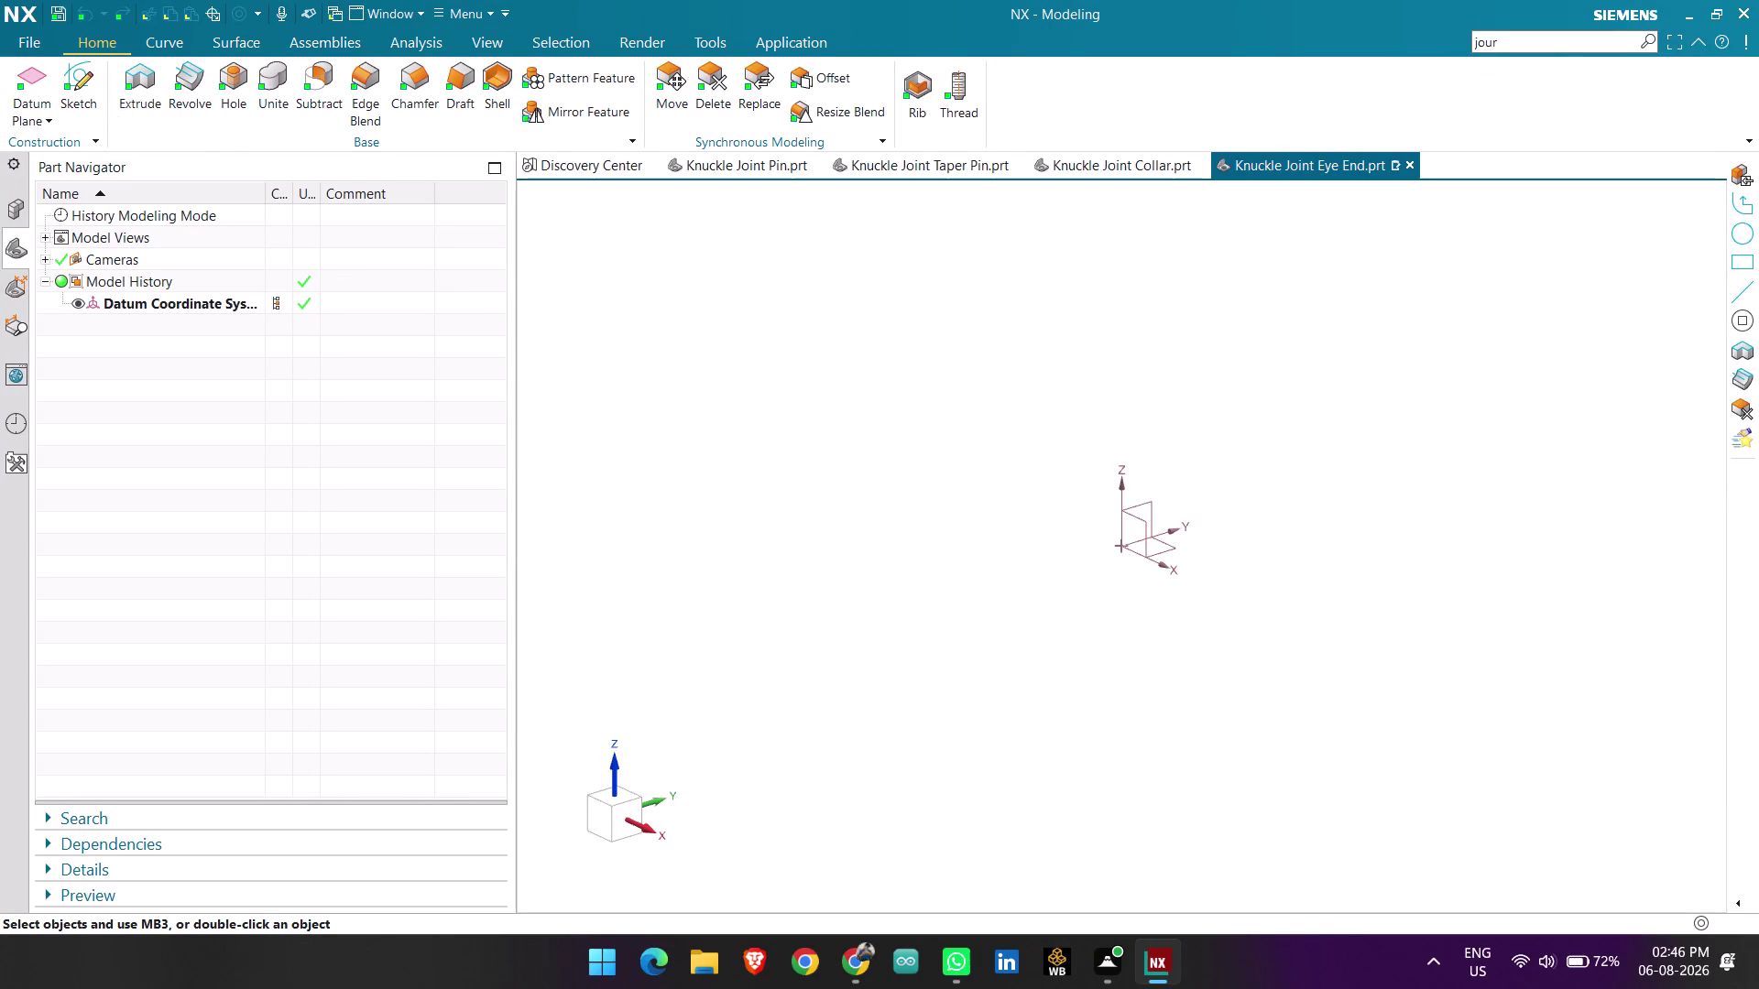
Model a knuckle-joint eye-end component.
Place a new sketch on the Top datum plane and zoom in toward the origin.
click(156, 84)
click(303, 70)
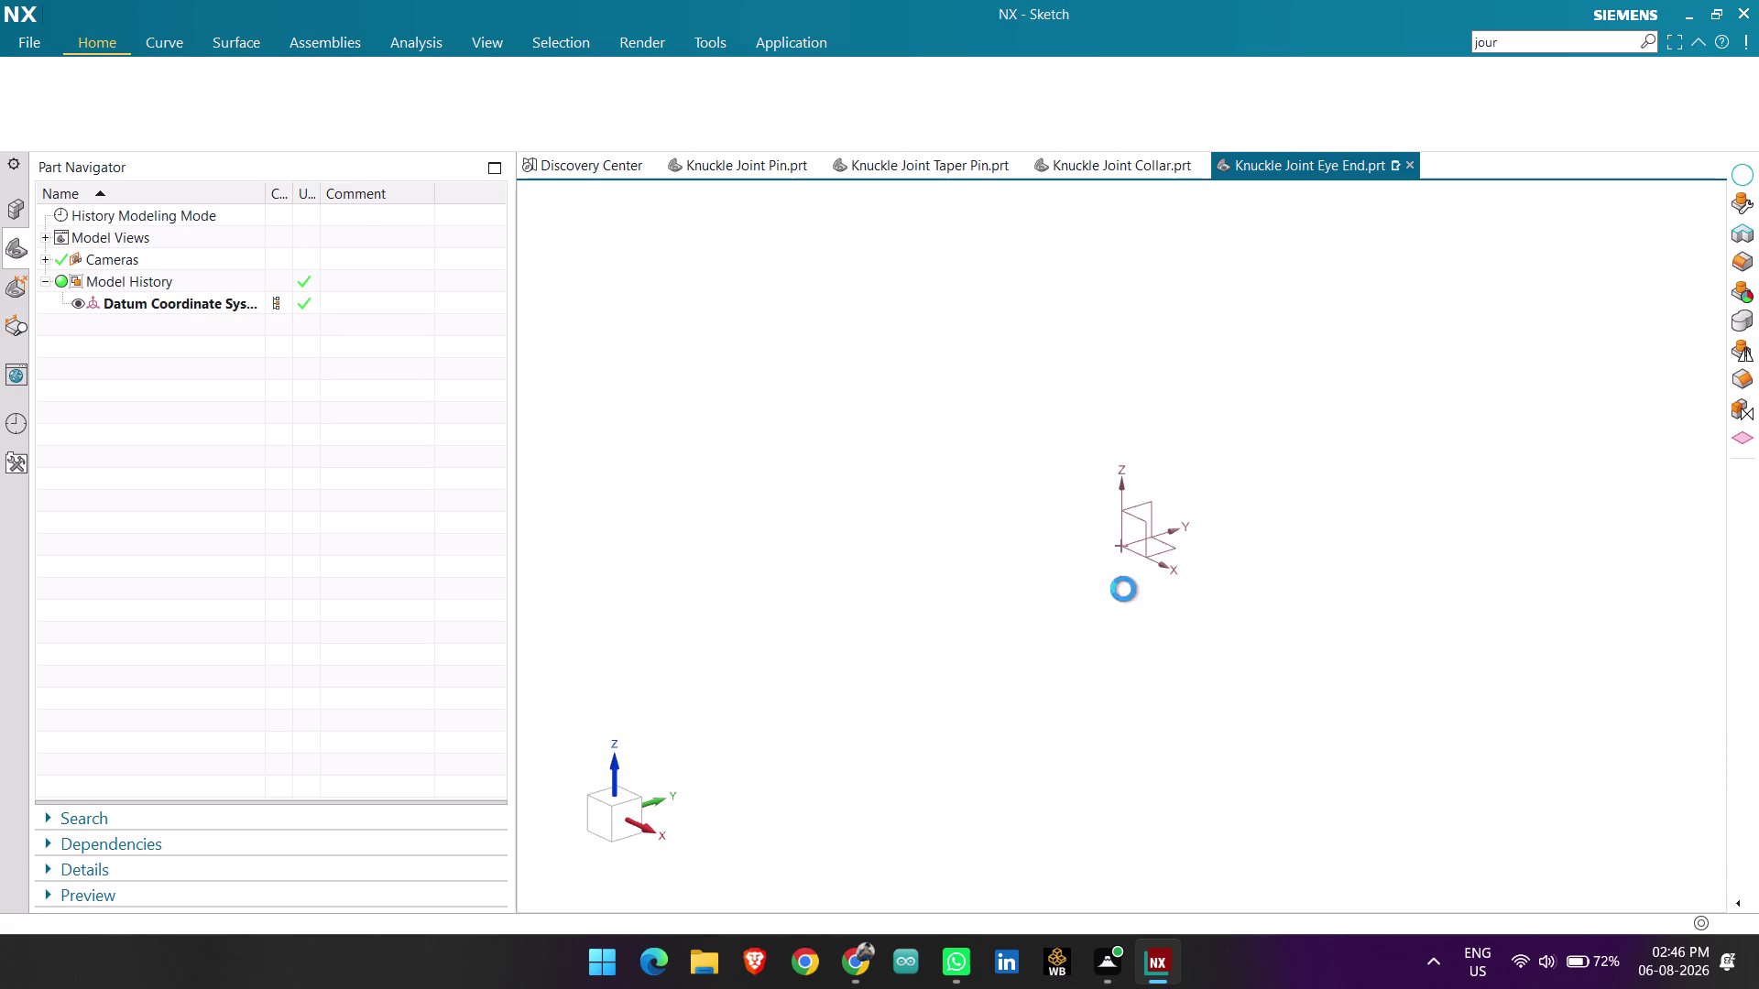
click(932, 522)
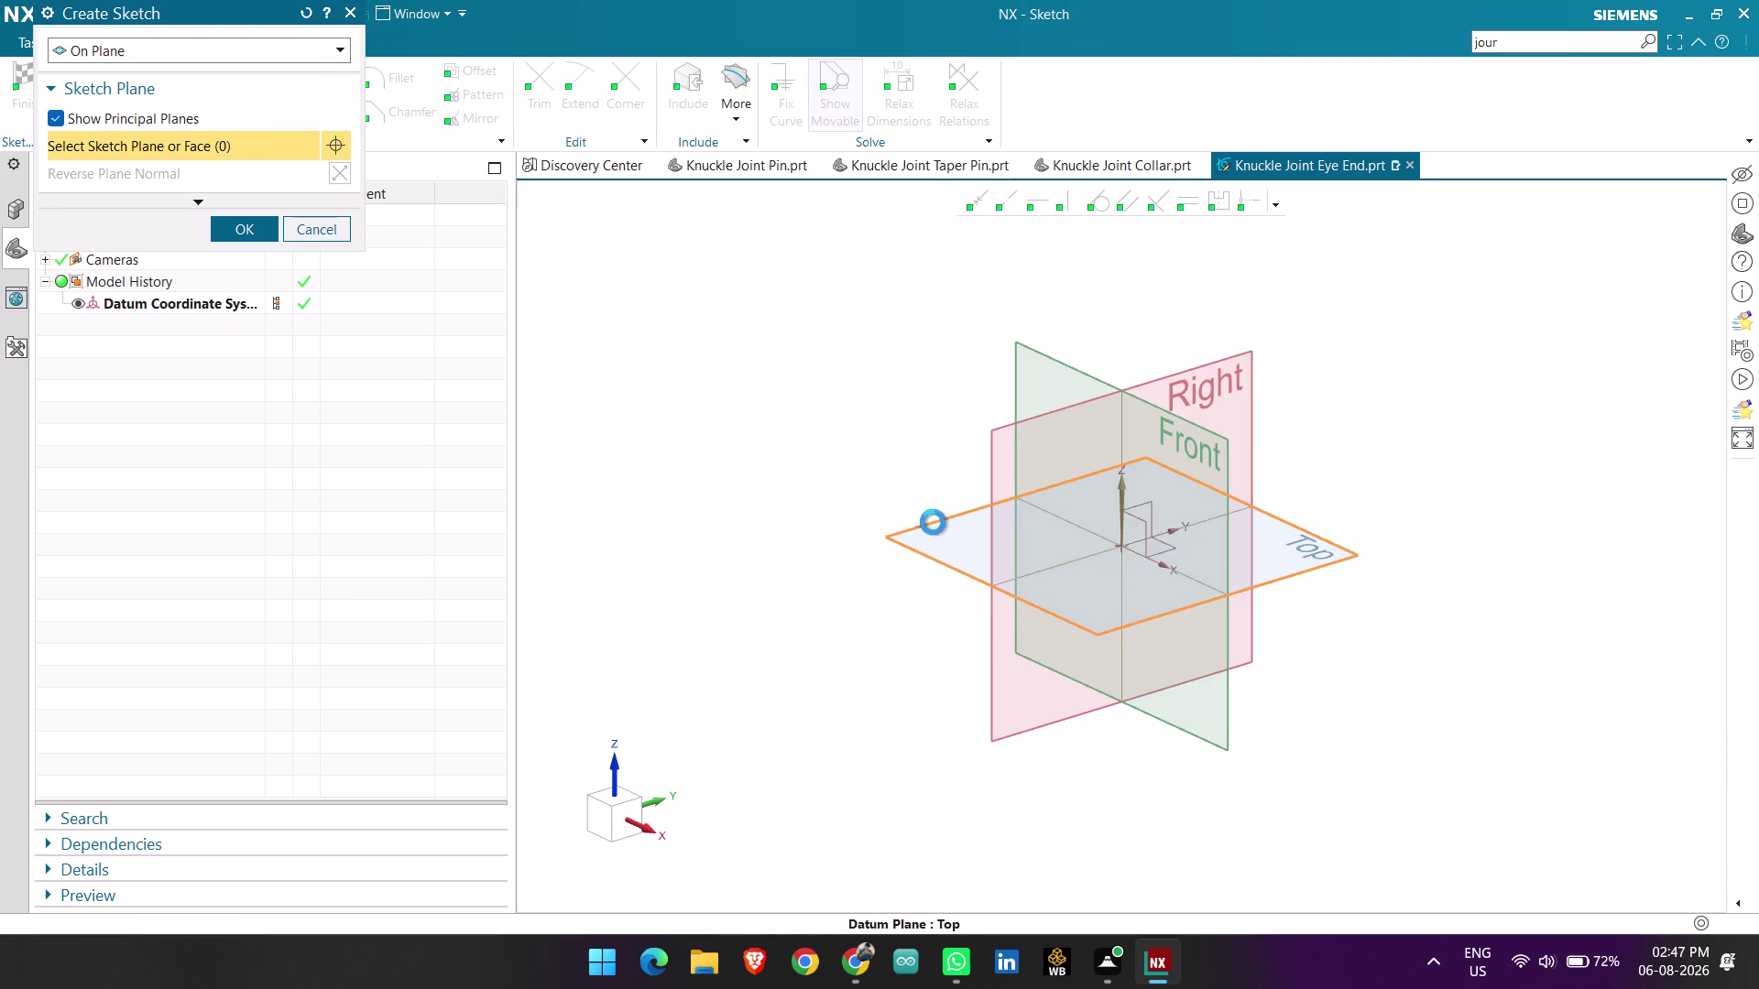
middle_click(1007, 518)
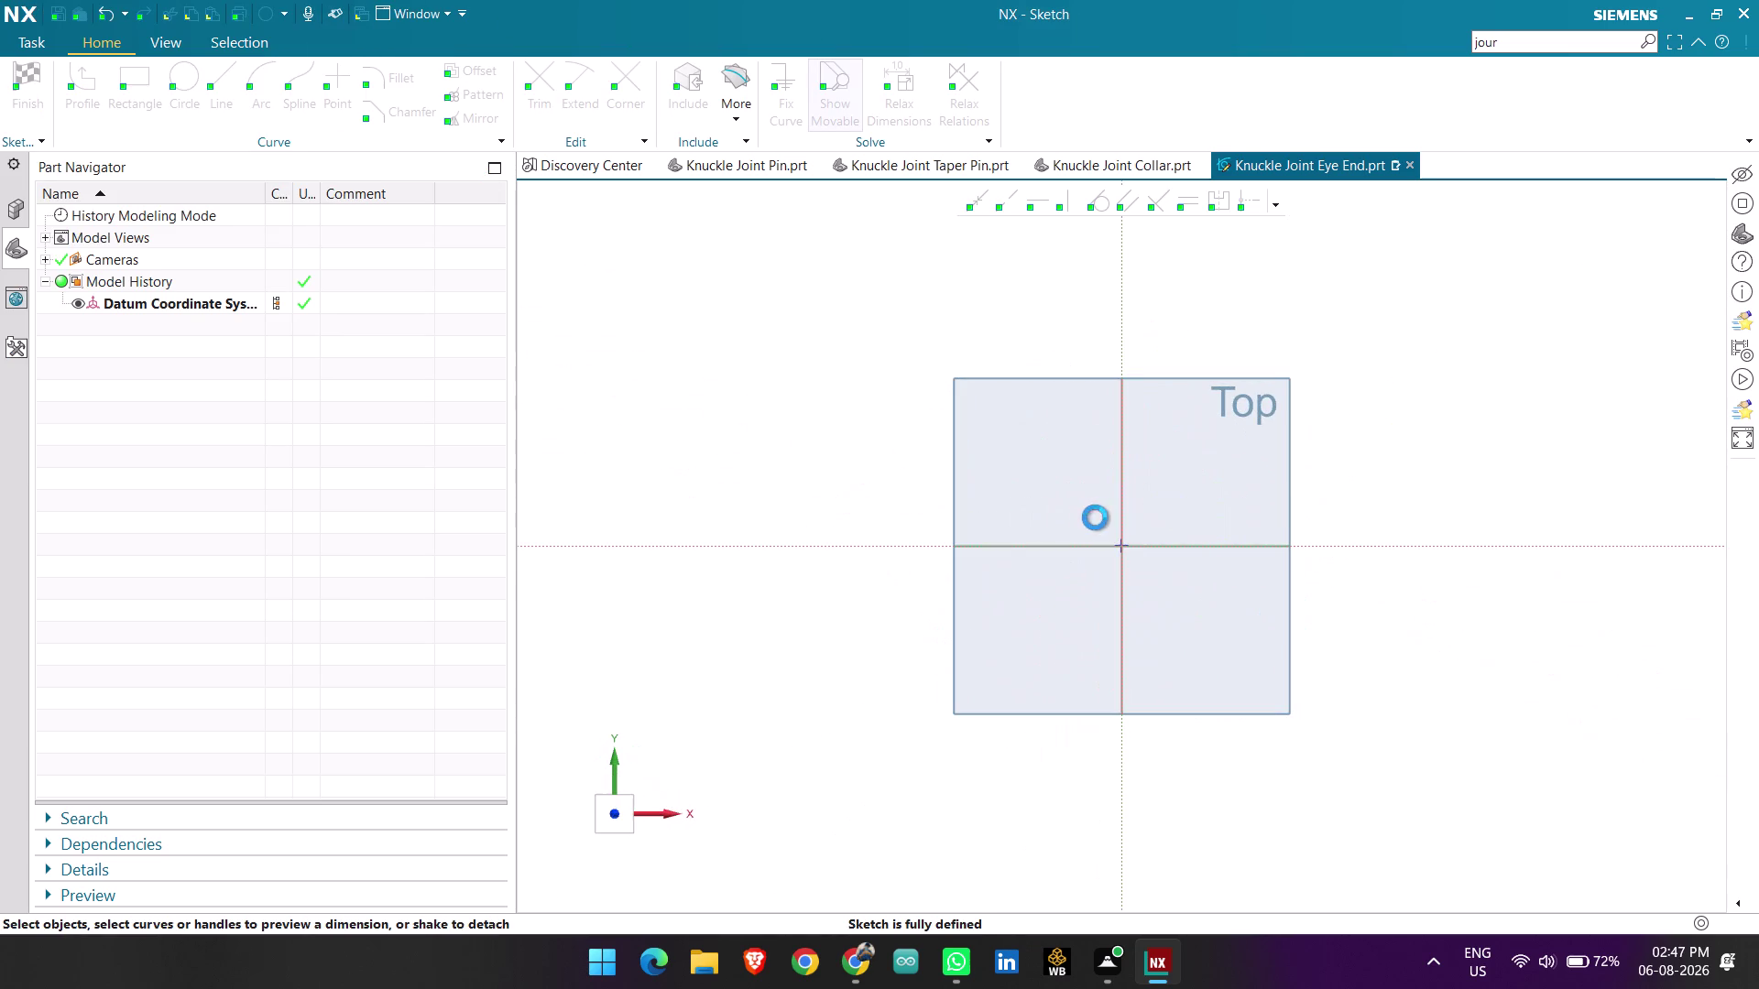
scroll(up, 3)
scroll(up, 3)
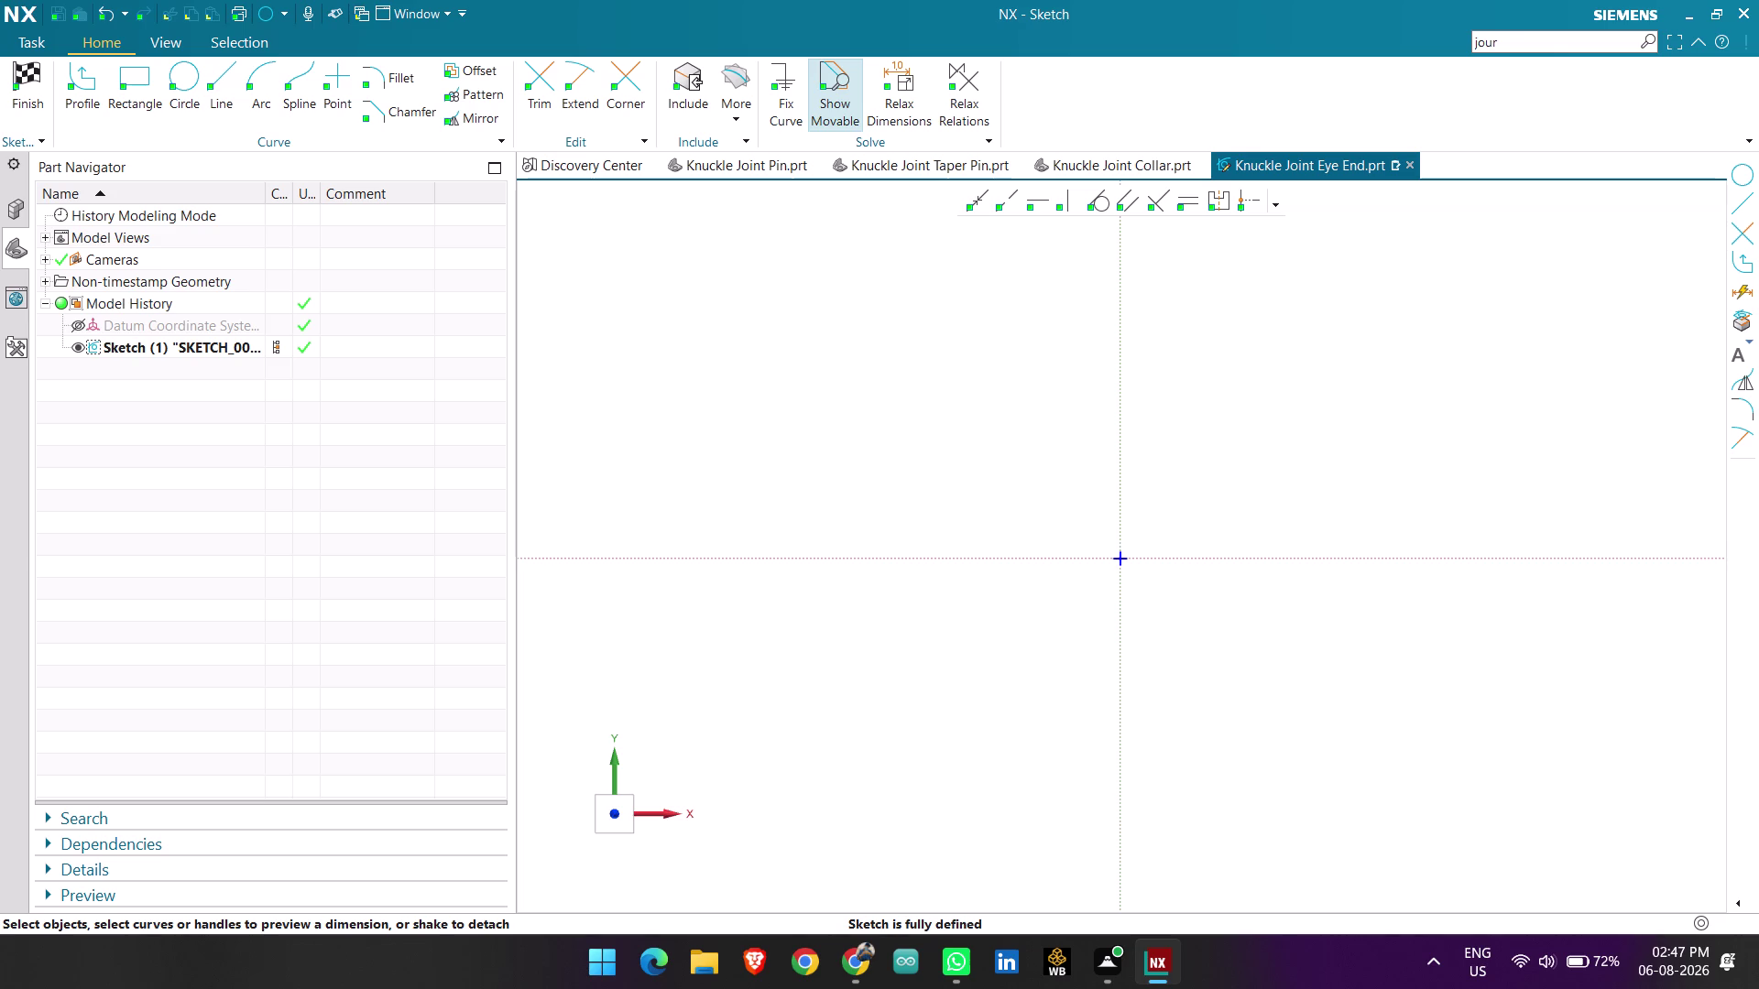
click(175, 89)
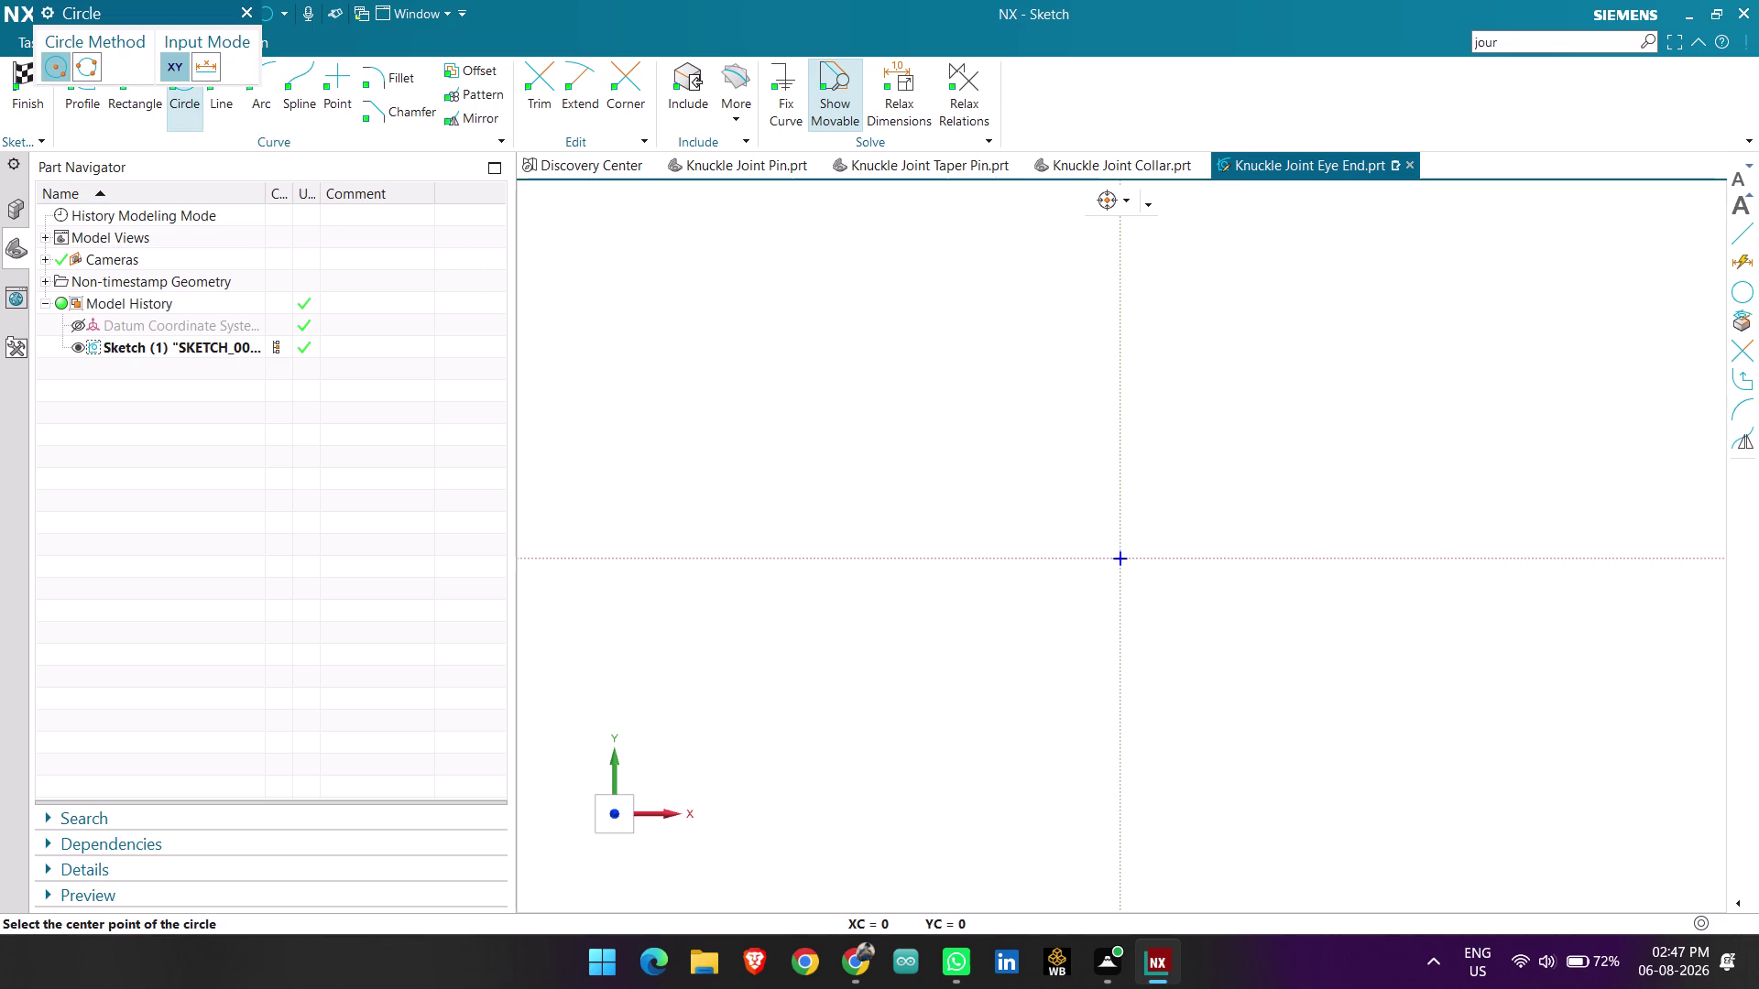
Draw two concentric circles centred on the origin, diameters 52 and 25.
click(1122, 557)
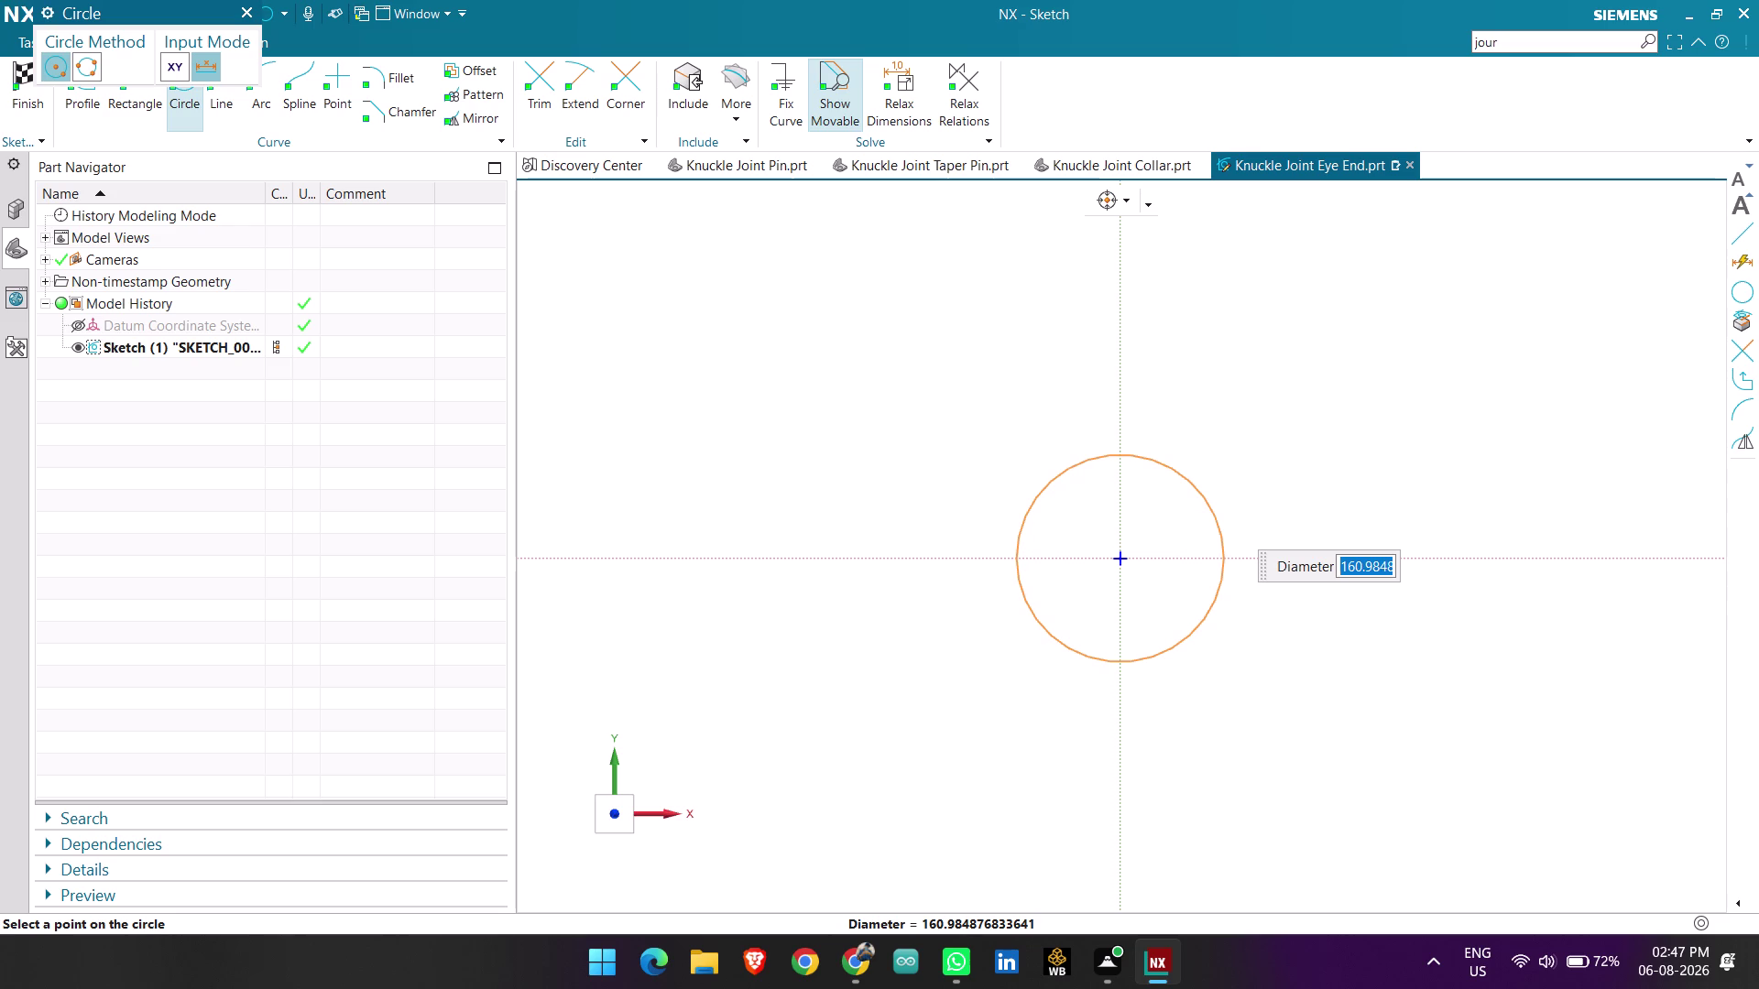
text(52)
key(Return)
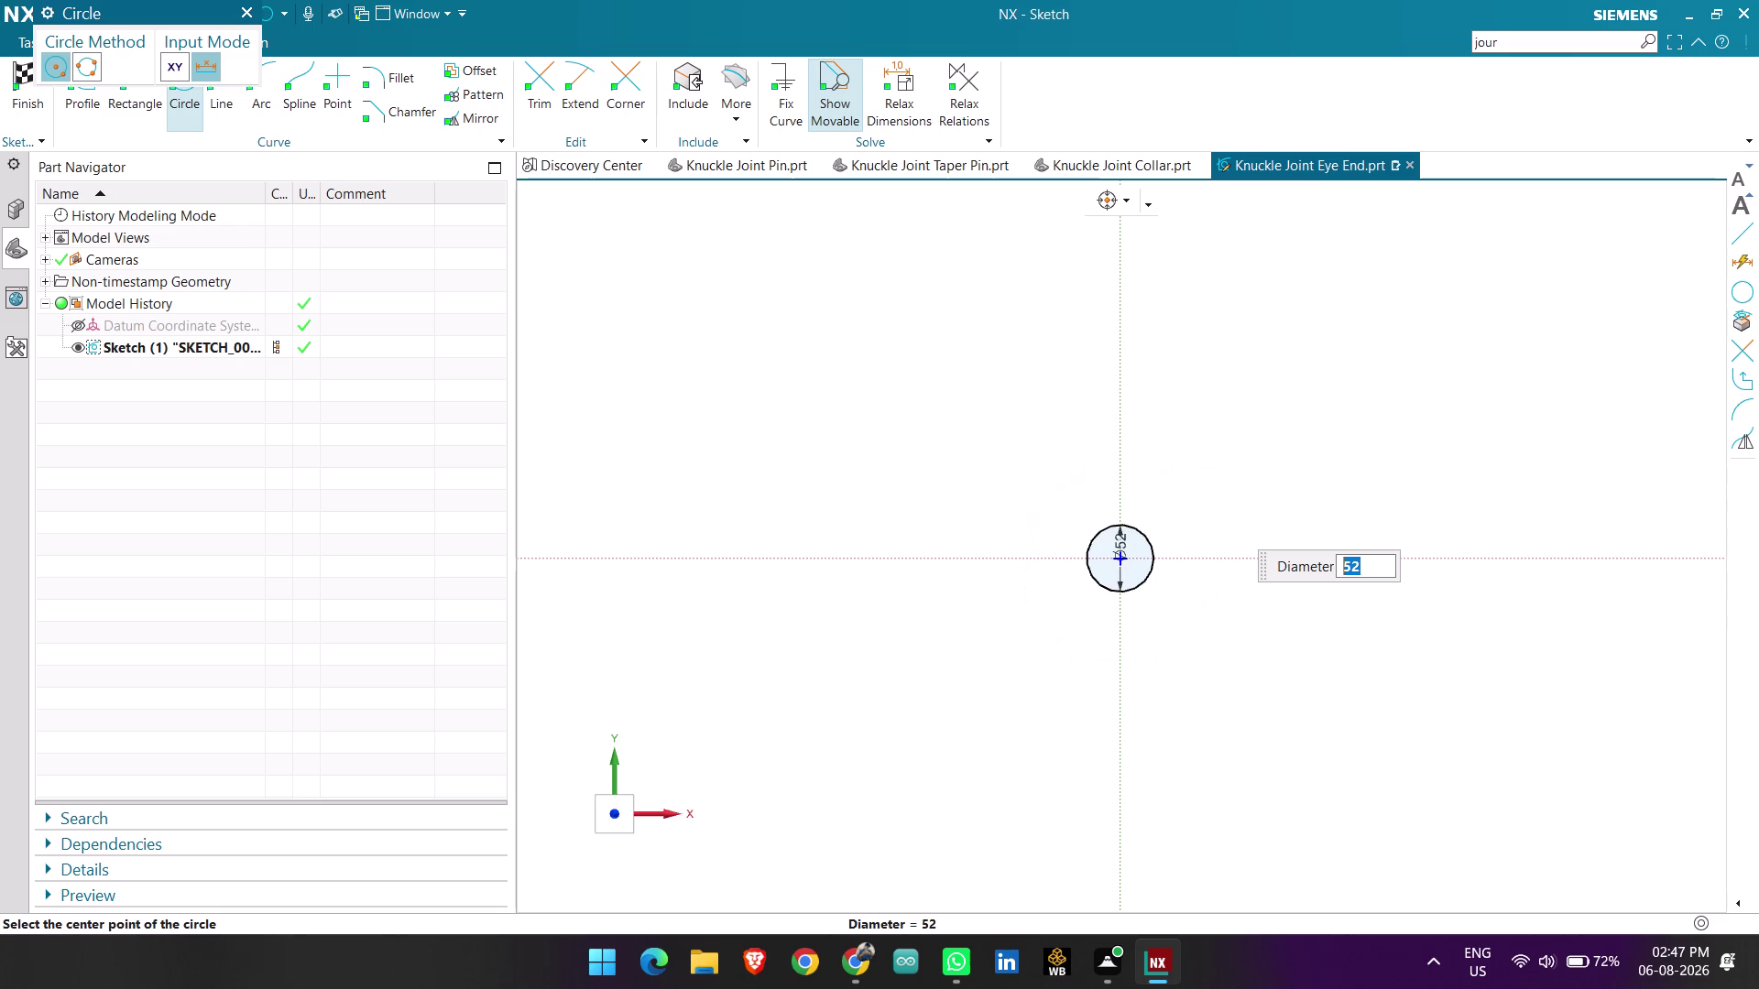
scroll(up, 3)
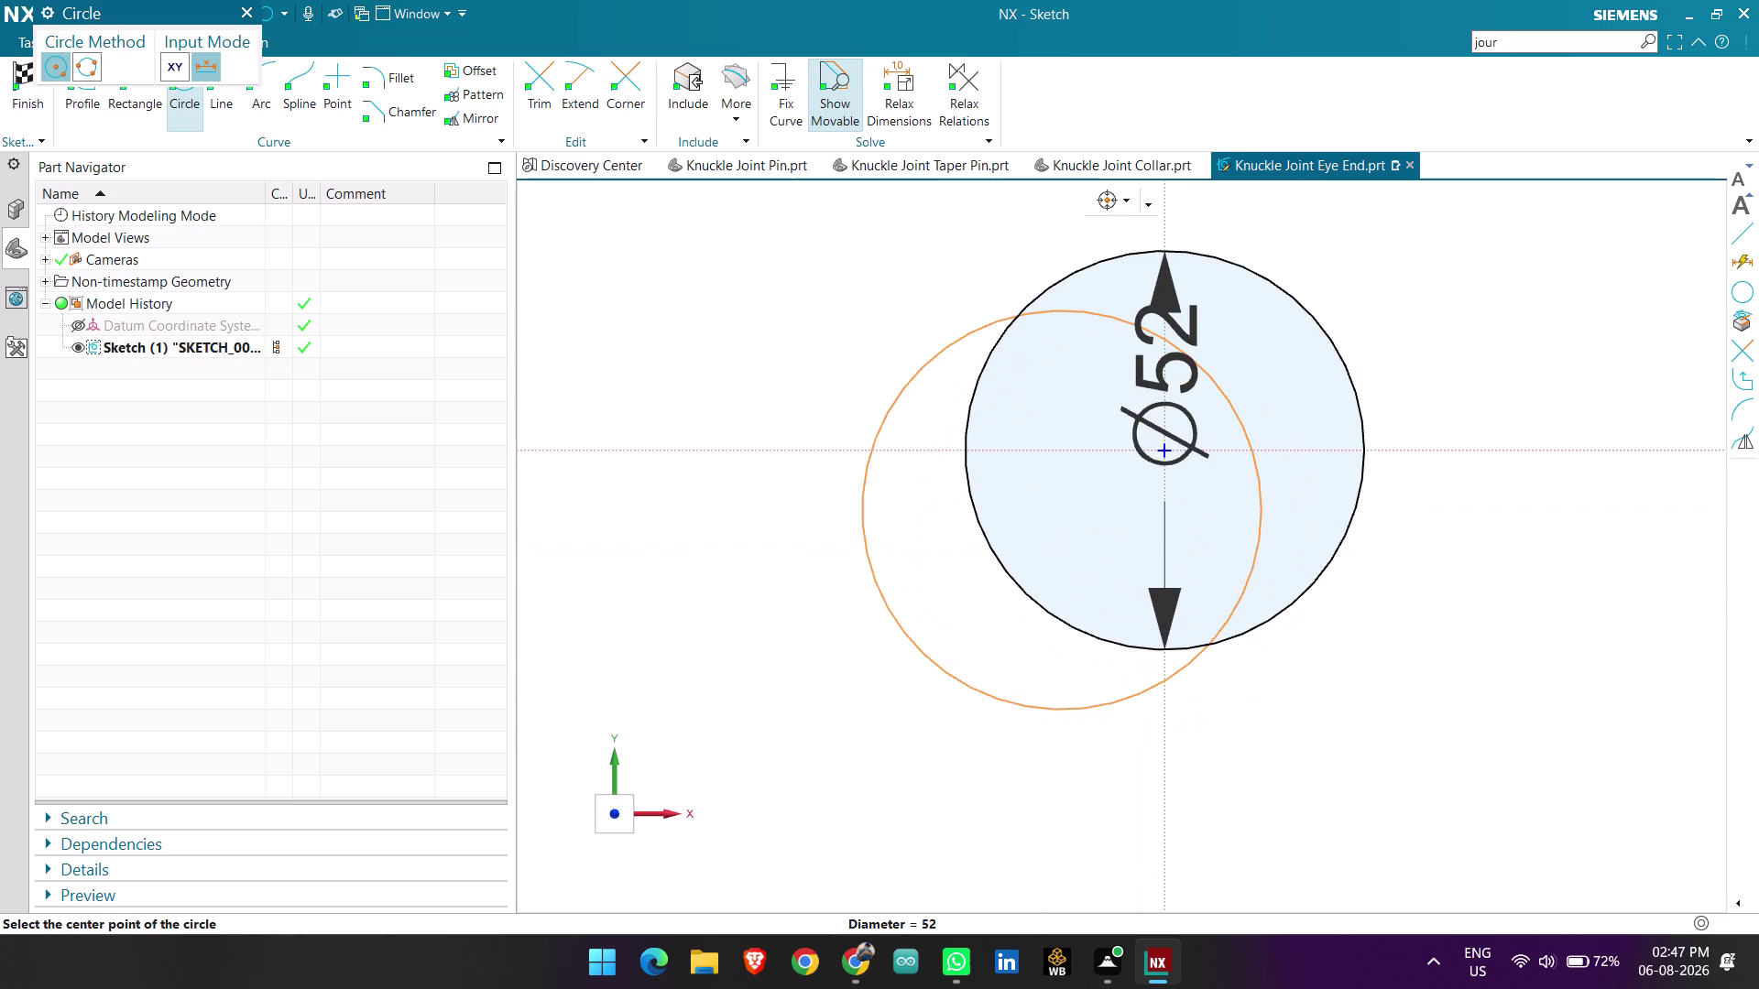
key(Escape)
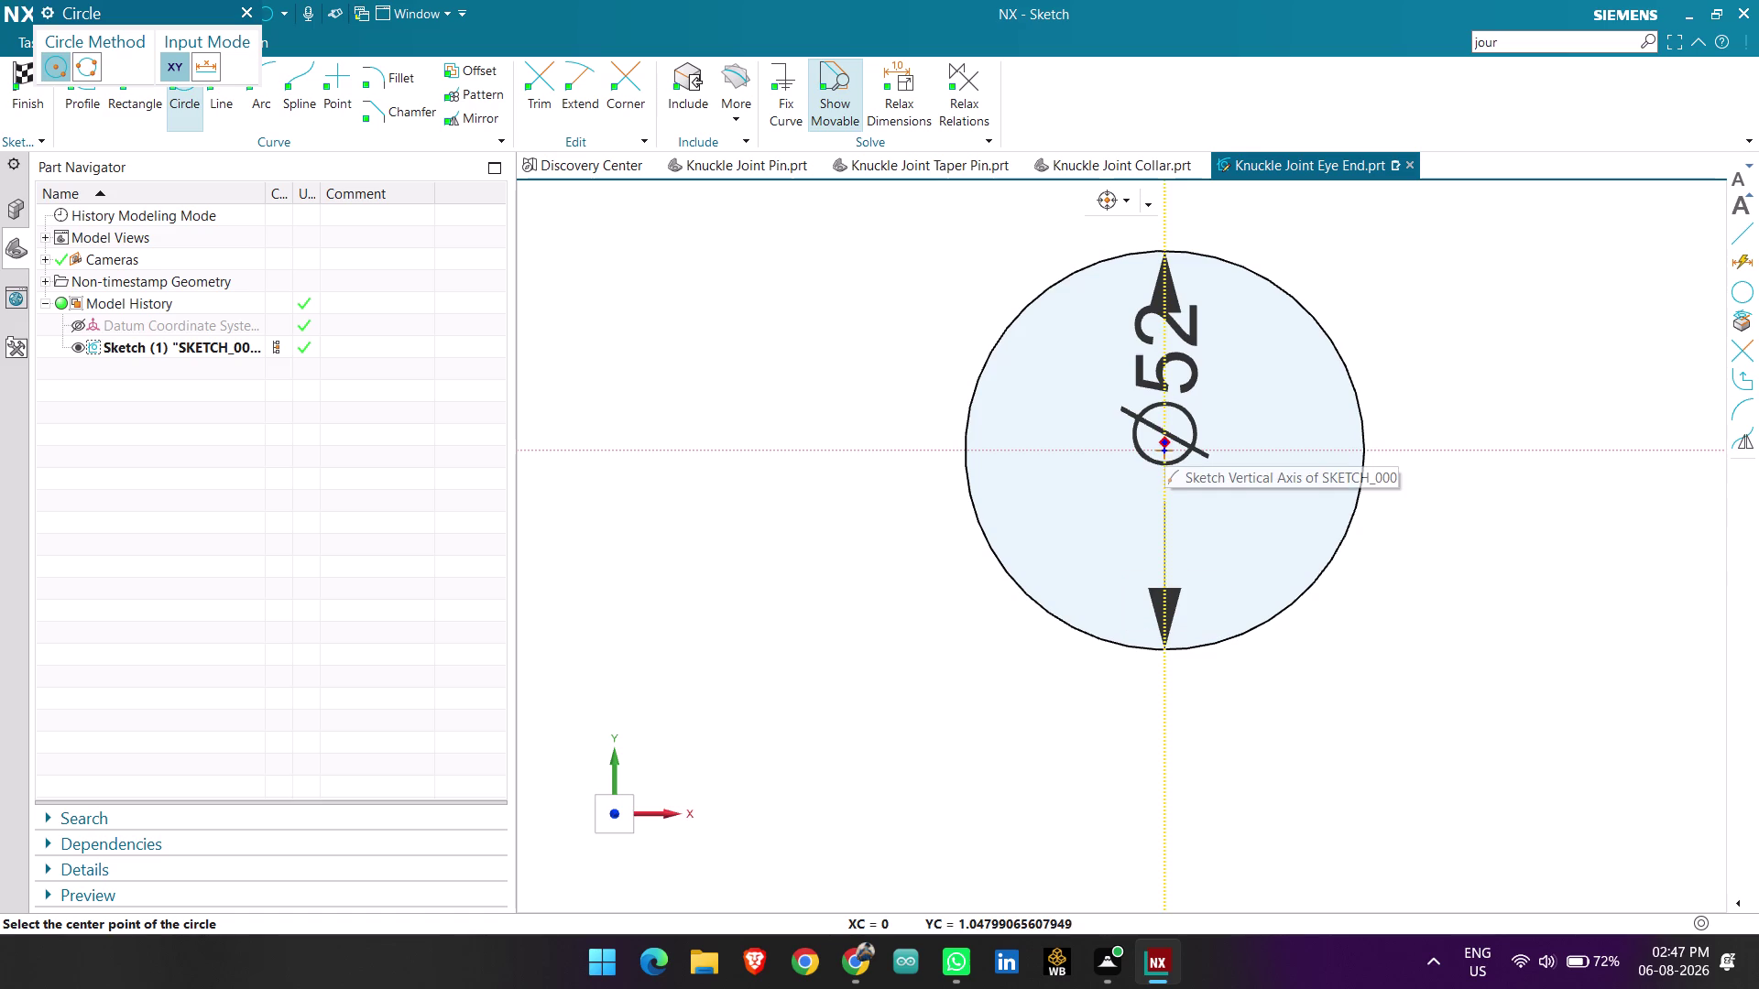
click(1160, 446)
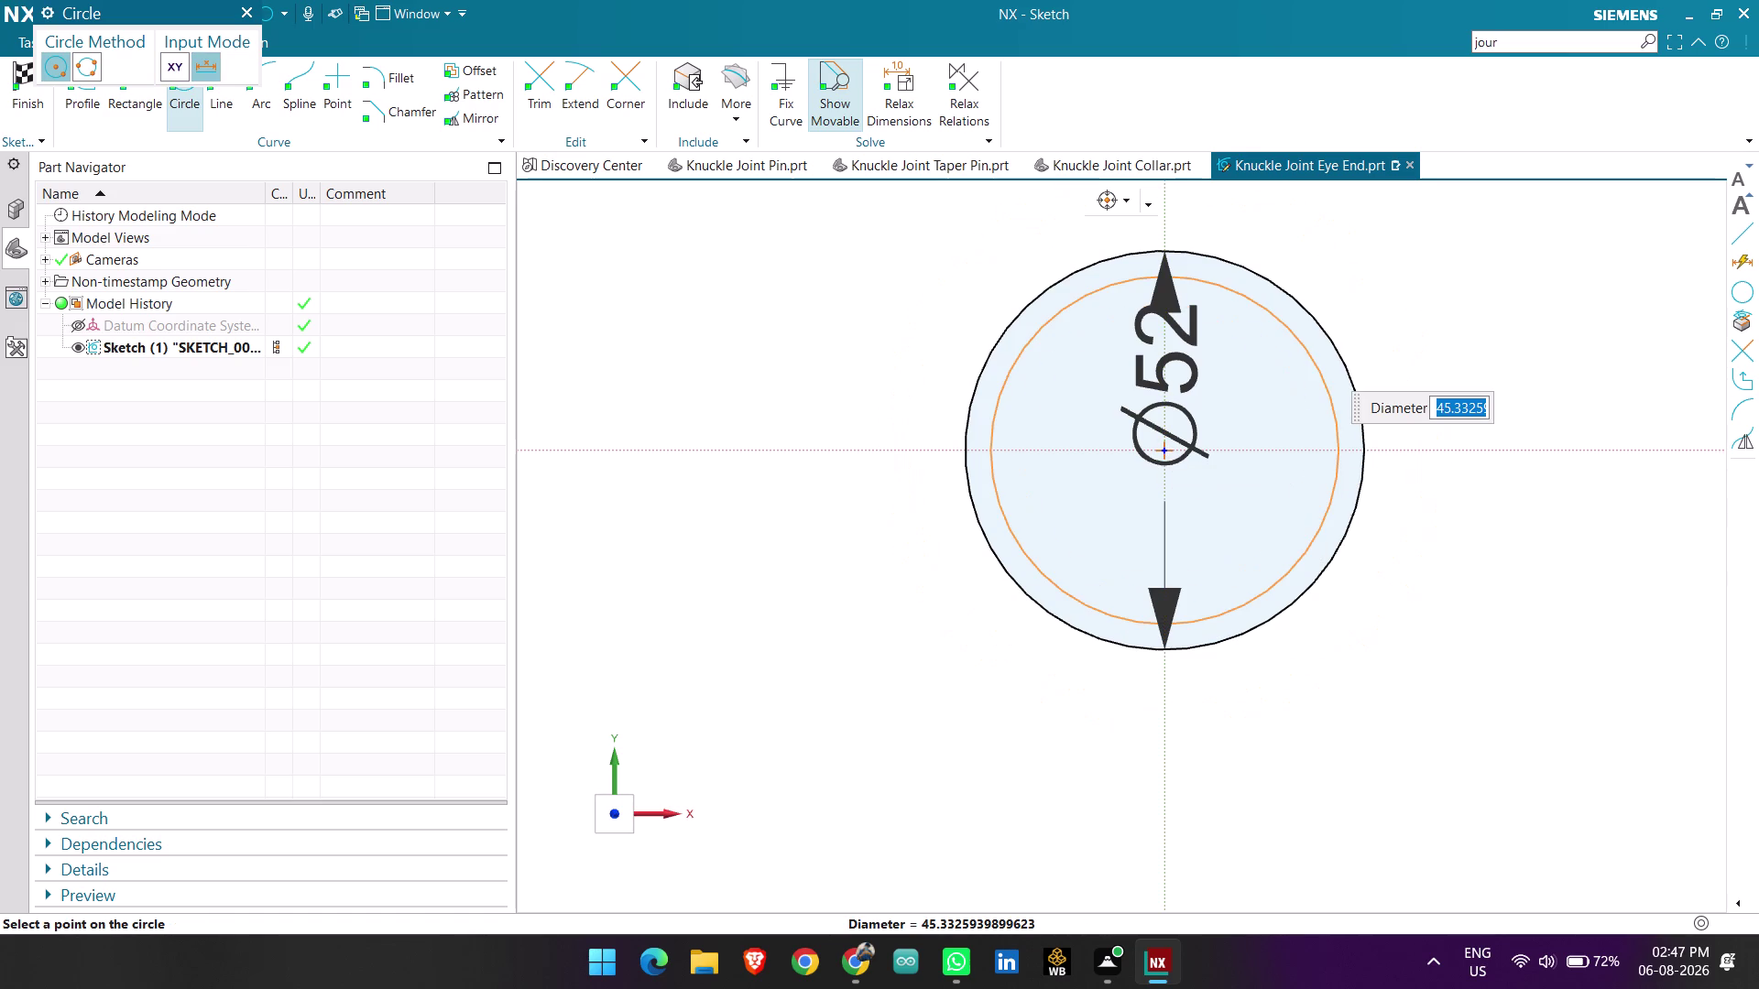
text(25)
key(Return)
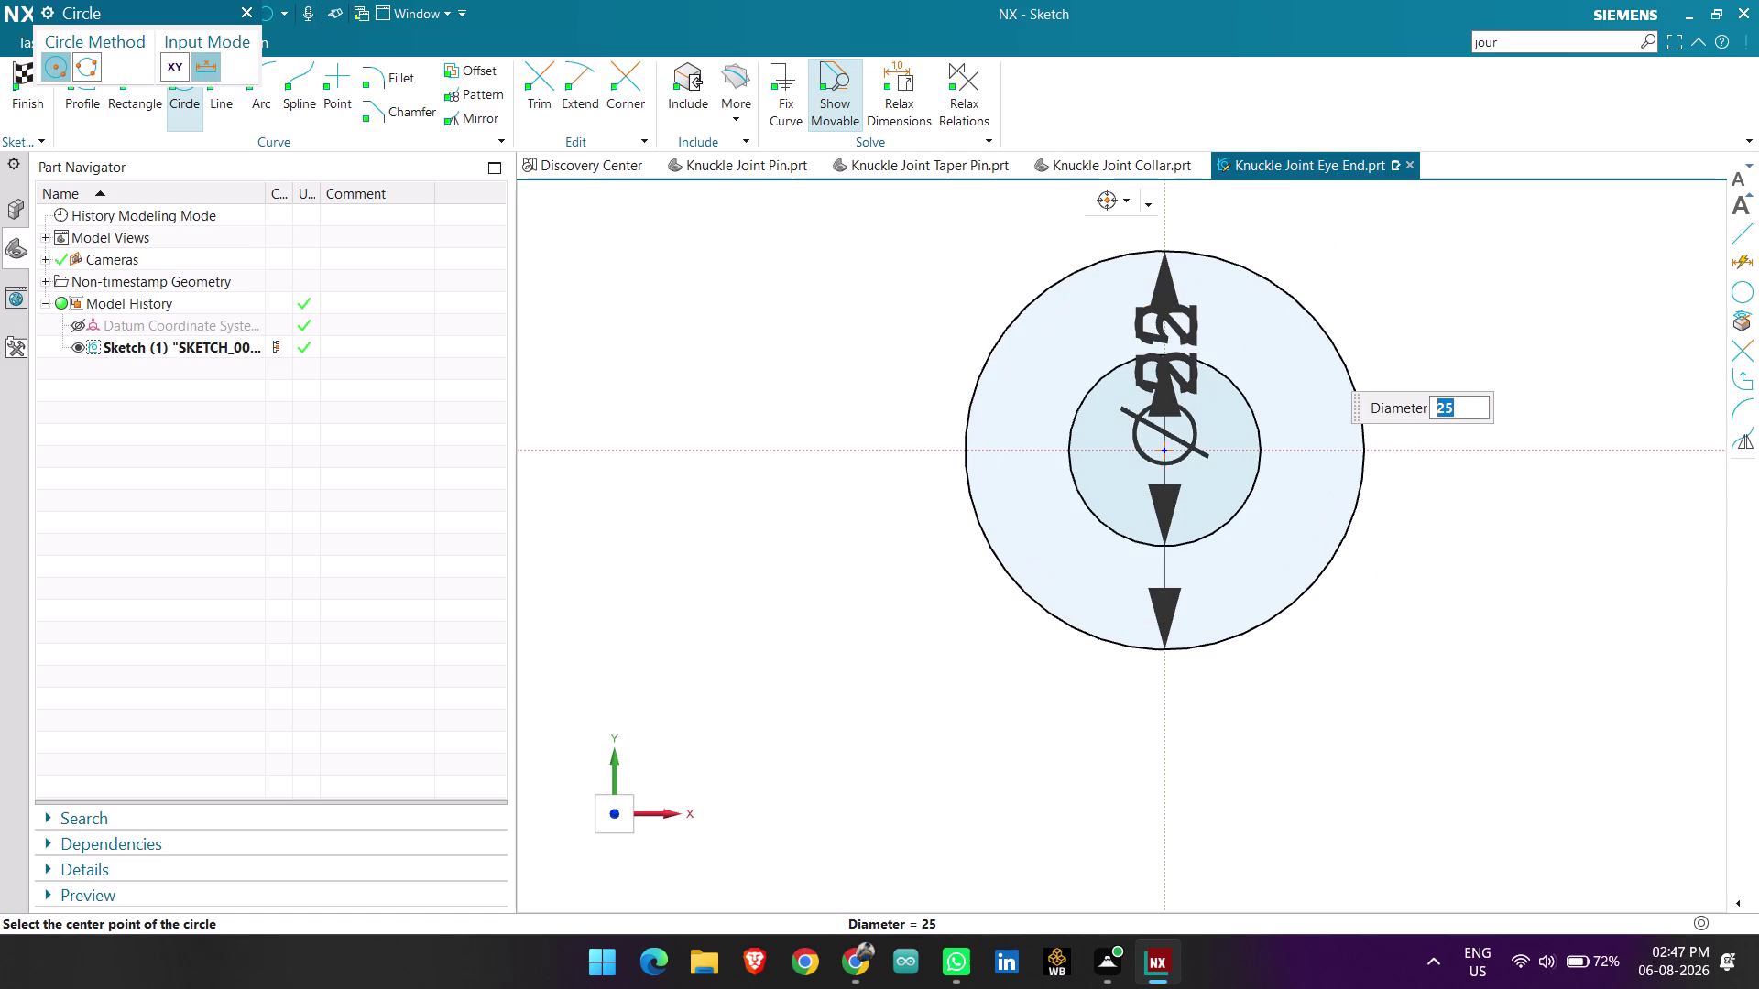
key(Escape)
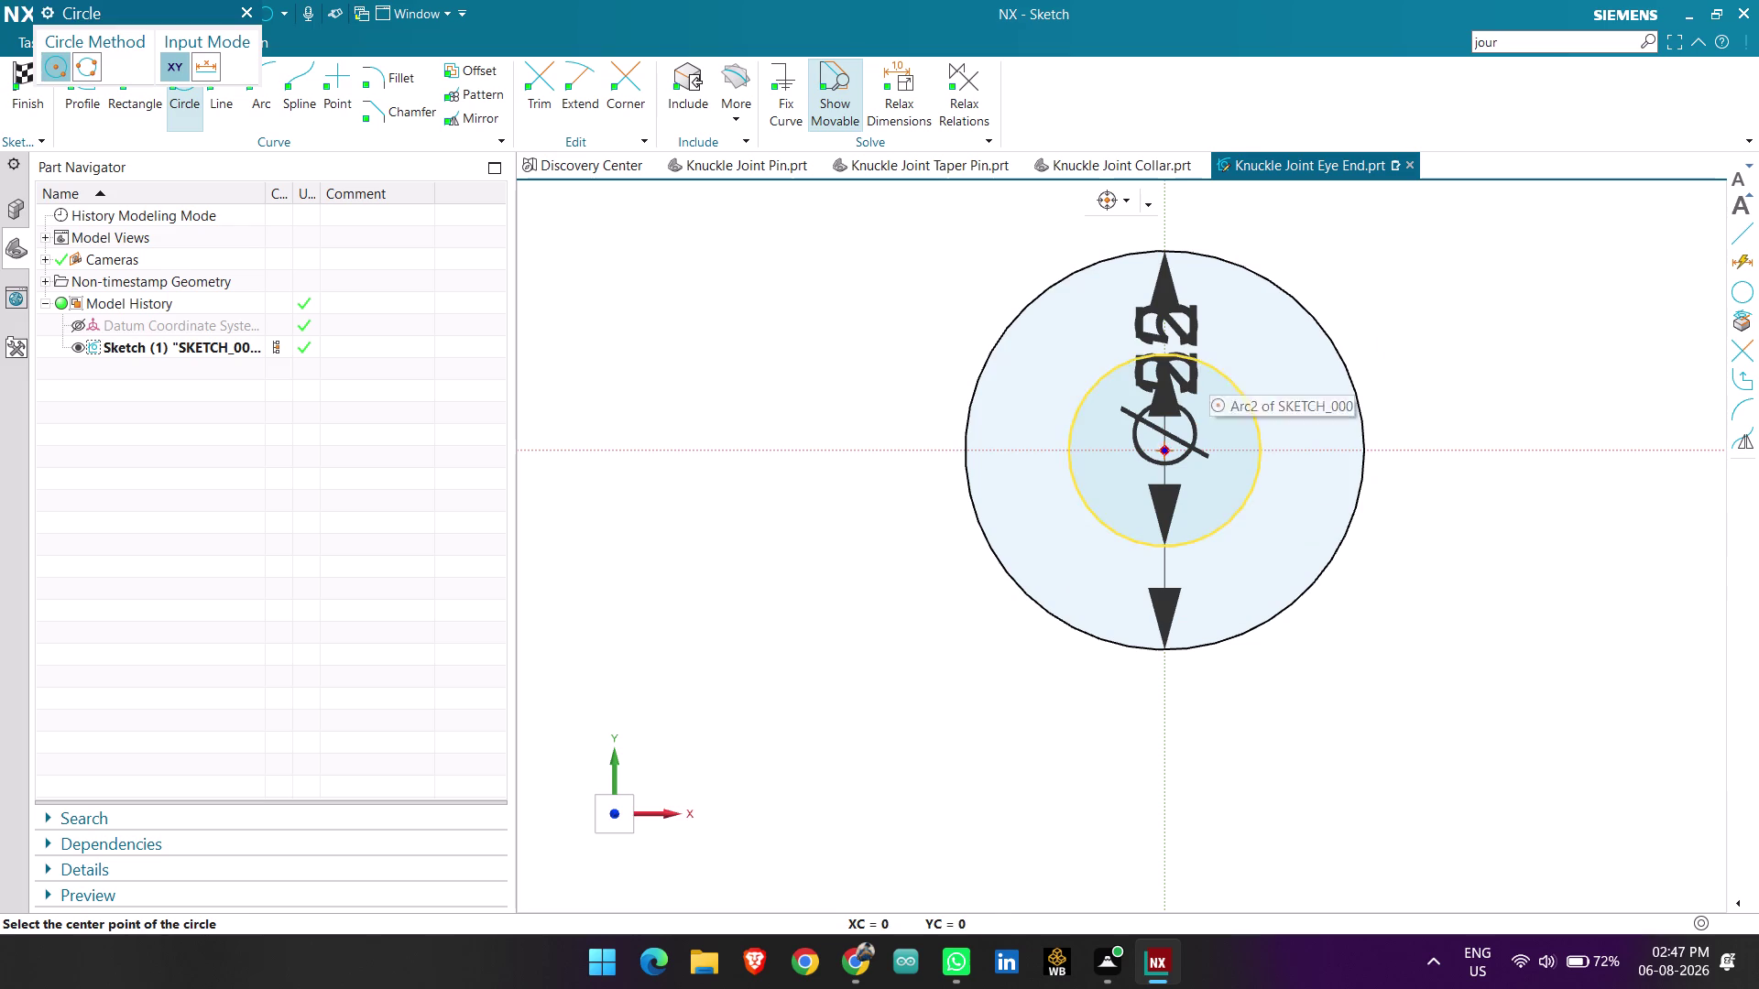
key(Escape)
Move the Ø25 and Ø52 dimensions clear of the circles and finish the sketch.
drag(1189, 322, 1476, 240)
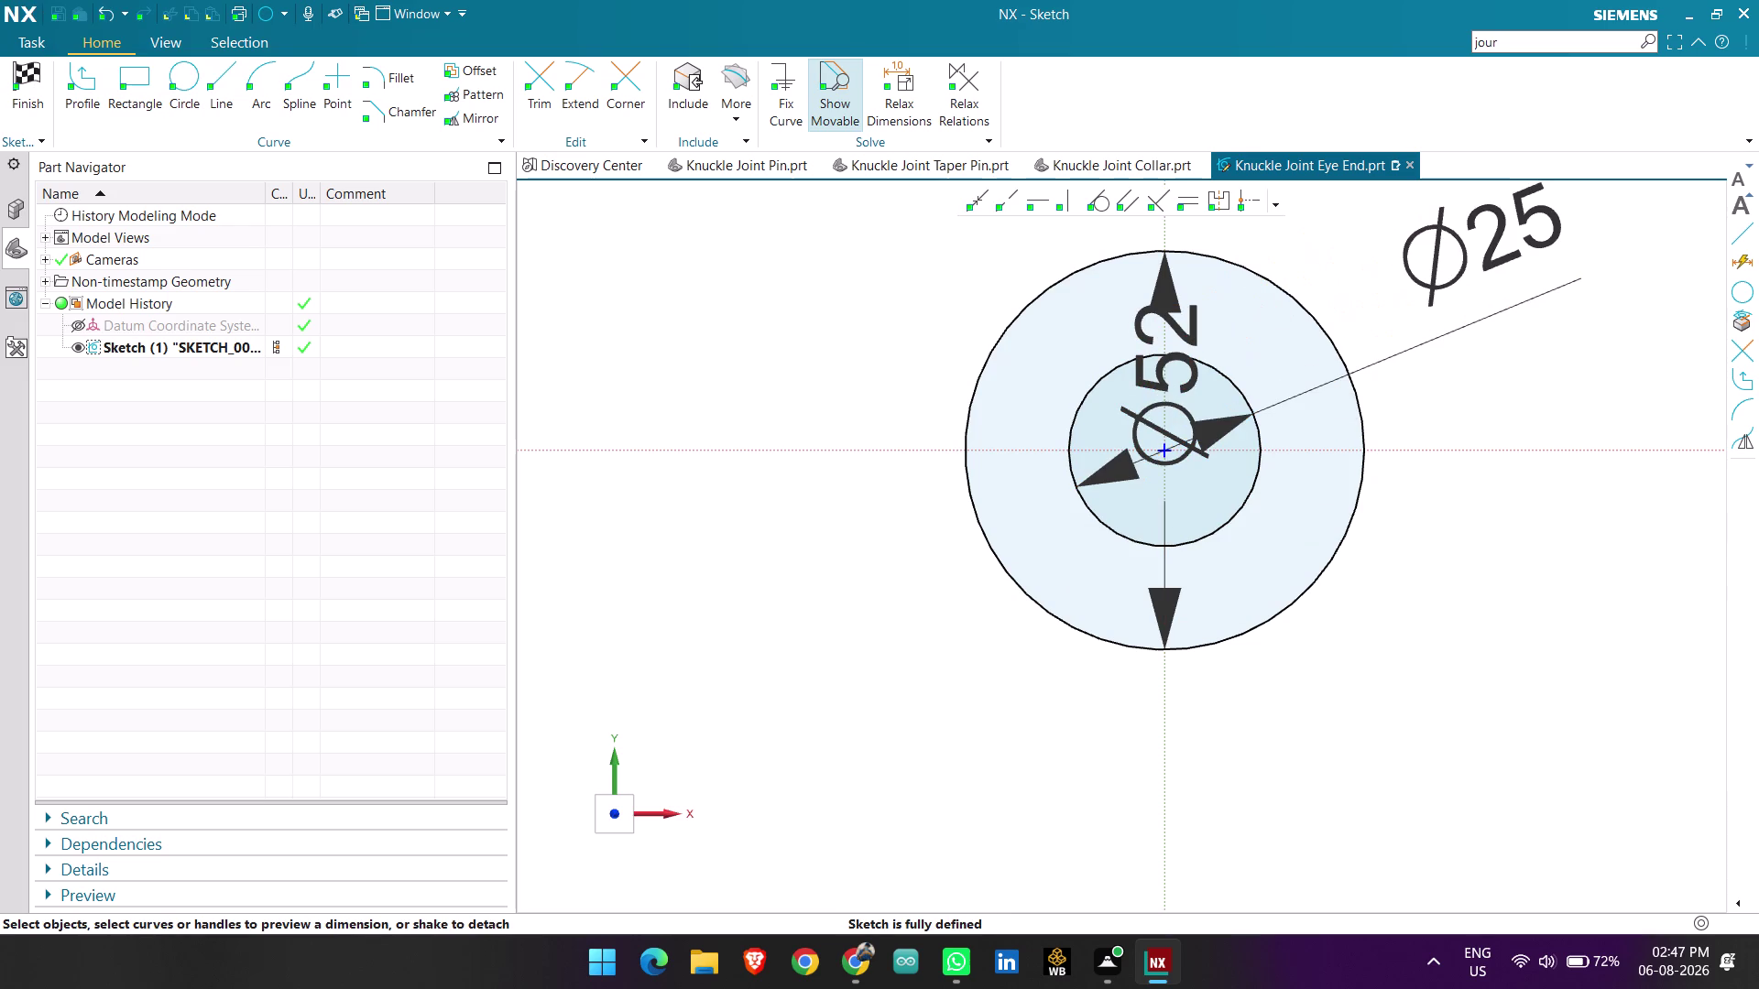
drag(1179, 331, 1406, 163)
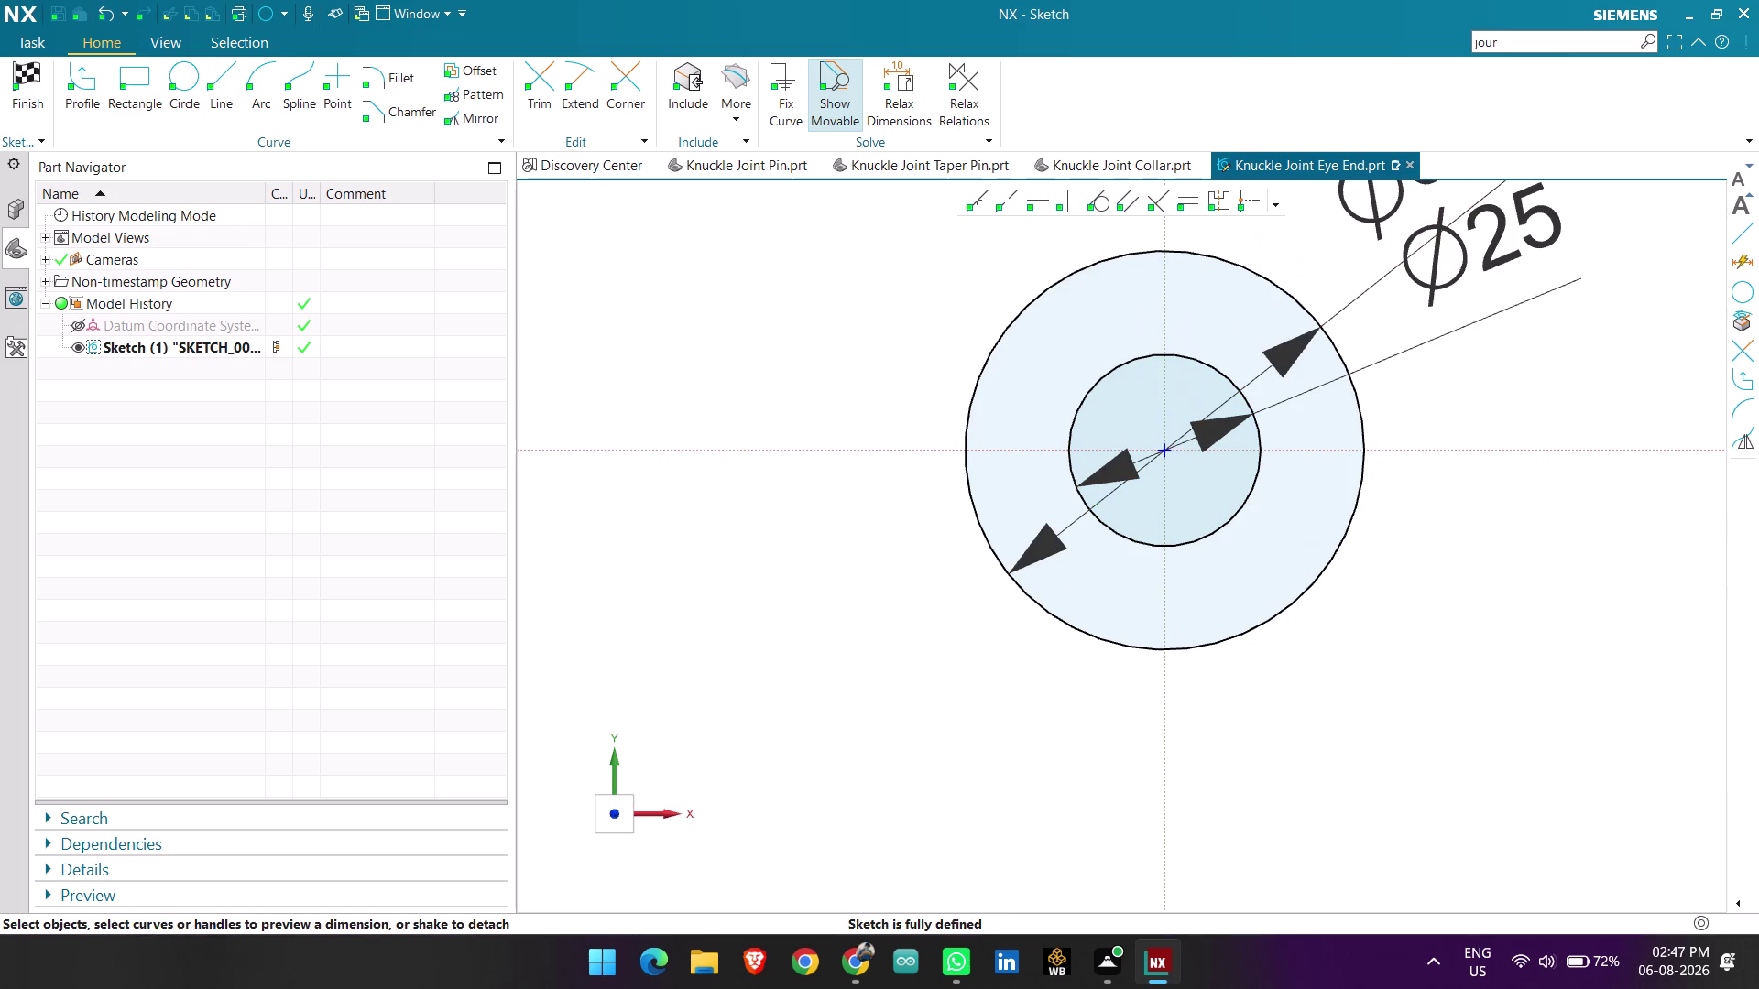
click(1505, 241)
key(ctrl+Down)
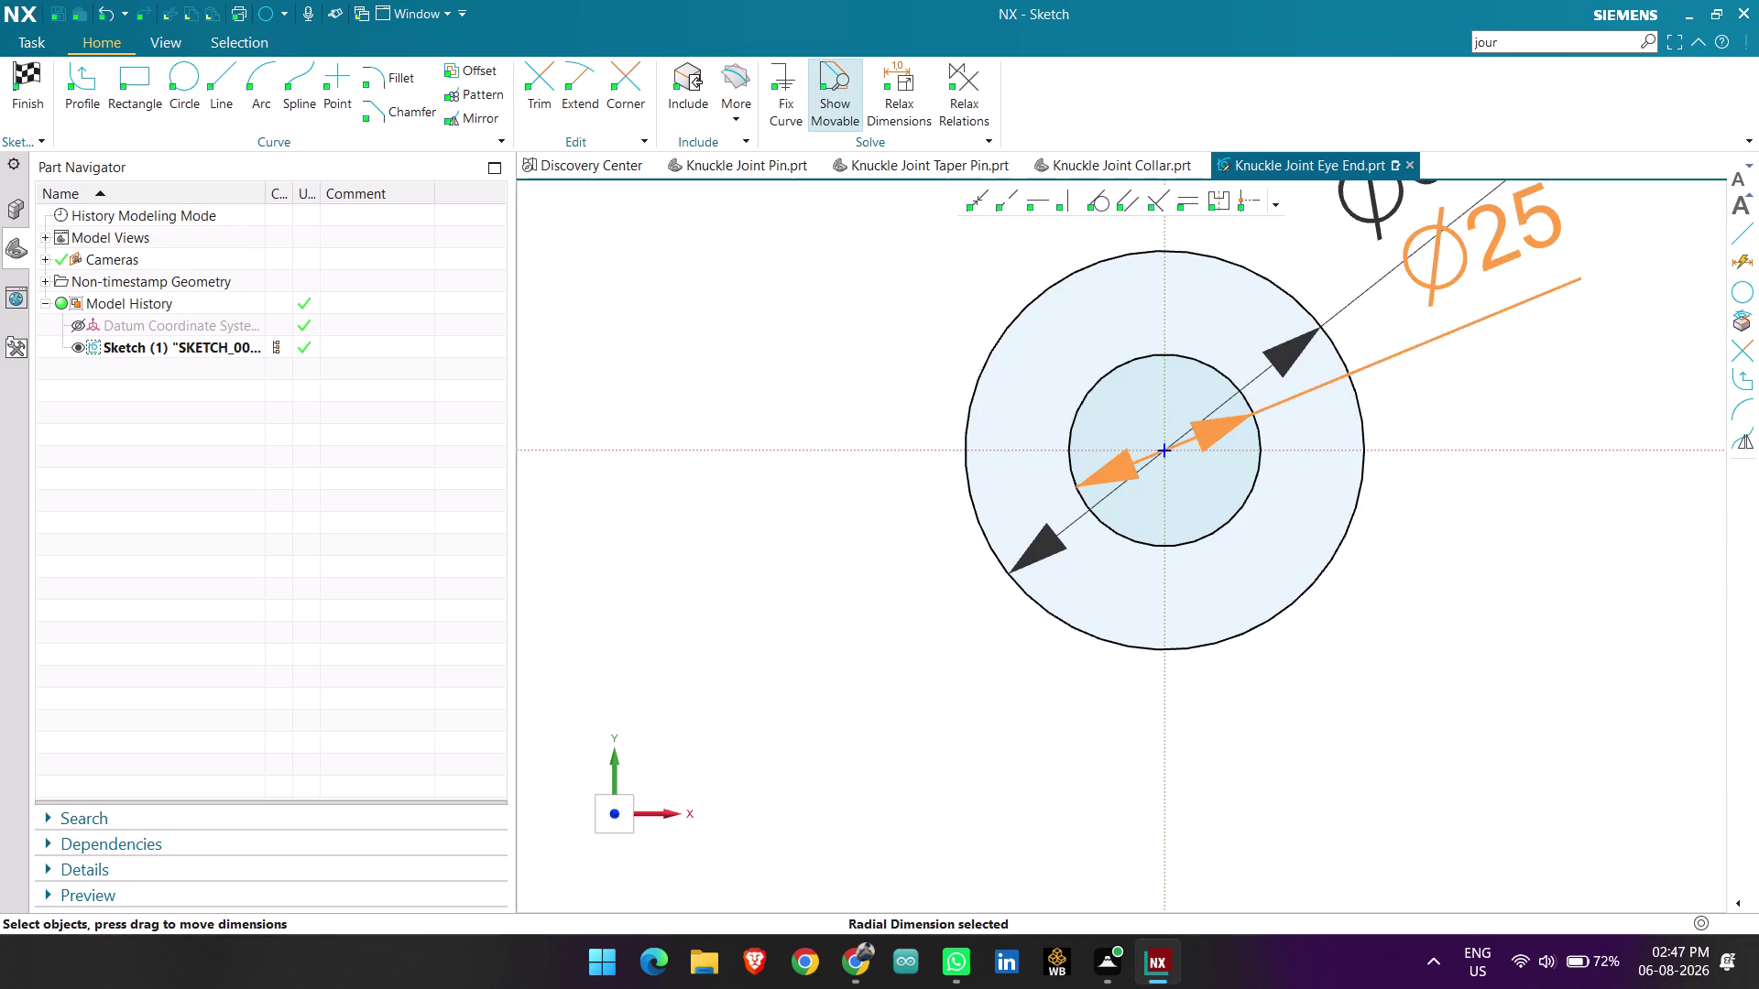
key(ctrl+Down)
key(ctrl+Down)
key(ctrl+Down)
scroll(down, 3)
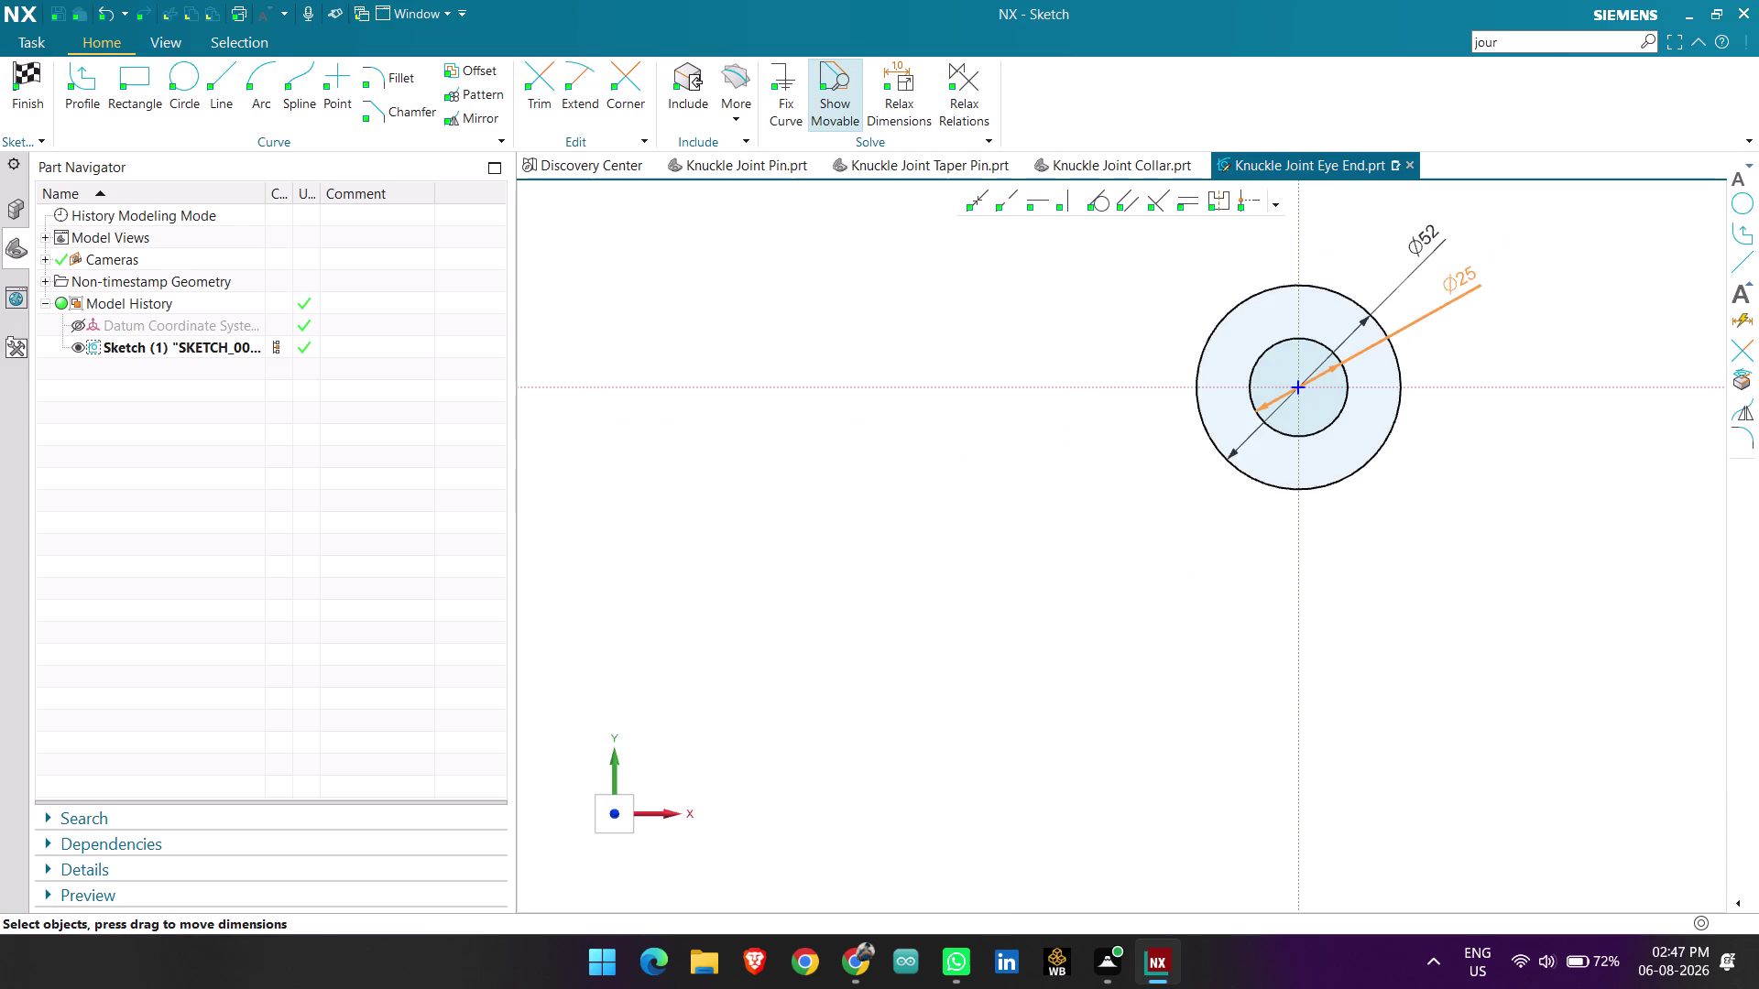
scroll(up, 3)
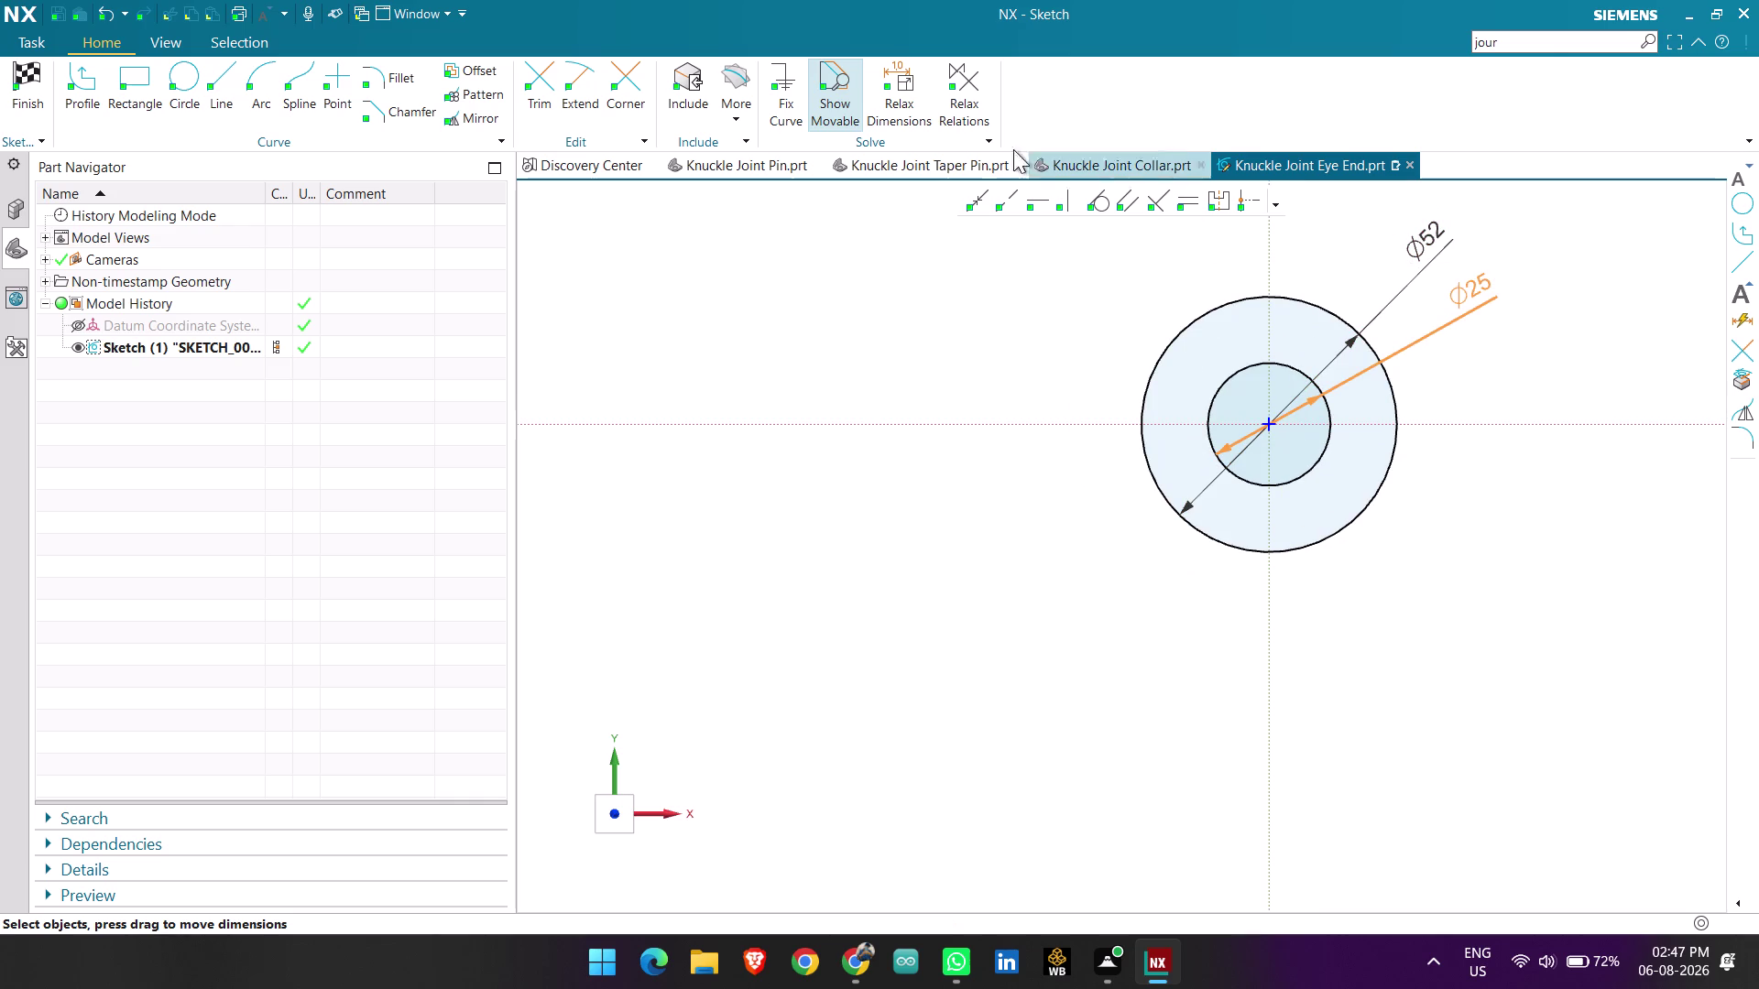
click(17, 73)
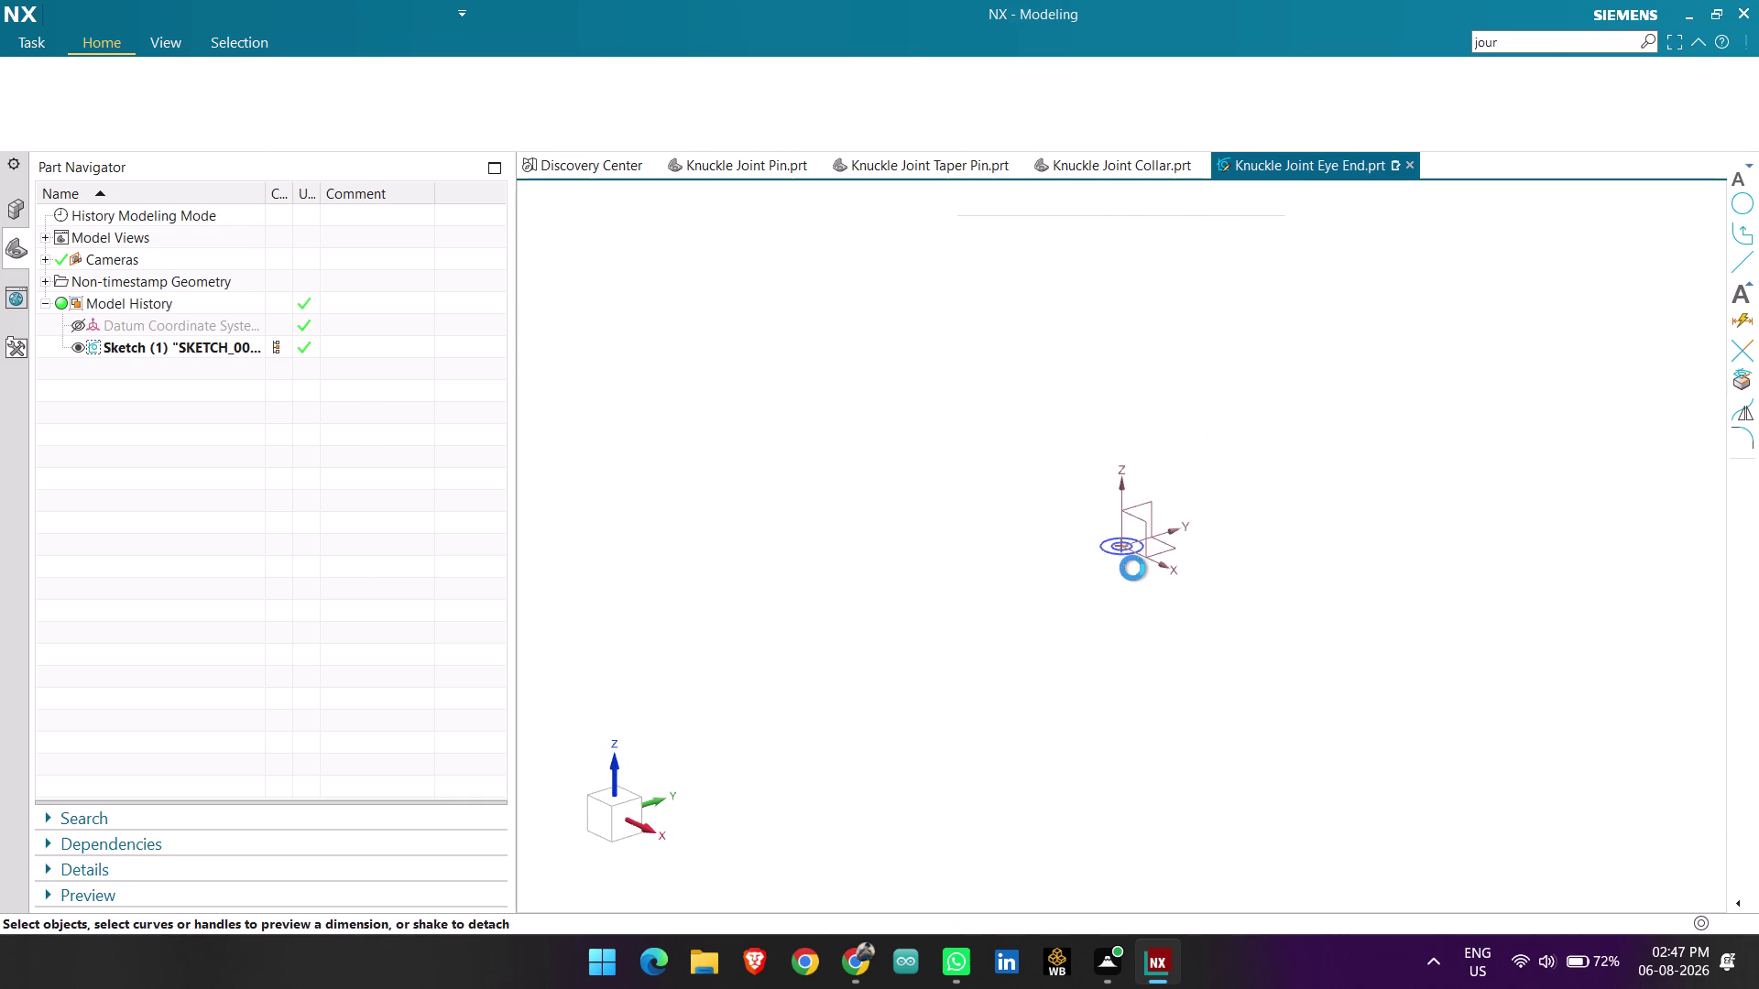
Extrude the ring sketch symmetrically by 30 mm into a hollow cylinder, Extrude (1).
scroll(up, 3)
scroll(up, 3)
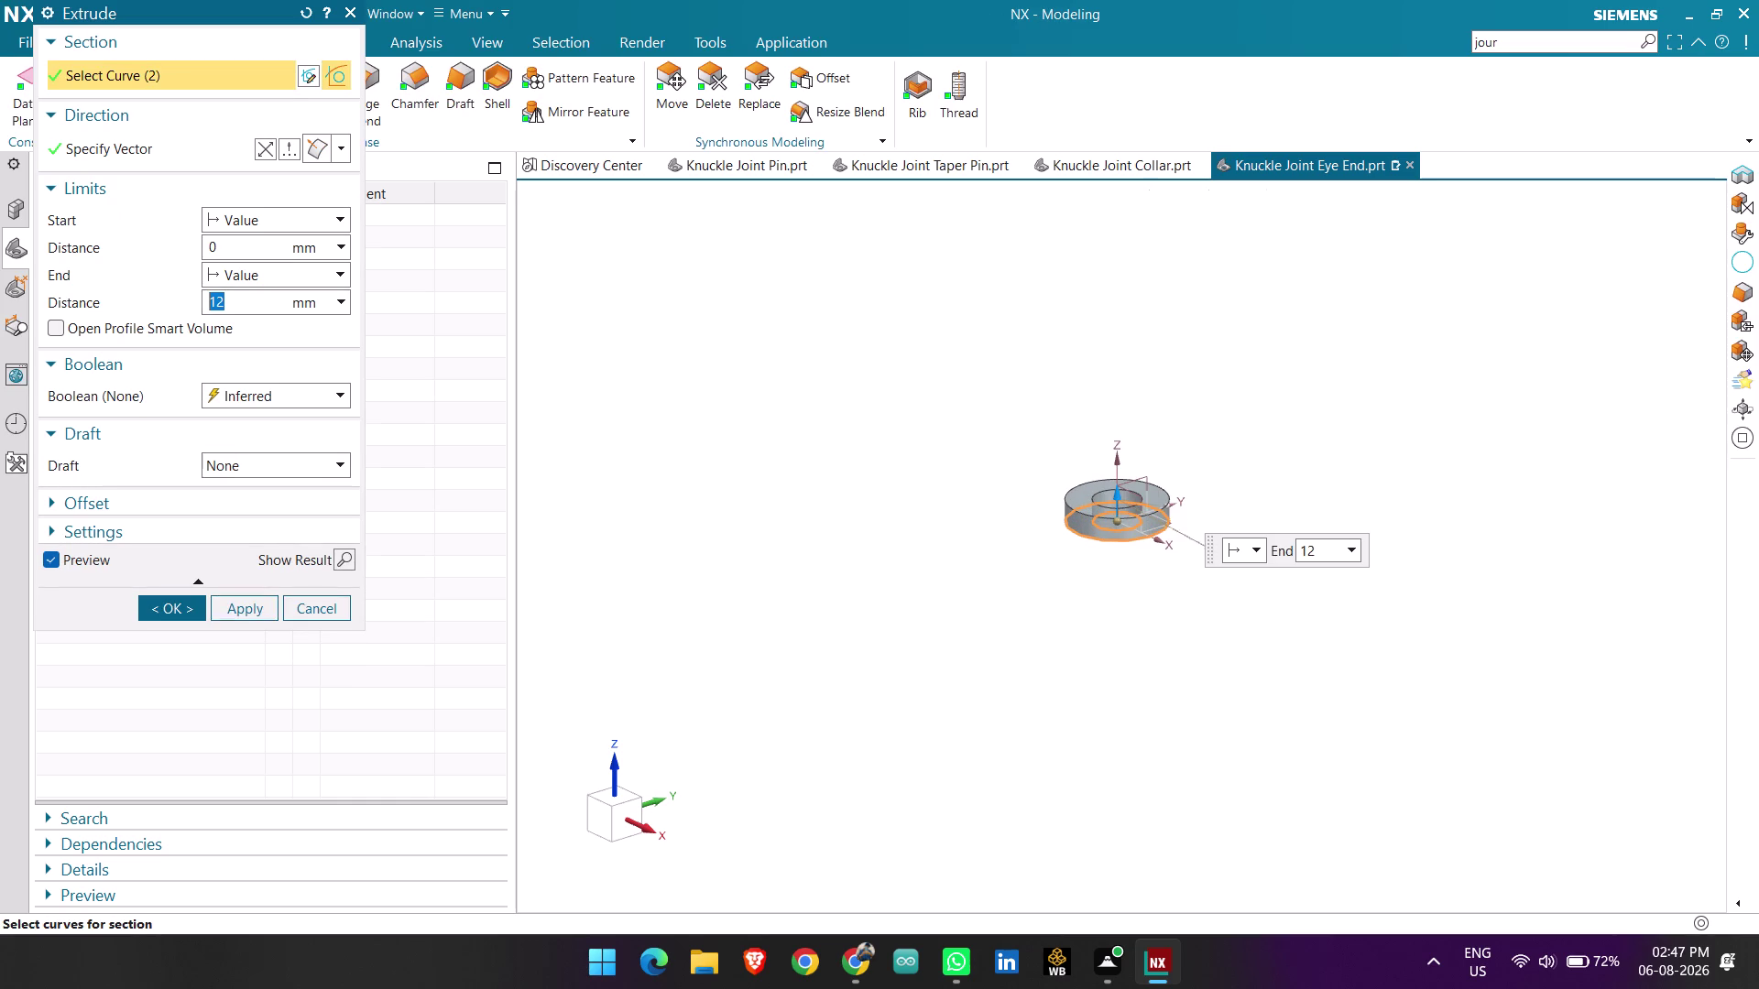
click(288, 225)
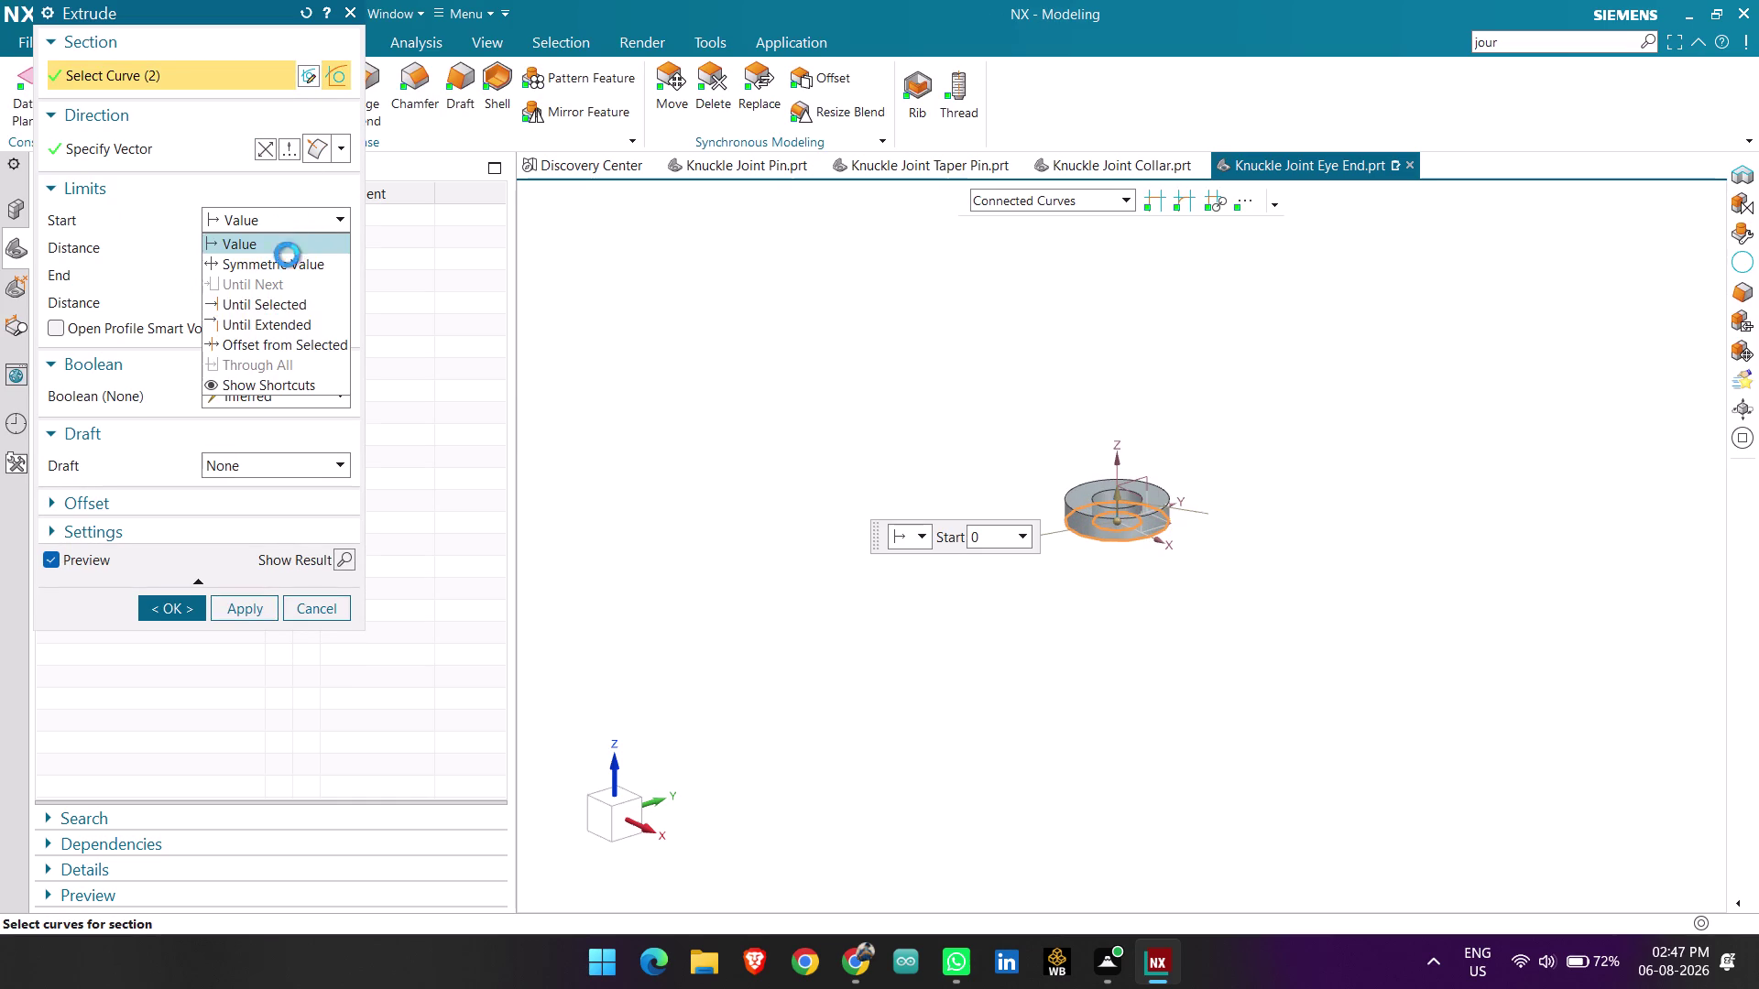
click(287, 260)
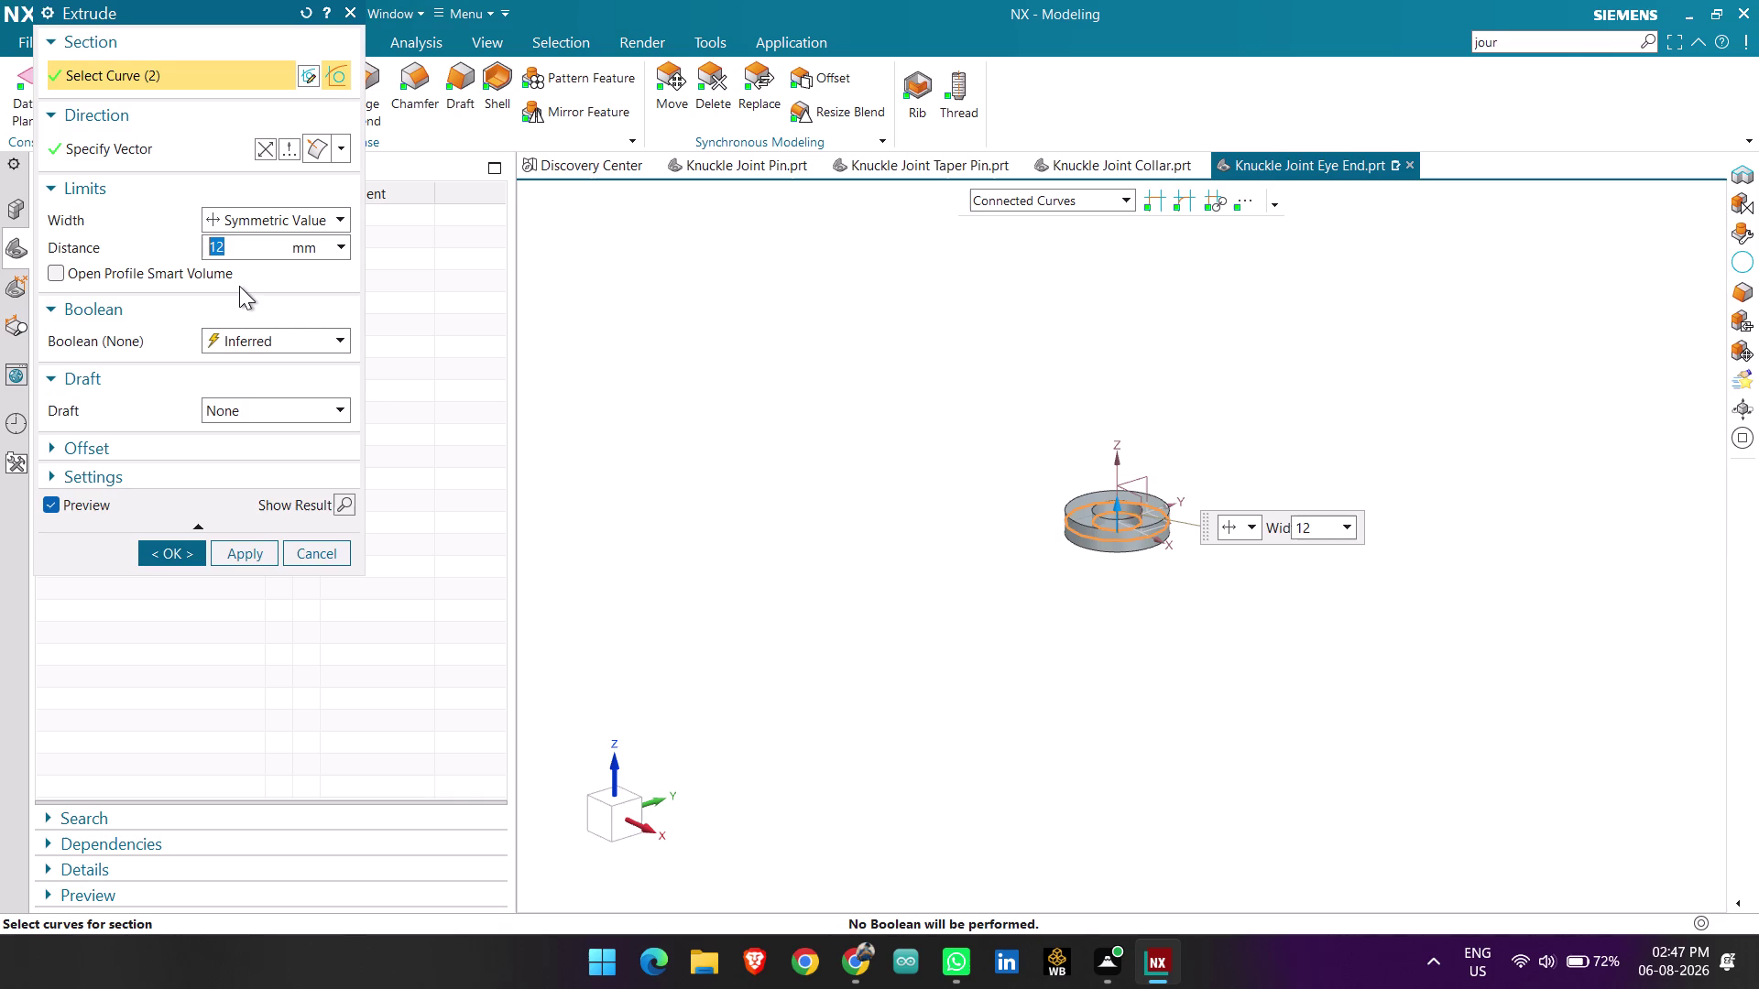
key(BackSpace)
text(30)
key(Return)
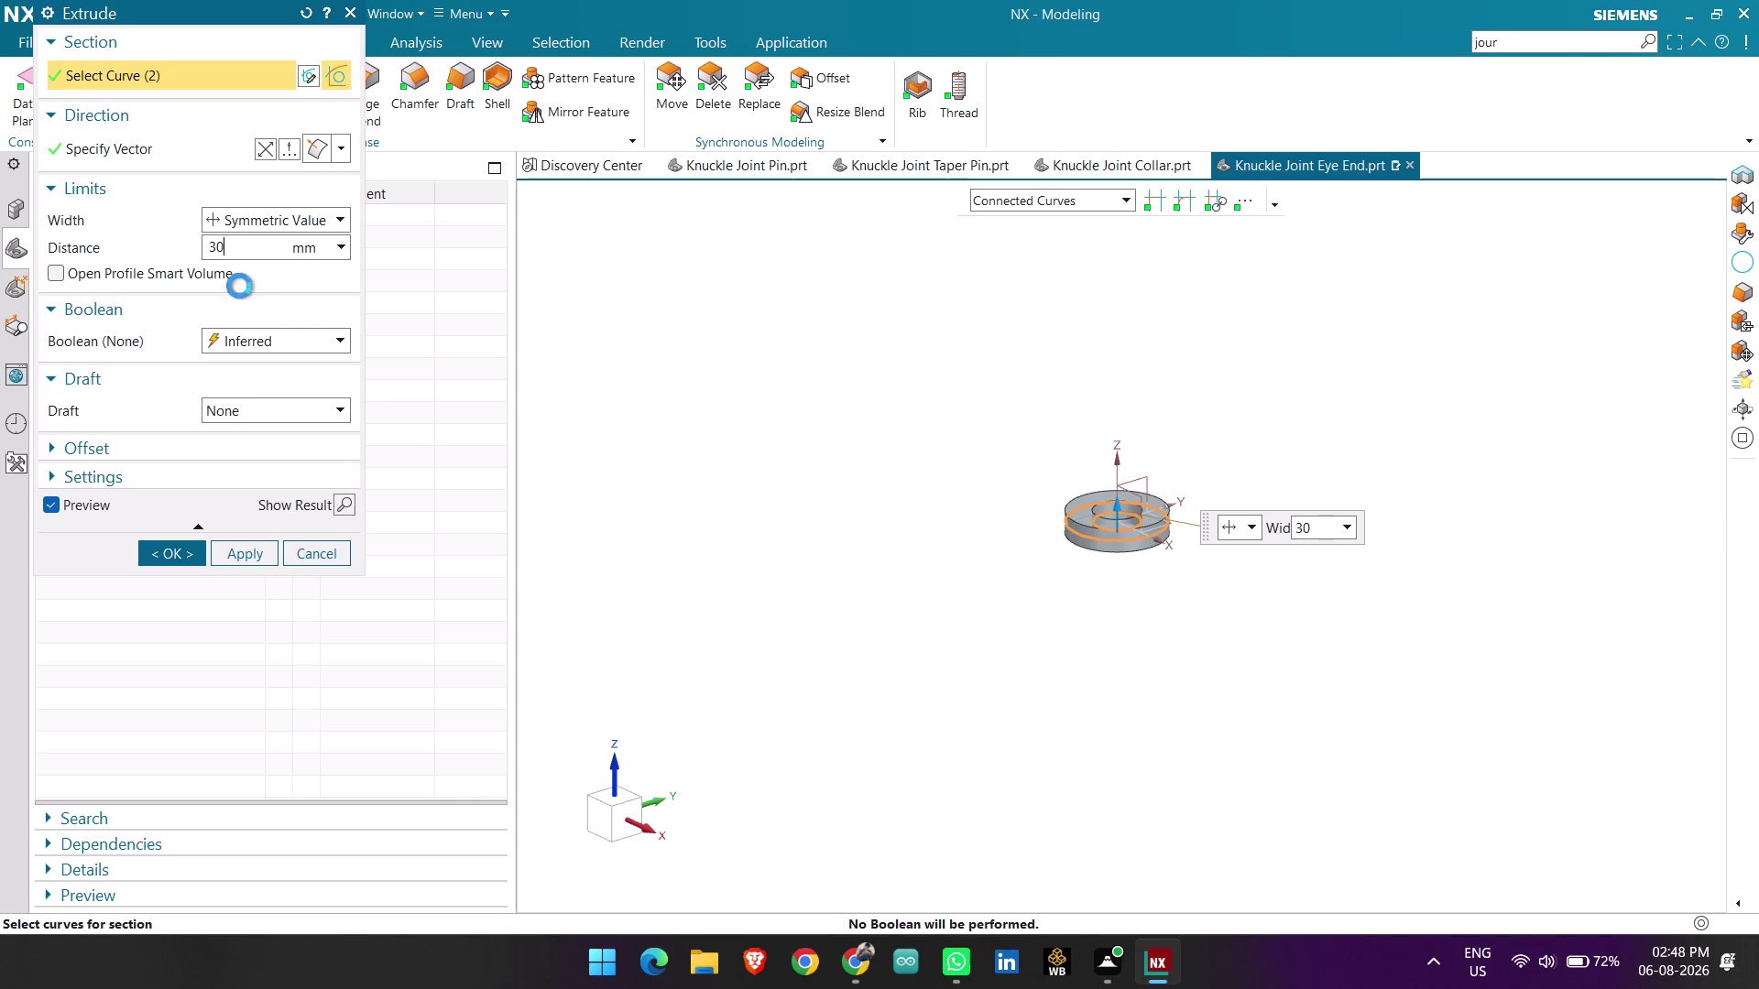
click(236, 551)
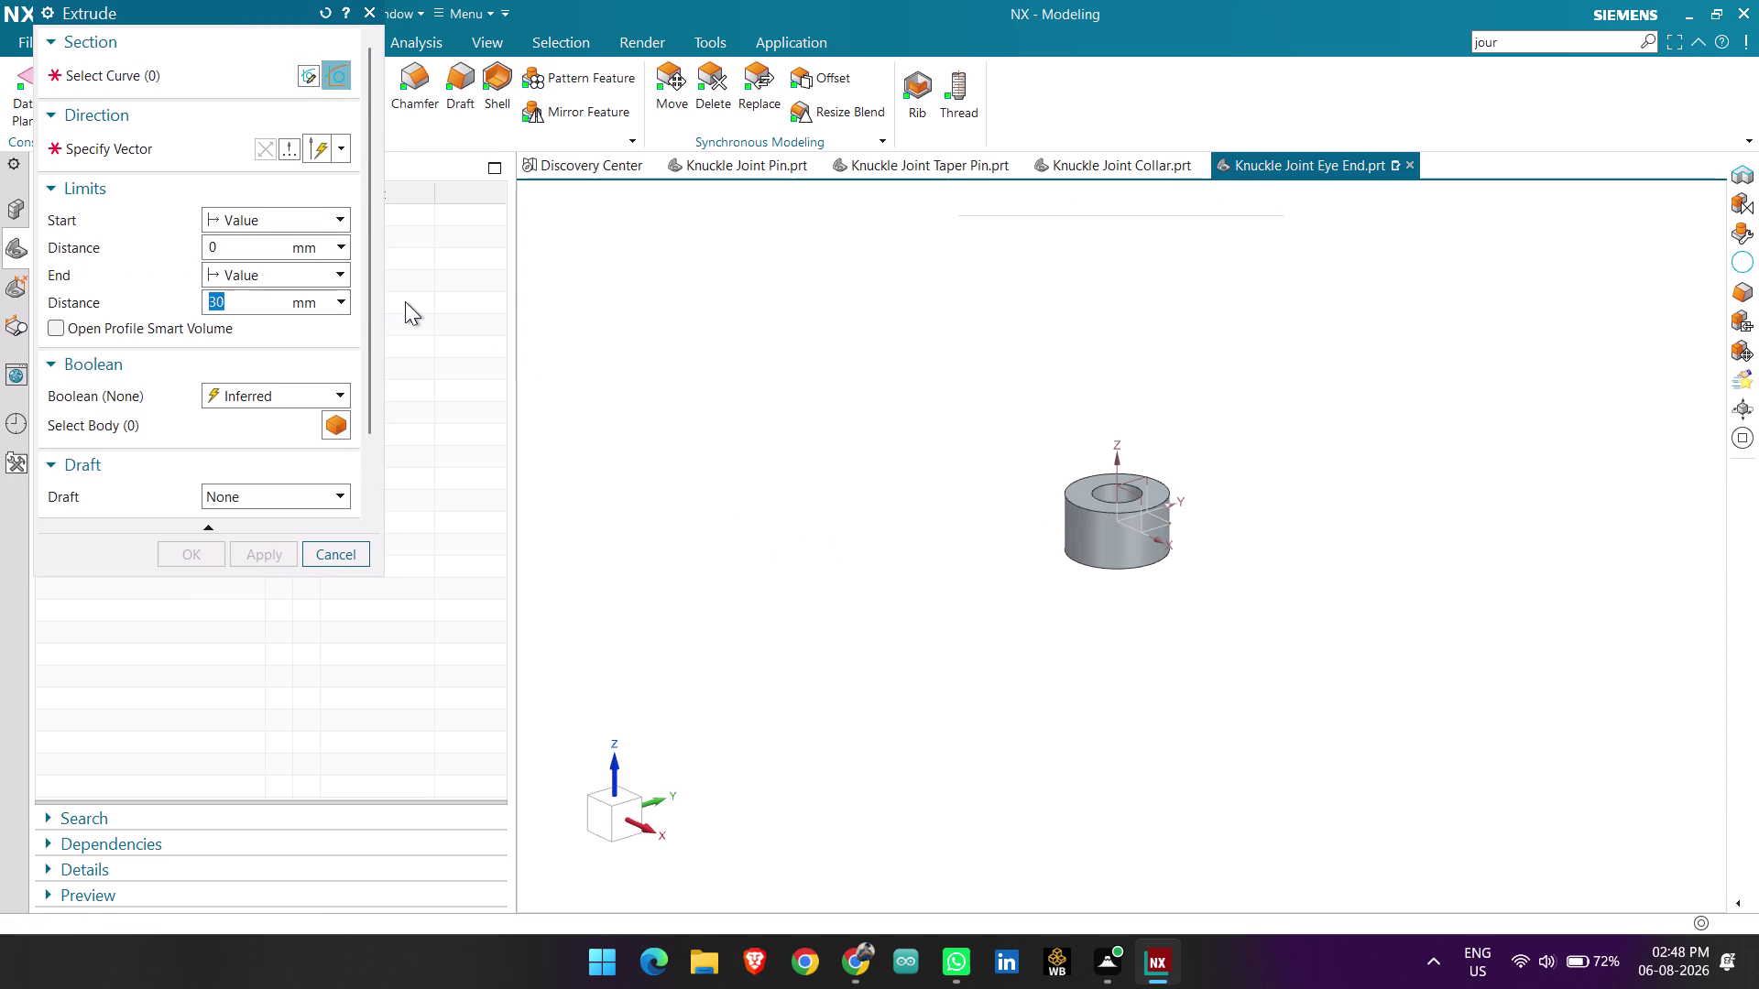
click(307, 67)
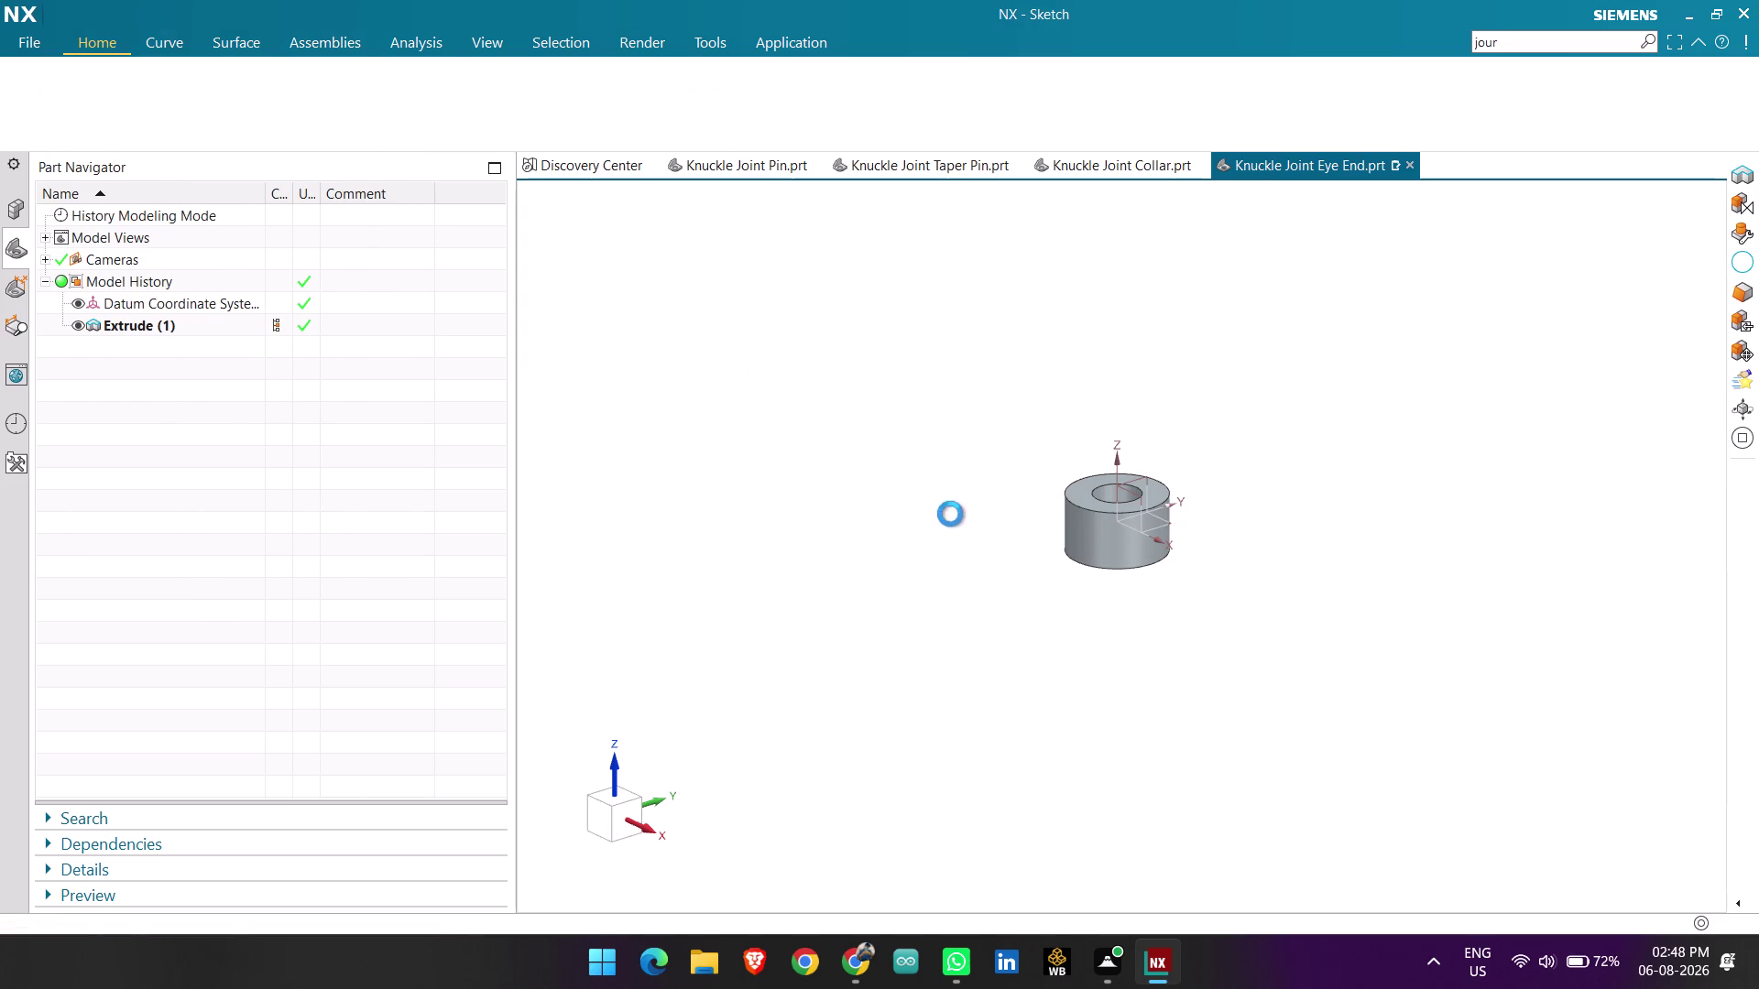
Start a second sketch on the Top datum plane.
click(1270, 560)
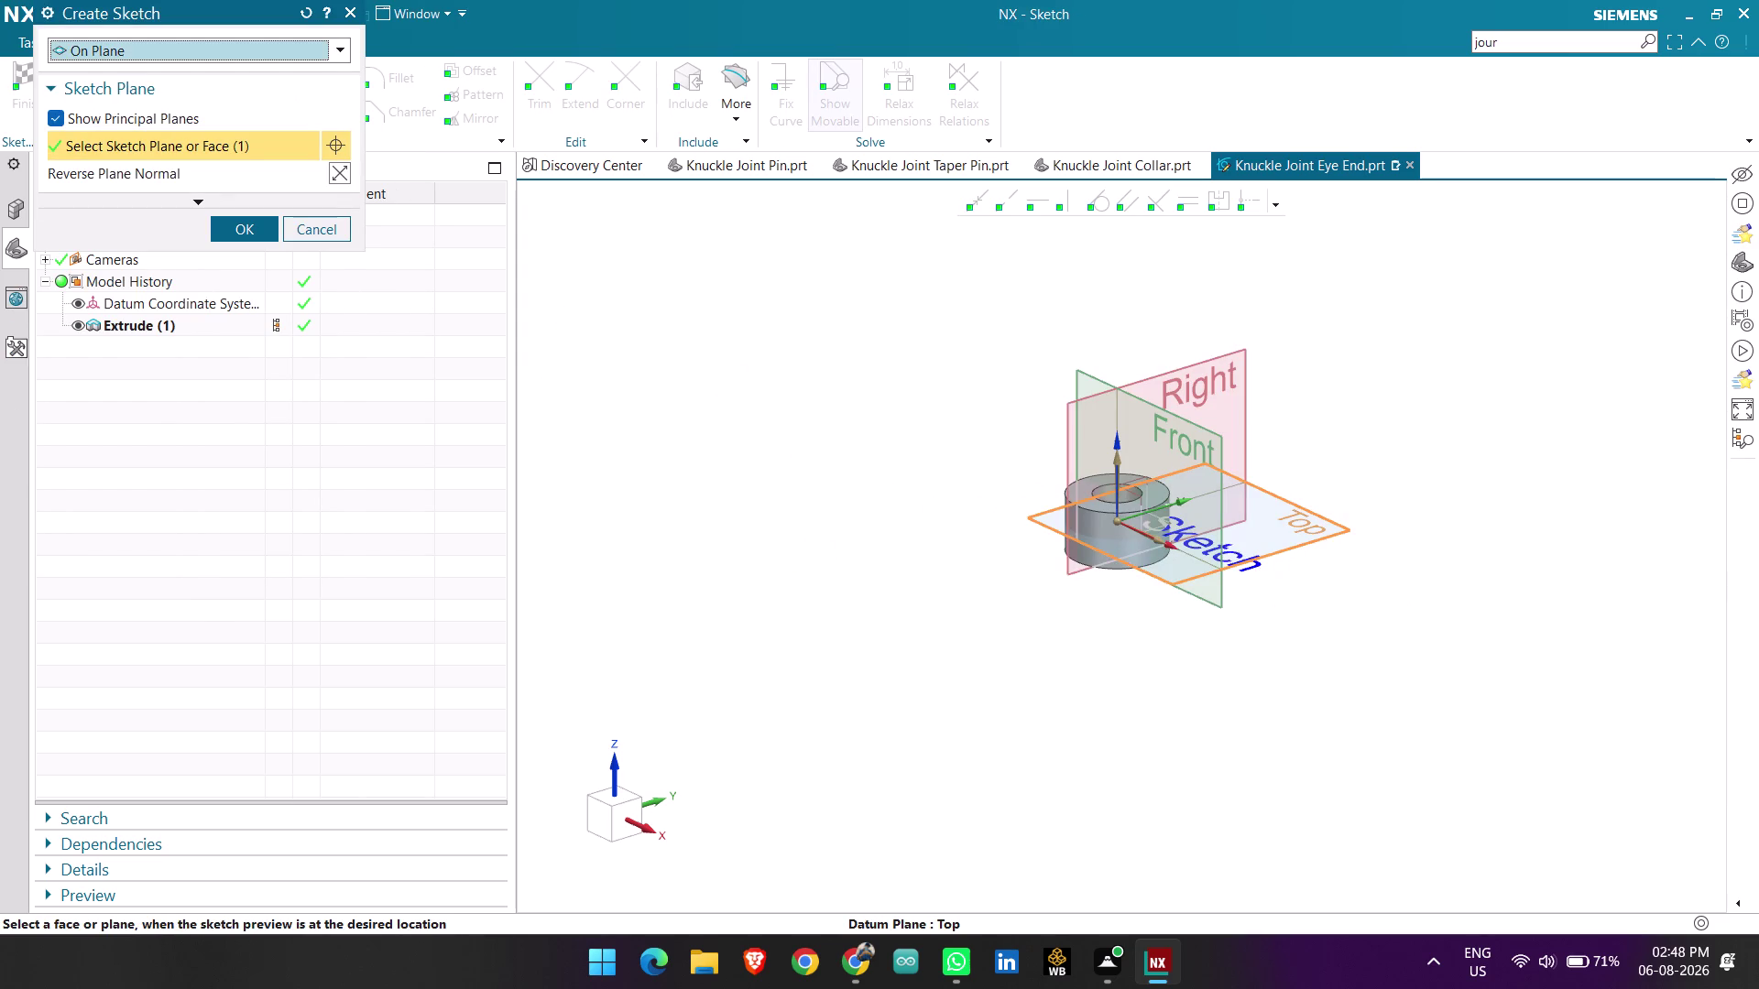
middle_click(1271, 560)
scroll(up, 3)
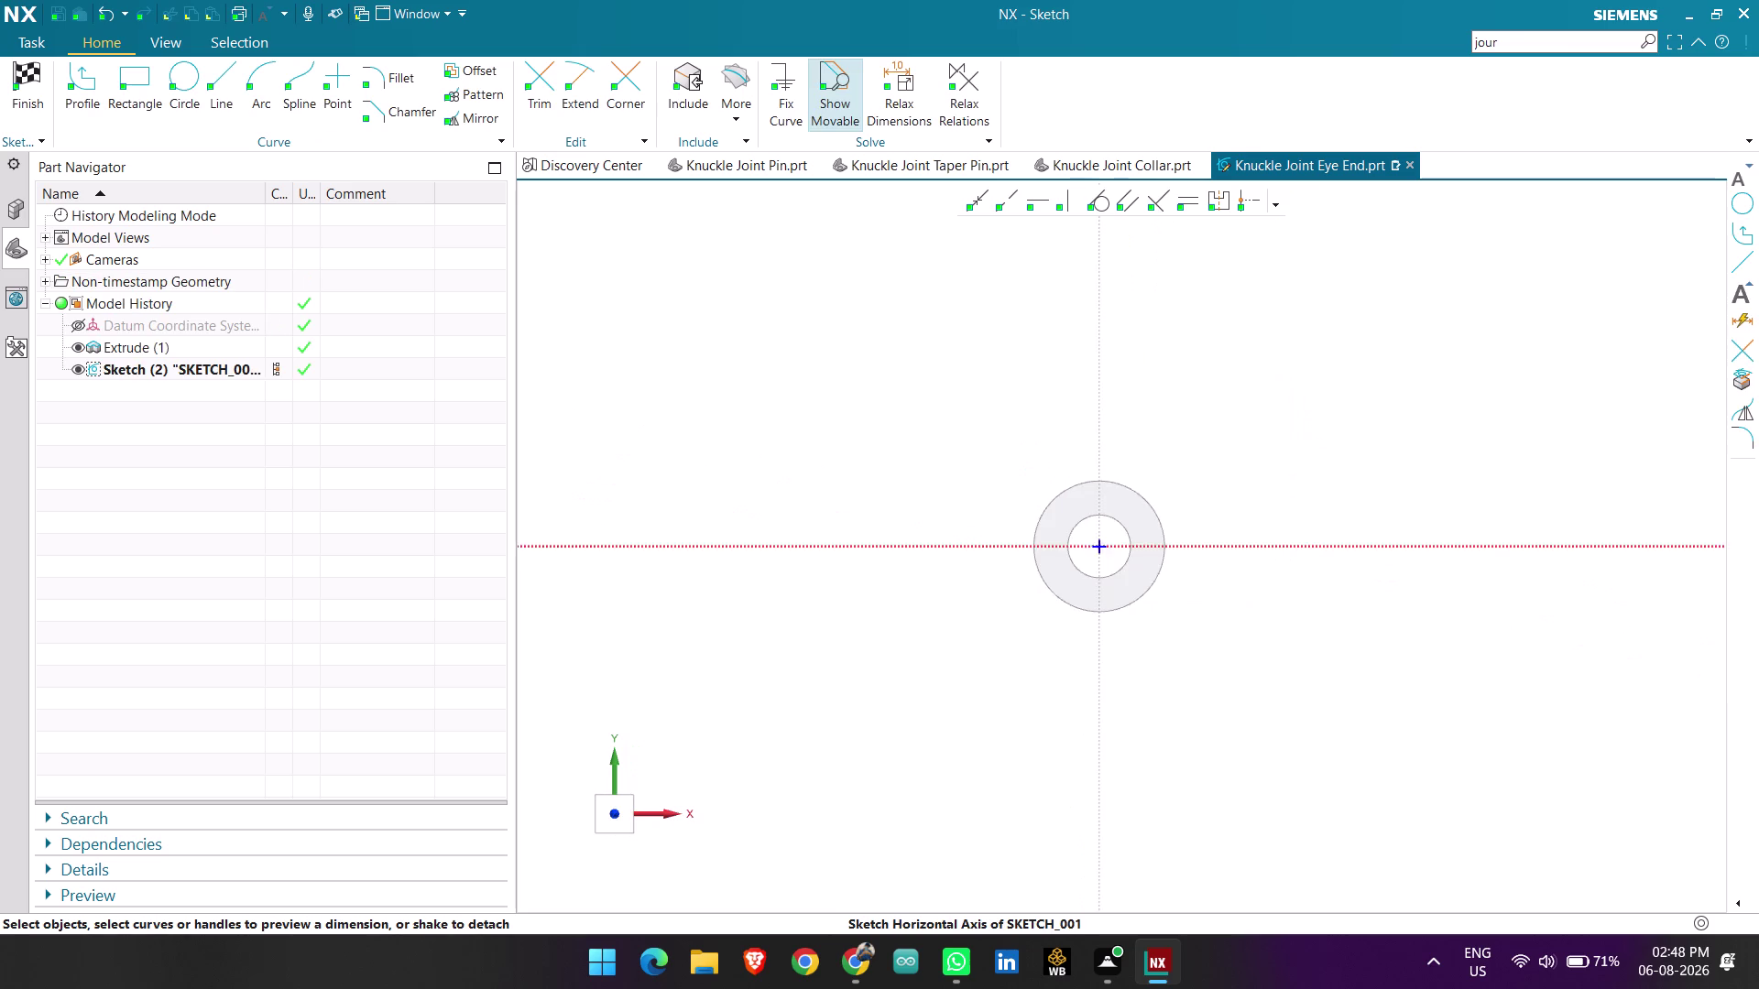
scroll(up, 3)
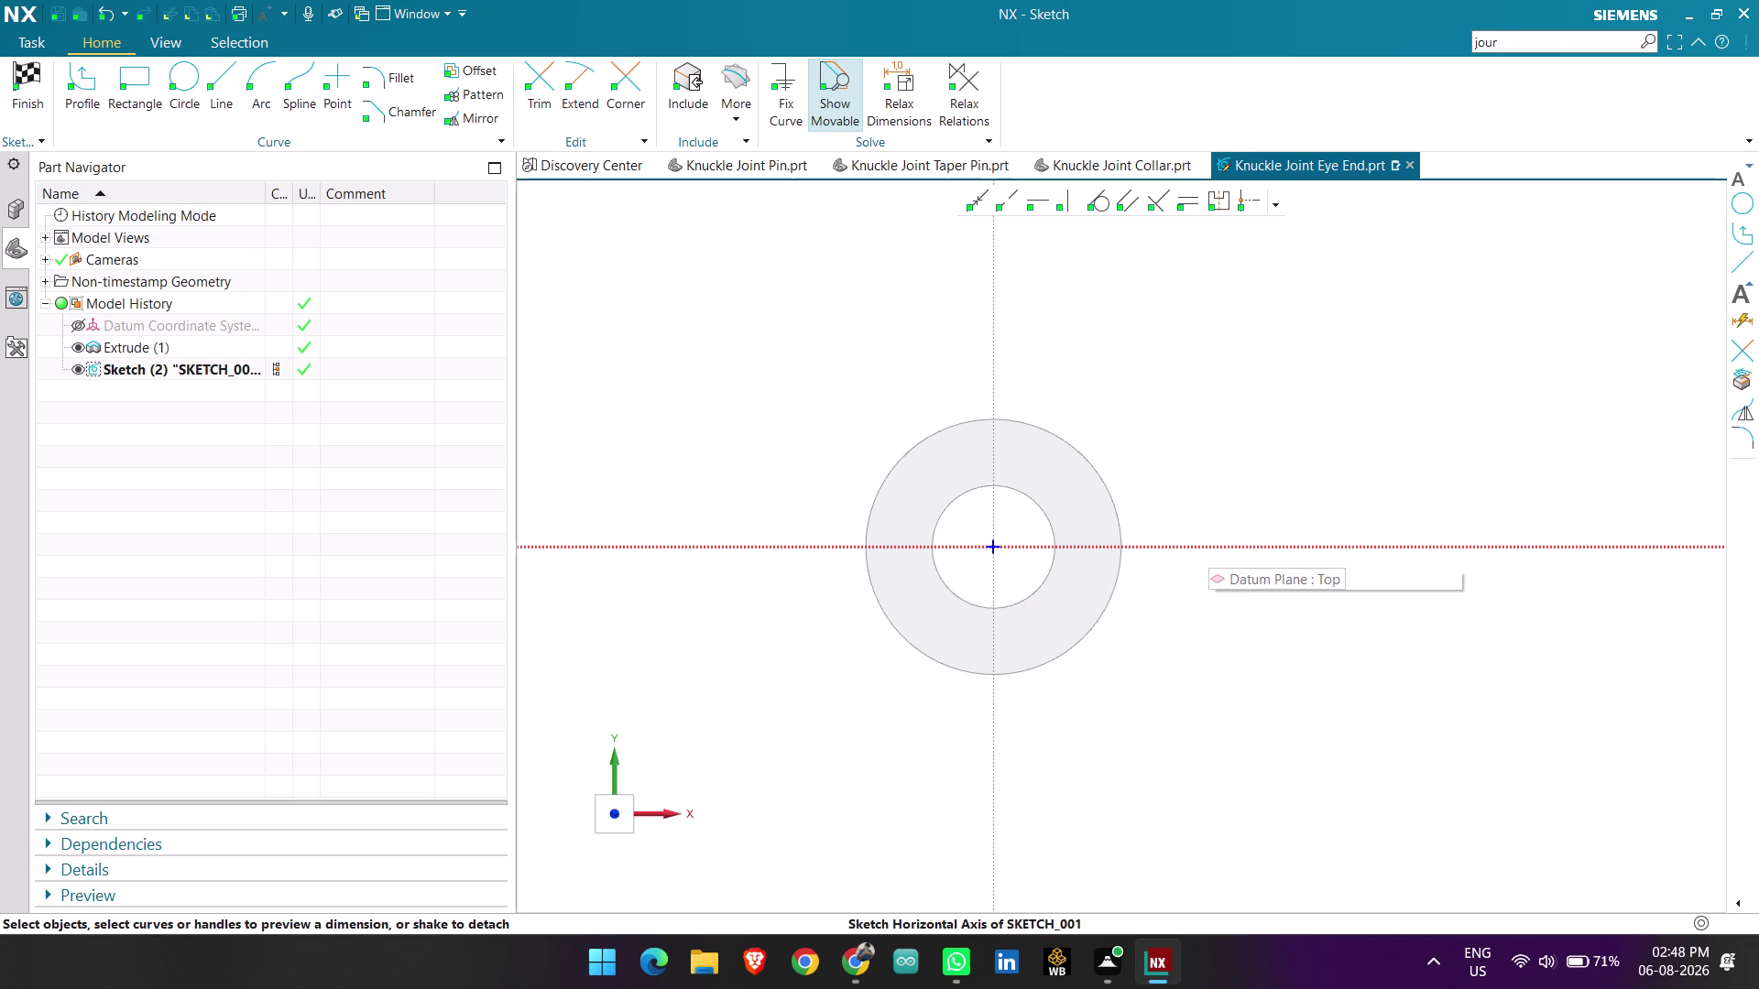
Draw a horizontal line 105 long from the ring's centre to the right.
click(222, 73)
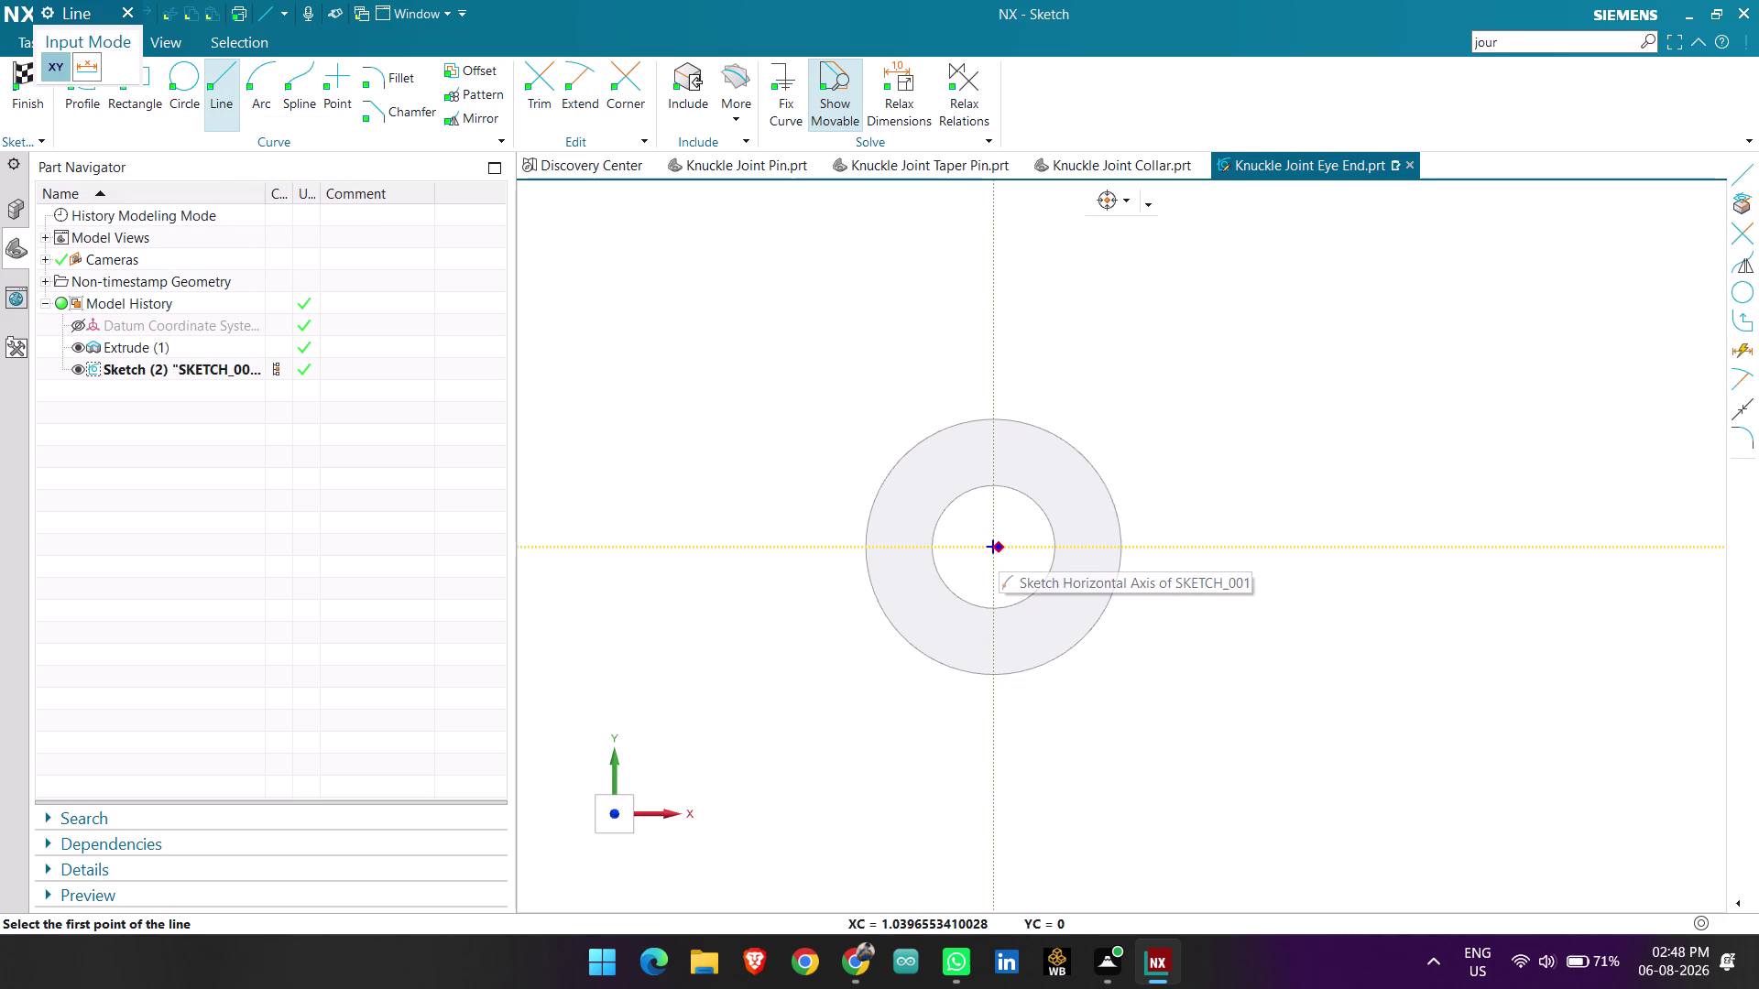
click(994, 547)
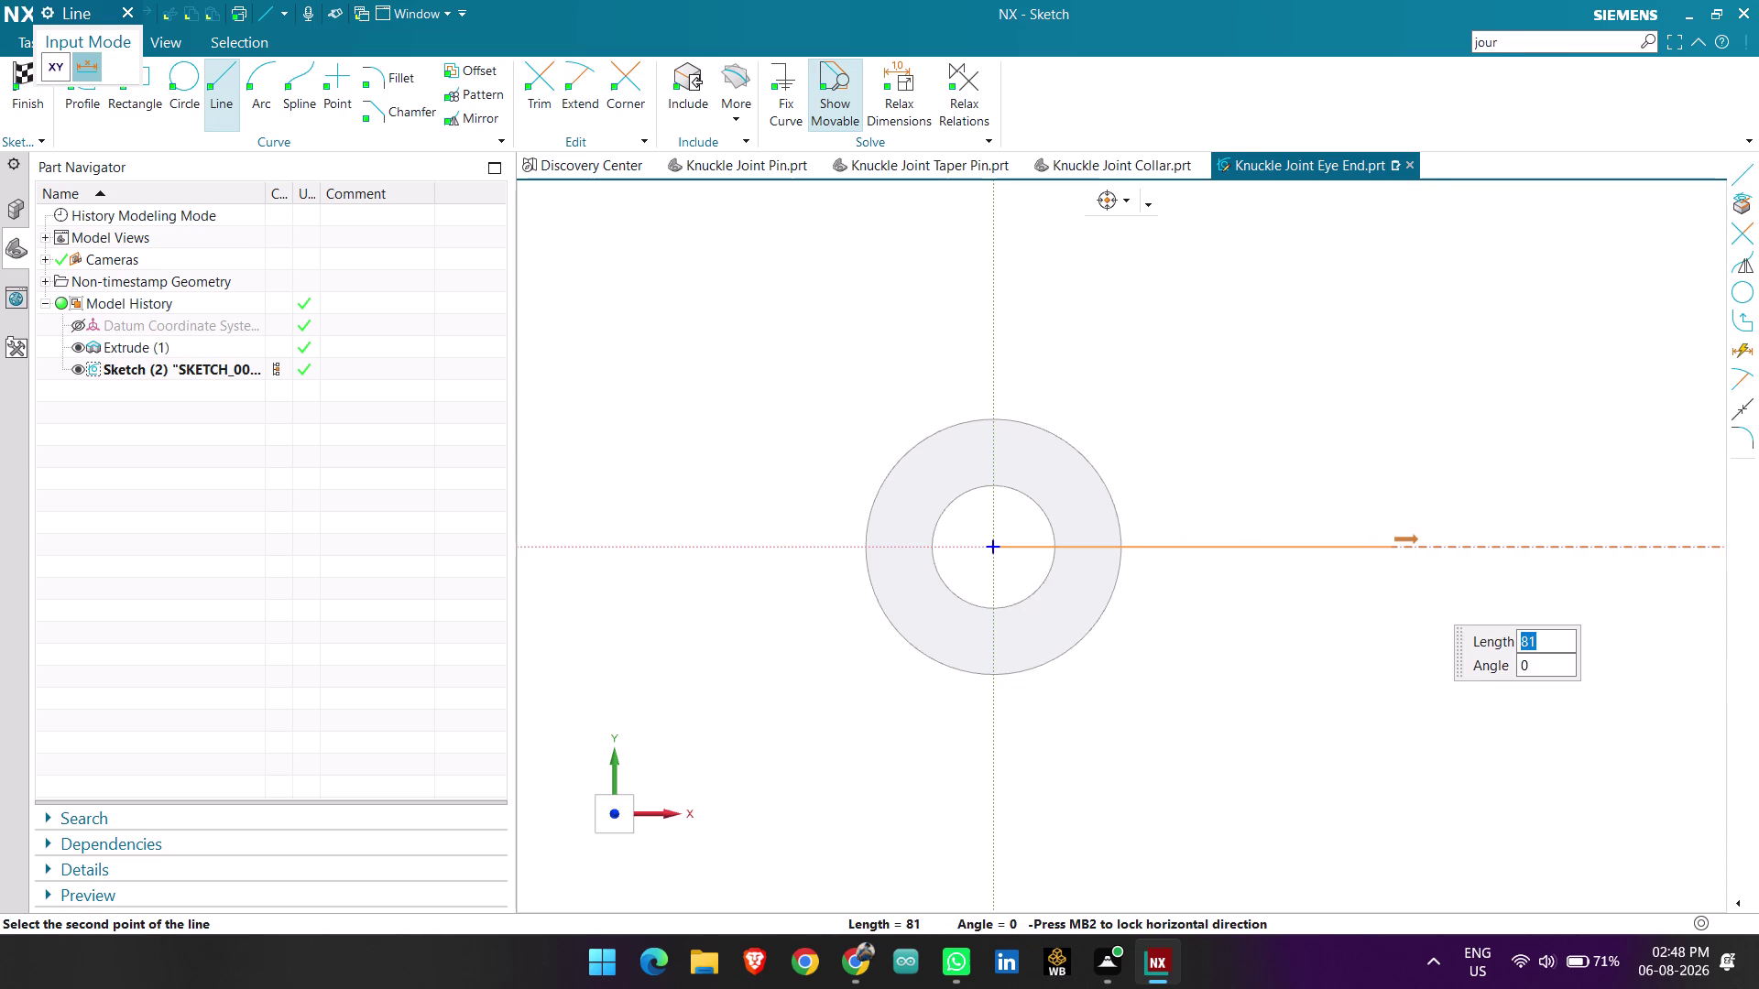
key(1)
key(0)
key(5)
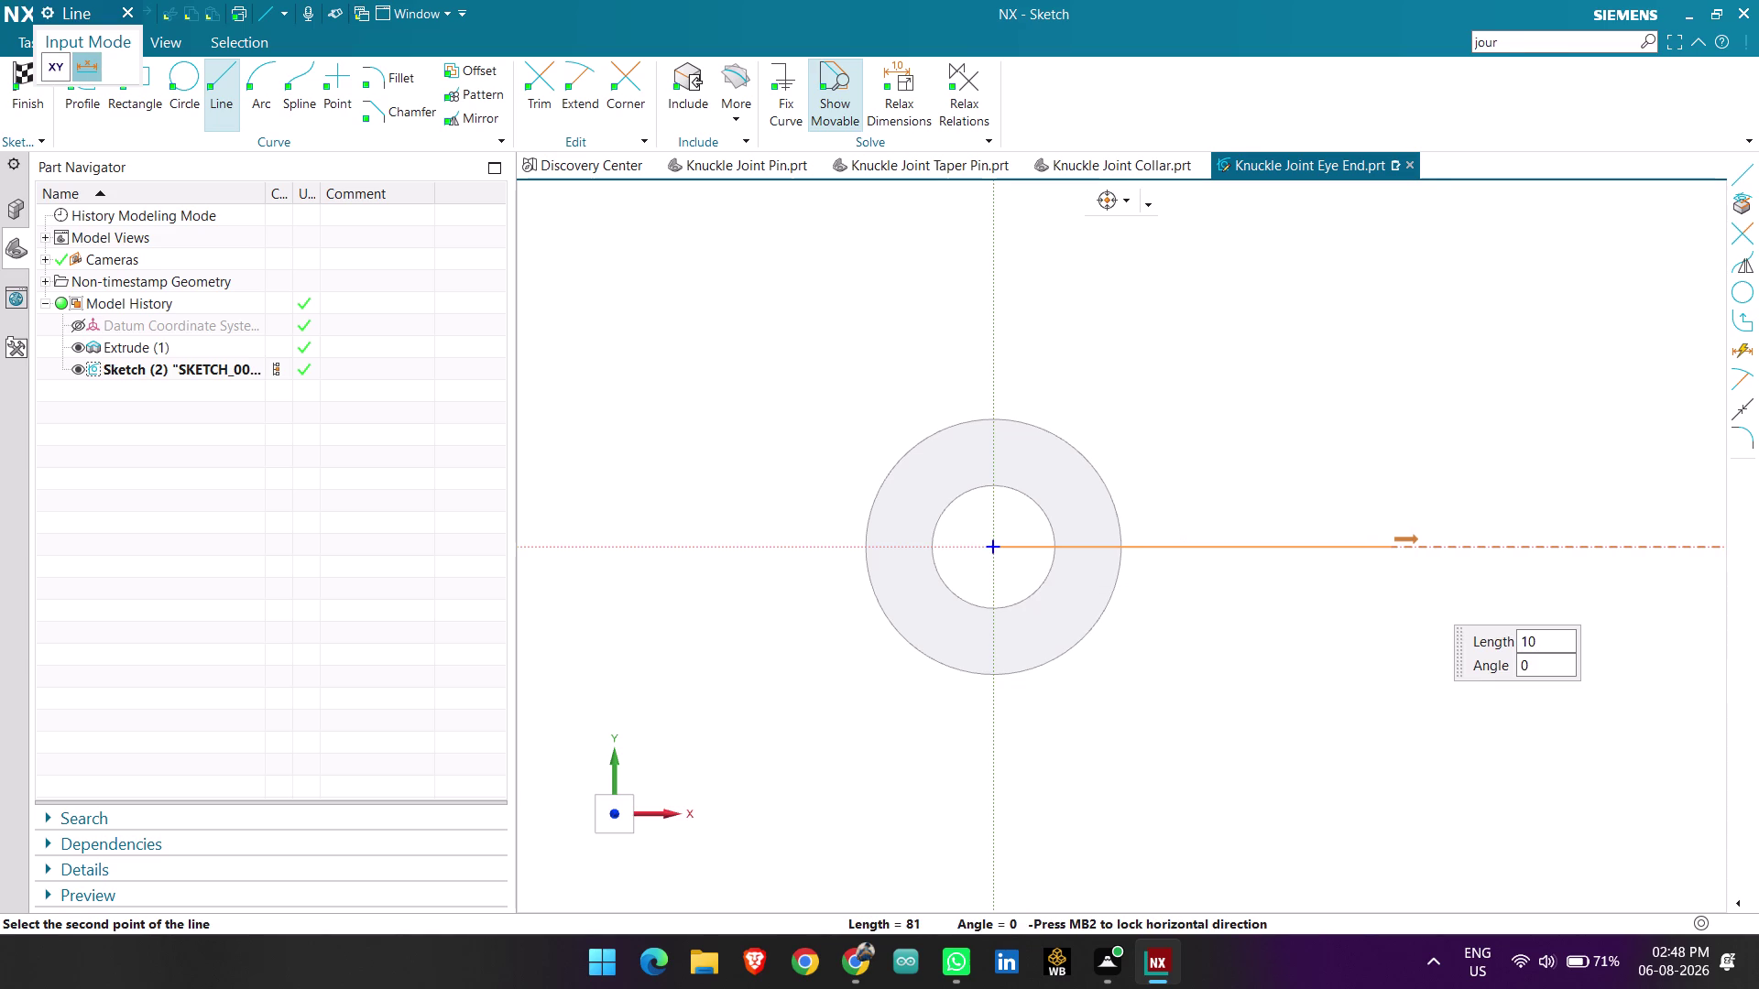
key(Return)
scroll(up, 3)
middle_click(1394, 557)
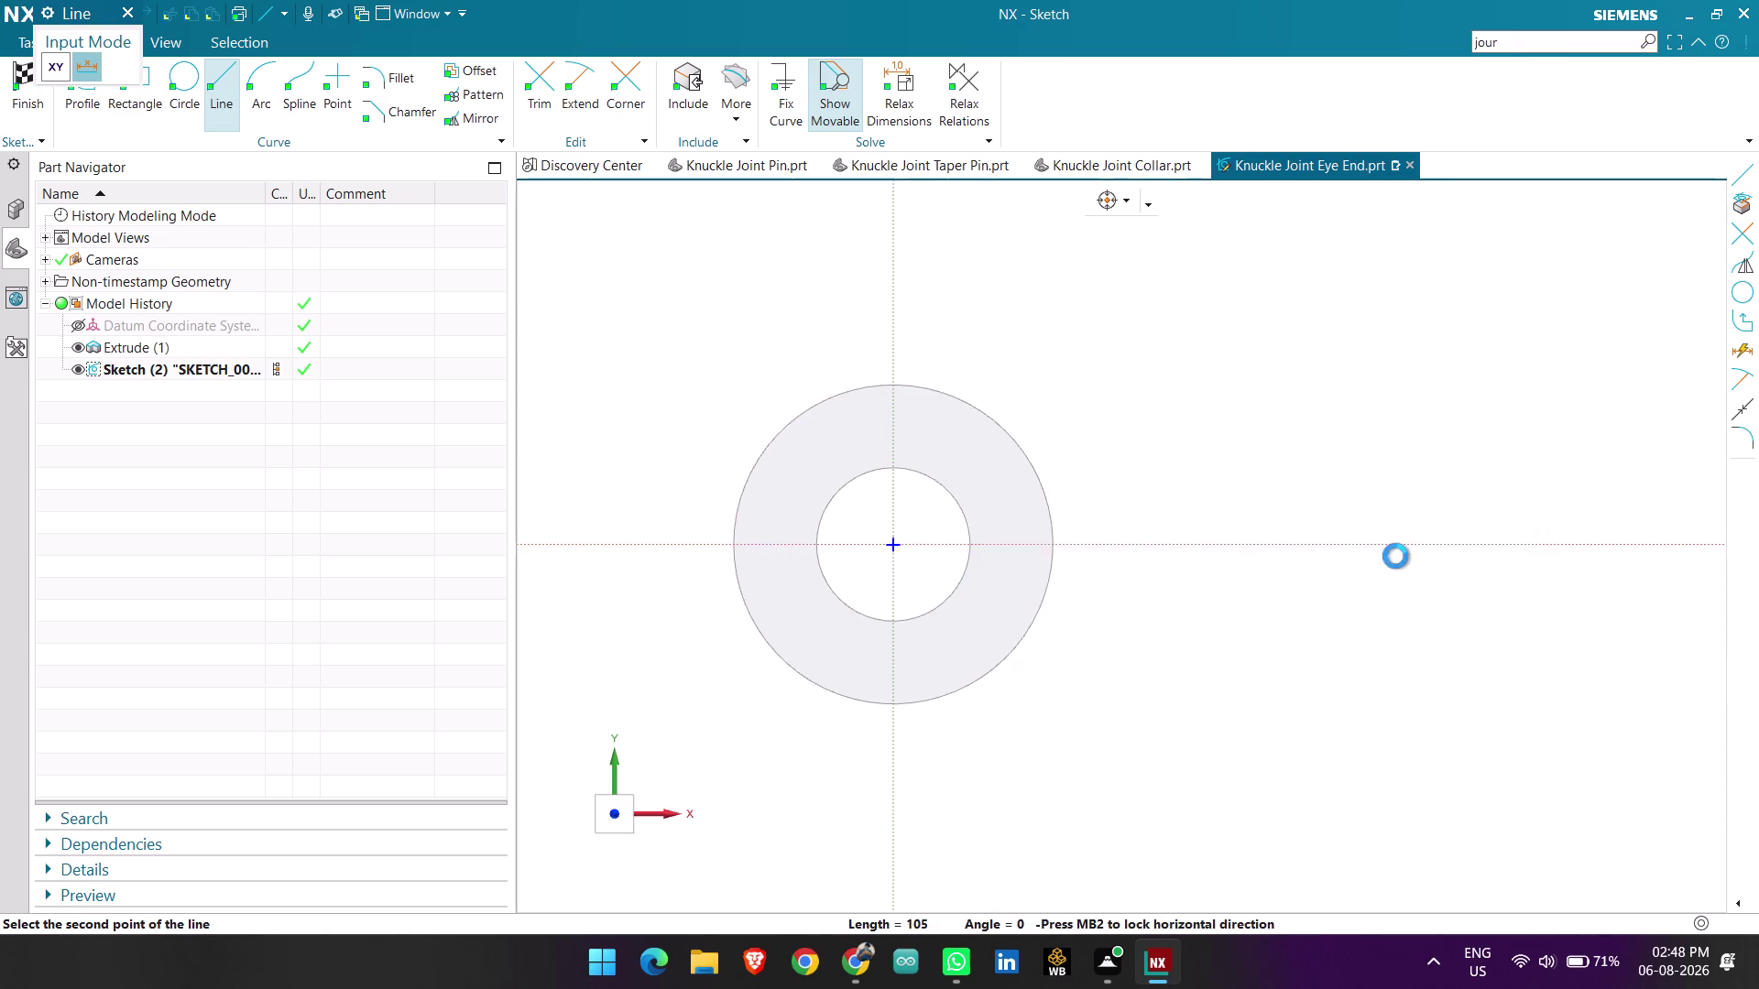
scroll(down, 3)
scroll(up, 3)
scroll(down, 3)
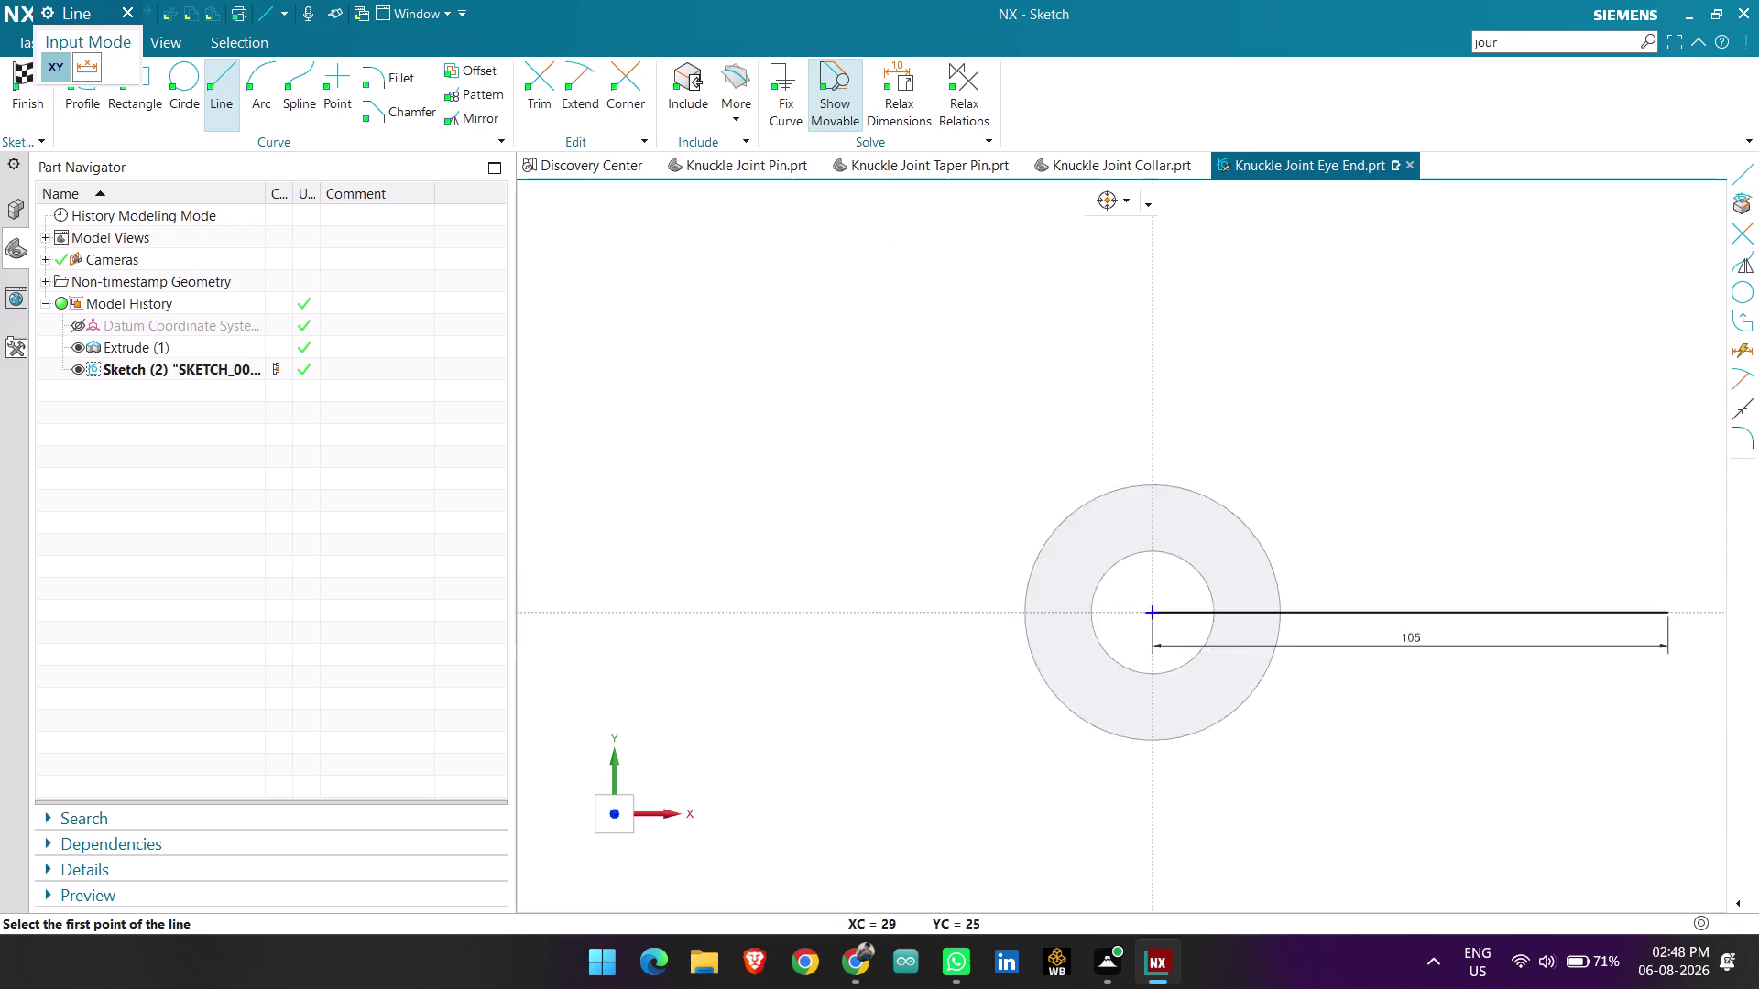
scroll(down, 3)
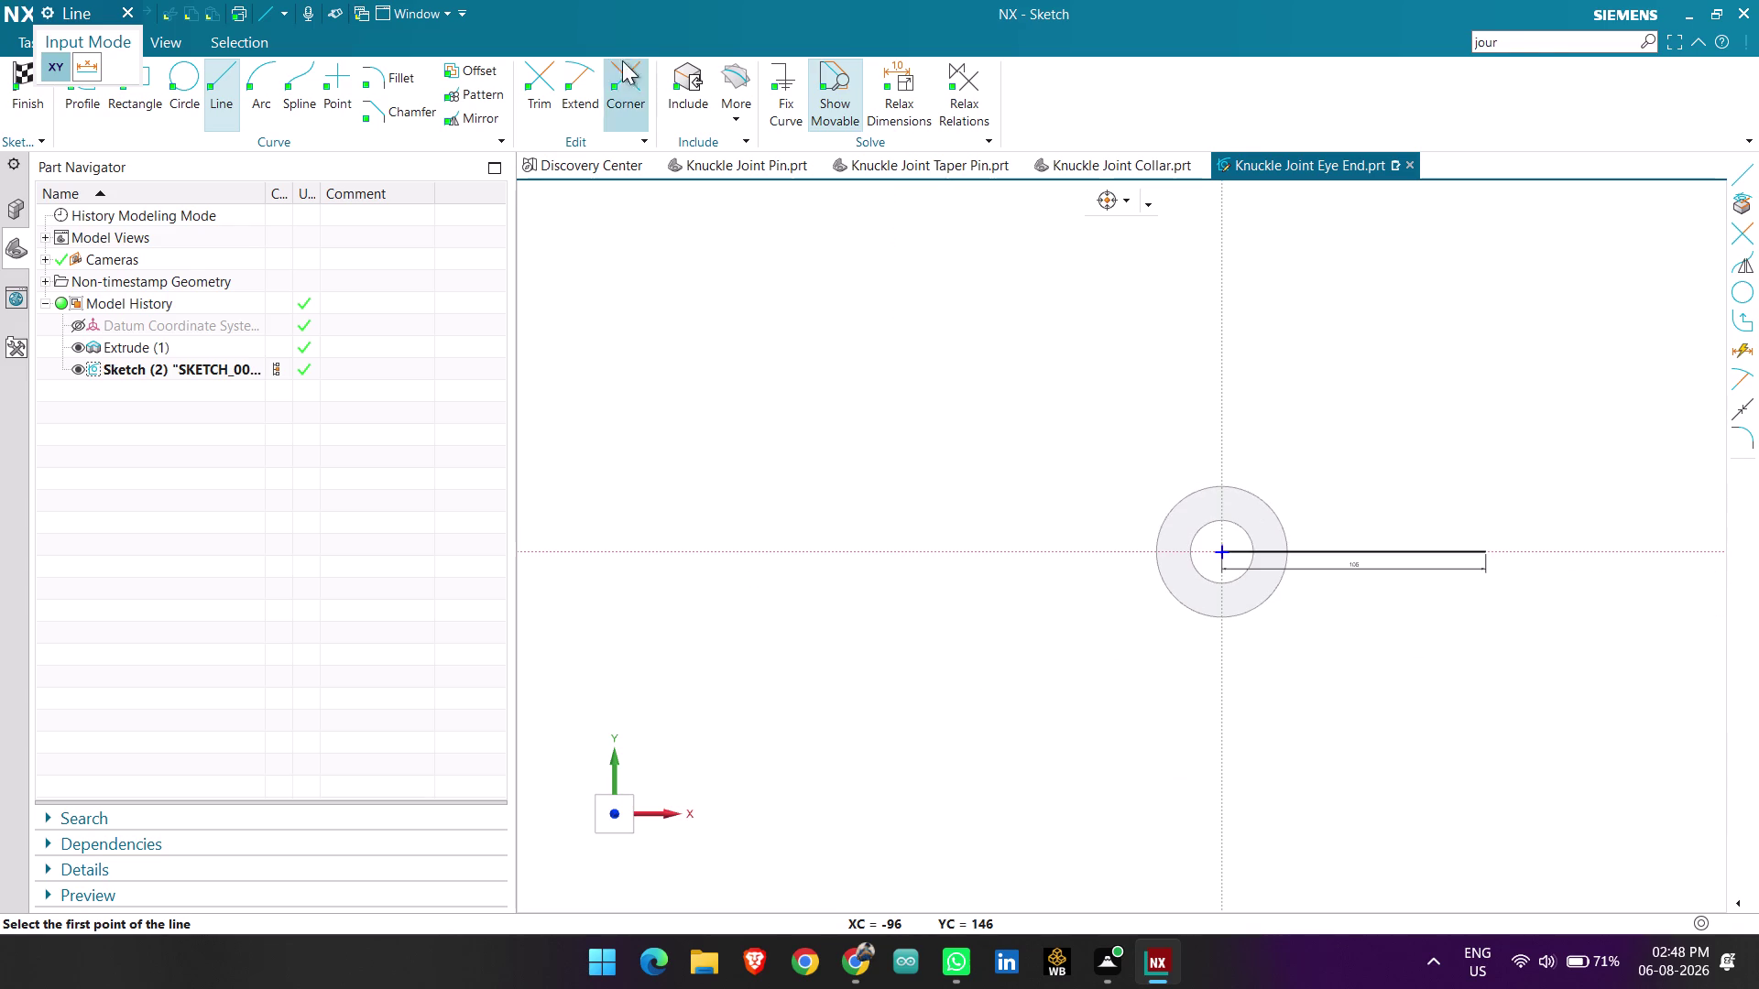
click(743, 70)
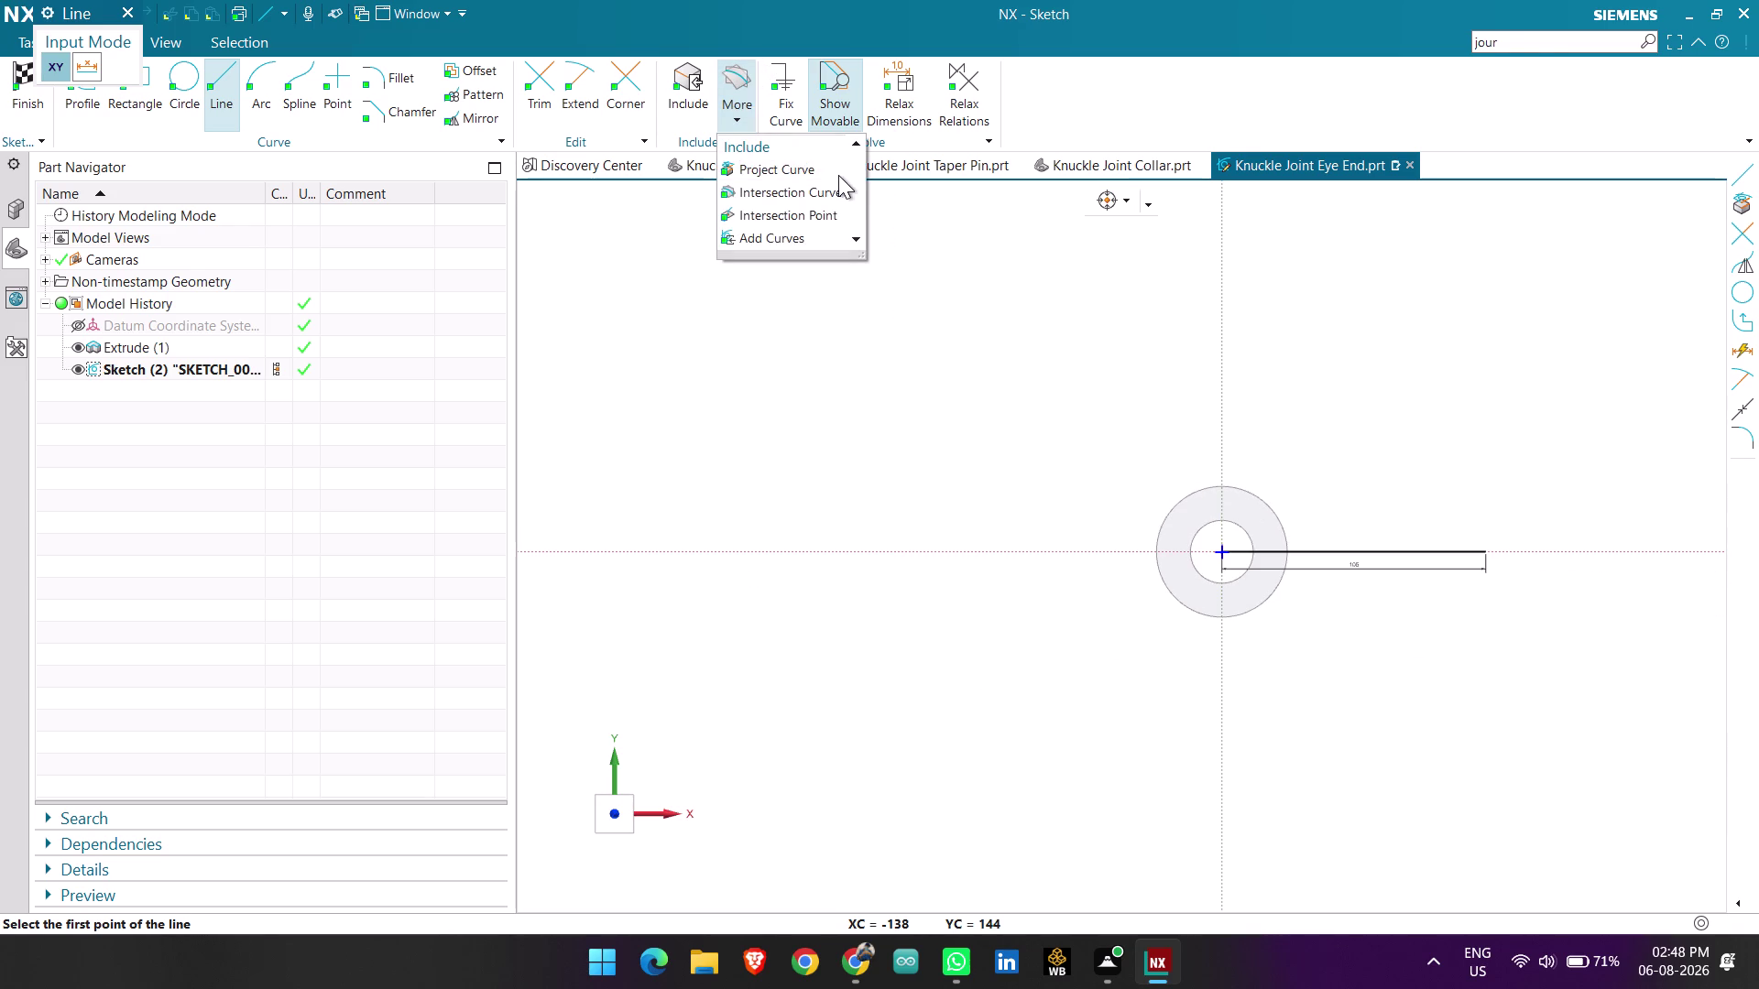
Project the outer circular edge of Extrude (1) into the sketch.
click(838, 174)
scroll(up, 3)
click(1272, 511)
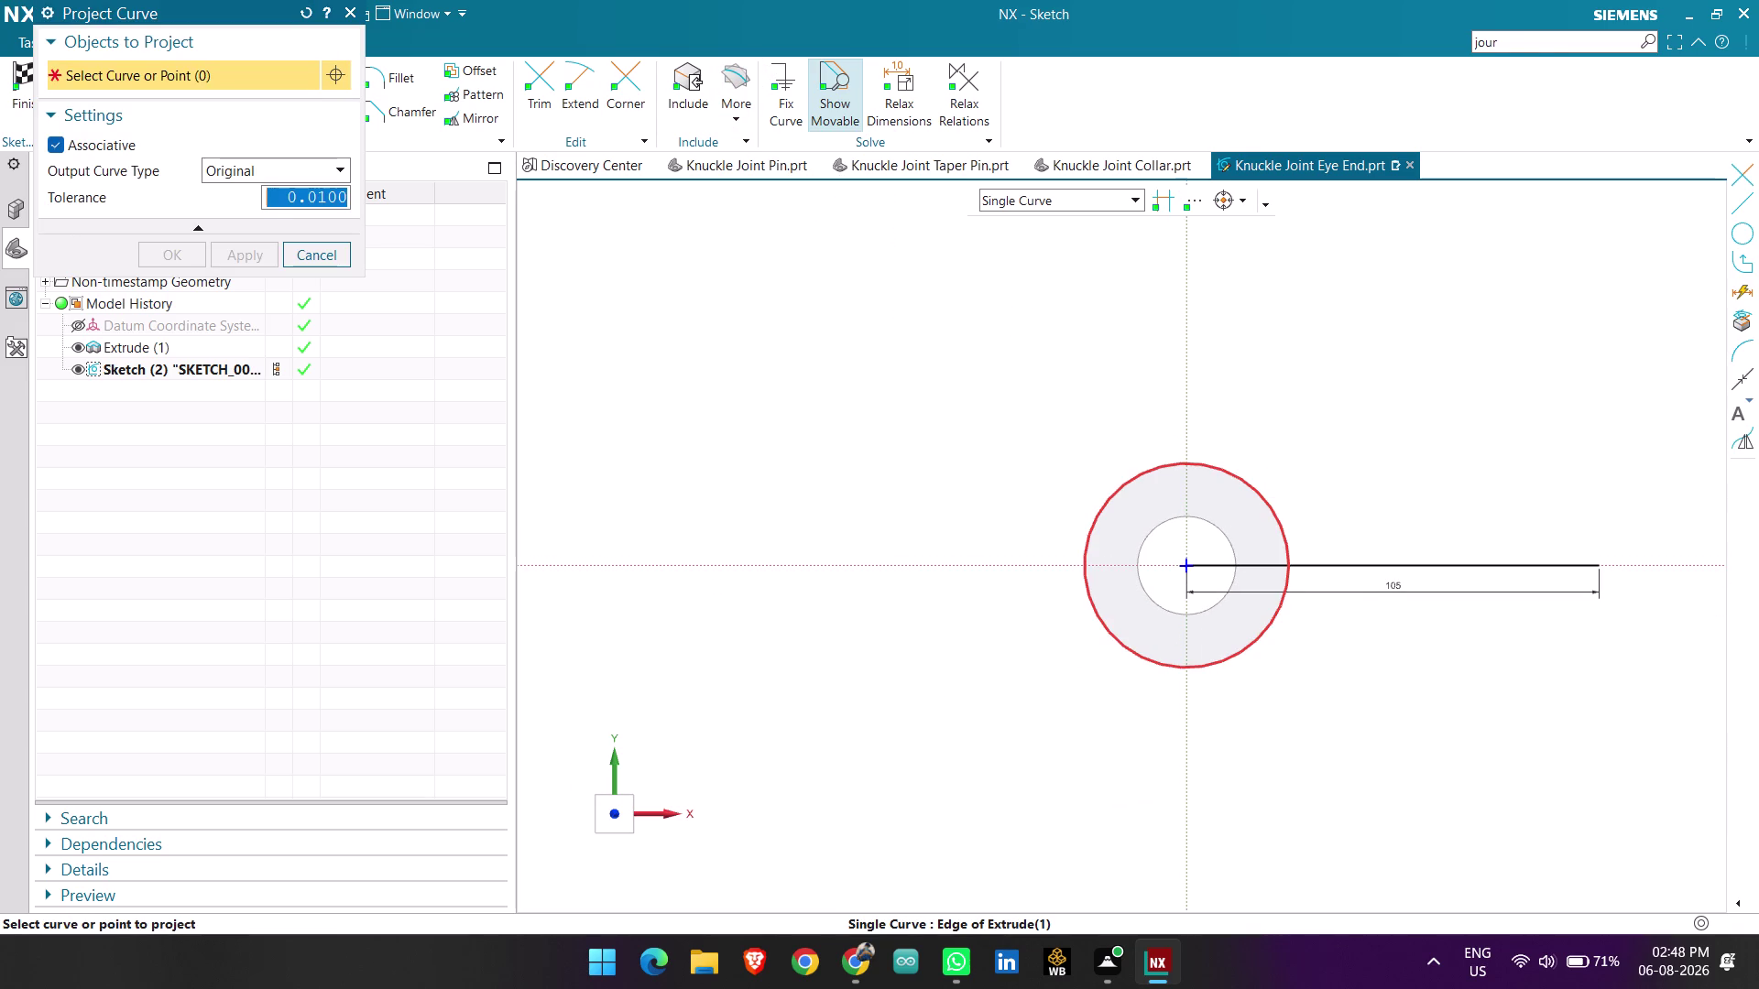
click(152, 256)
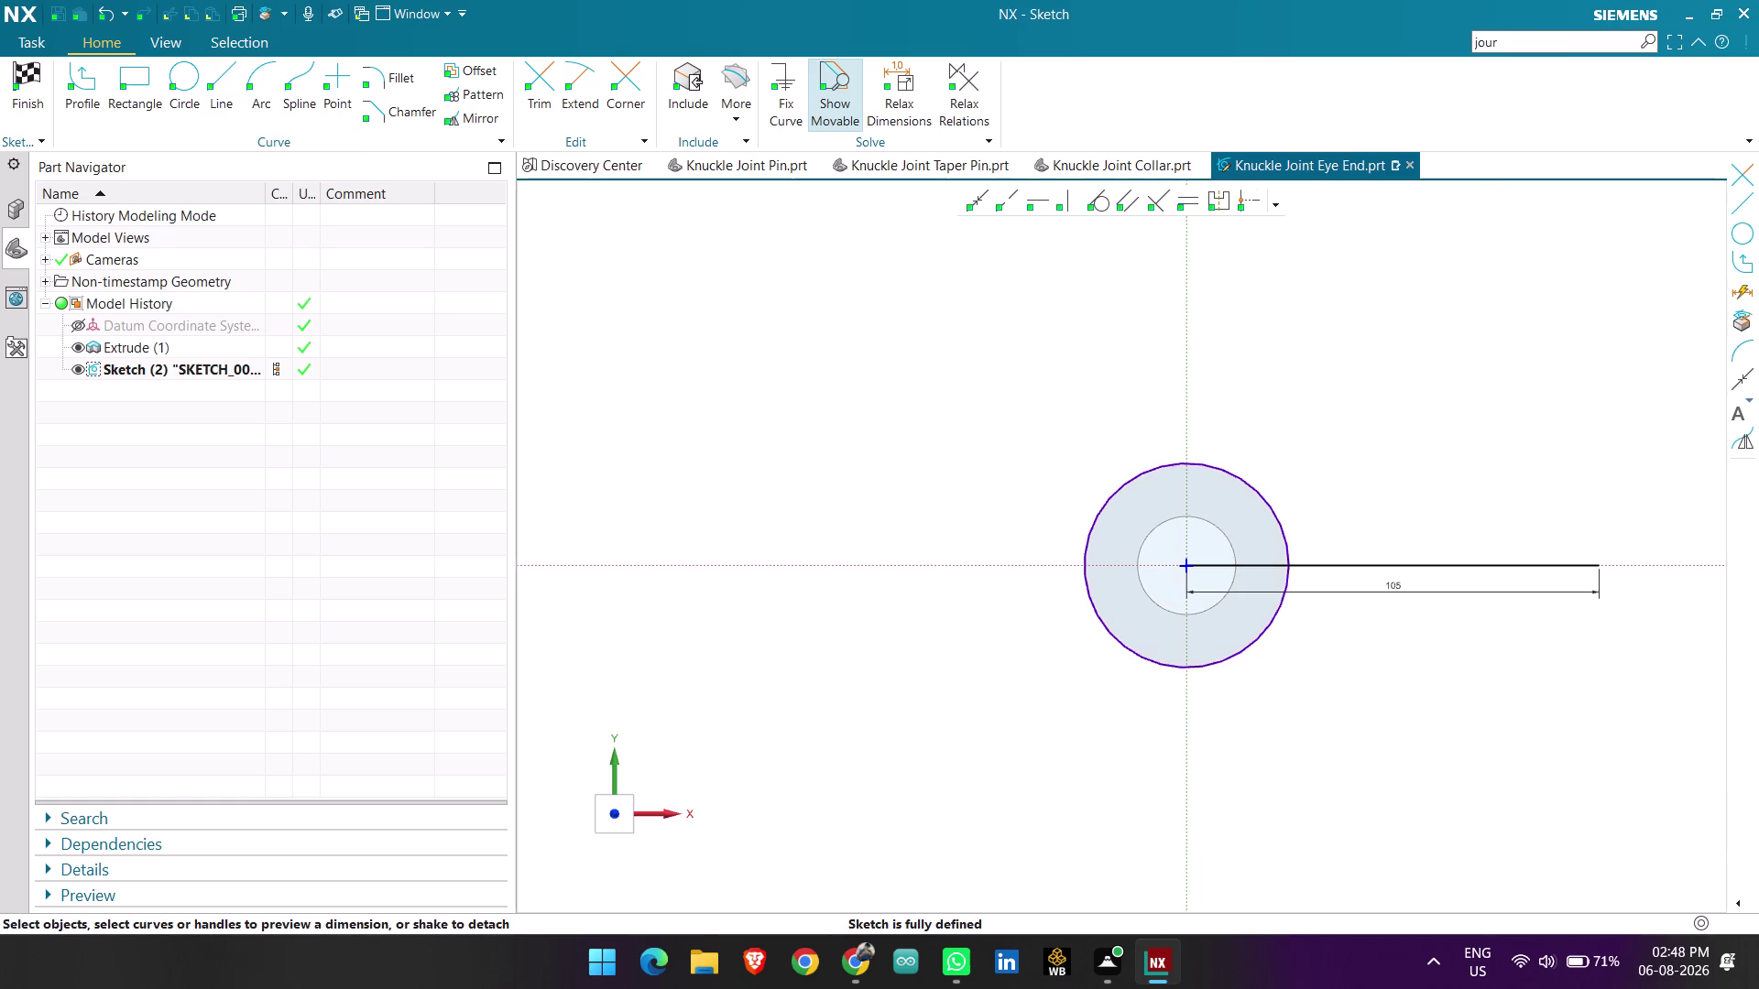
scroll(down, 3)
scroll(up, 3)
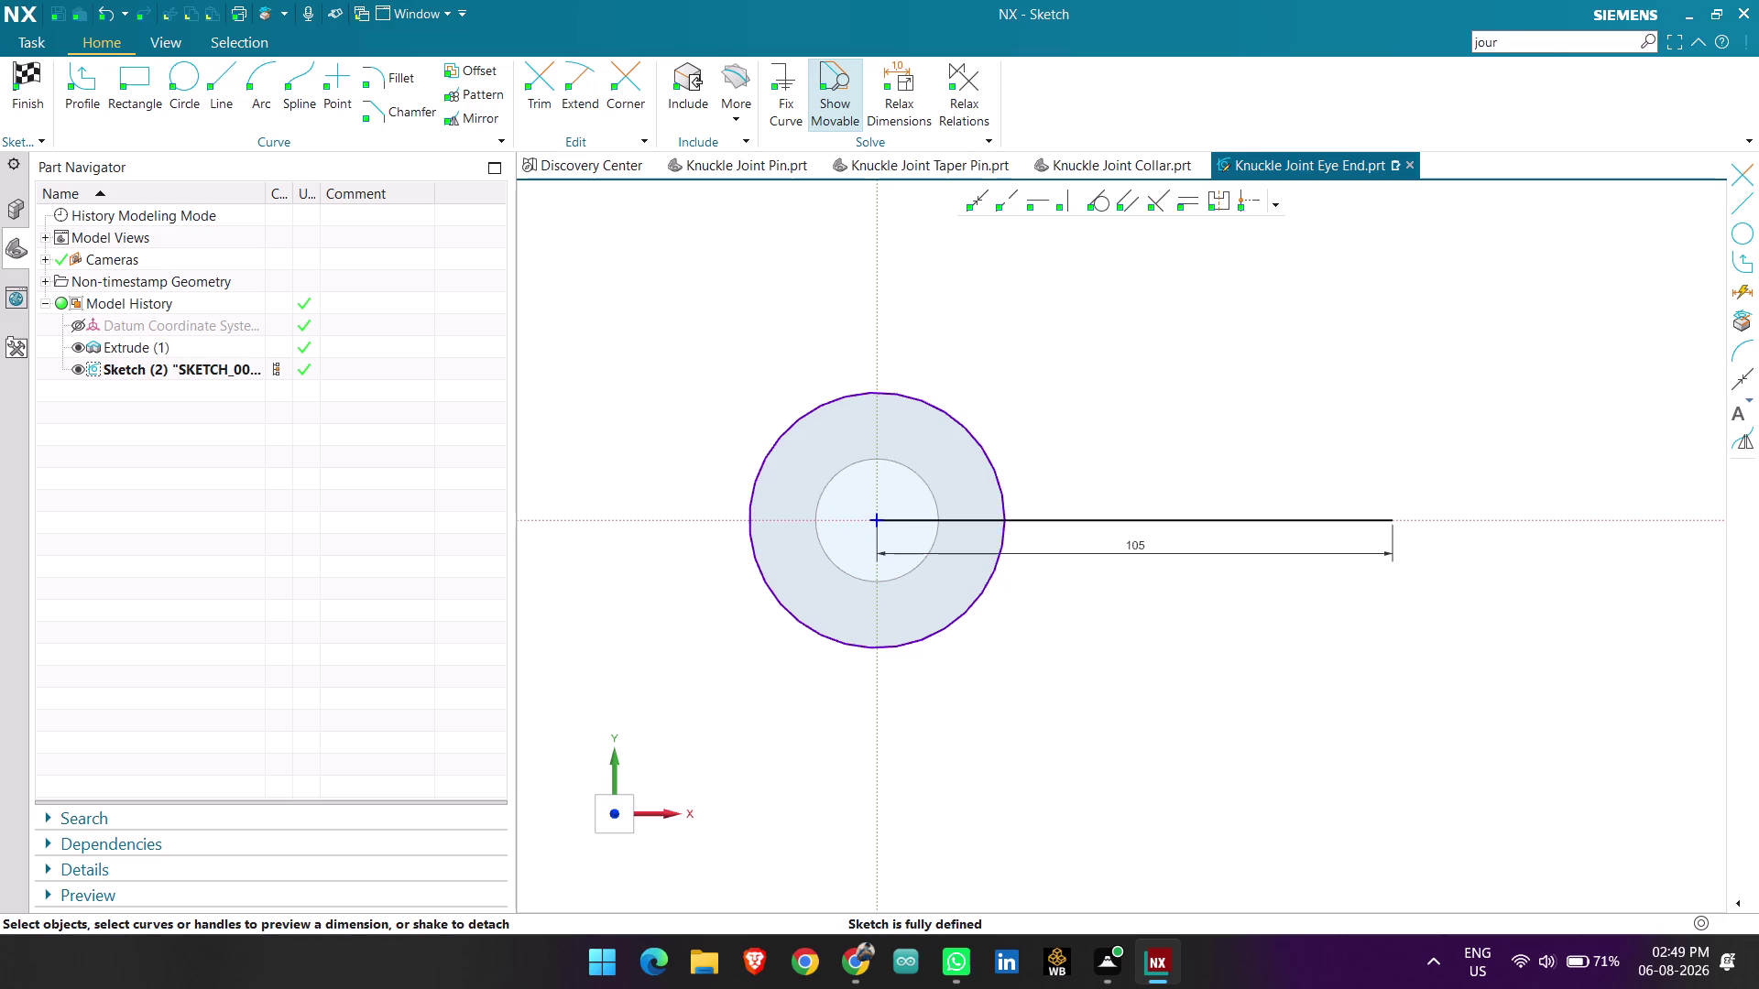
Draw a vertical line of length 28/2 (14) up from the 105 line's end.
click(223, 82)
click(1390, 523)
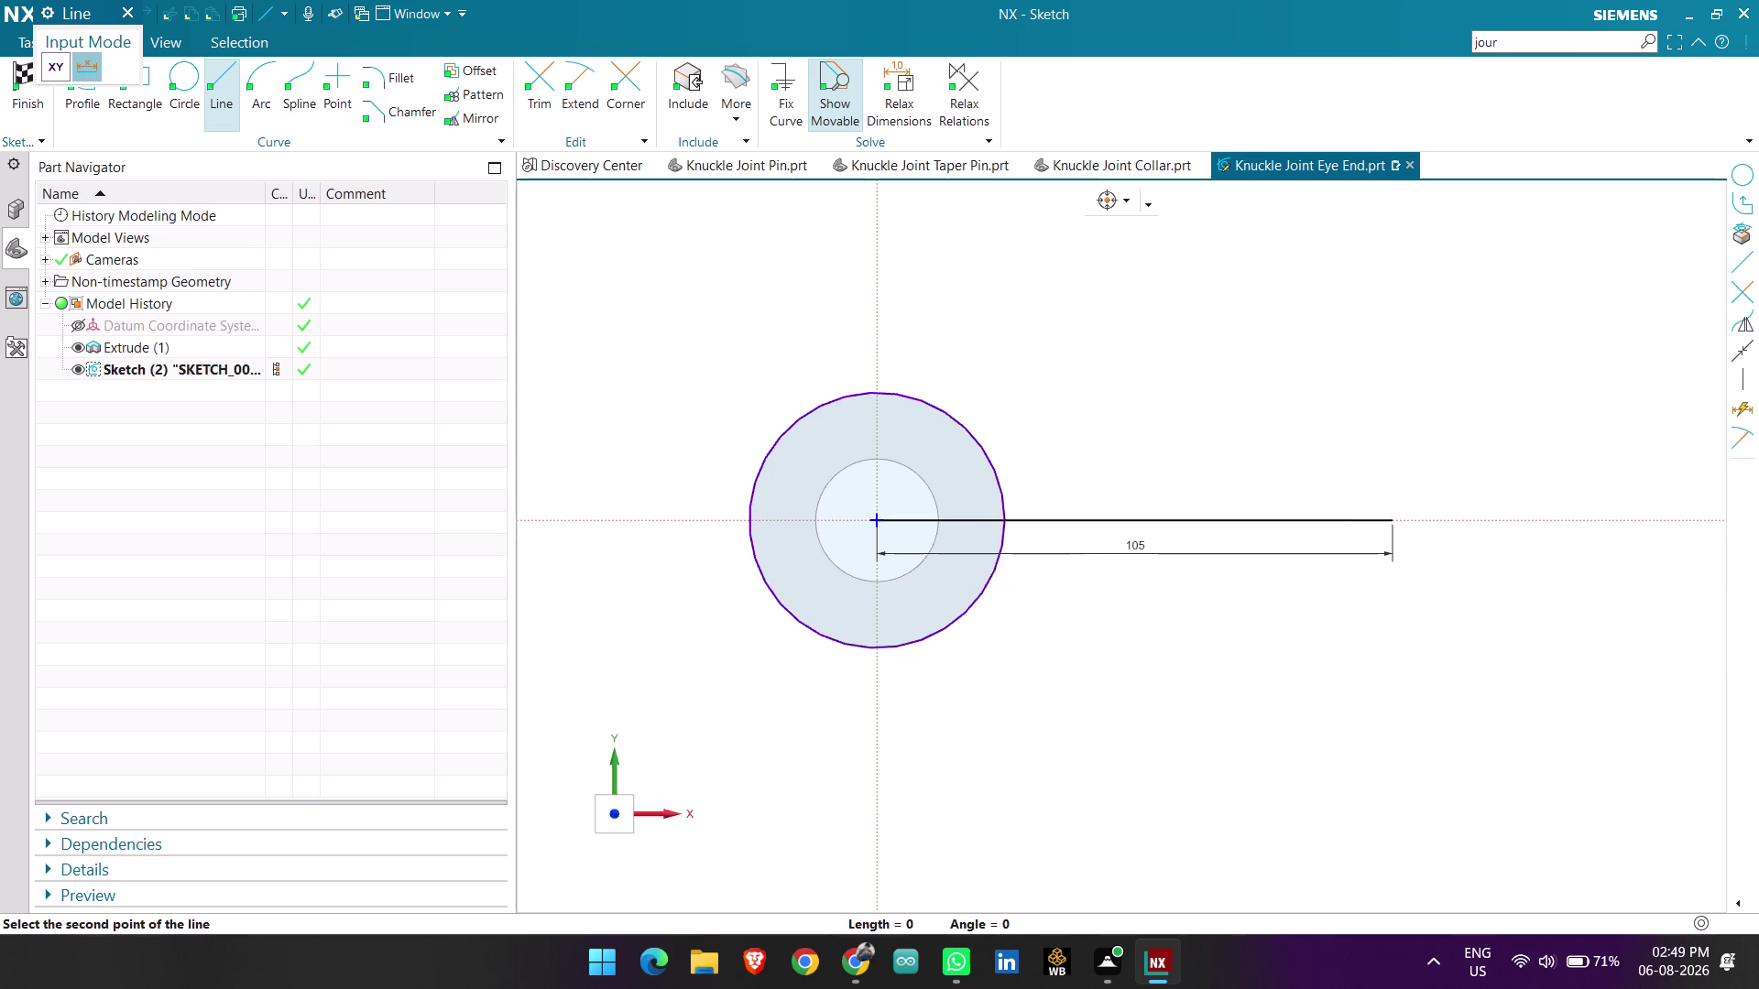
text(2)
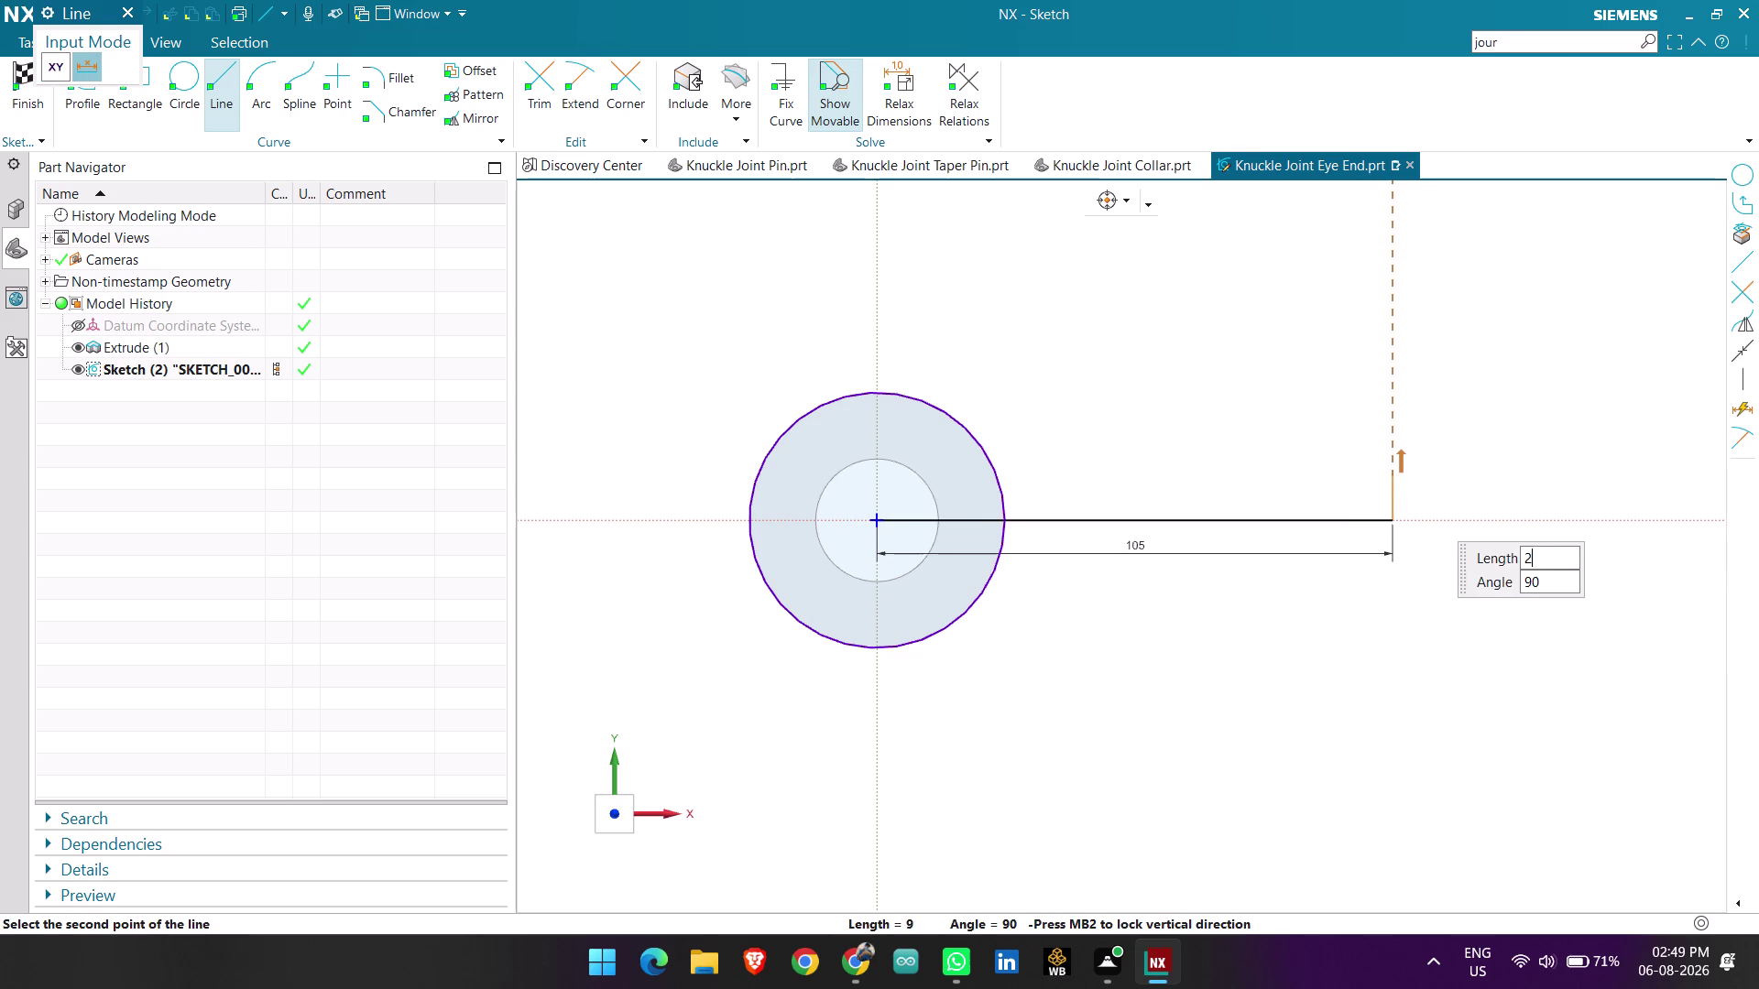
text(8)
text(/2)
key(Return)
key(Return)
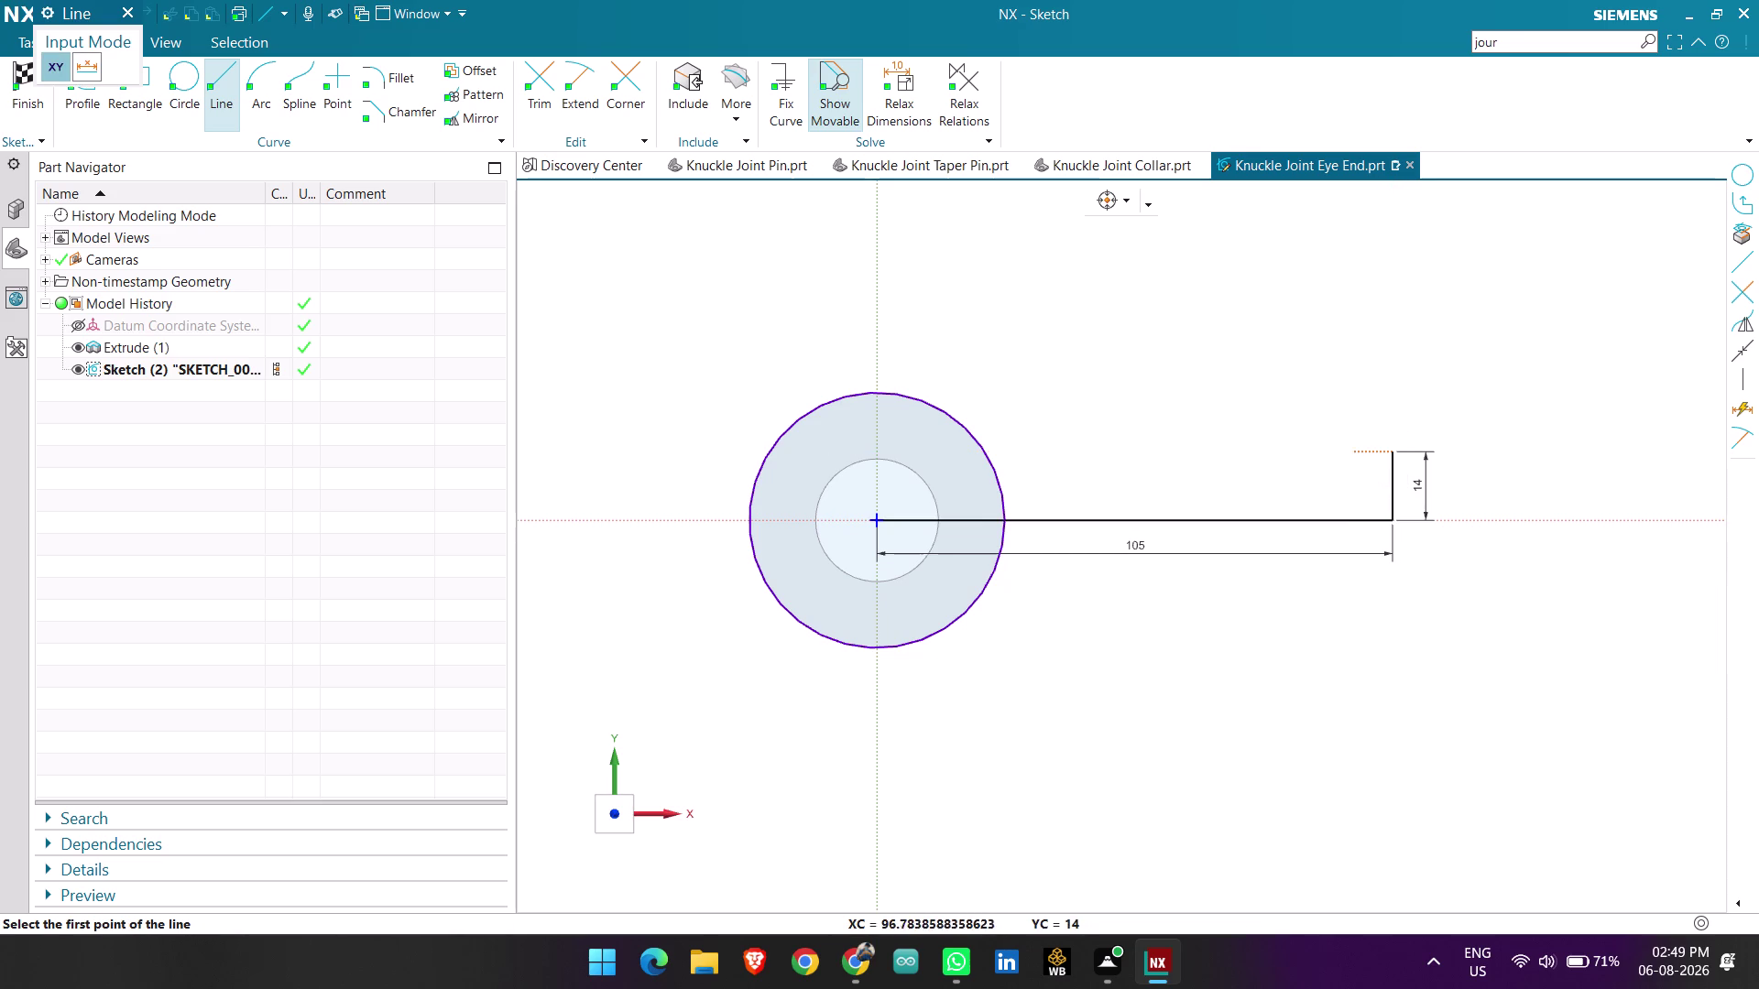
Draw a horizontal return line from the vertical line's top leftward past the ring.
click(1393, 455)
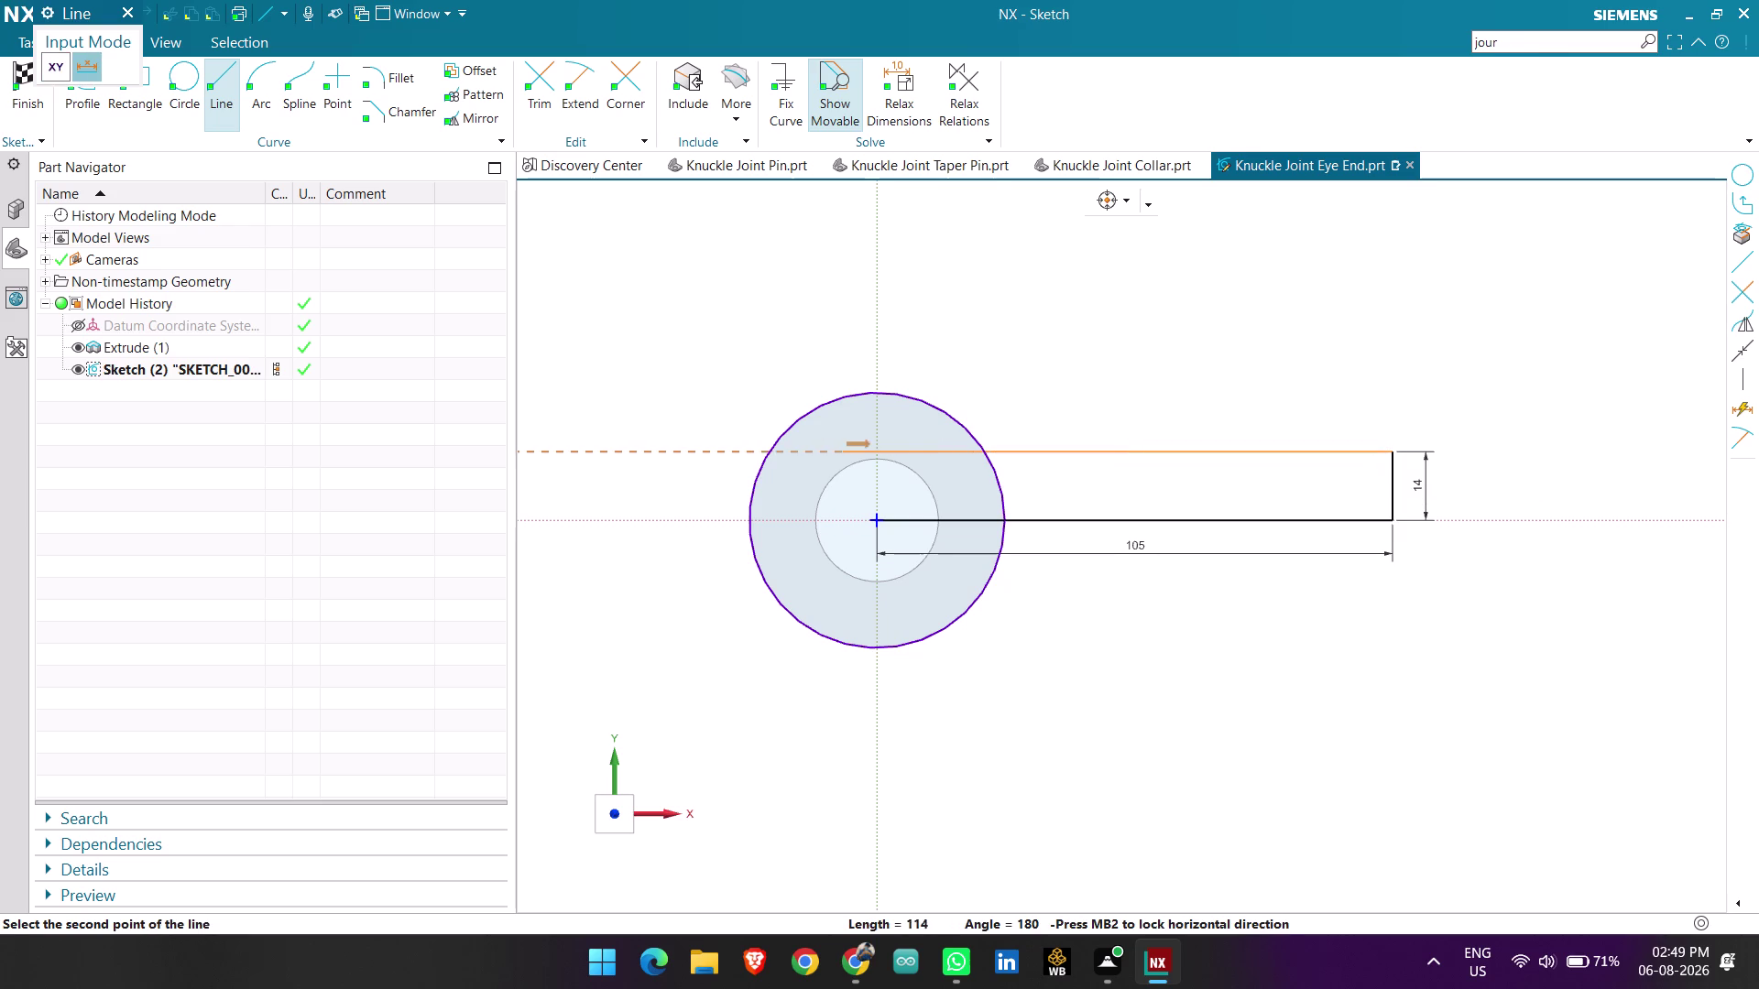
click(704, 450)
key(Escape)
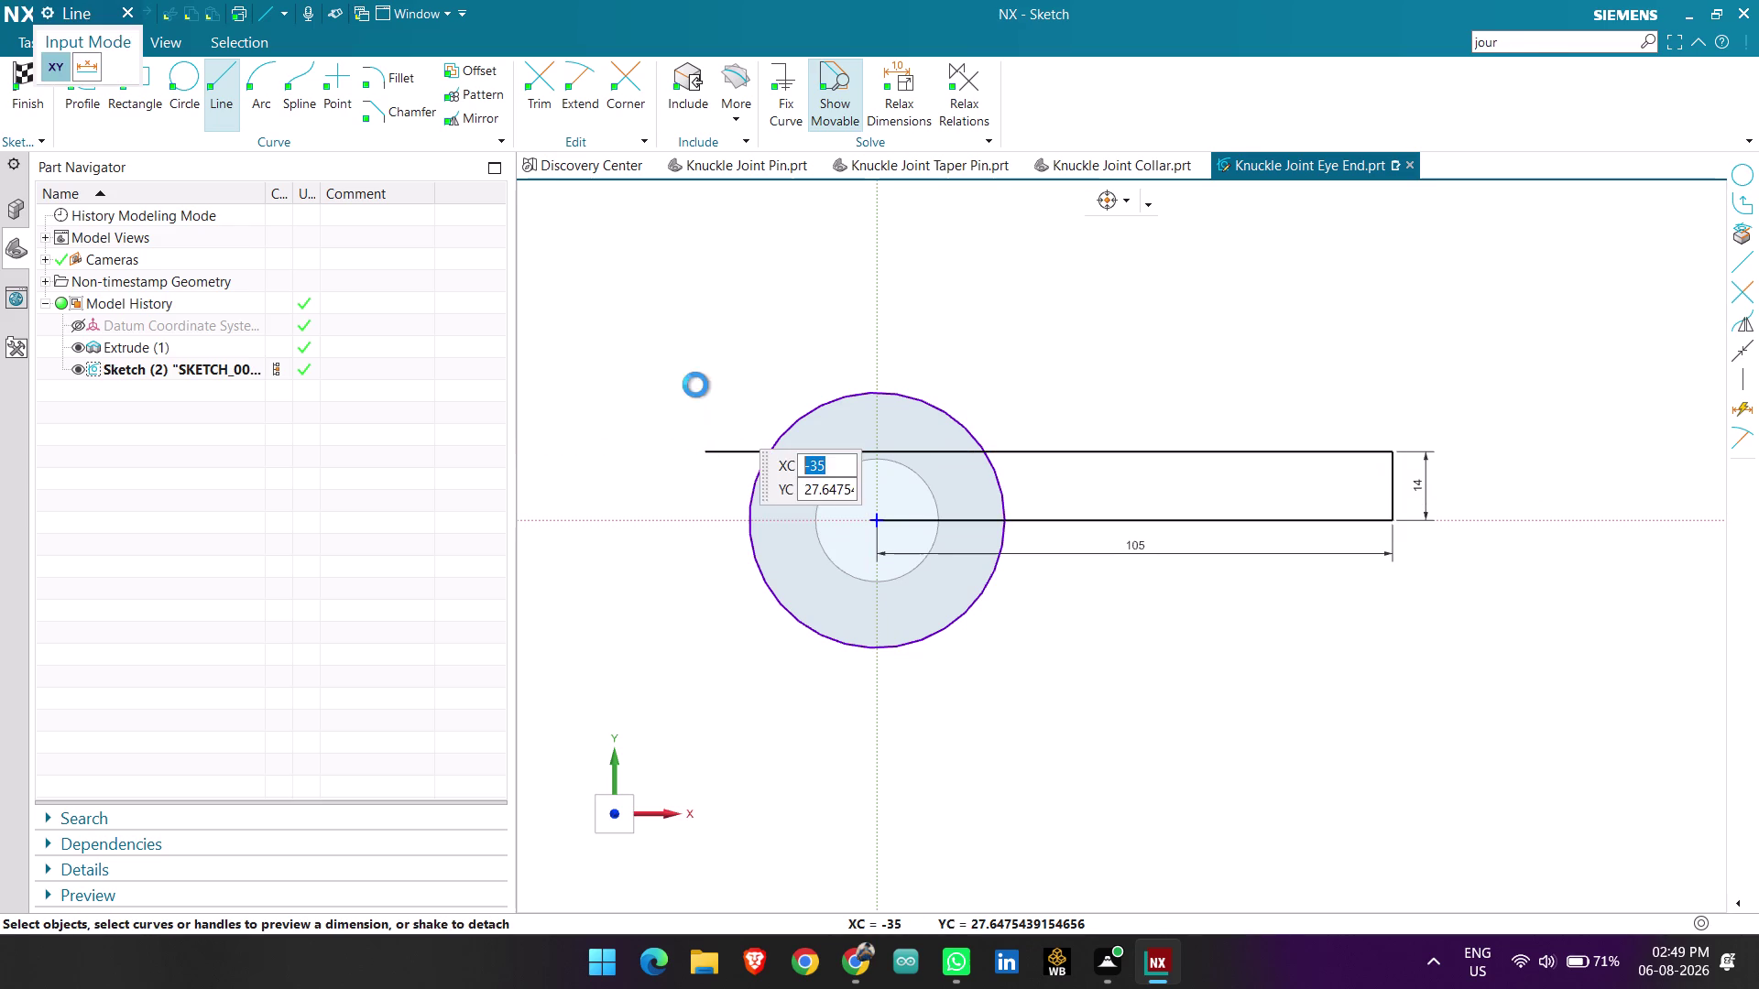
click(535, 88)
click(724, 450)
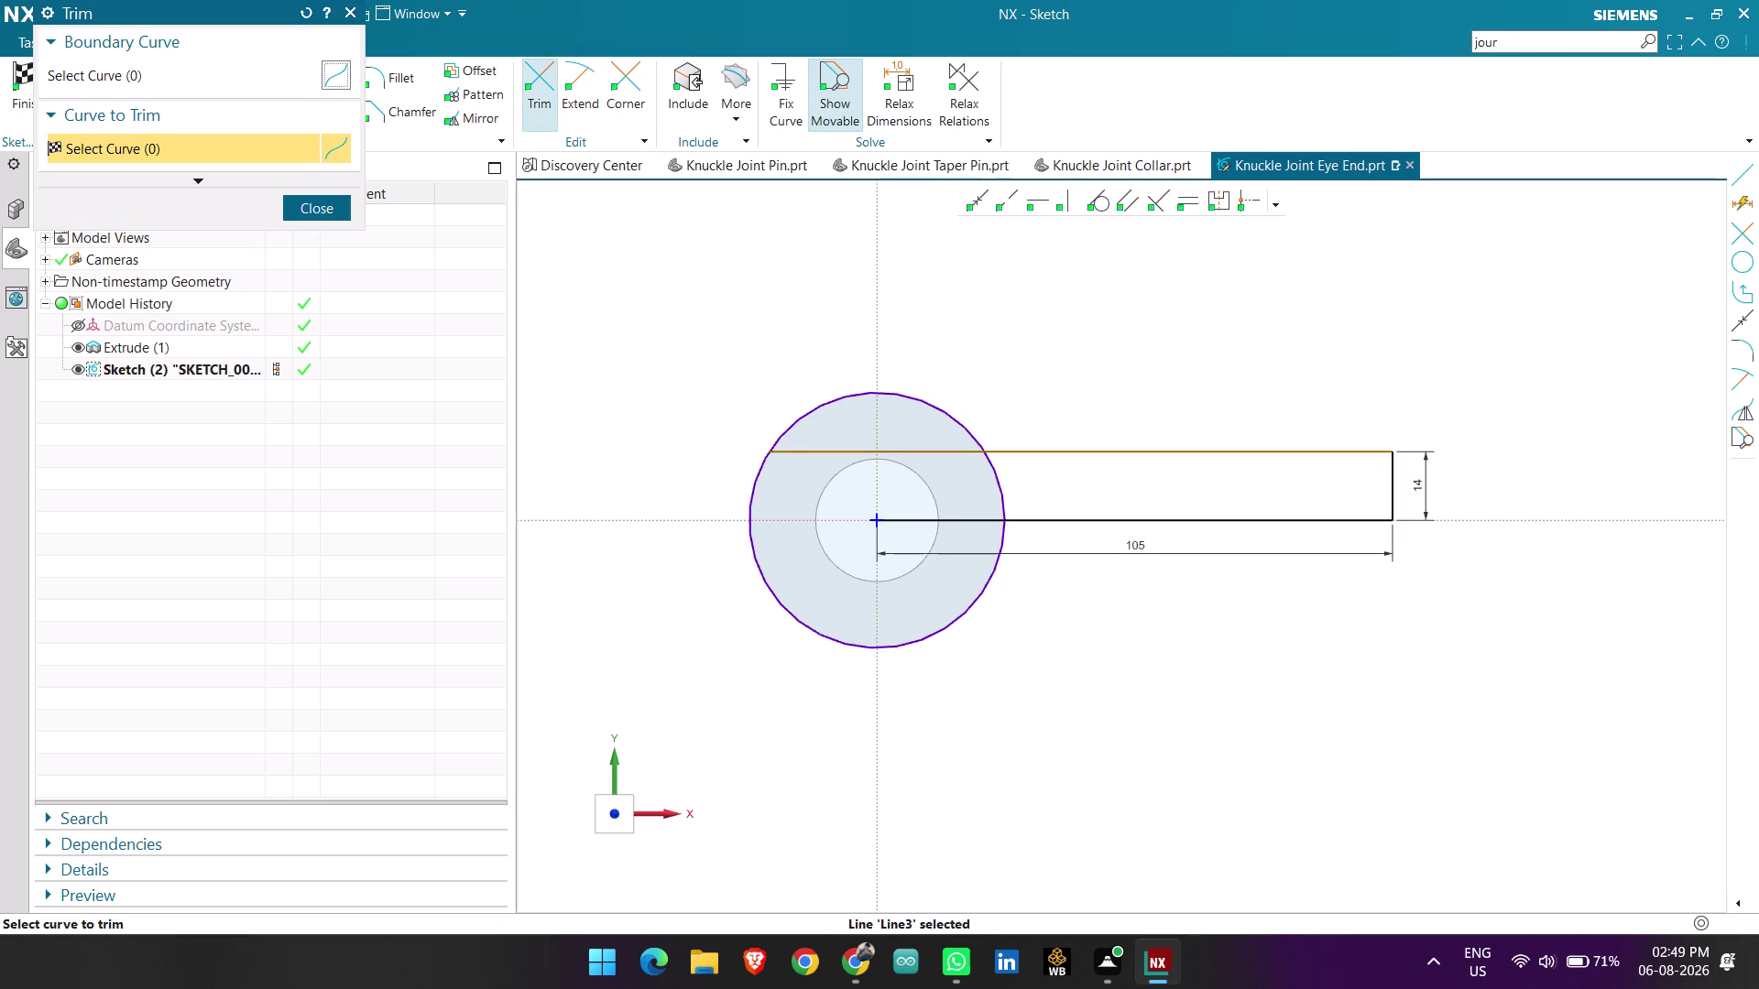
Trim off the part of the top return line inside the outer circle.
click(820, 454)
click(306, 206)
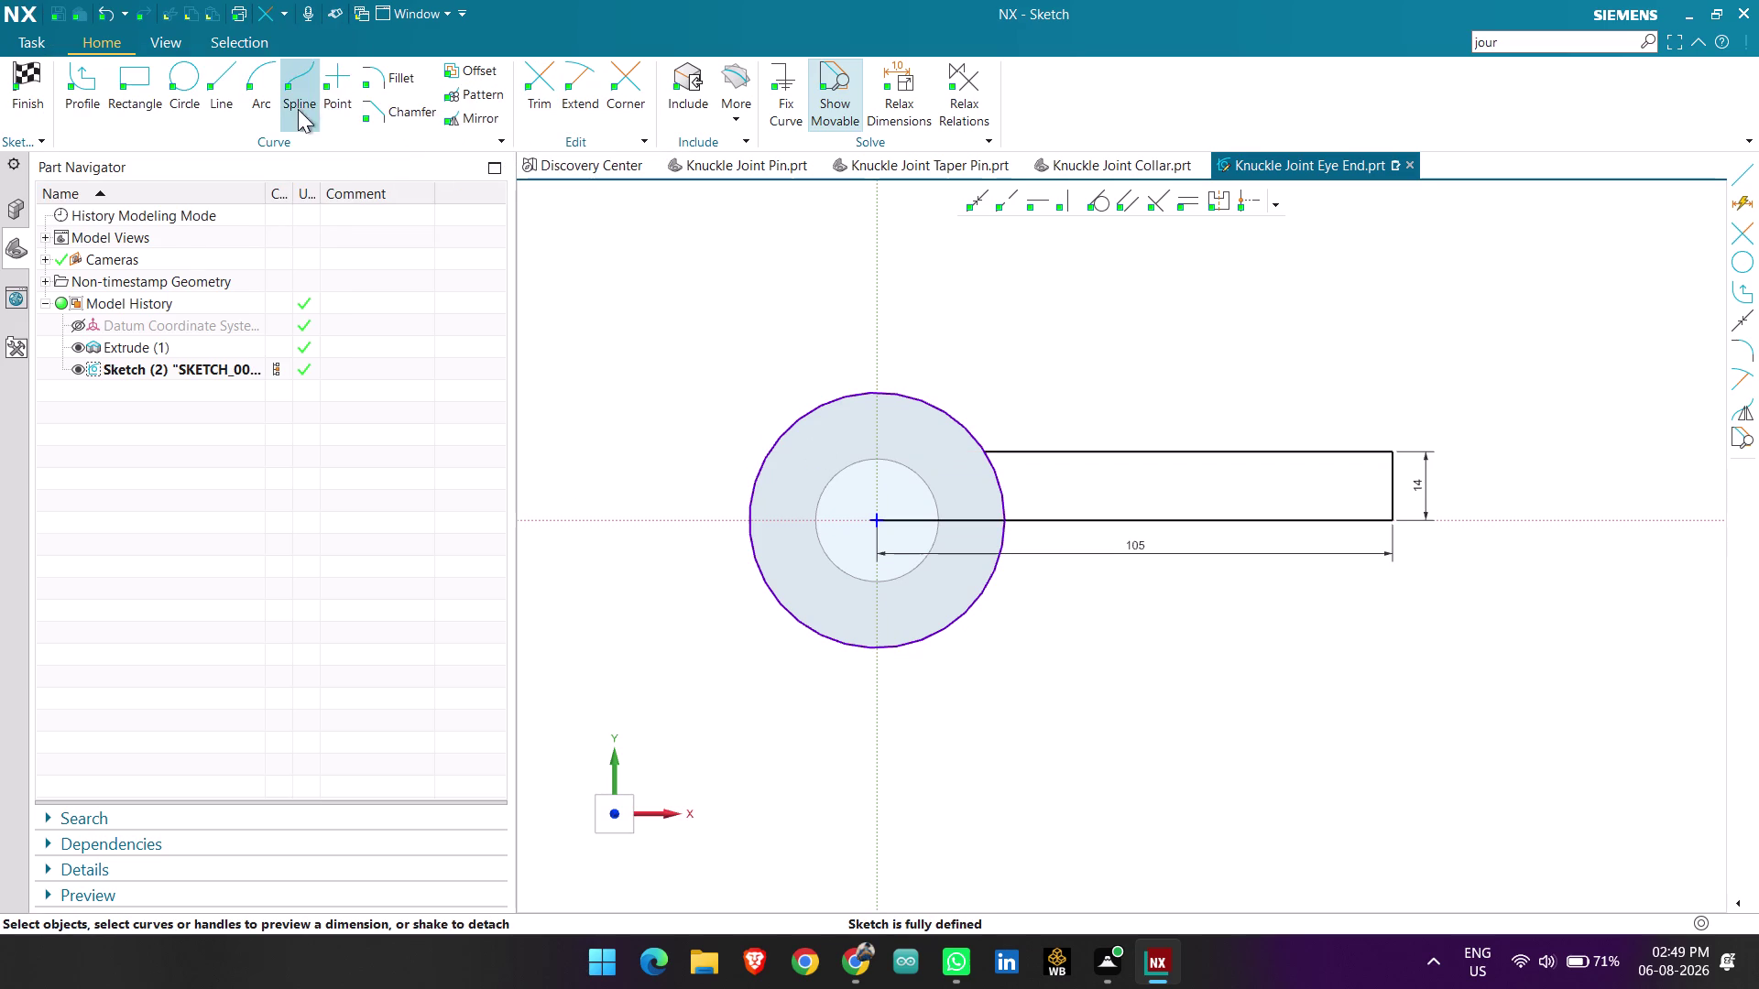
click(389, 71)
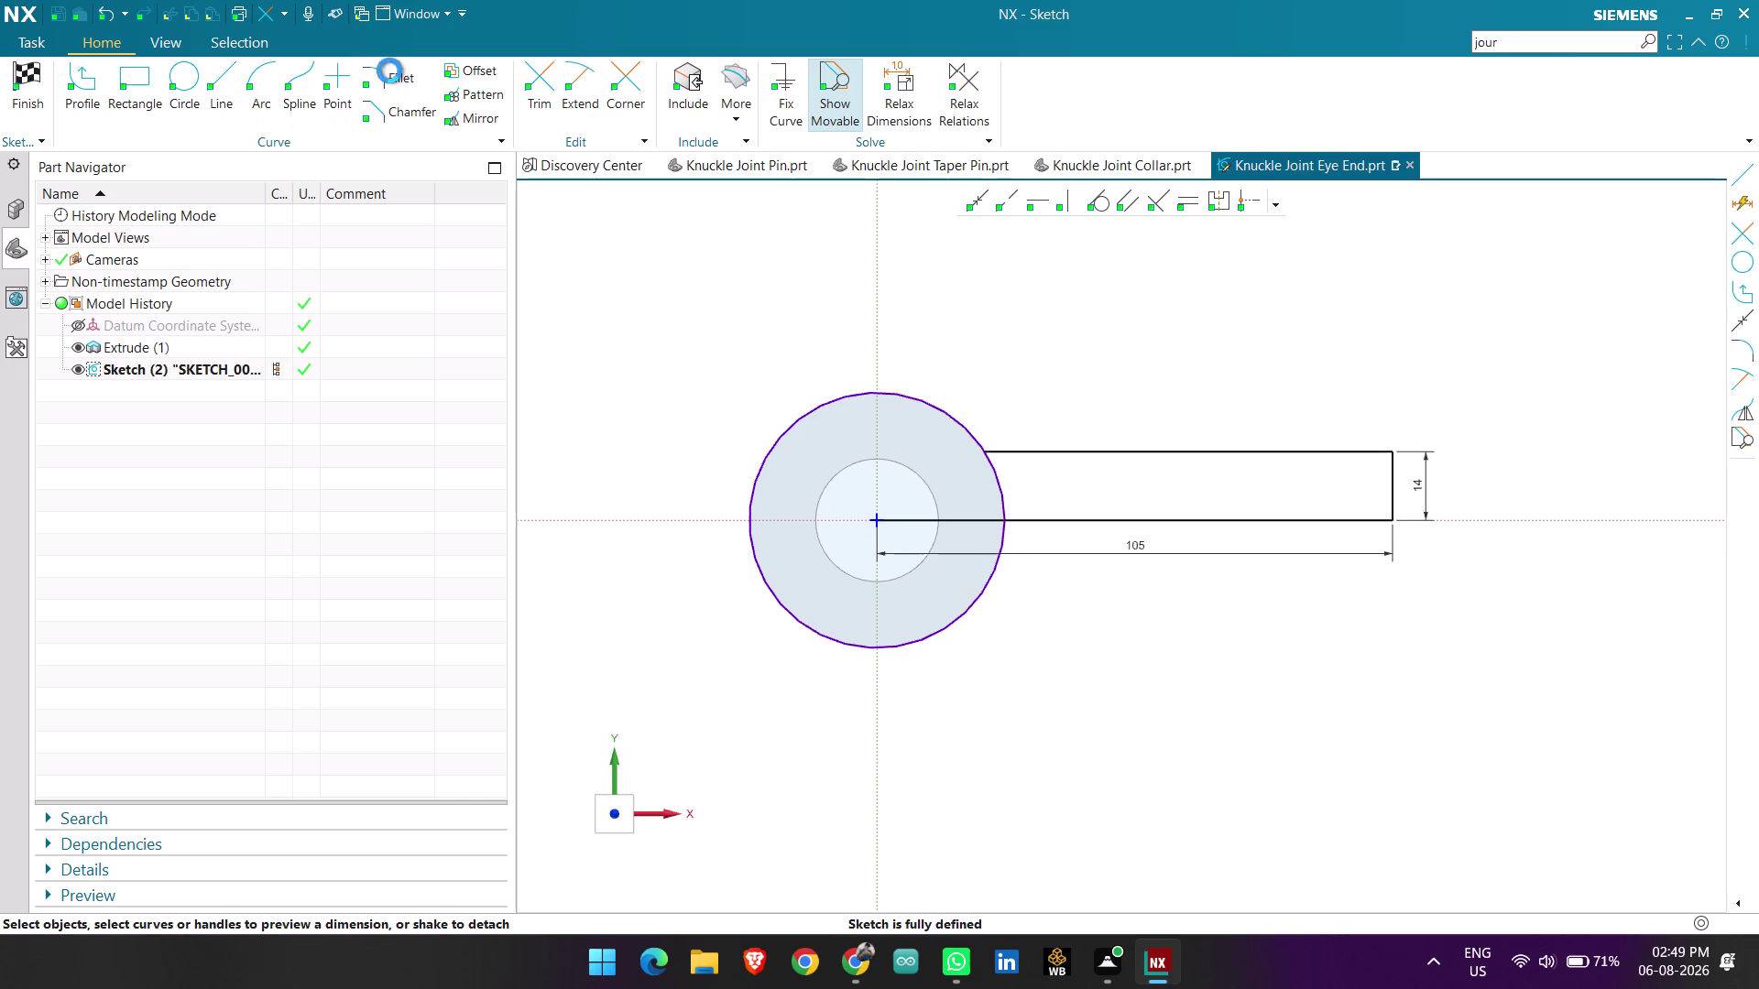
Blend the outer circle and top line with an untrimmed radius 12 fillet.
click(948, 415)
click(1010, 453)
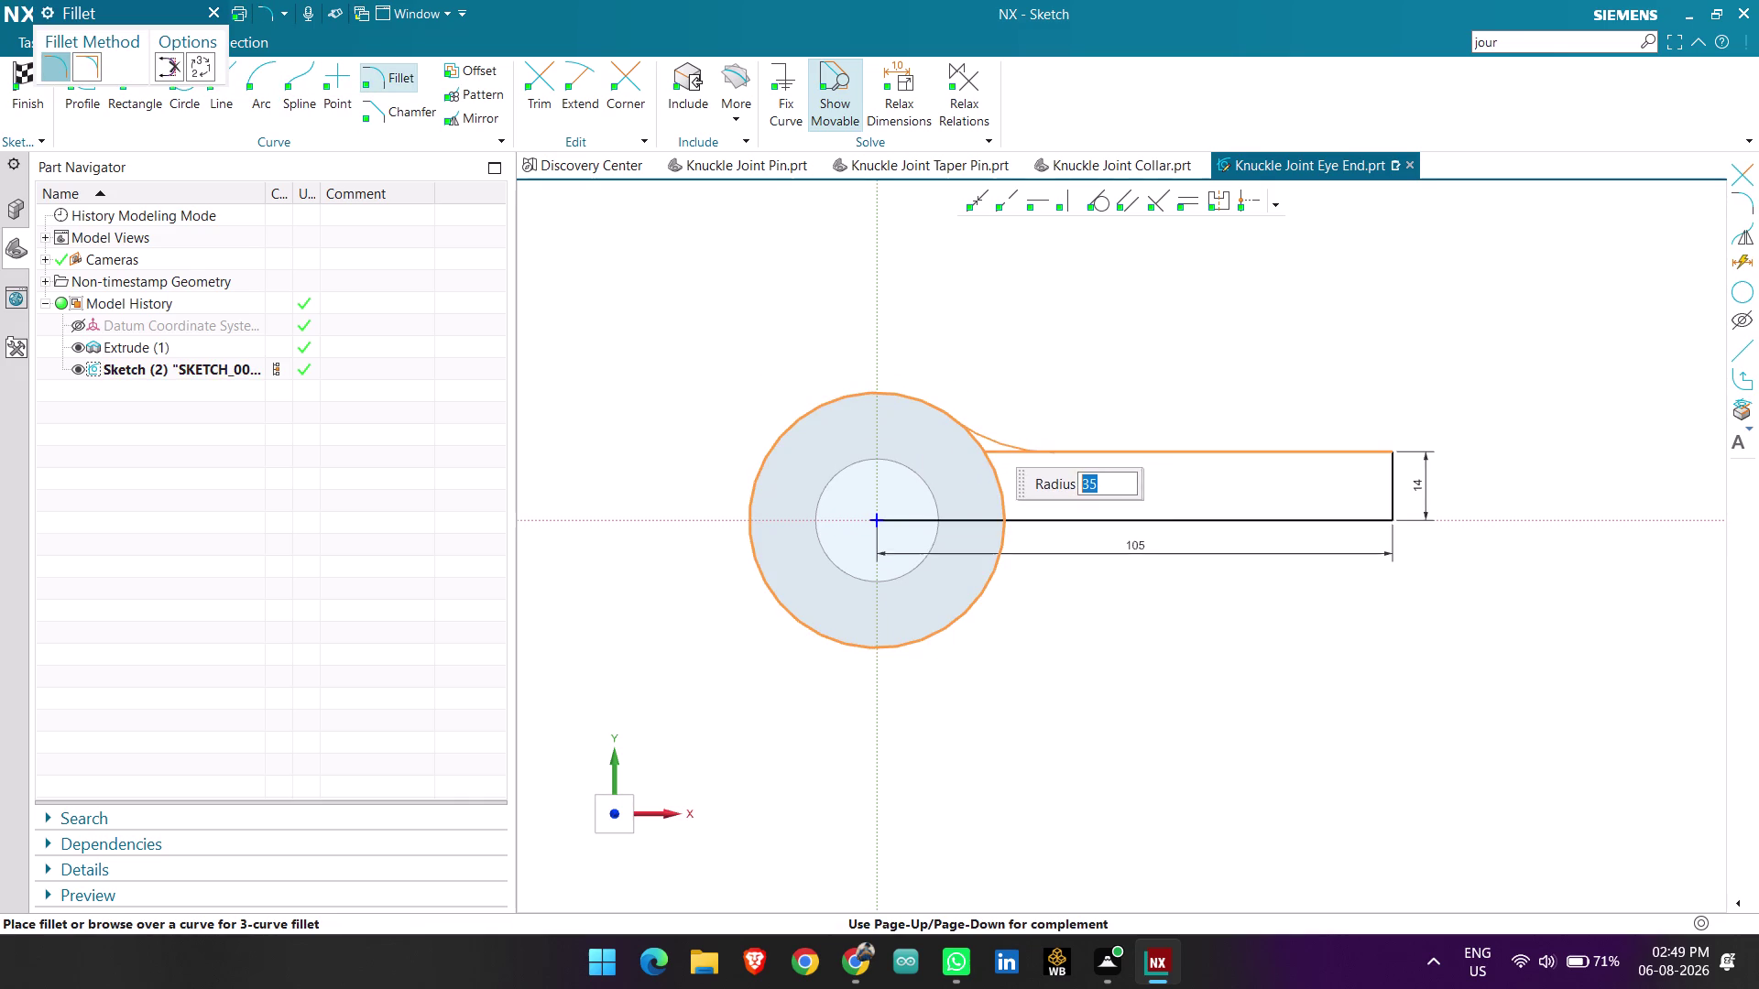
click(90, 61)
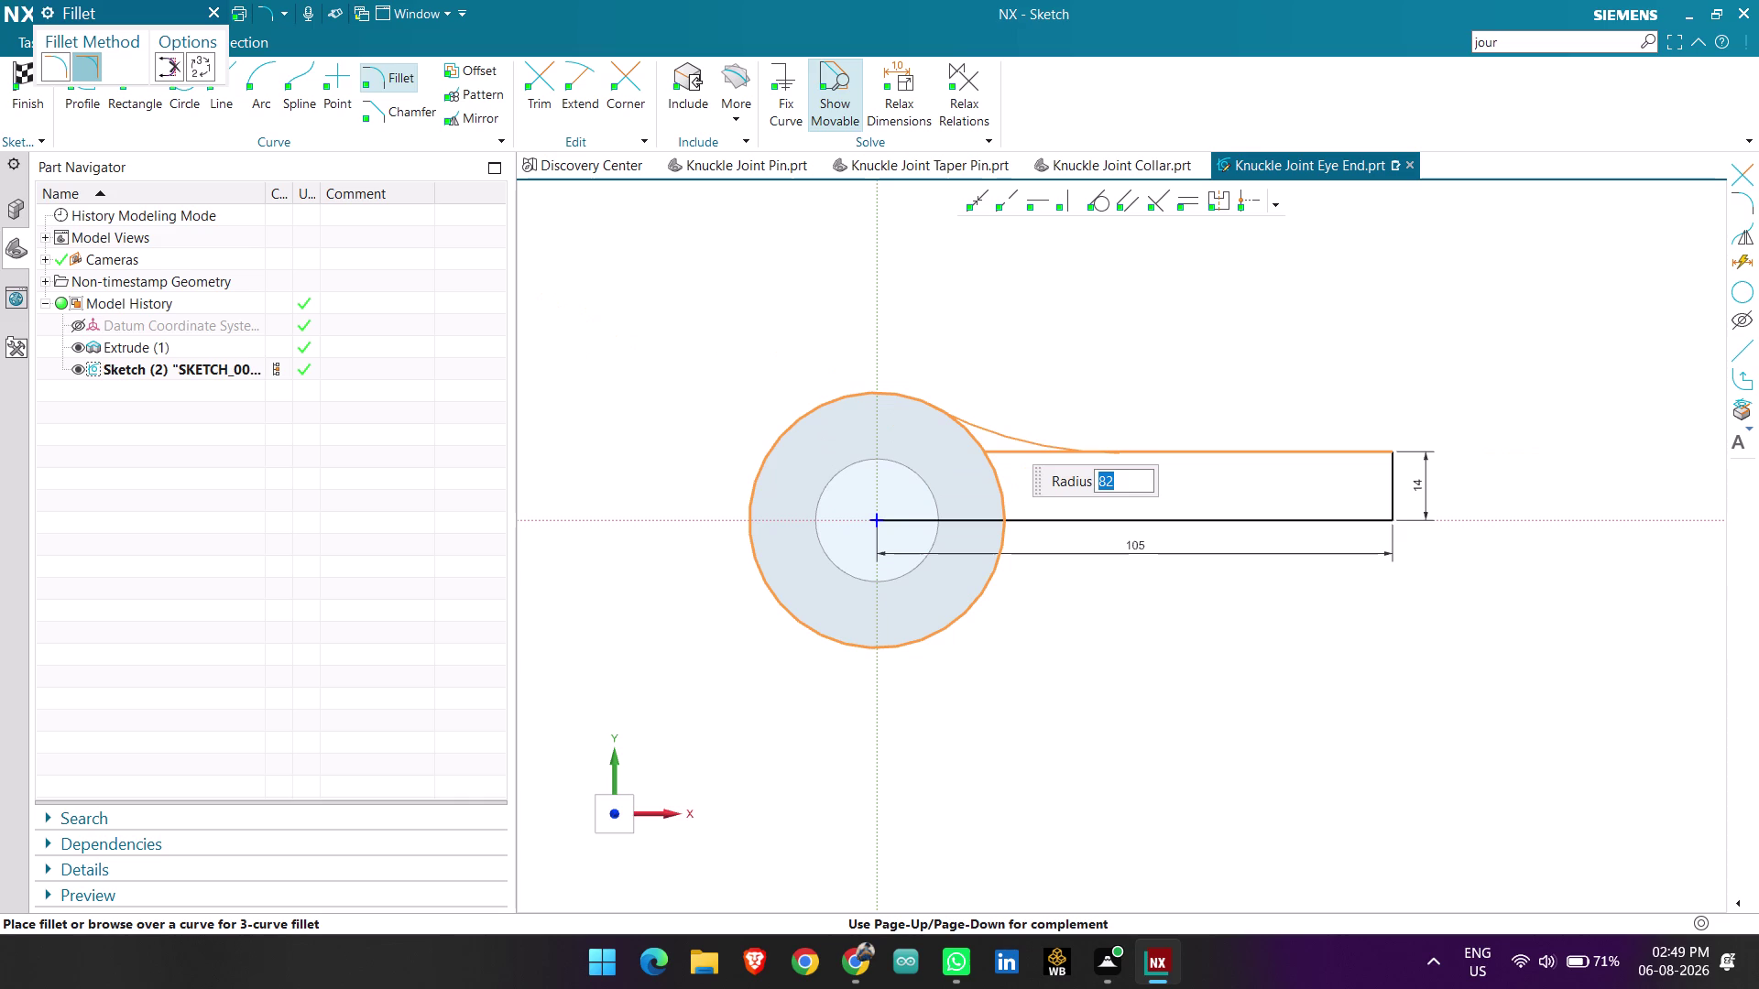
text(1)
text(2)
key(Return)
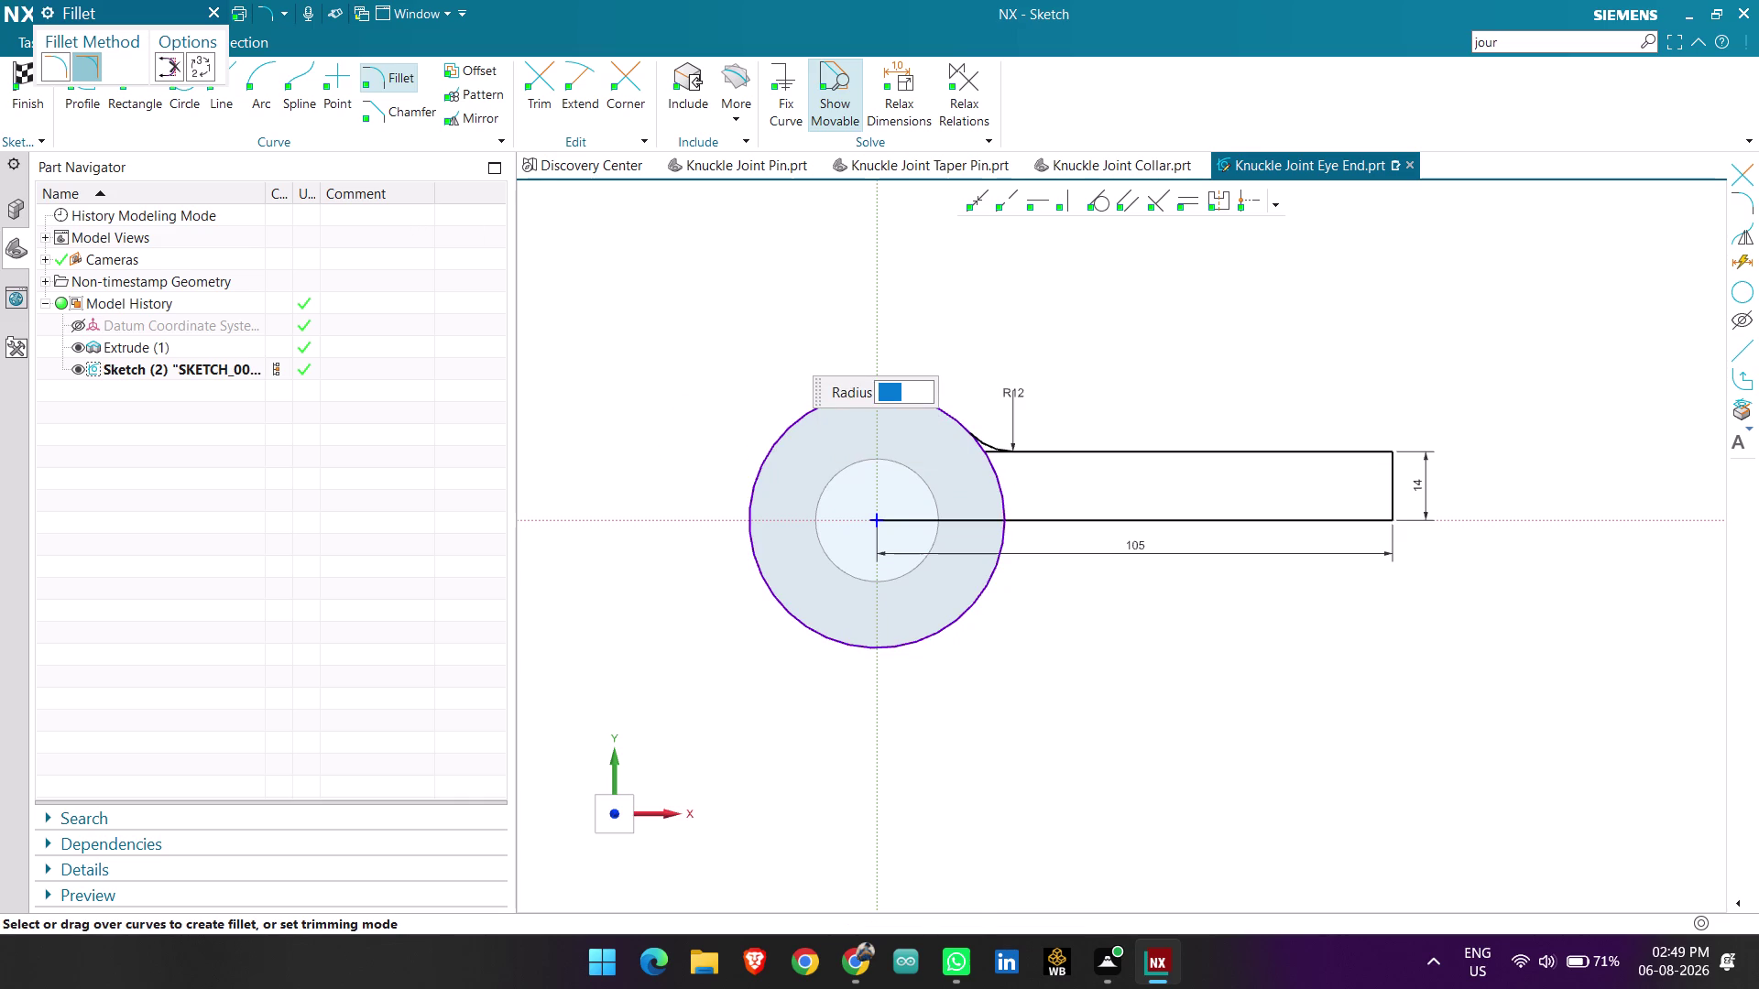
key(Escape)
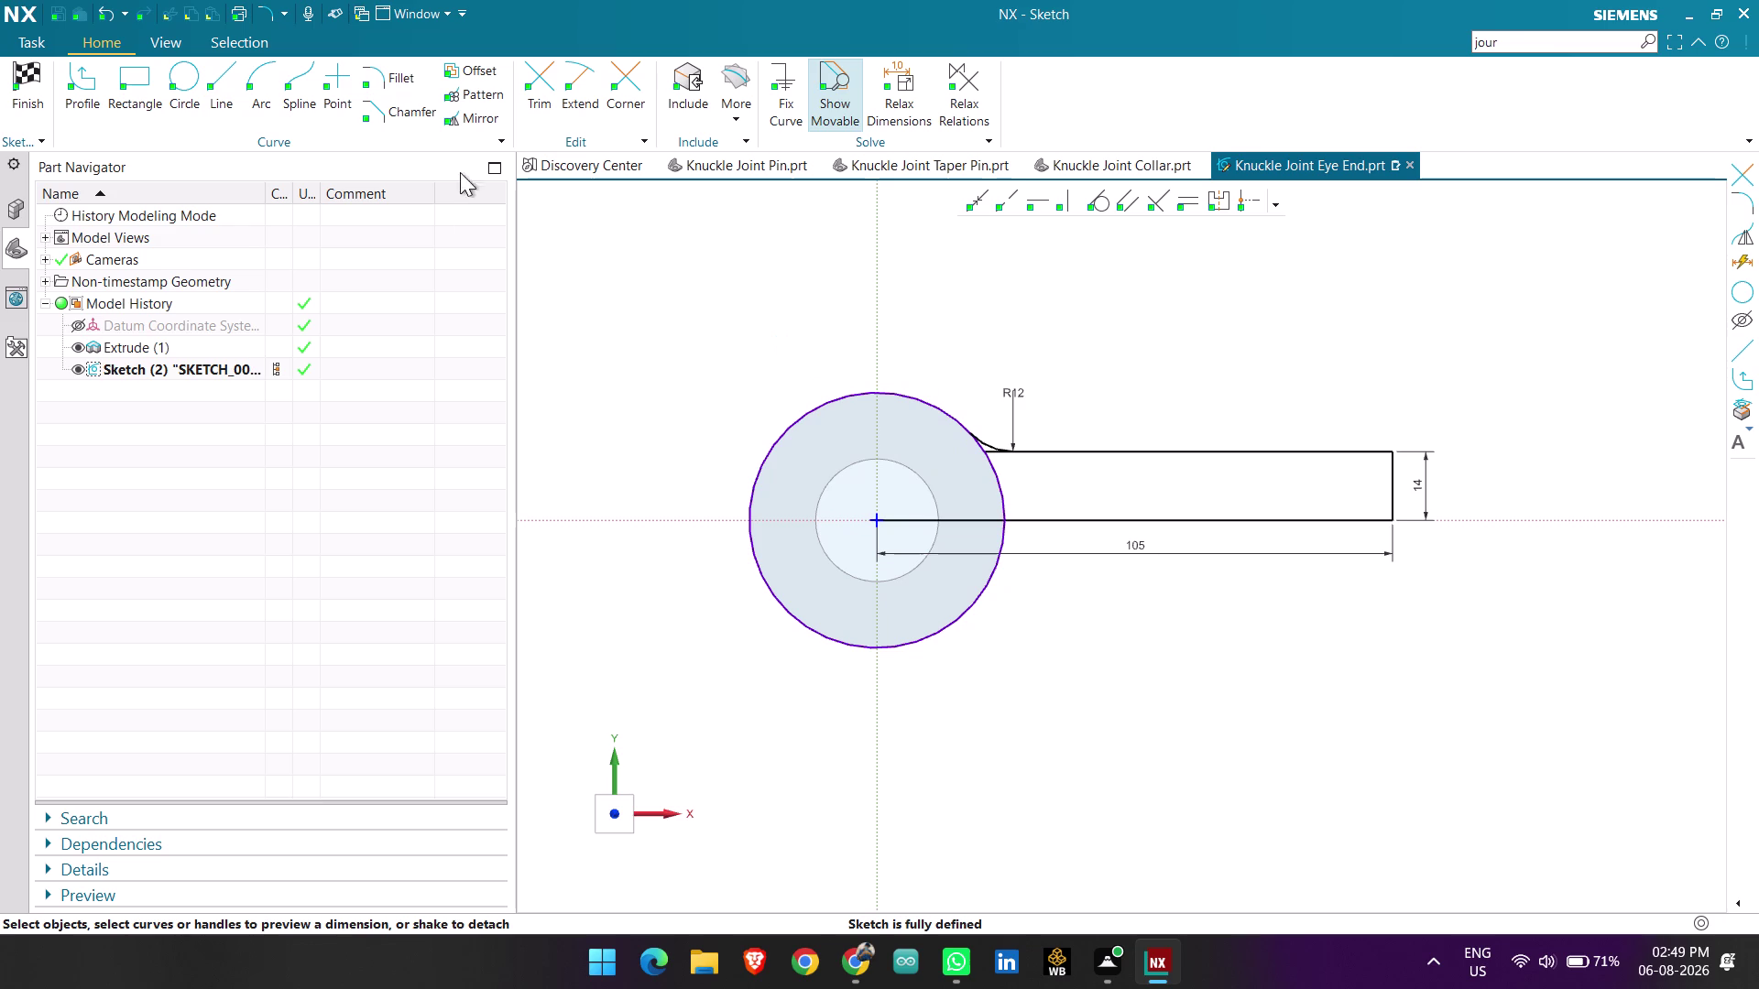
click(456, 118)
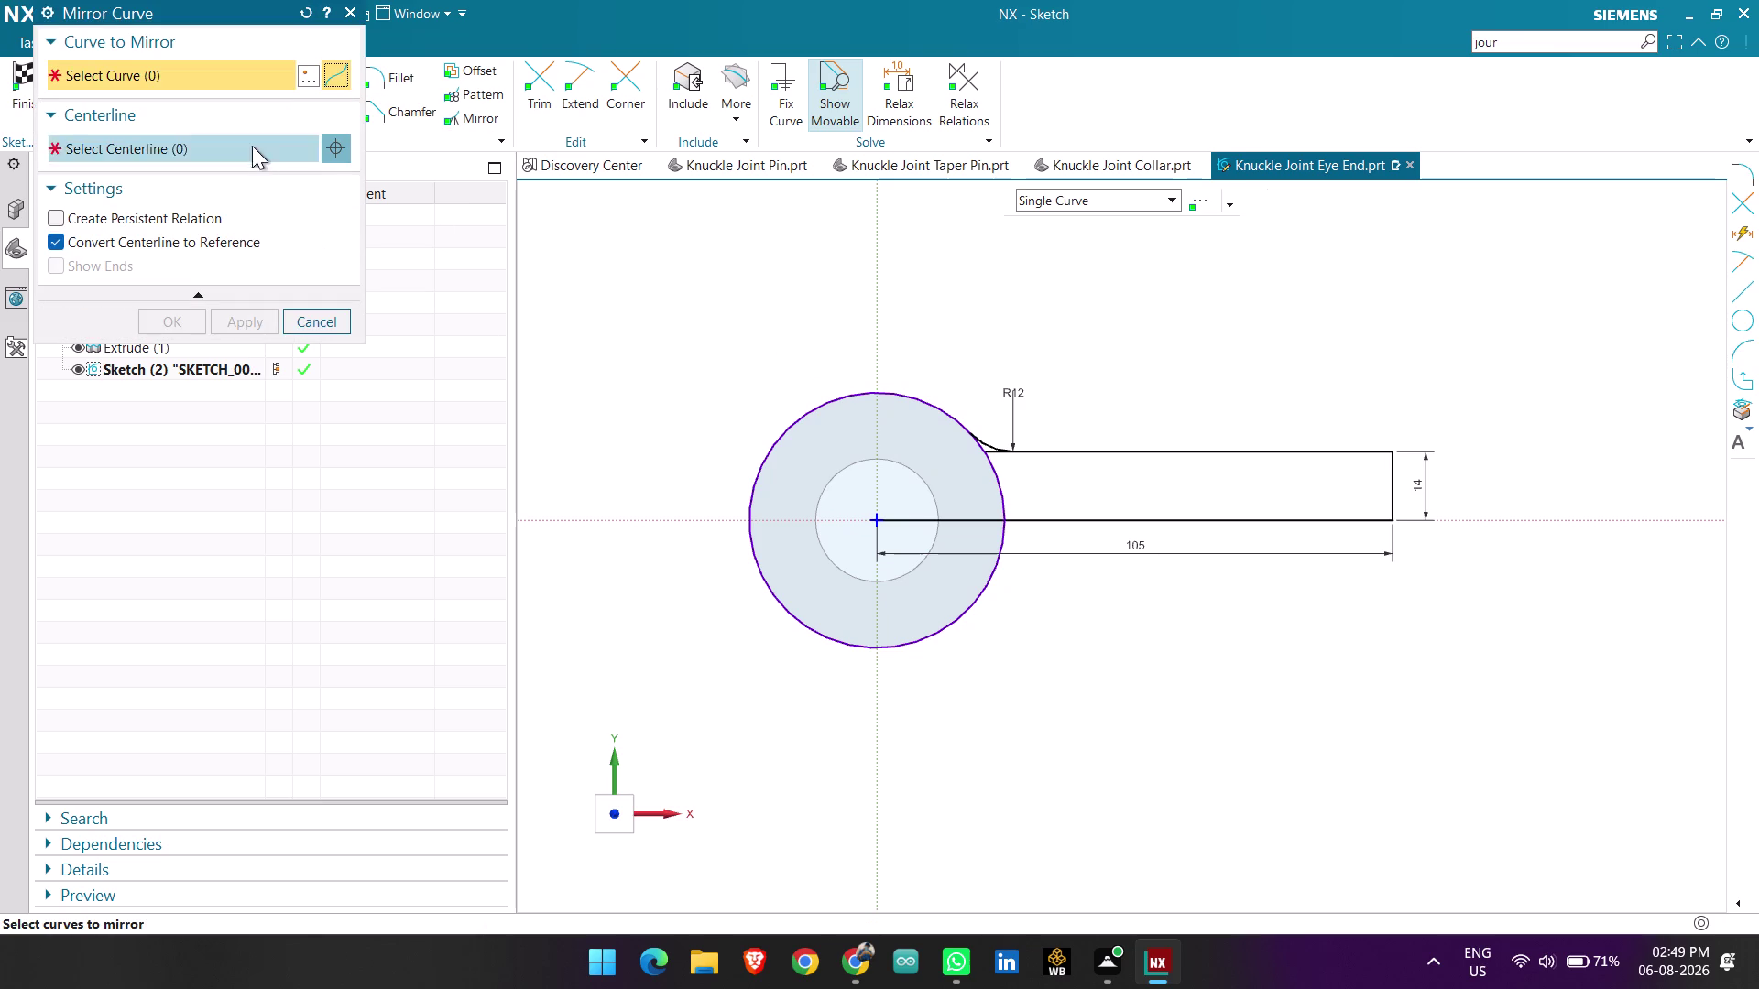
Abandon the mirror and undo the untrimmed R12 fillet.
scroll(up, 3)
click(974, 449)
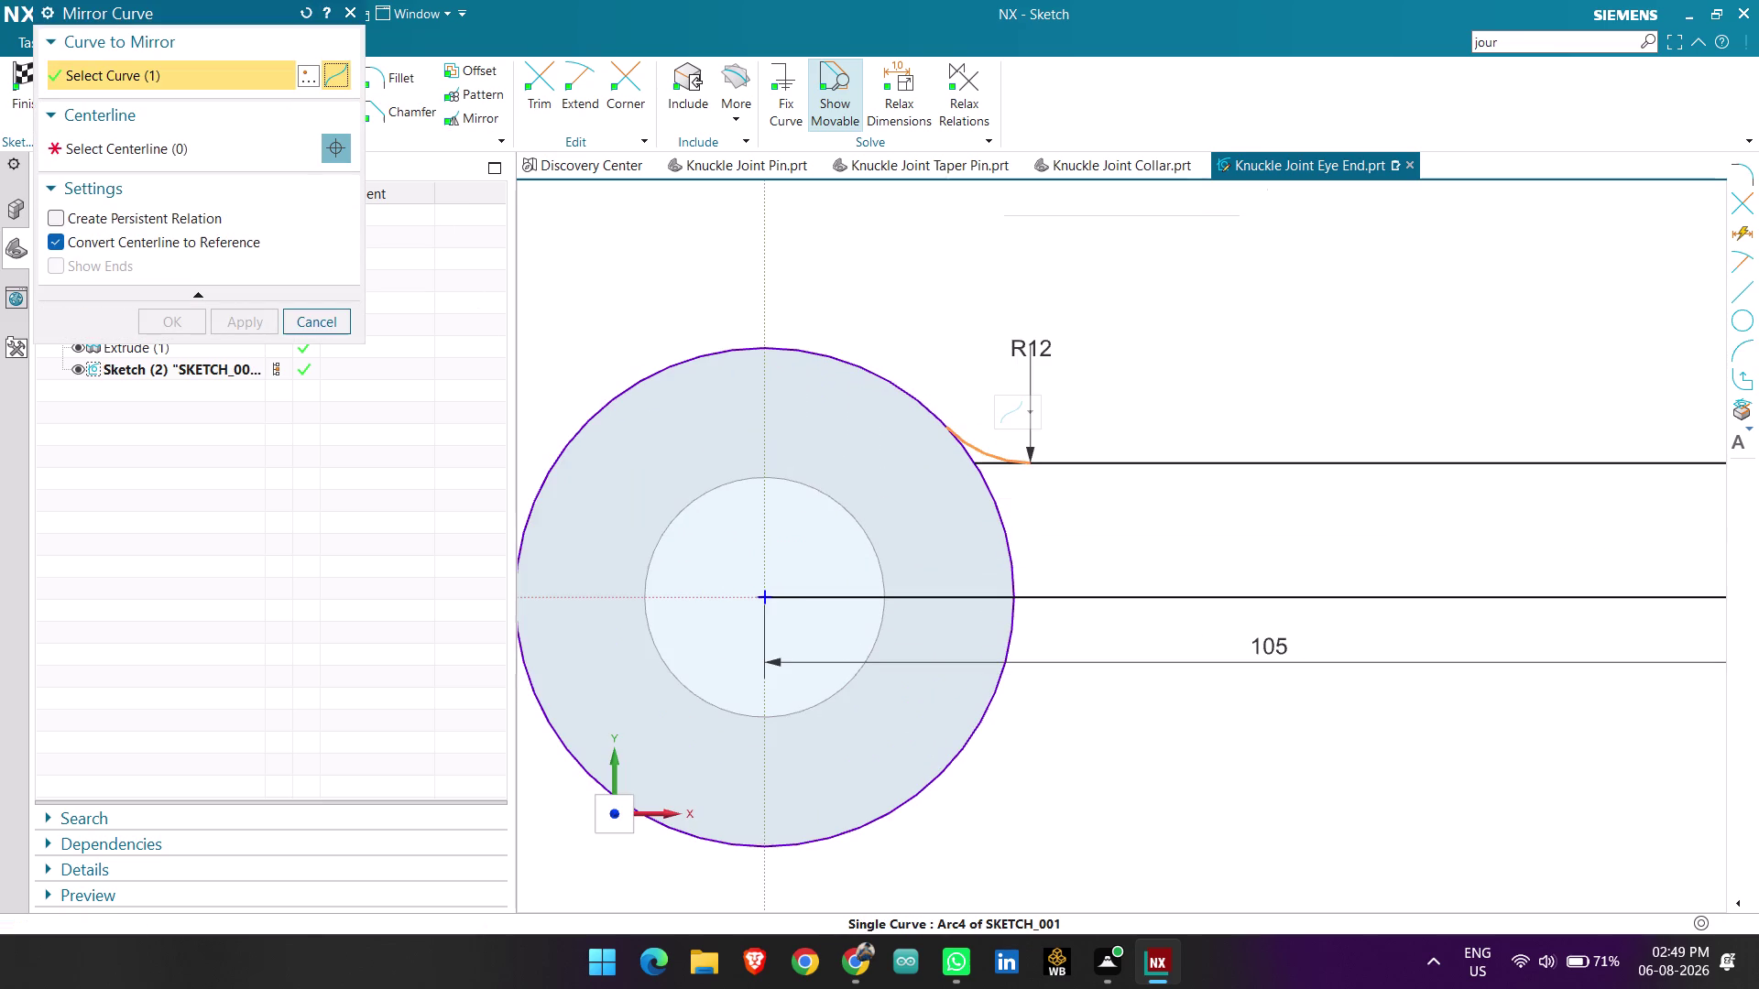
click(330, 327)
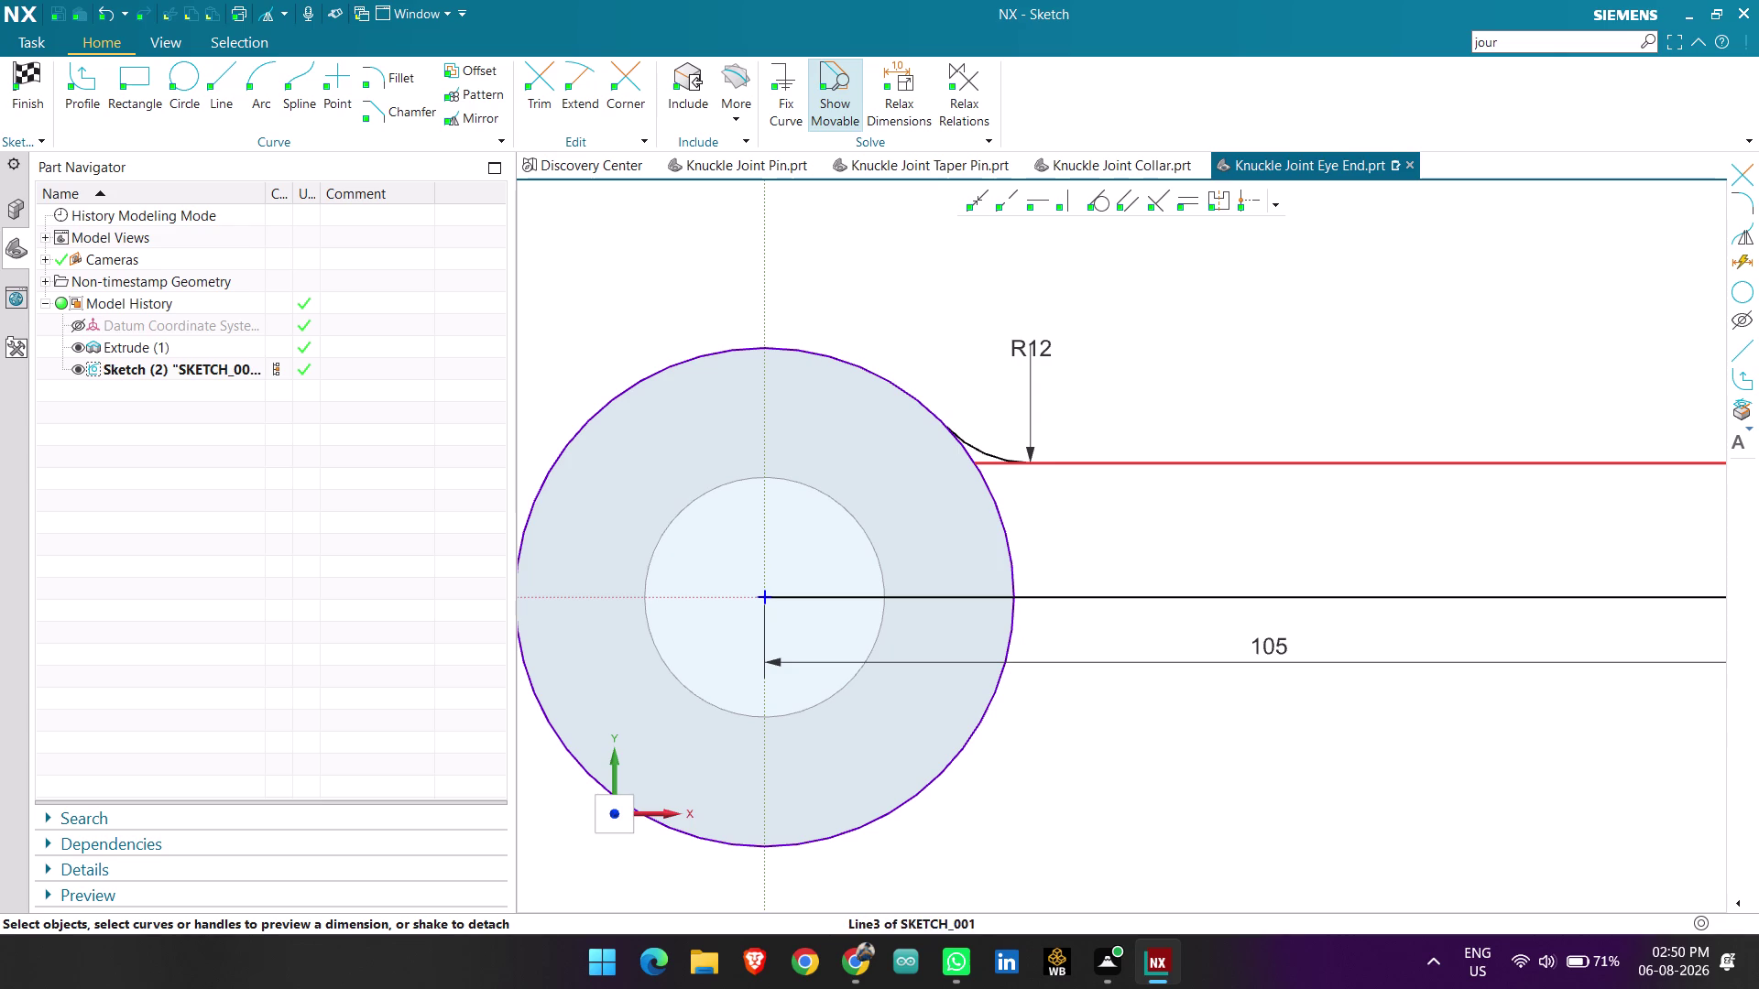
key(ctrl+z)
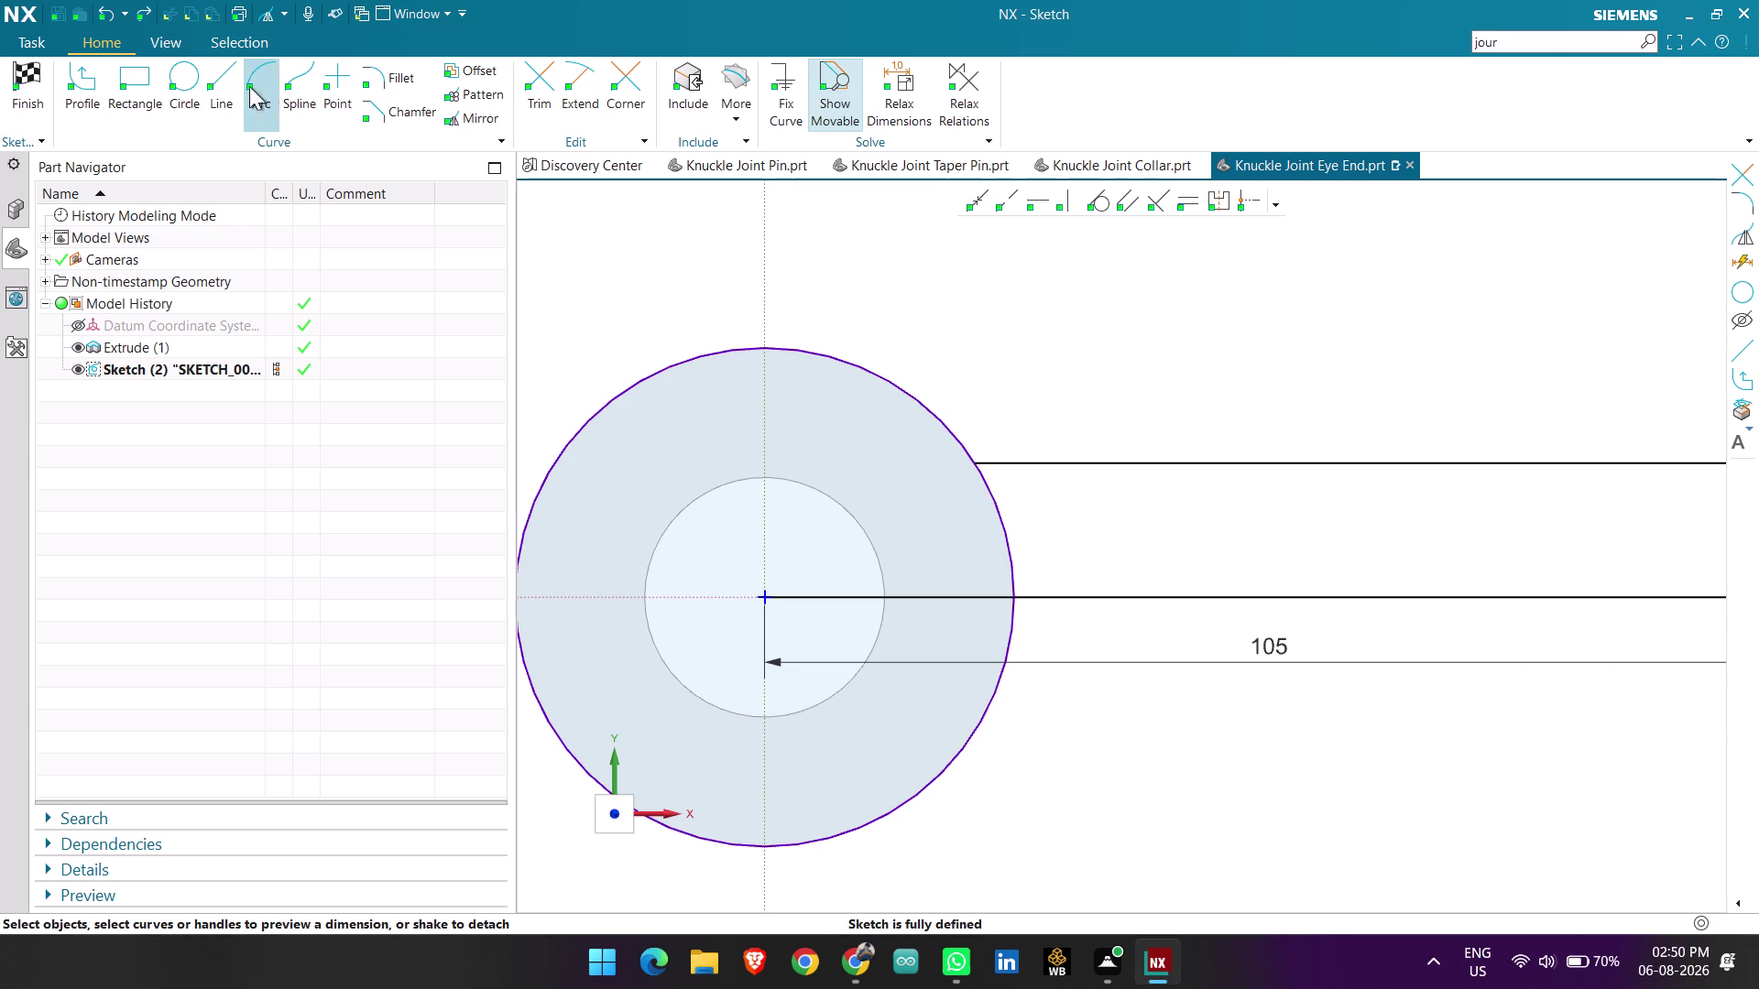
Redo the radius 12 fillet between the outer circle and top line with trimming on.
click(374, 83)
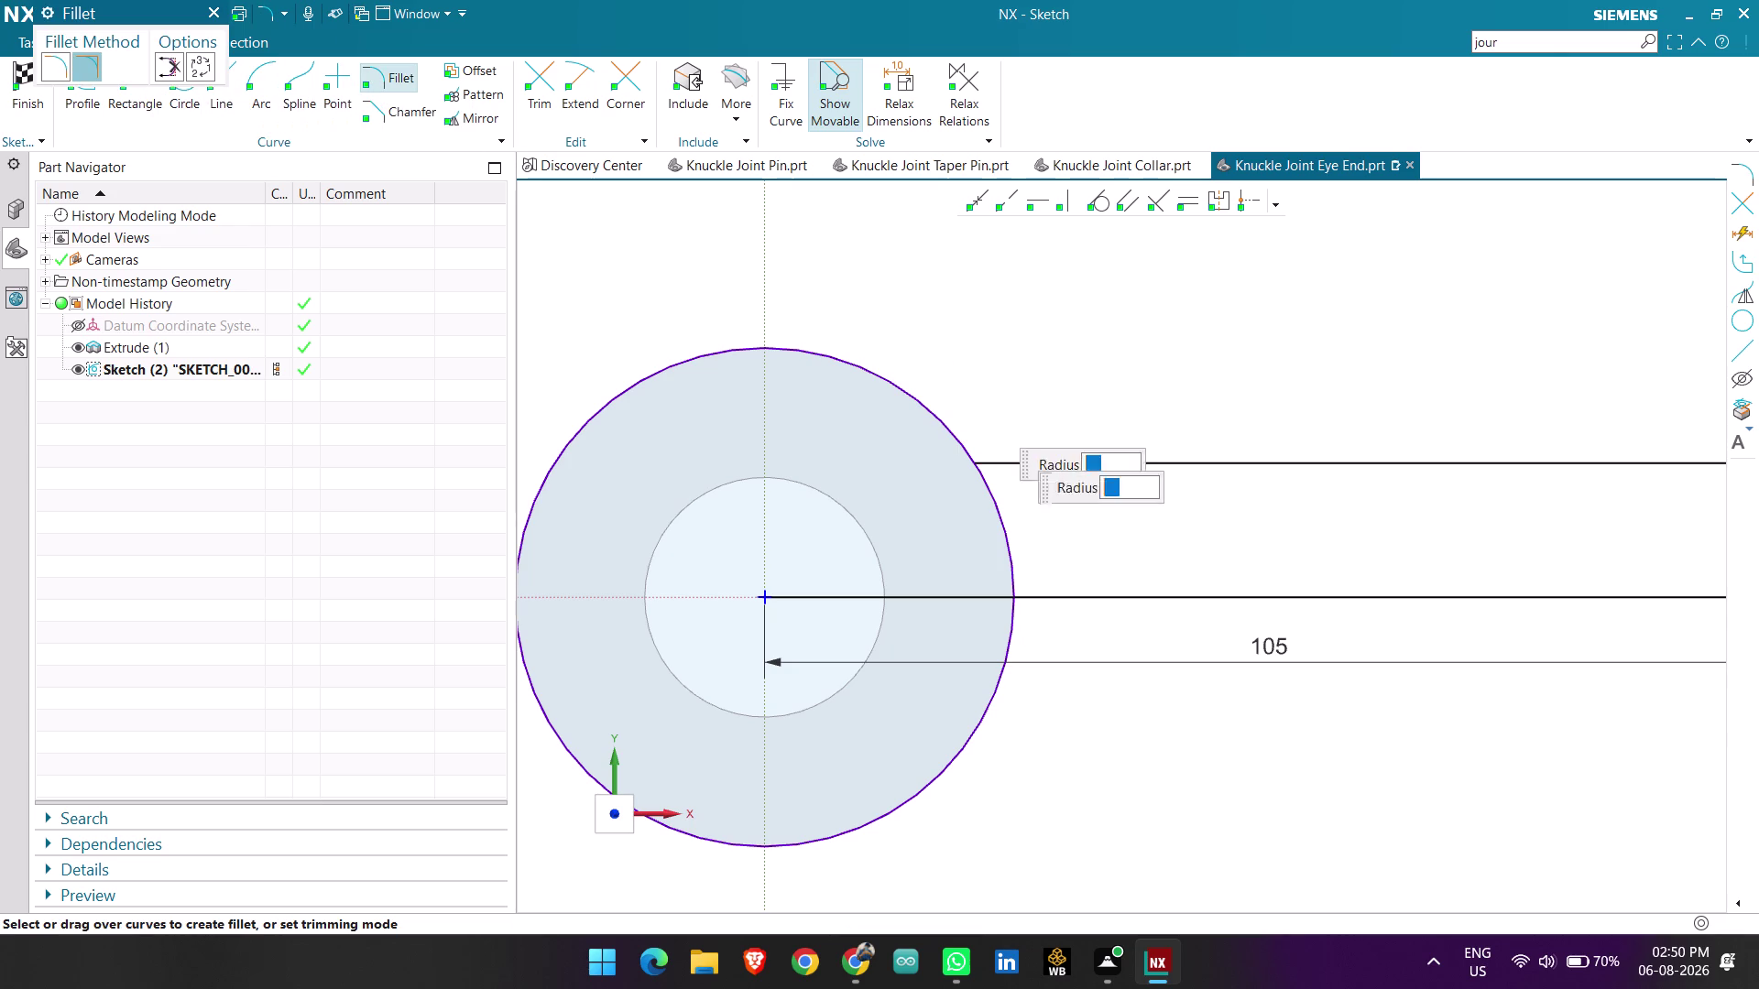
click(63, 68)
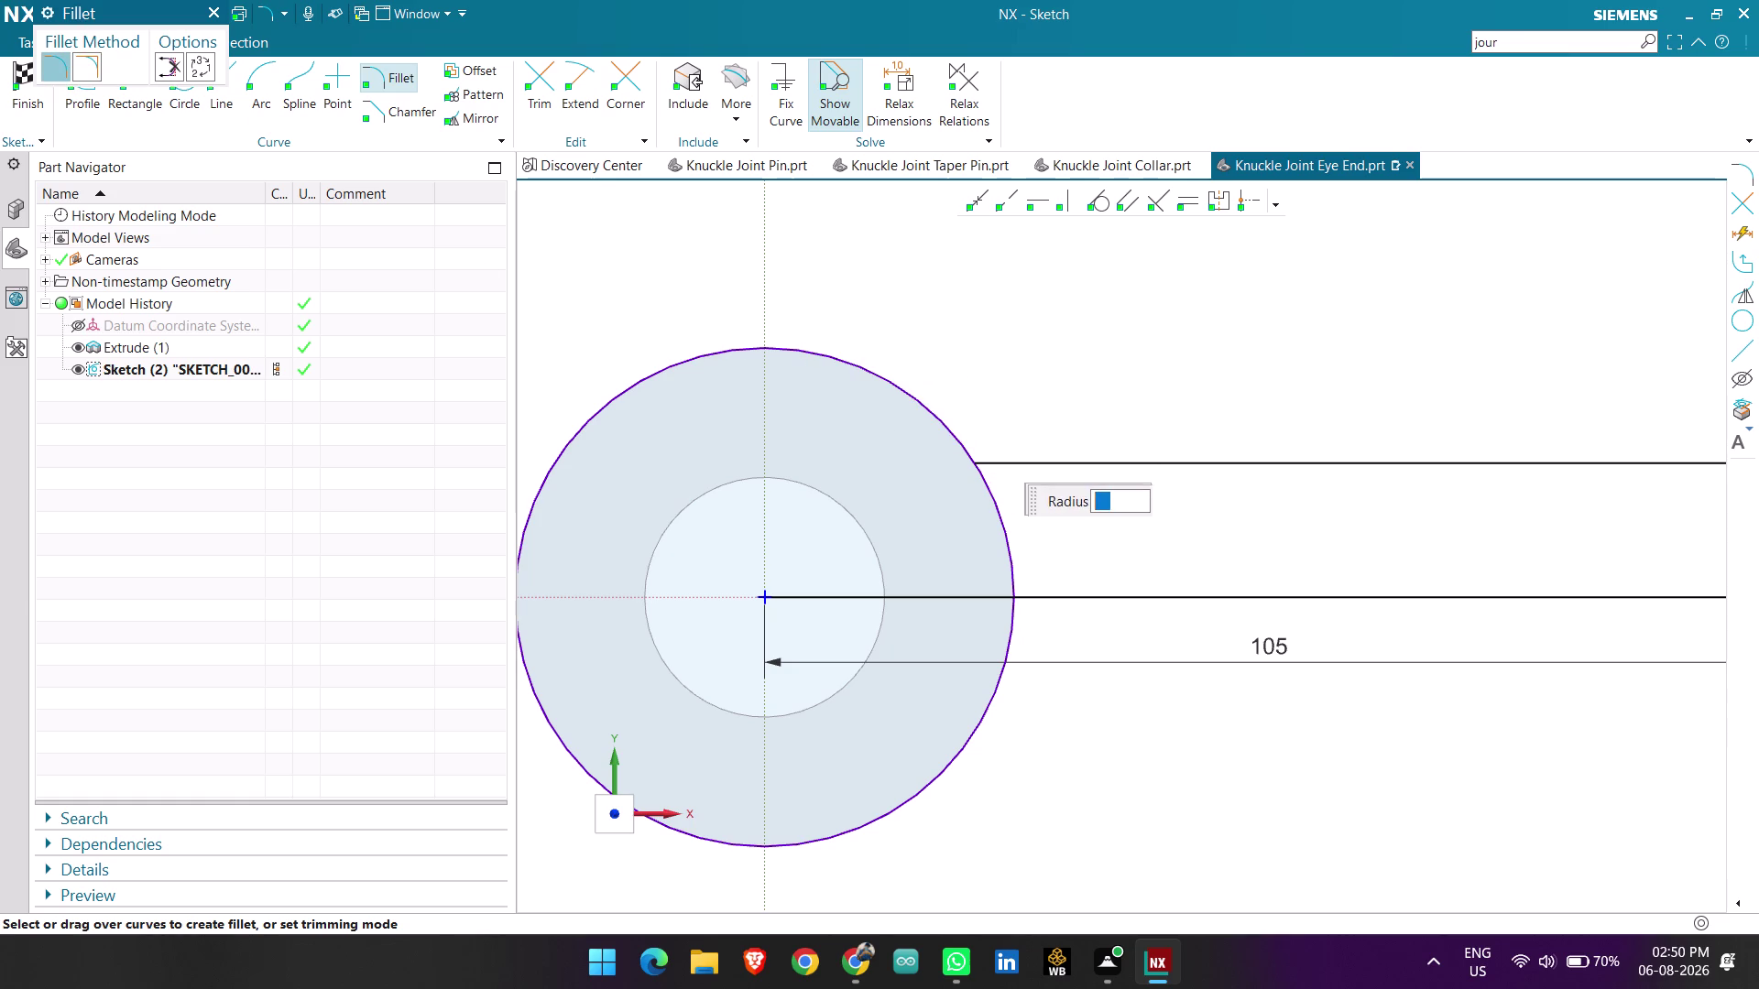
click(998, 455)
click(952, 433)
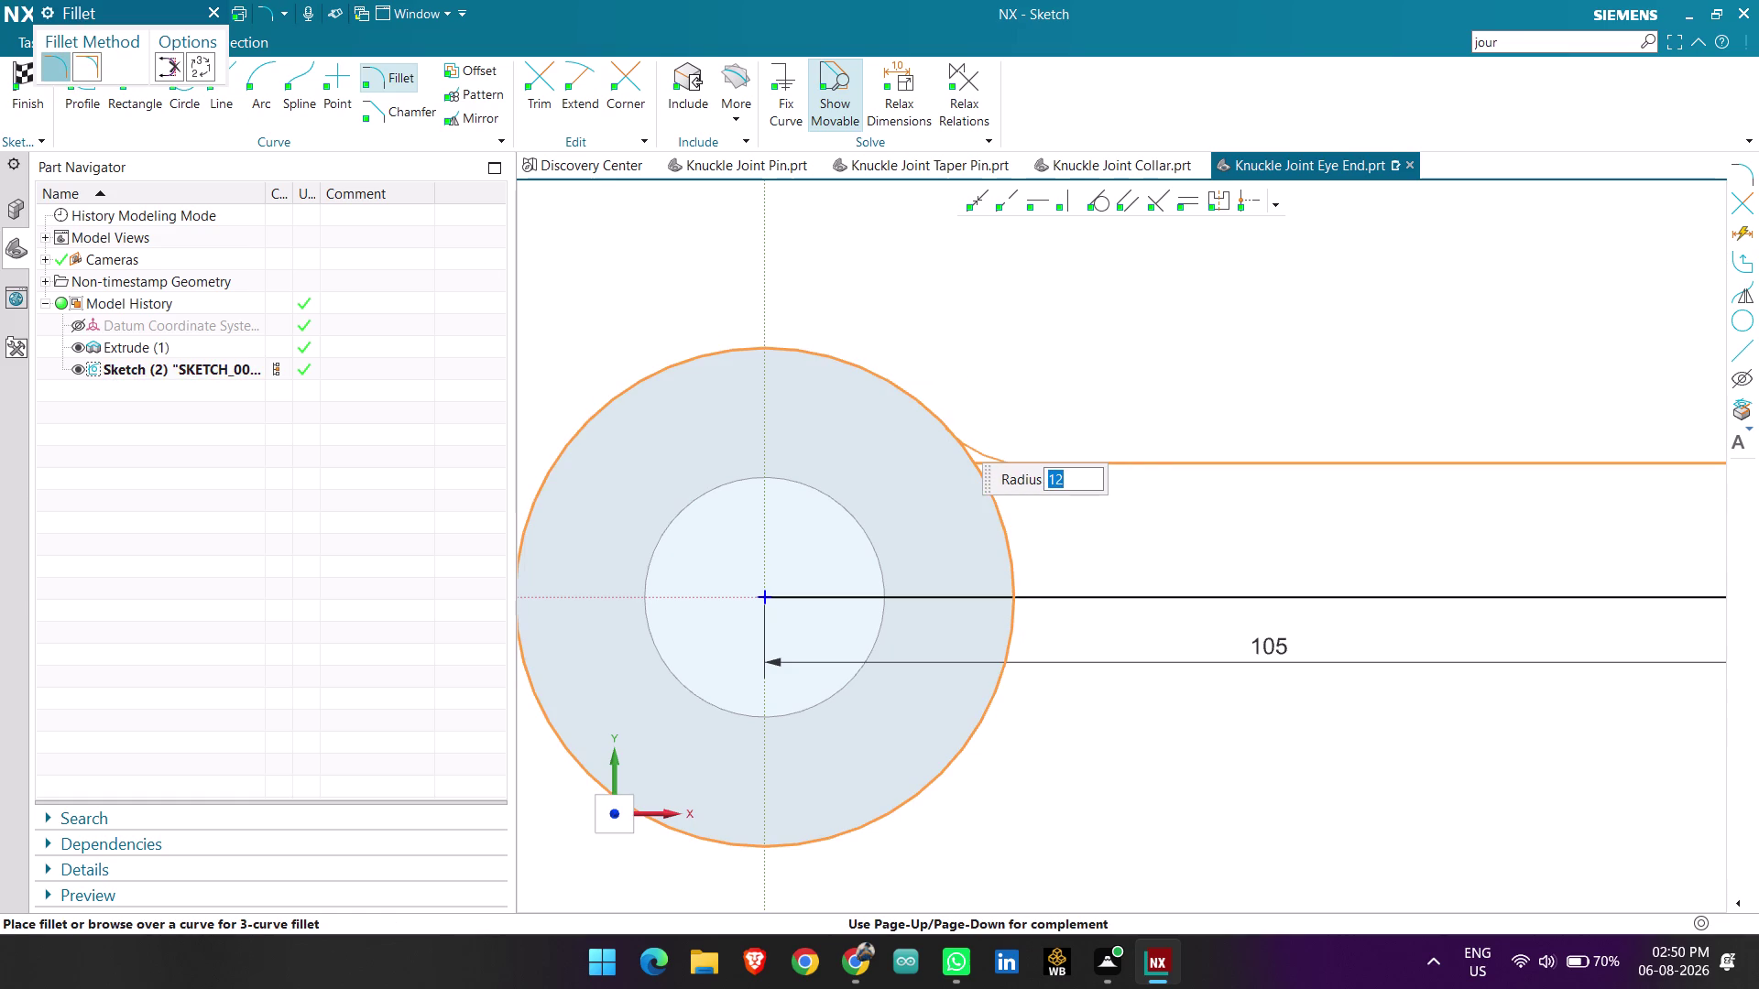
text(12)
key(Return)
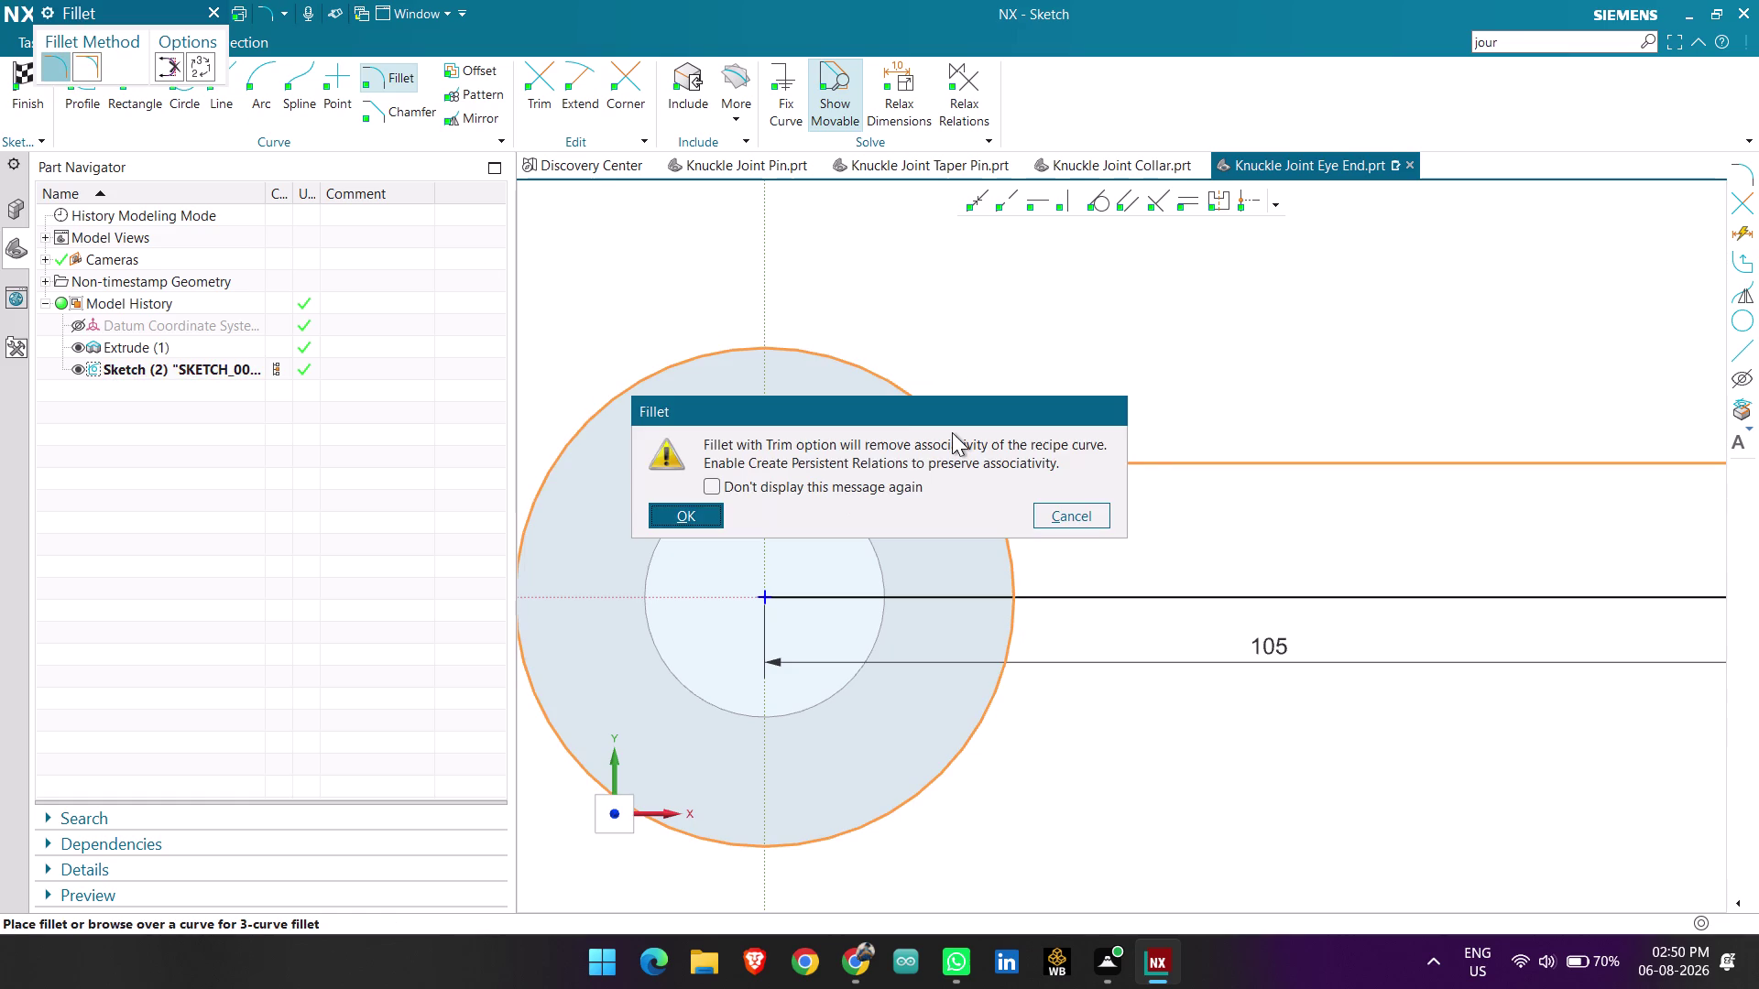
click(705, 507)
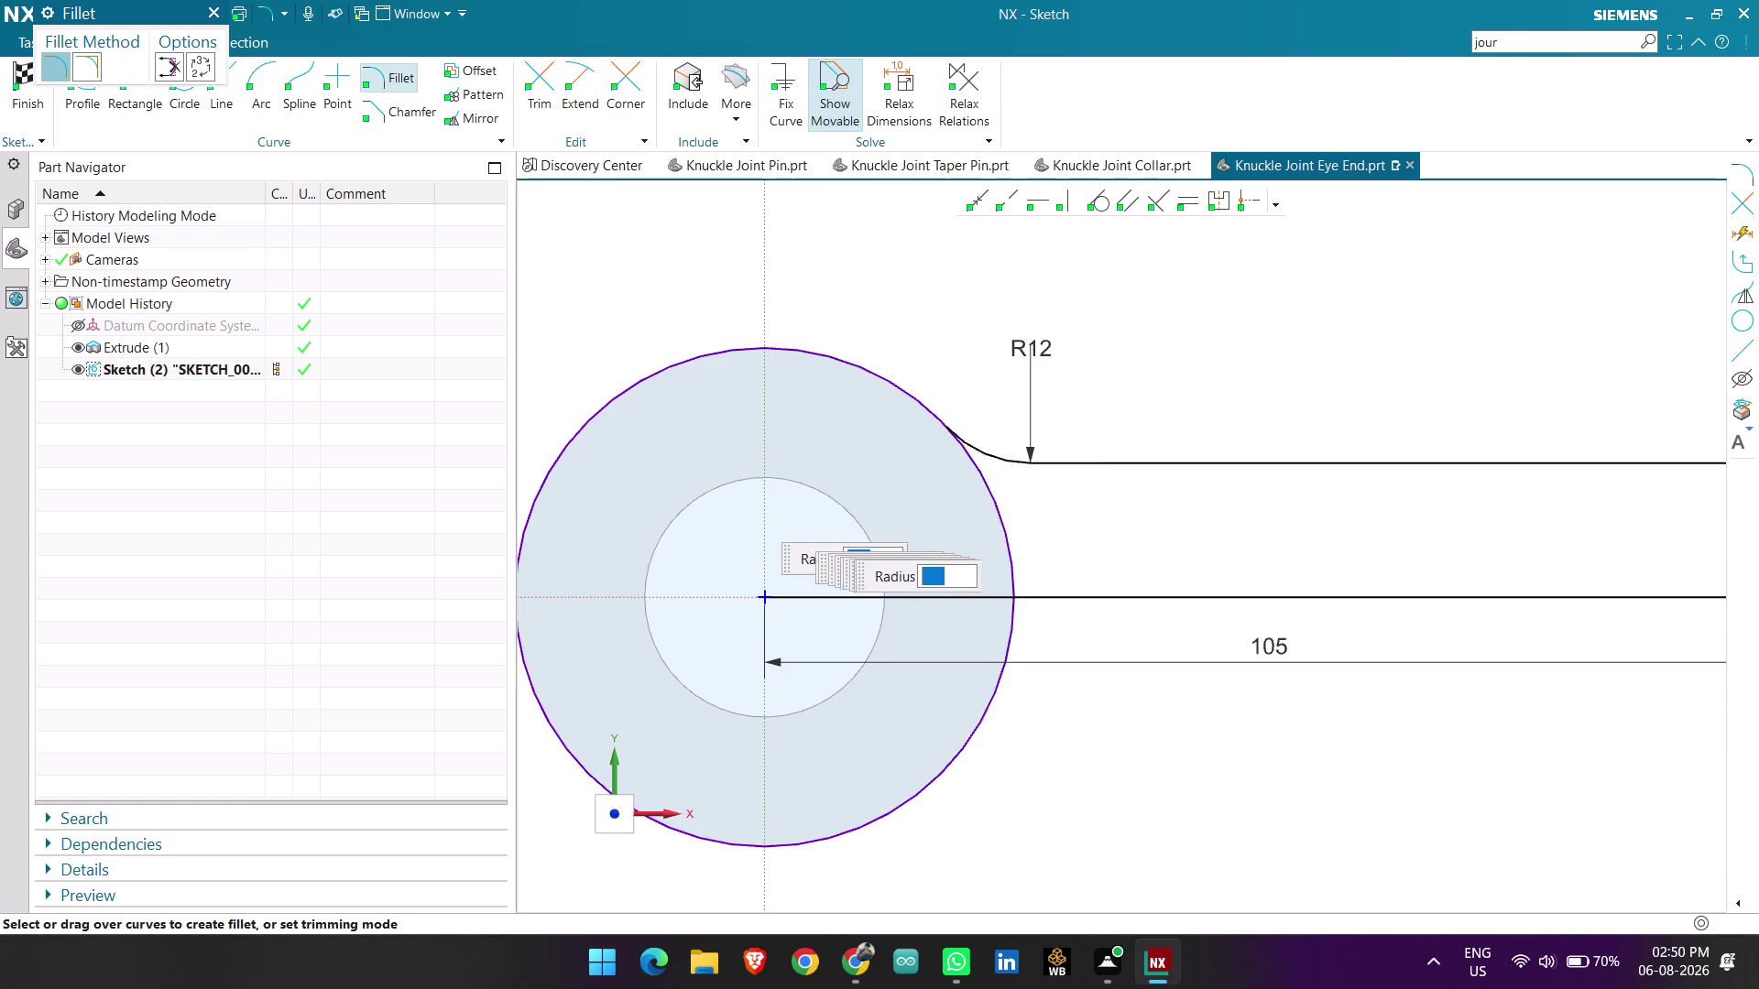
scroll(down, 3)
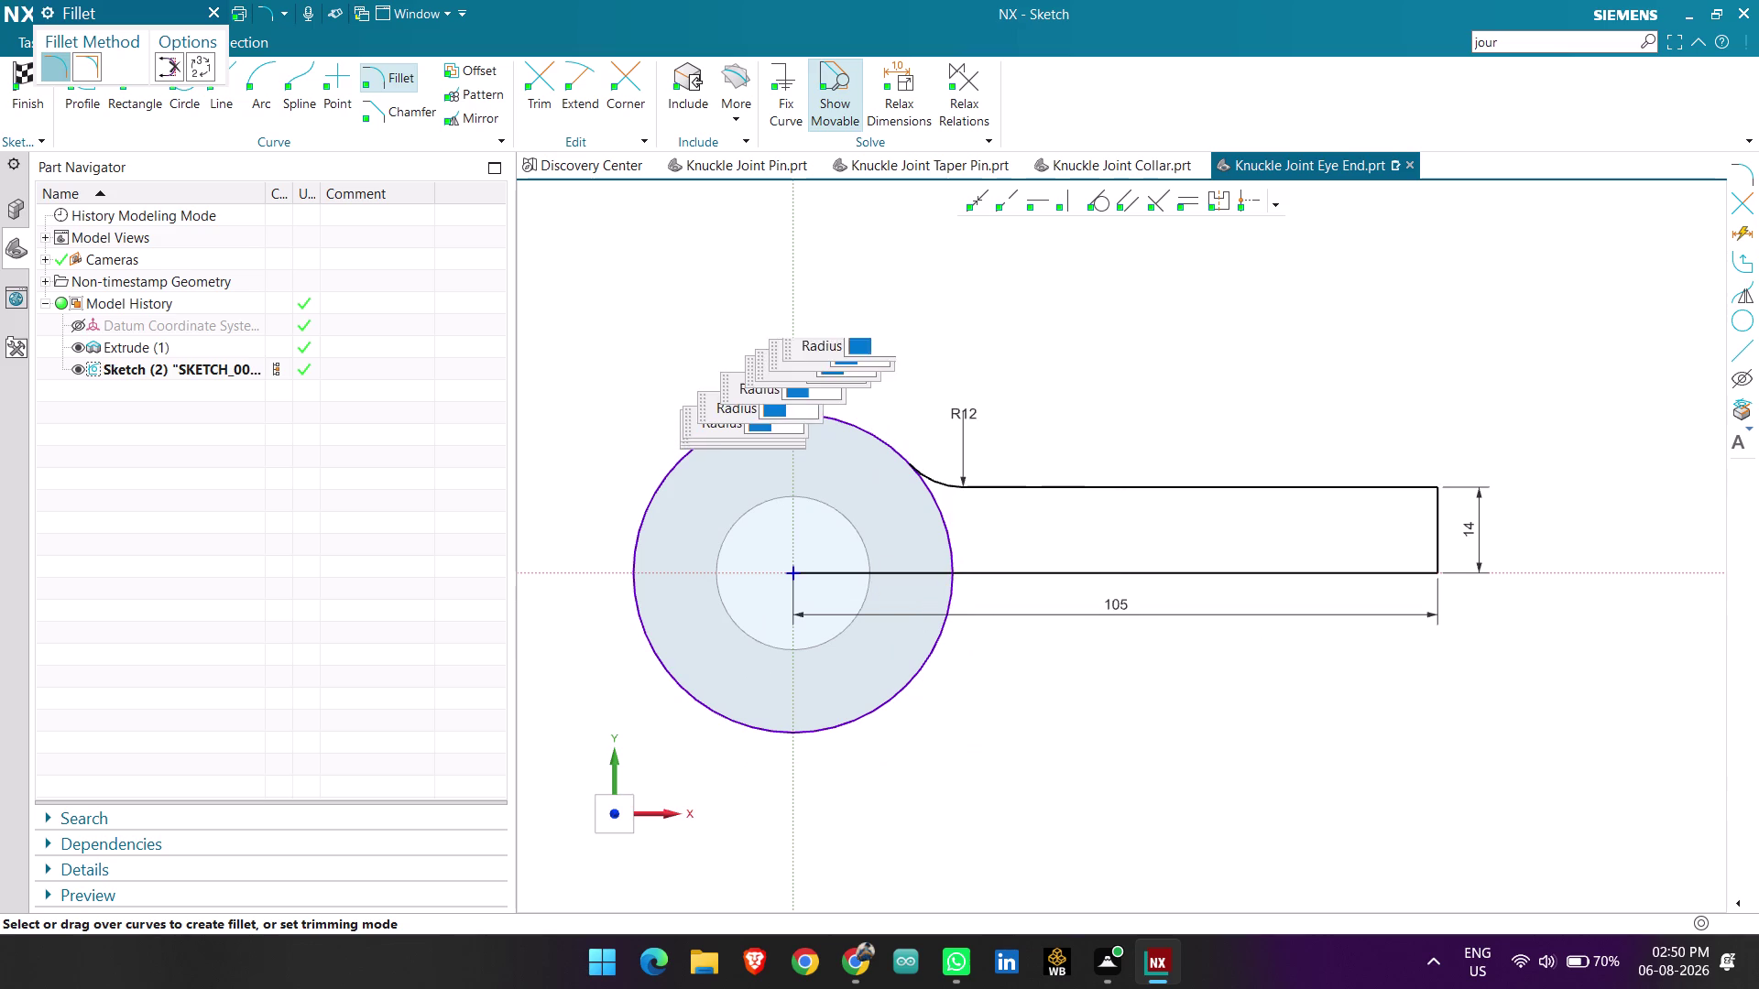
key(Escape)
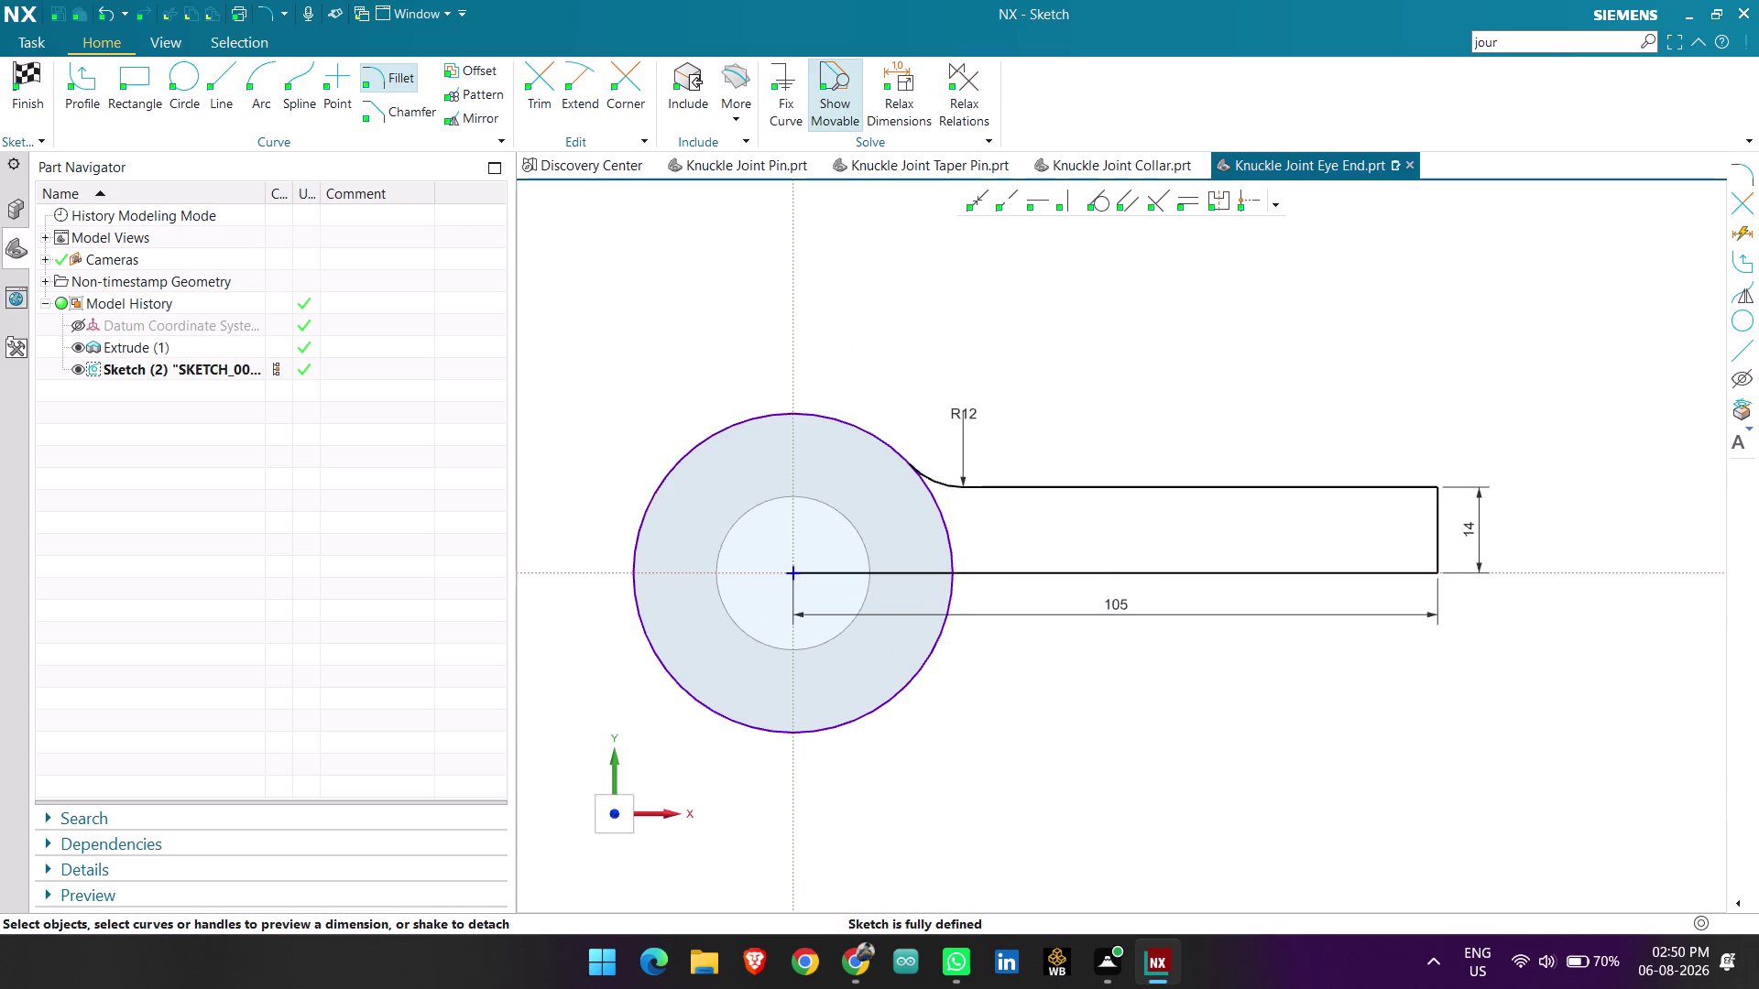
click(454, 110)
Mirror the upper rod edge, fillet arc and end line about the horizontal centreline.
scroll(up, 3)
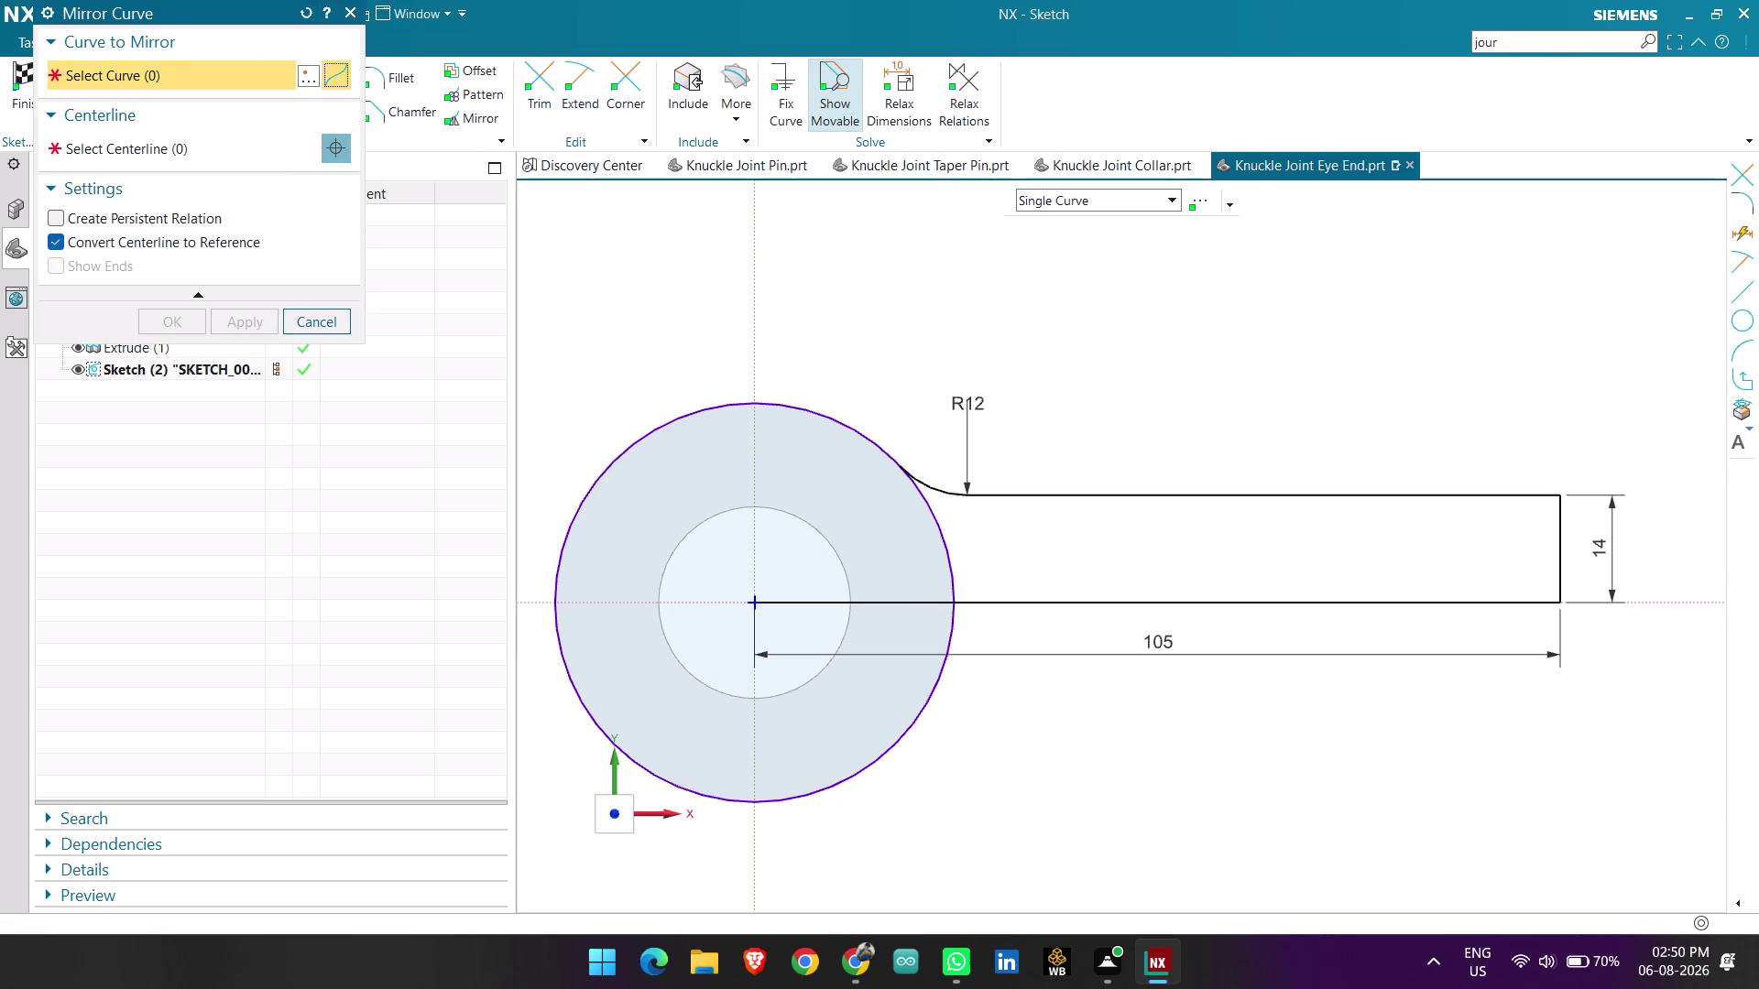
click(935, 482)
click(1059, 494)
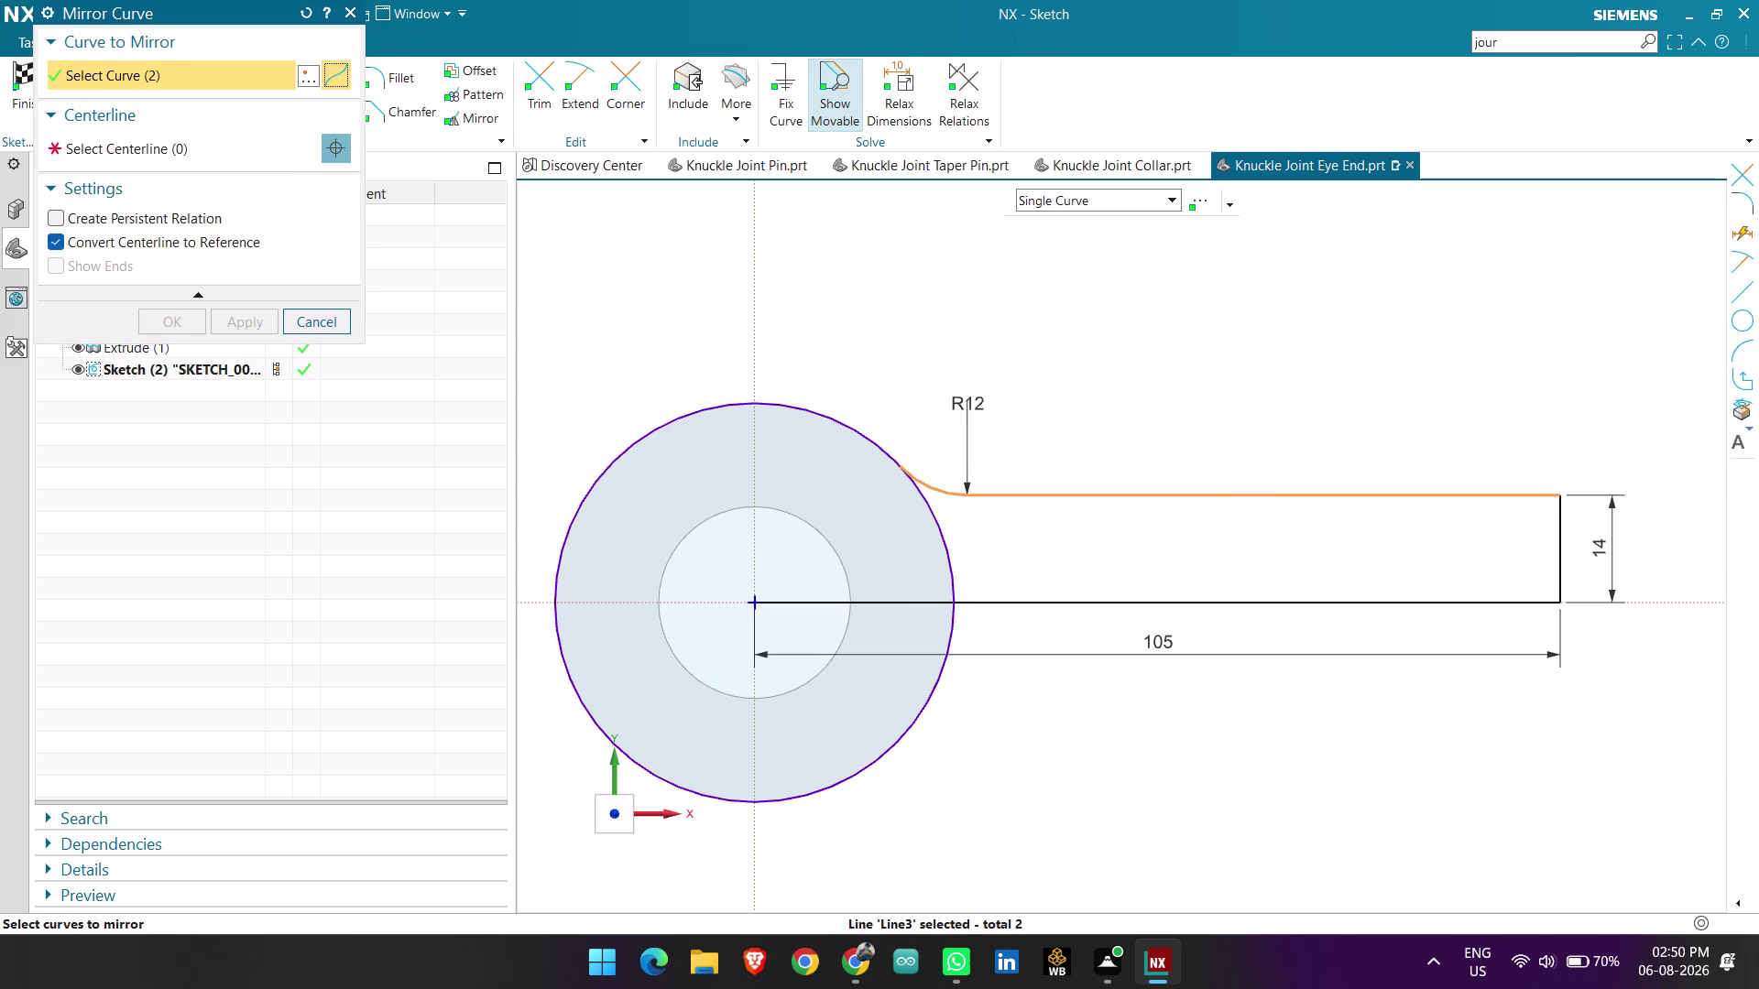
click(1564, 548)
click(158, 140)
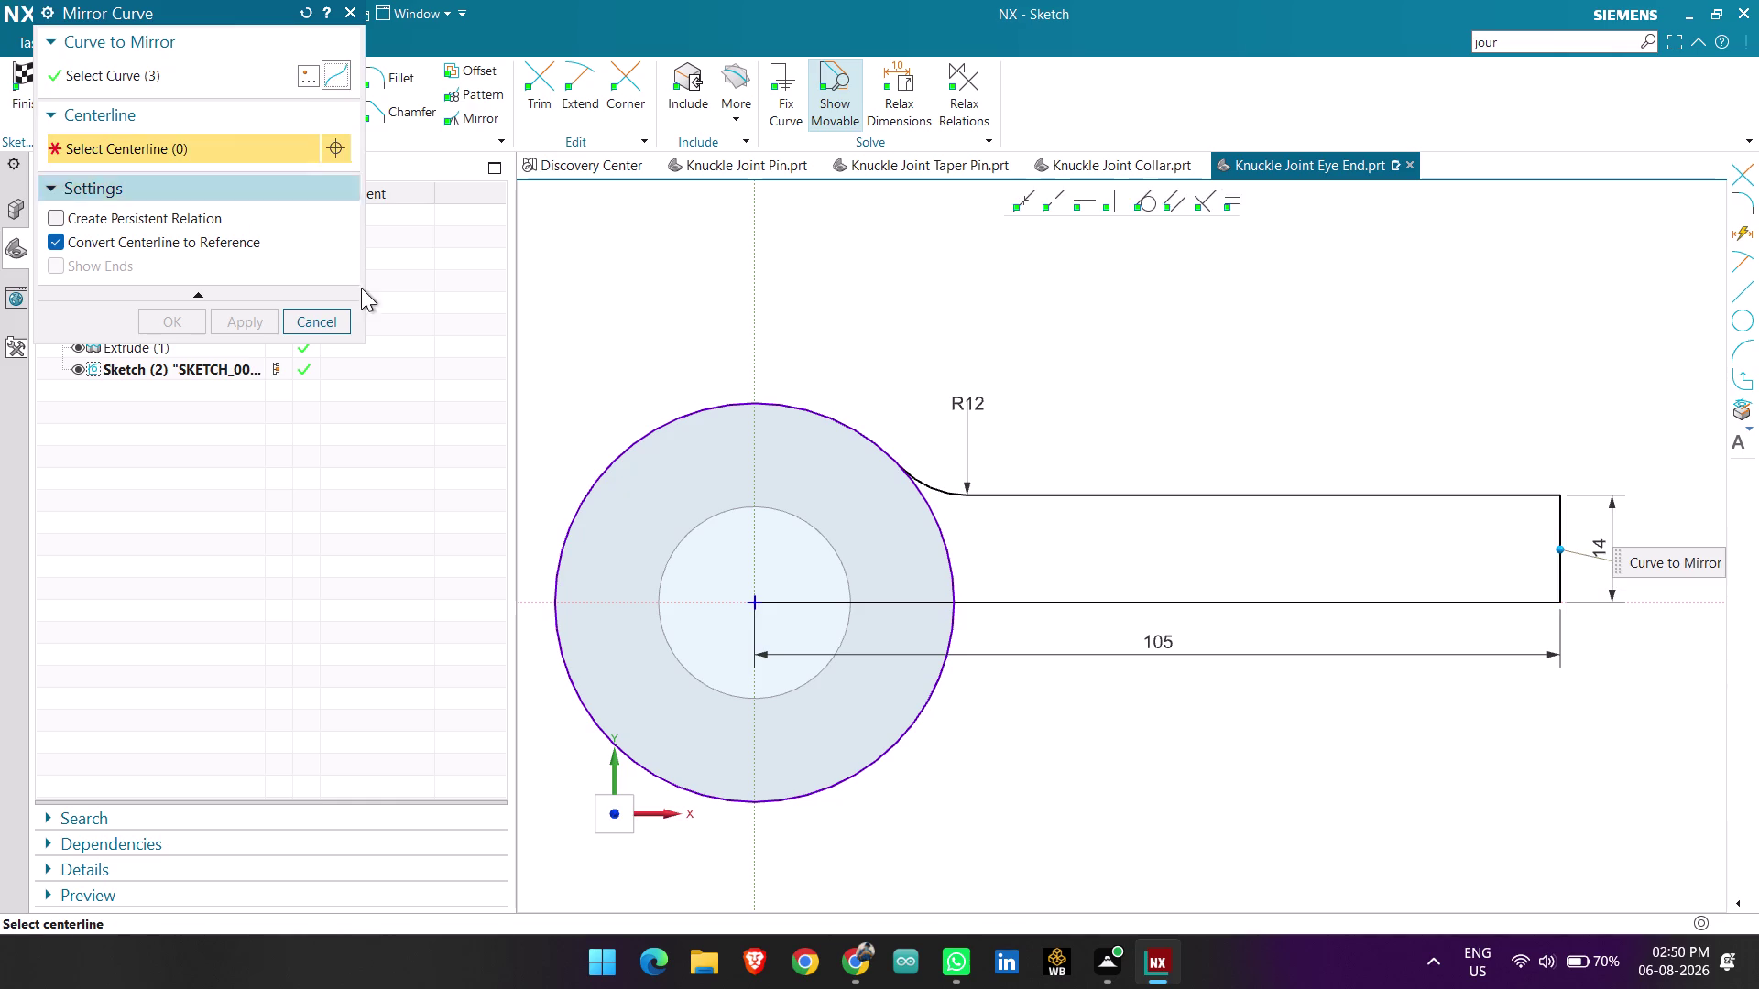
click(1014, 606)
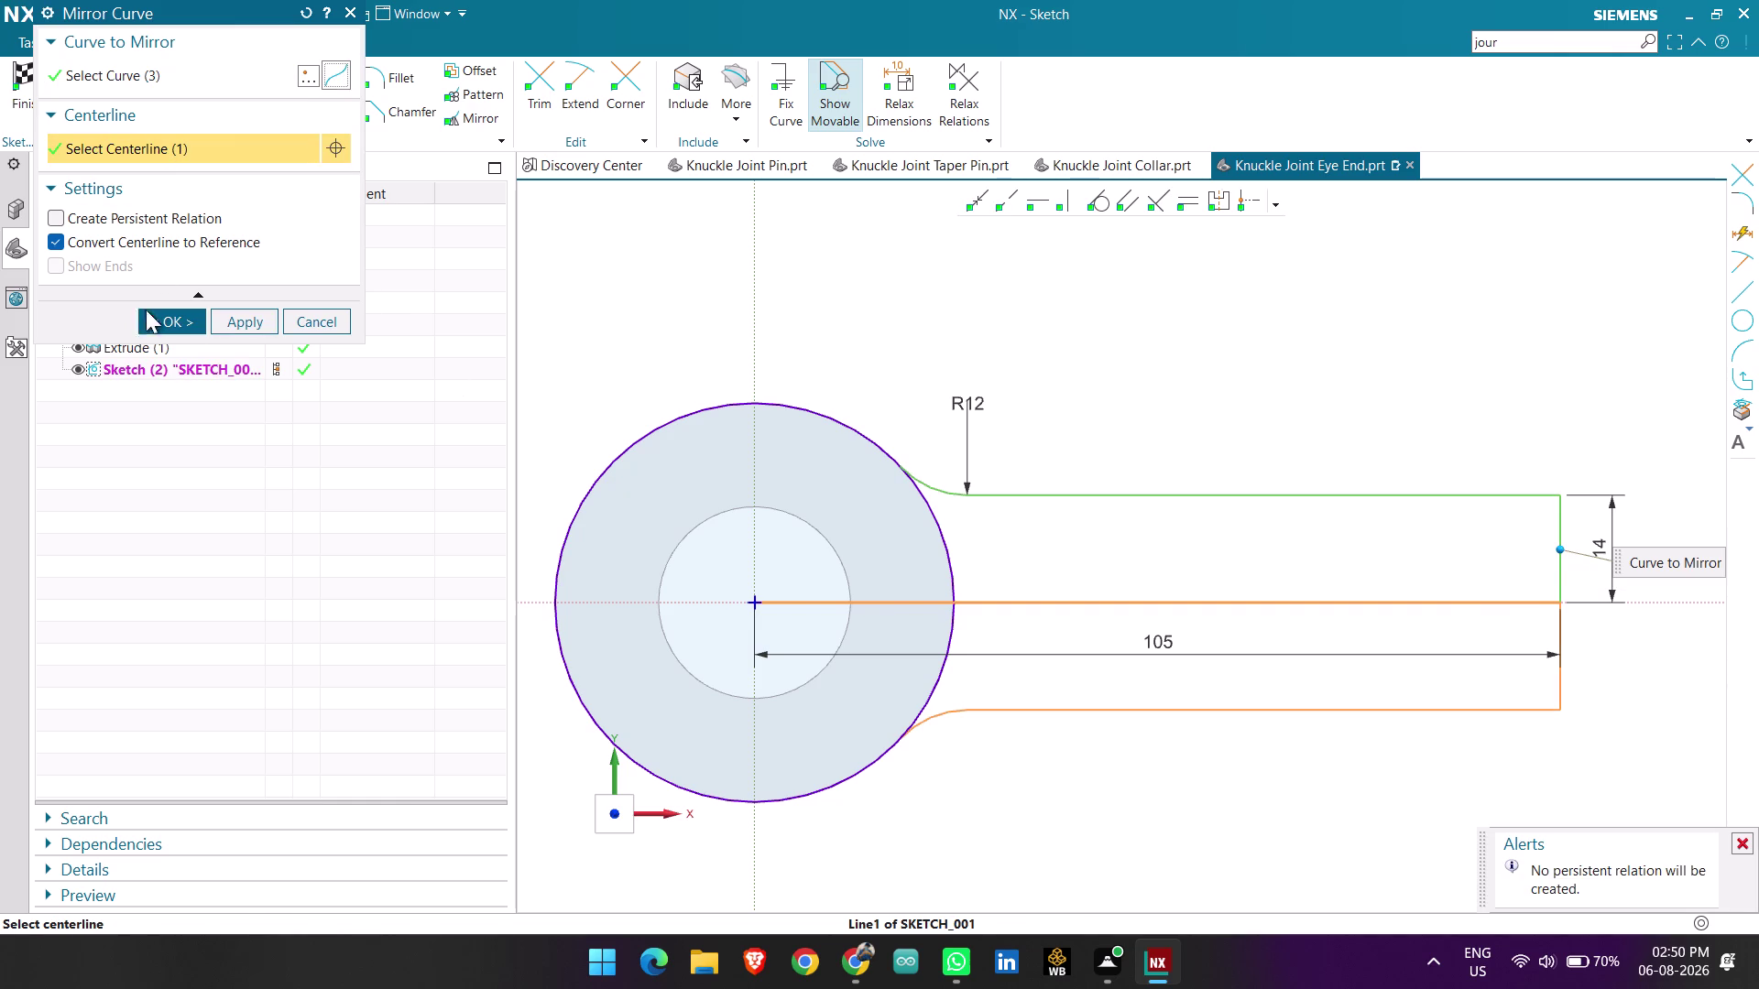
click(184, 317)
scroll(down, 3)
scroll(up, 3)
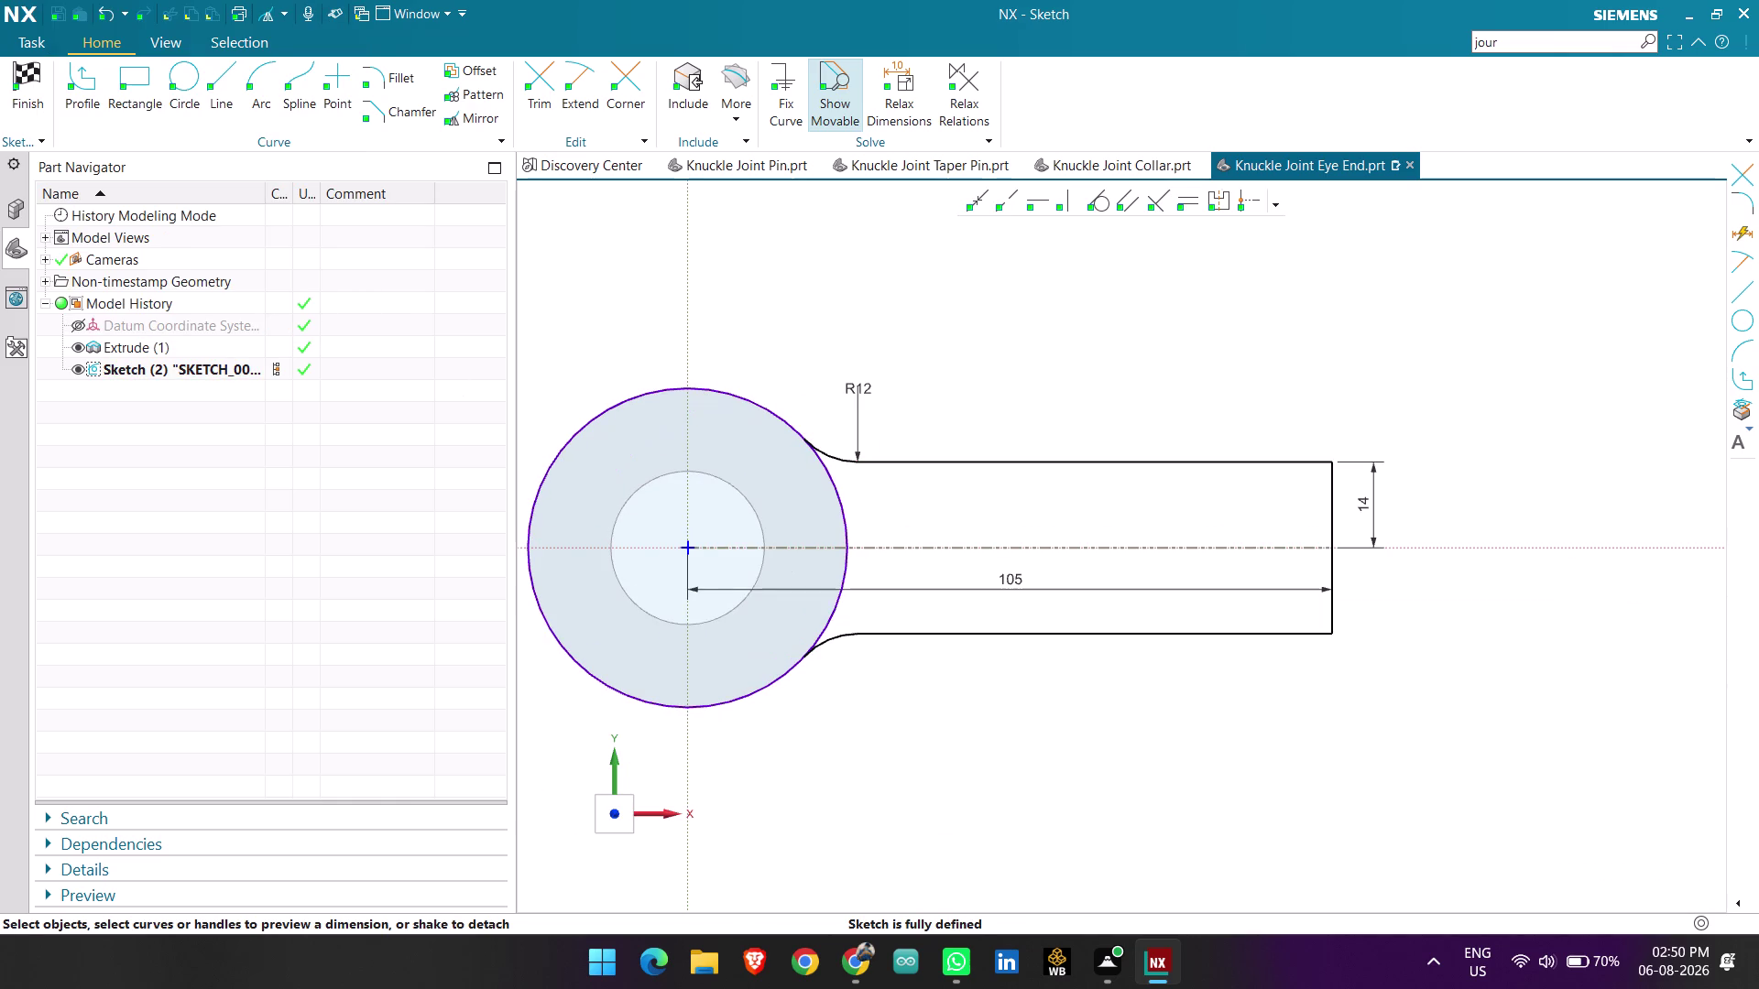
Delete the duplicate lower end line and extend the end line down to the lower edge.
click(1336, 568)
key(Delete)
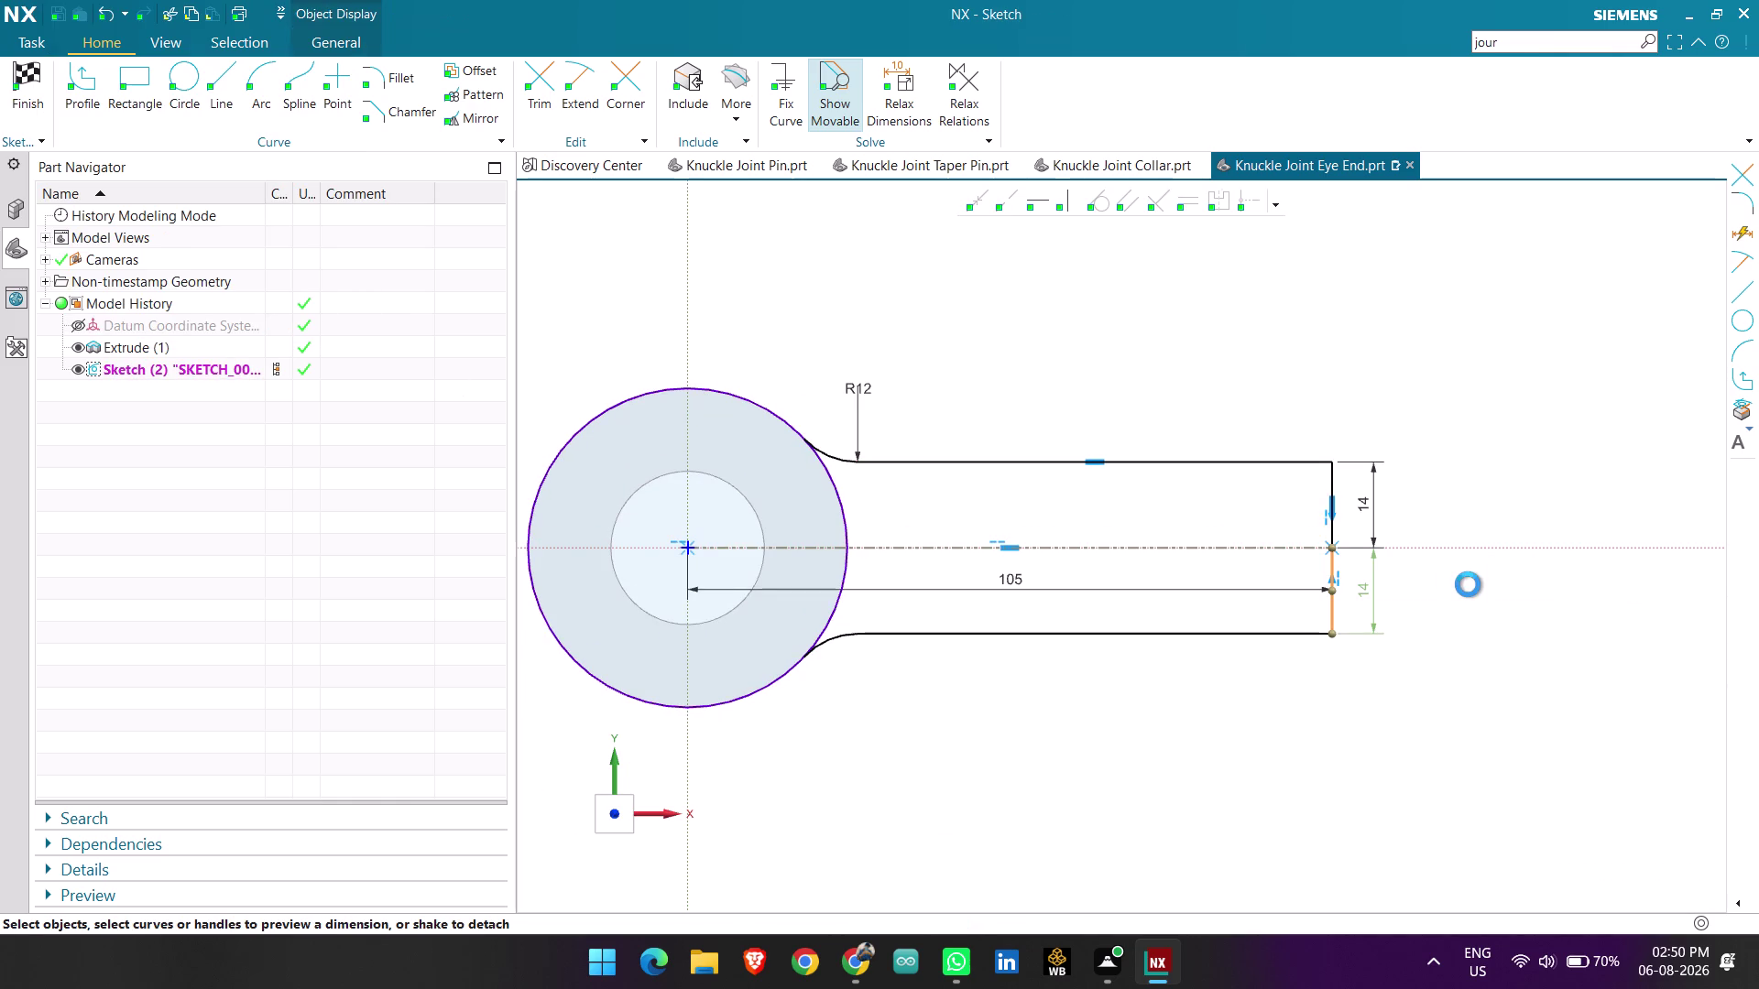
click(579, 79)
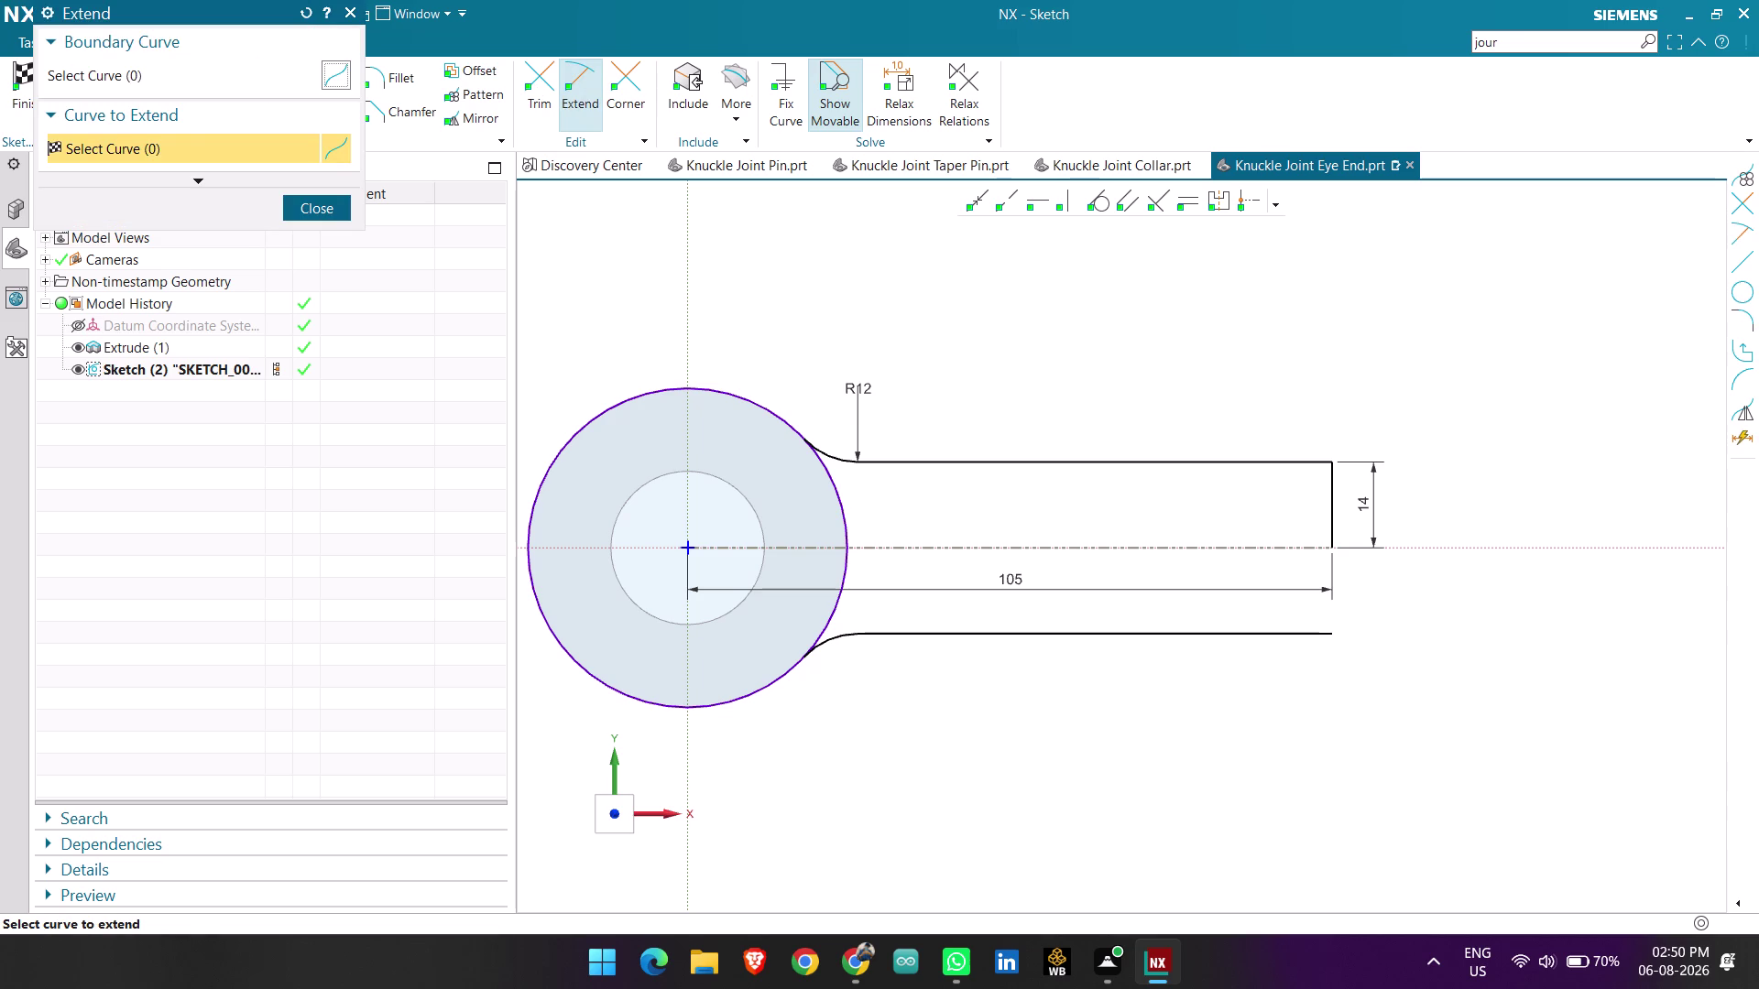
click(1333, 512)
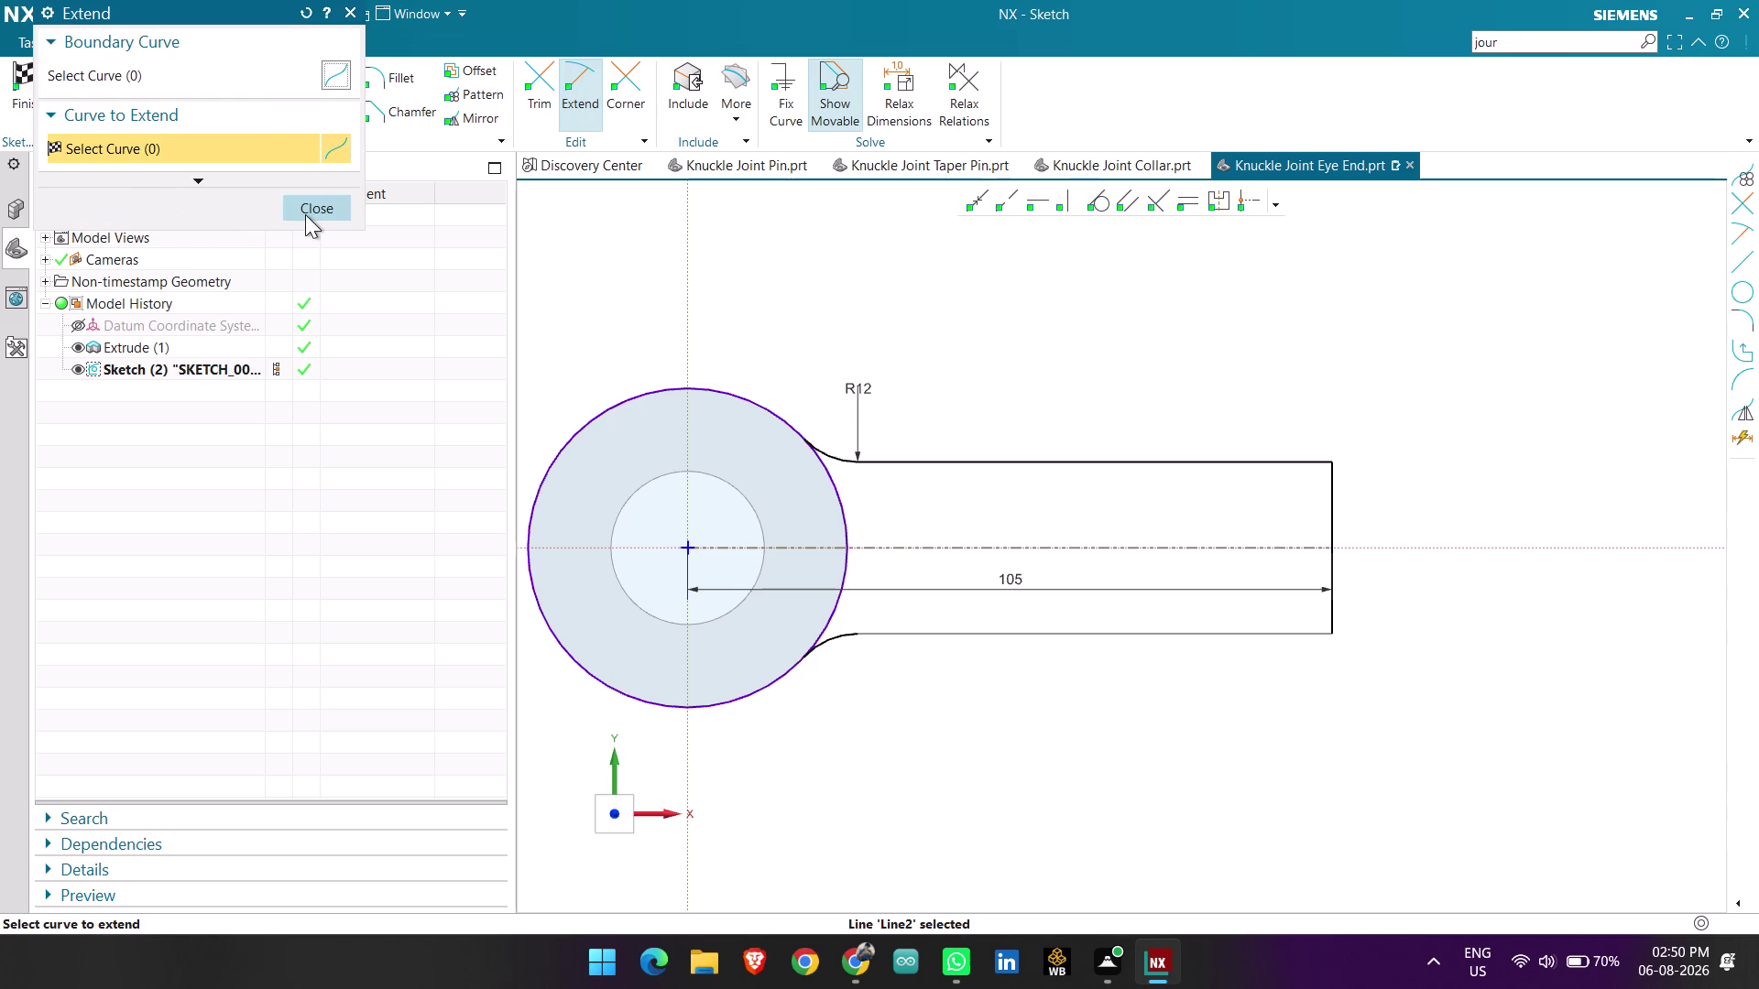
click(305, 214)
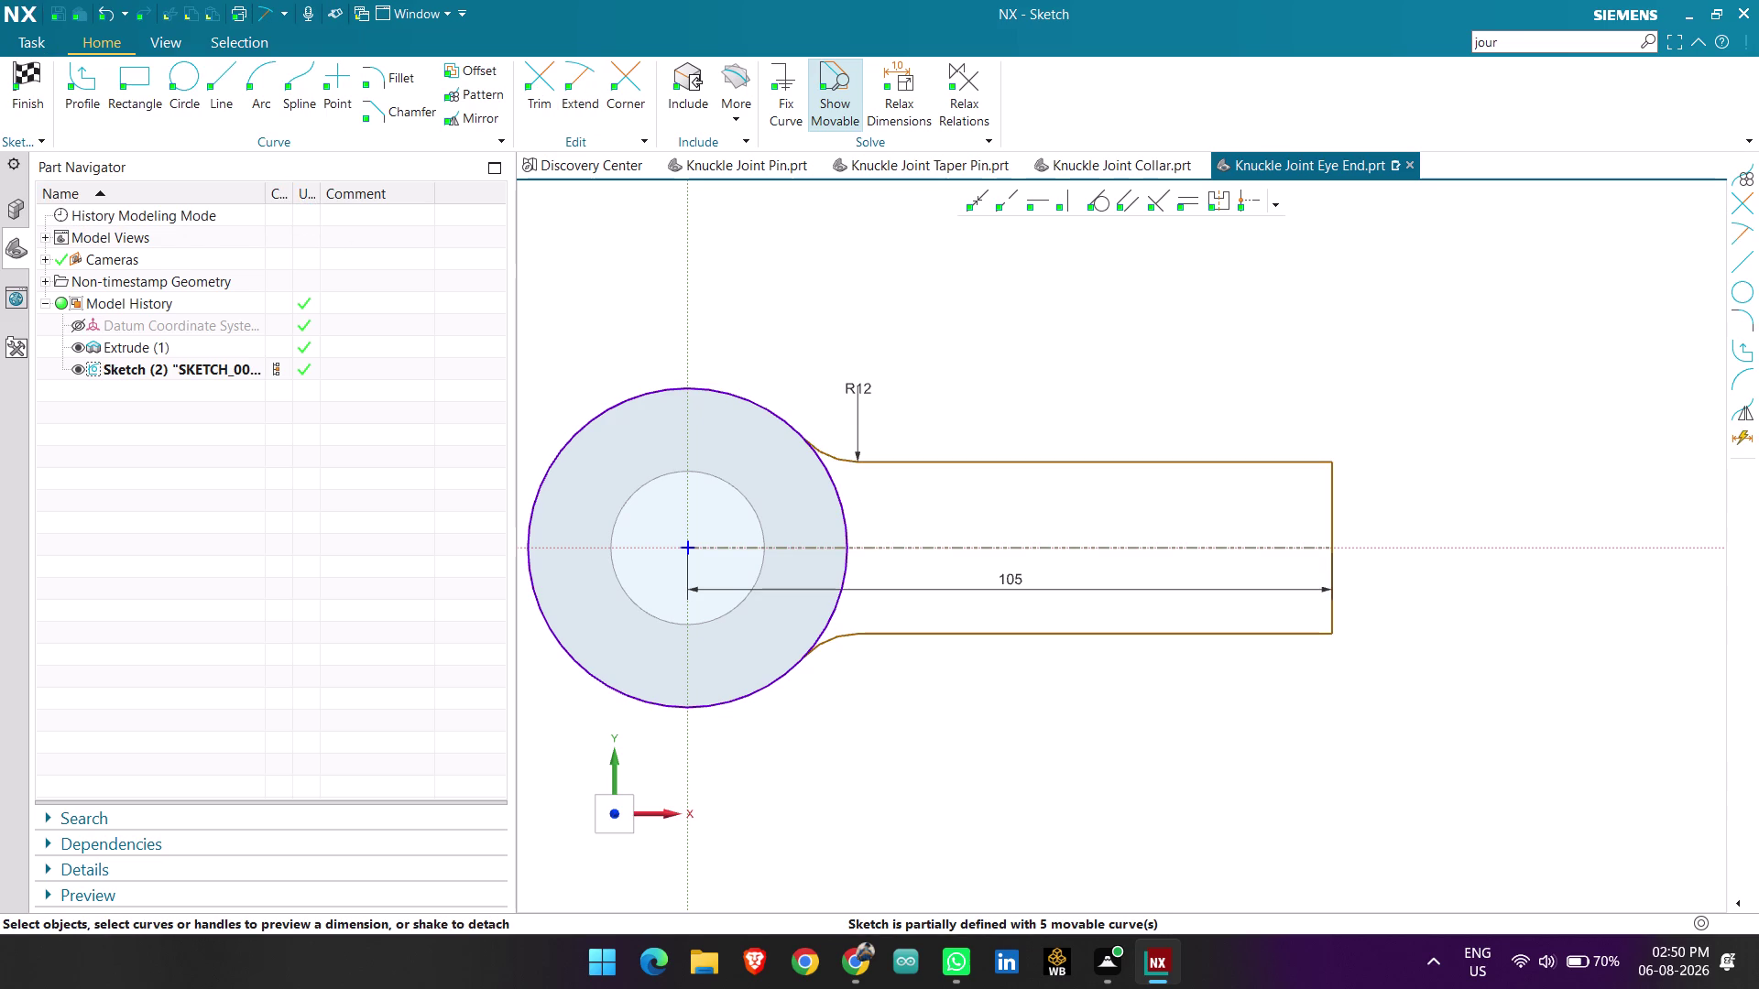
Add an inferred 28 width dimension between the upper and lower rod edges.
key(d)
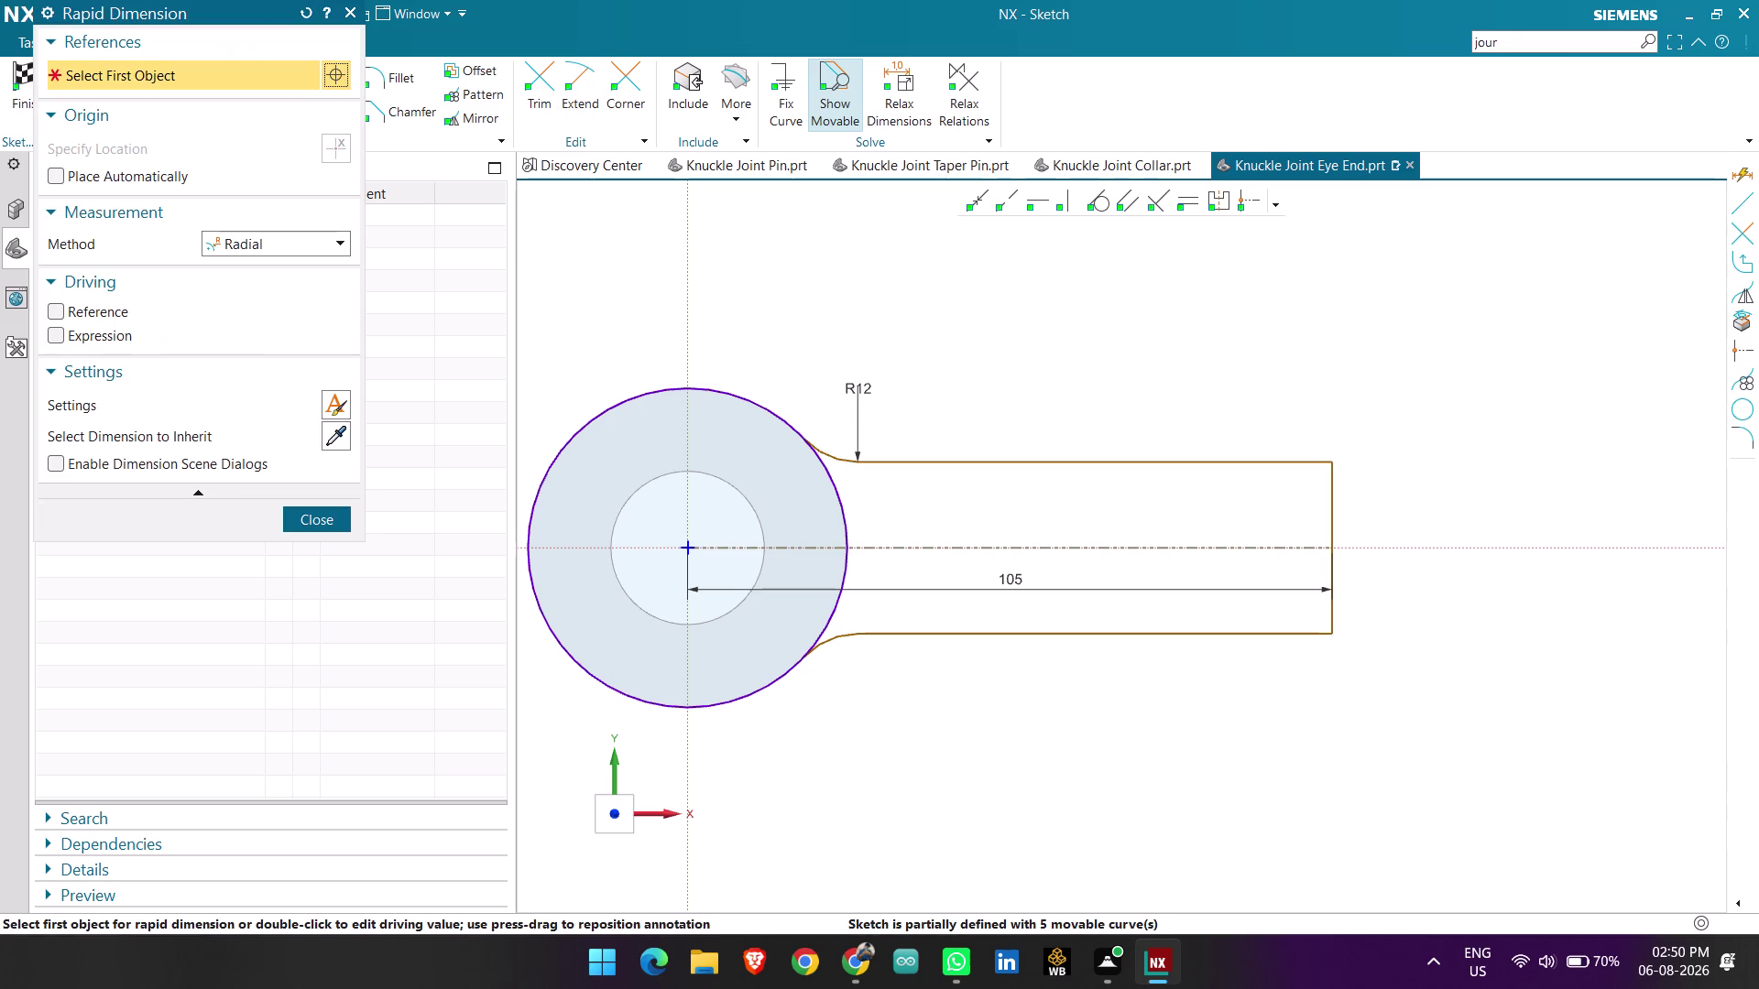
click(274, 248)
click(274, 274)
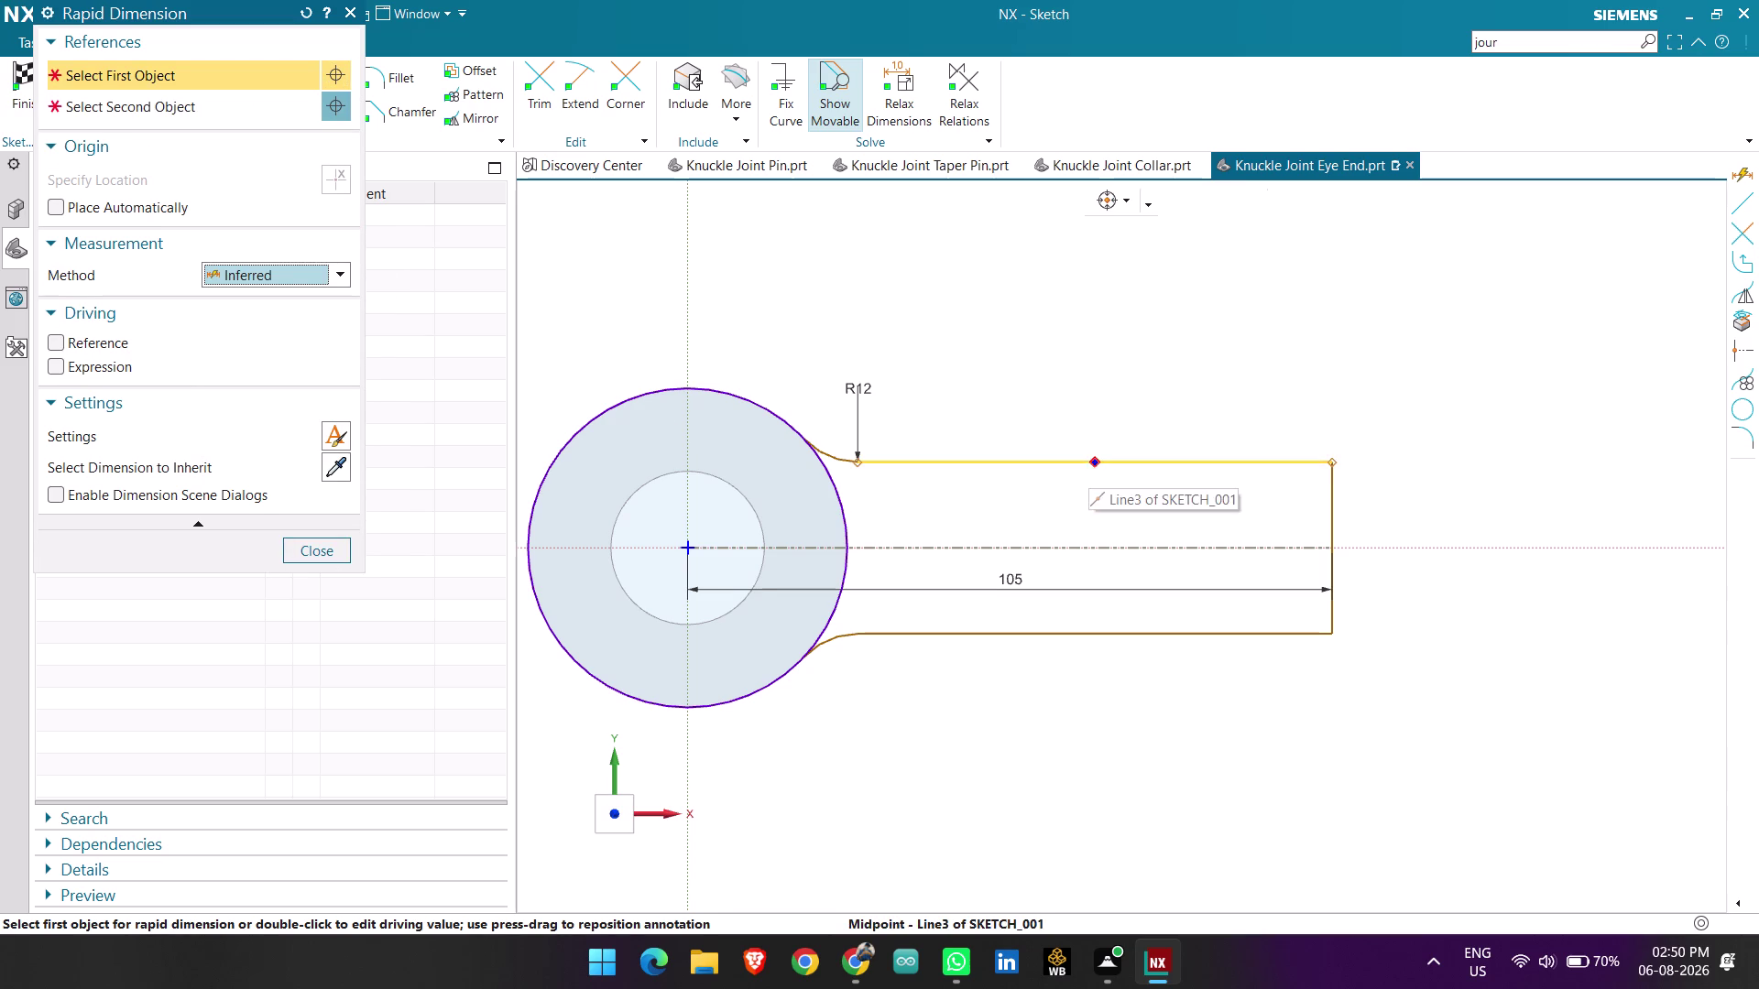
click(1089, 464)
click(1088, 633)
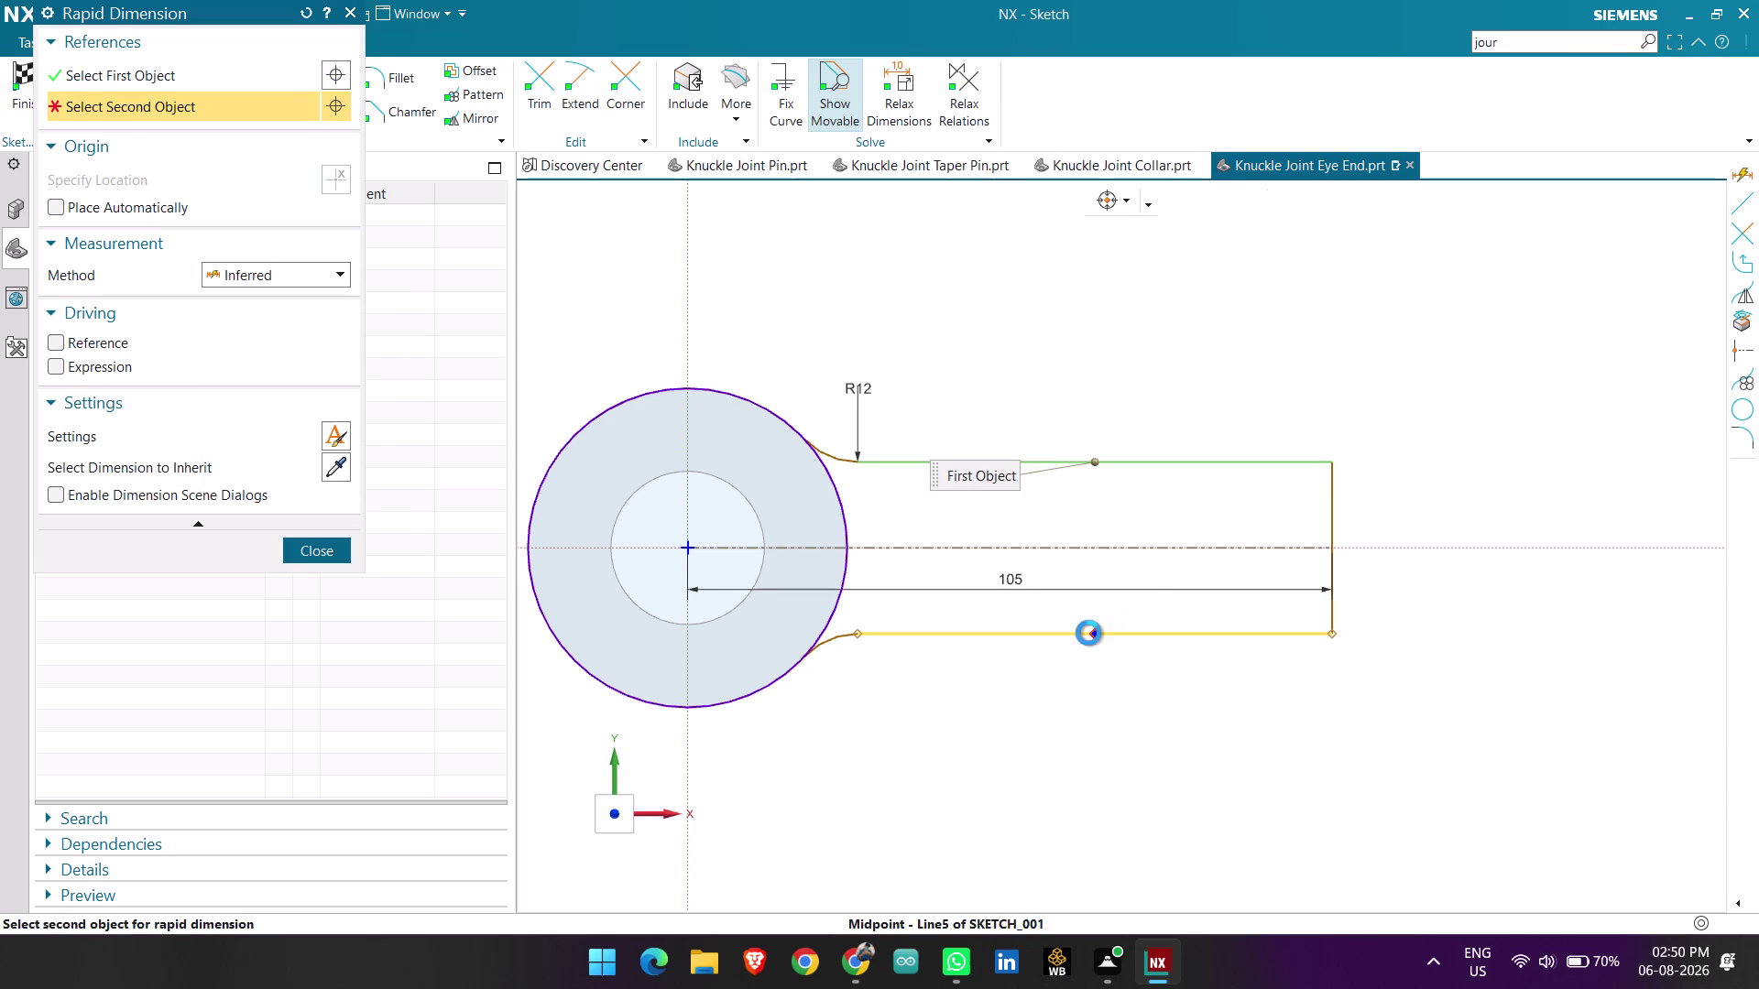
click(1461, 507)
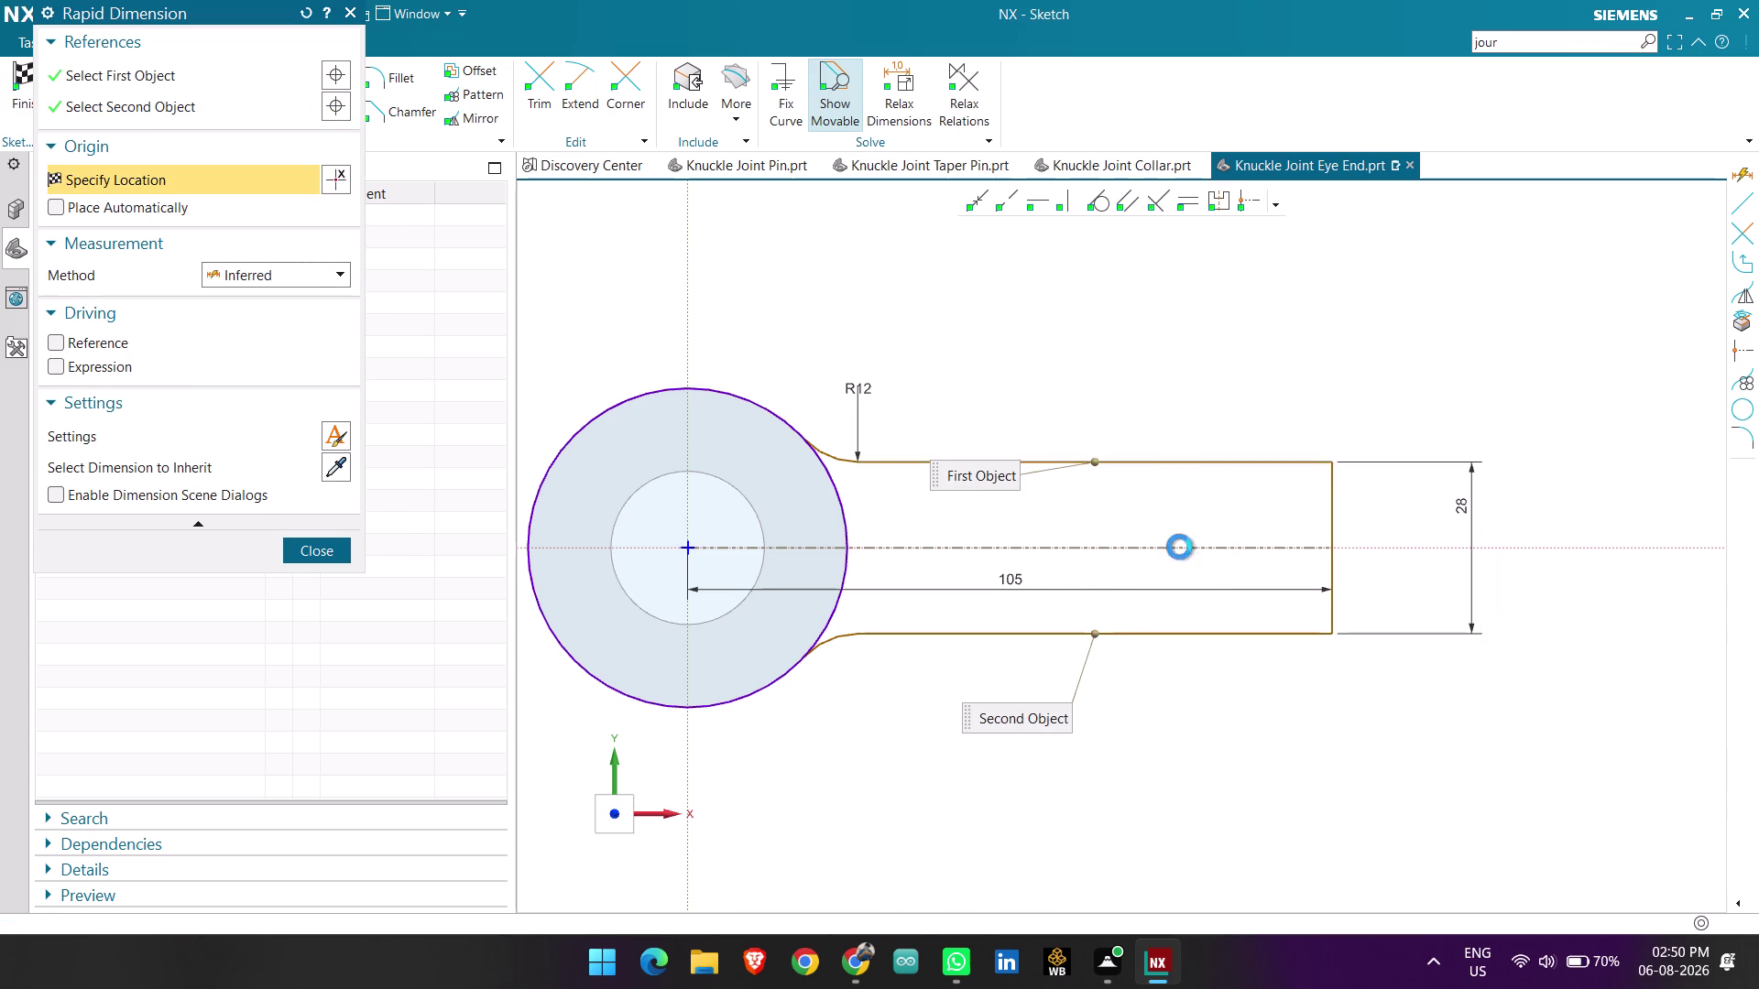
key(Escape)
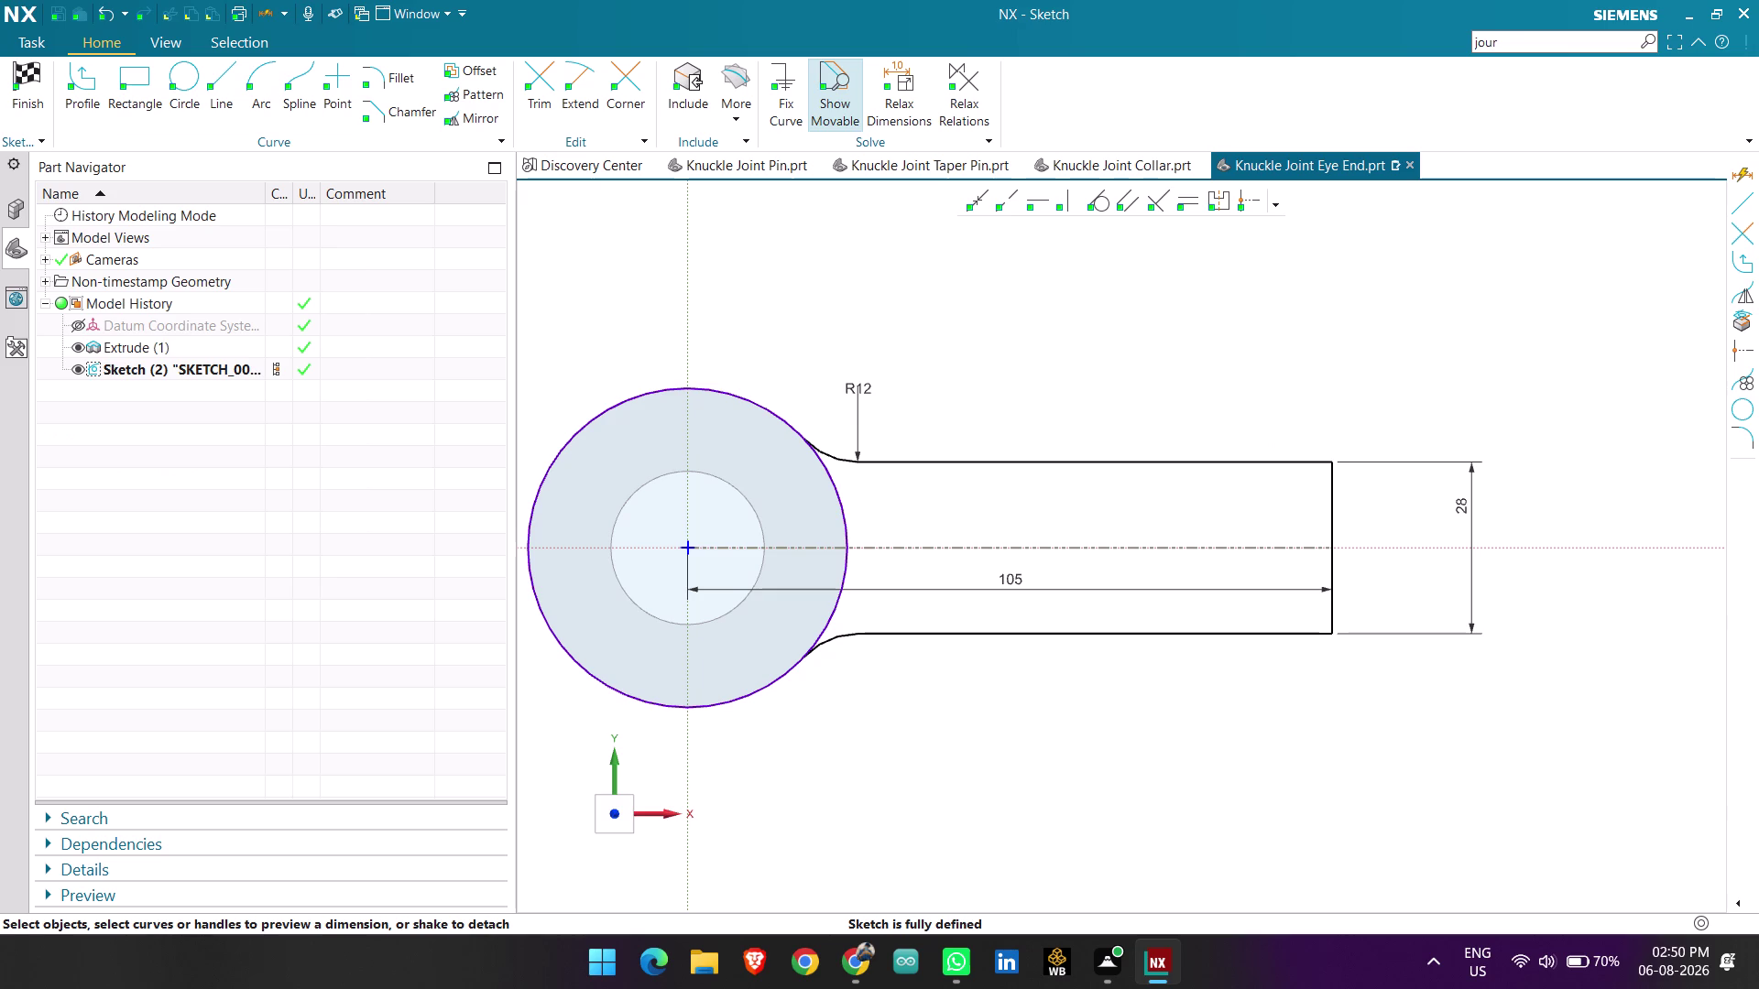
click(538, 75)
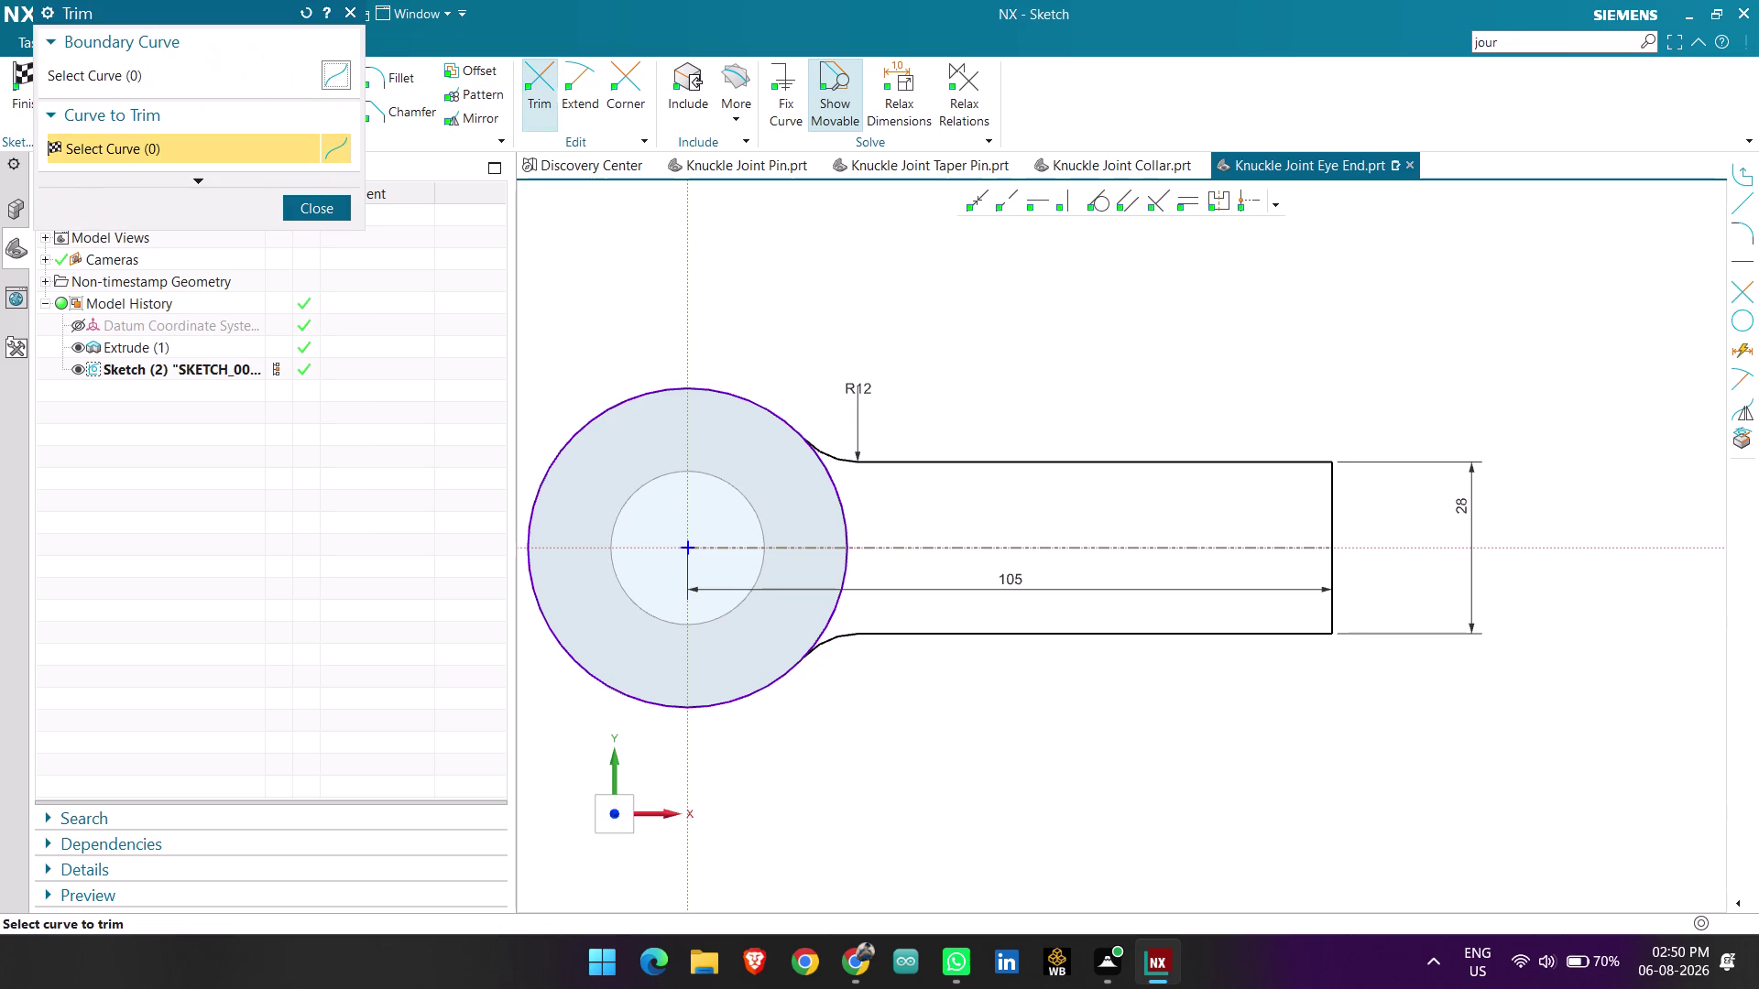
Trim the eye-circle arc inside the rod, accept the associativity warning, and finish the sketch.
click(698, 386)
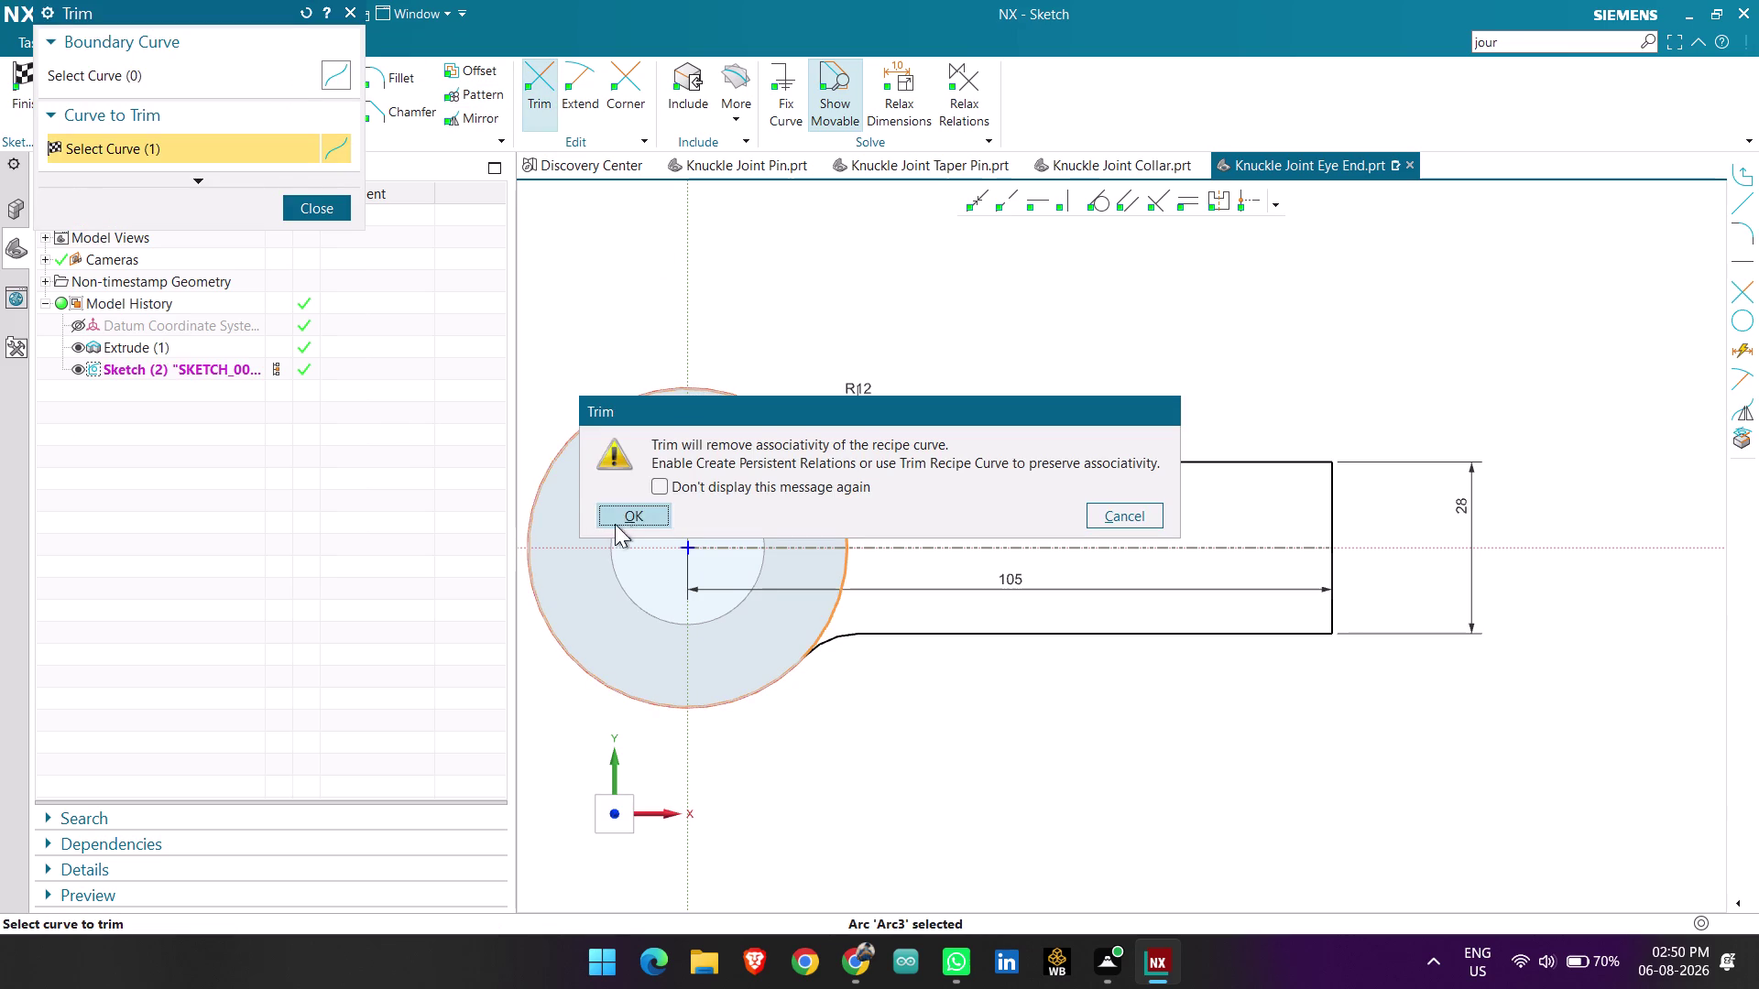
click(638, 517)
click(331, 211)
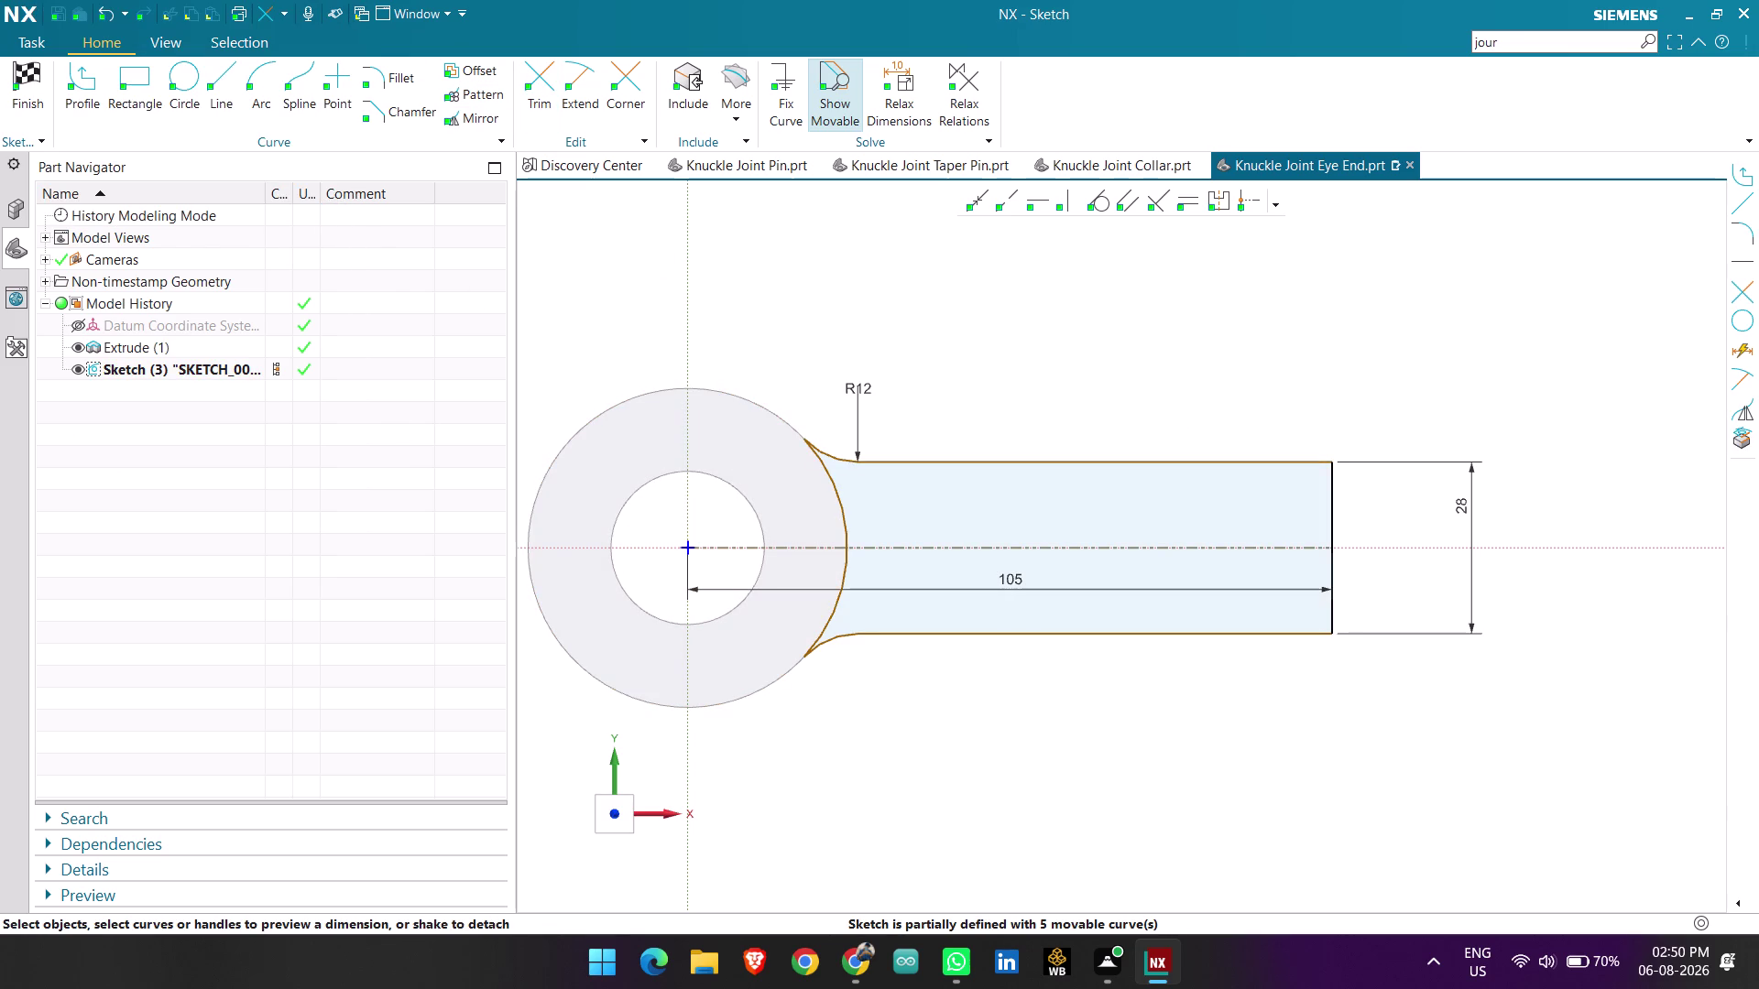
click(1020, 462)
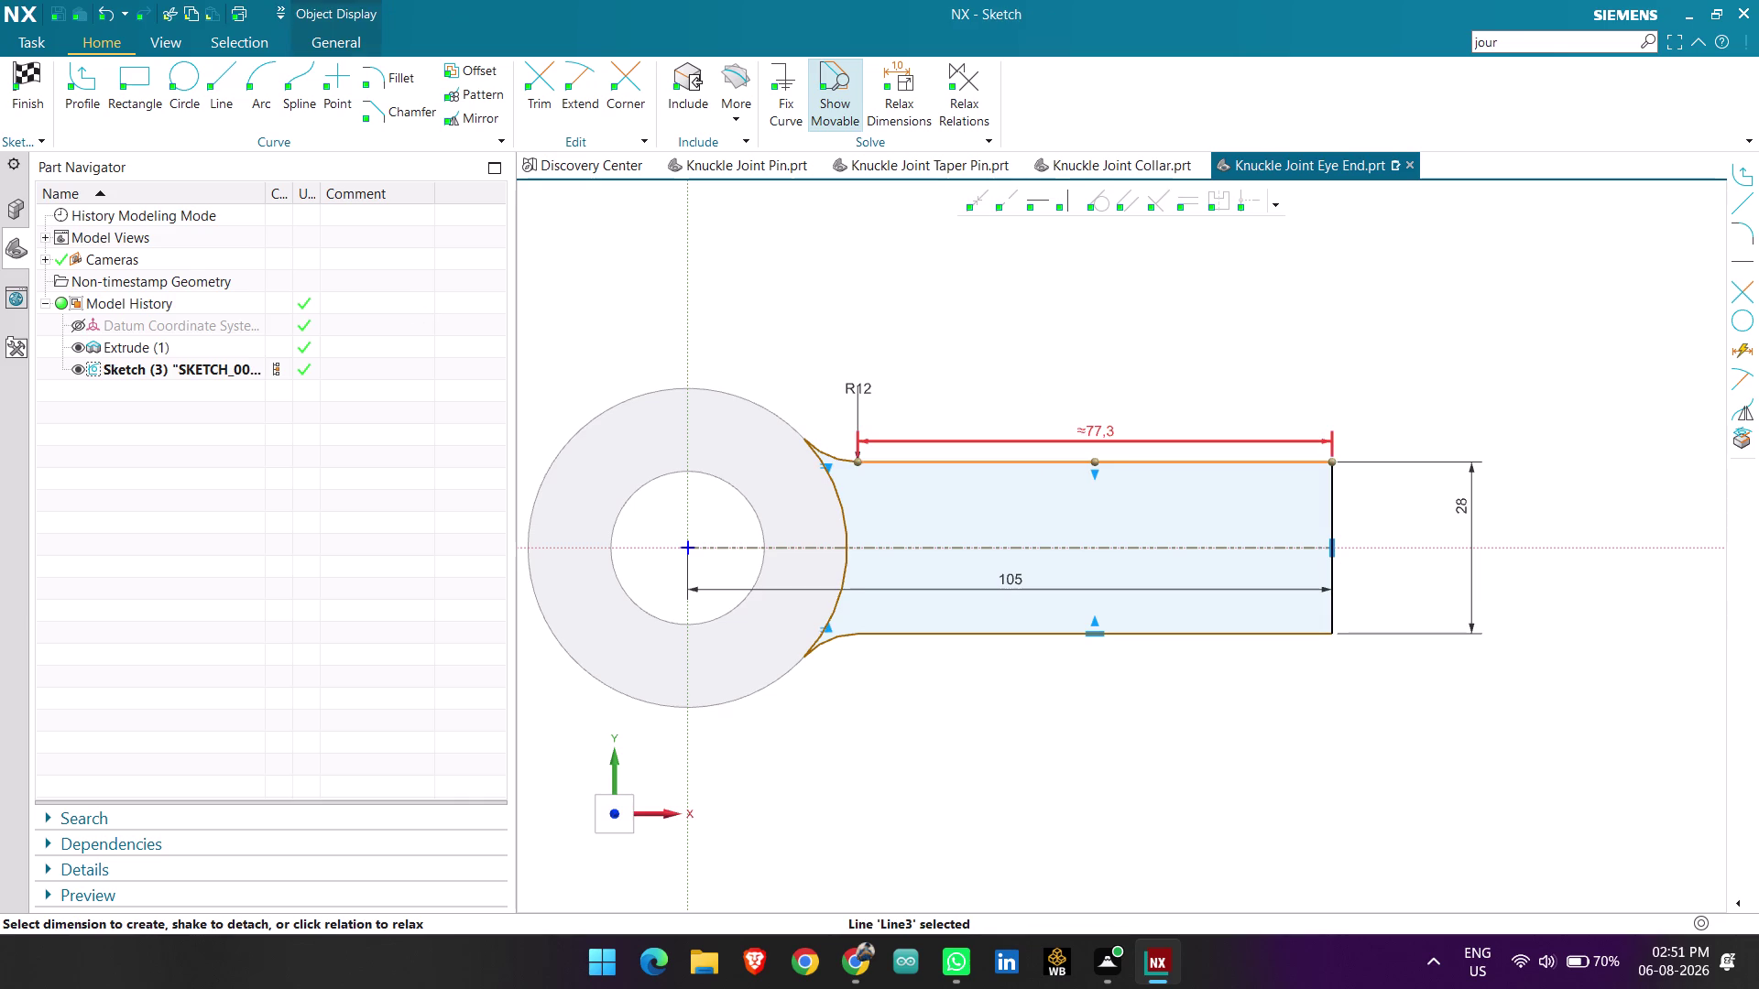
key(Escape)
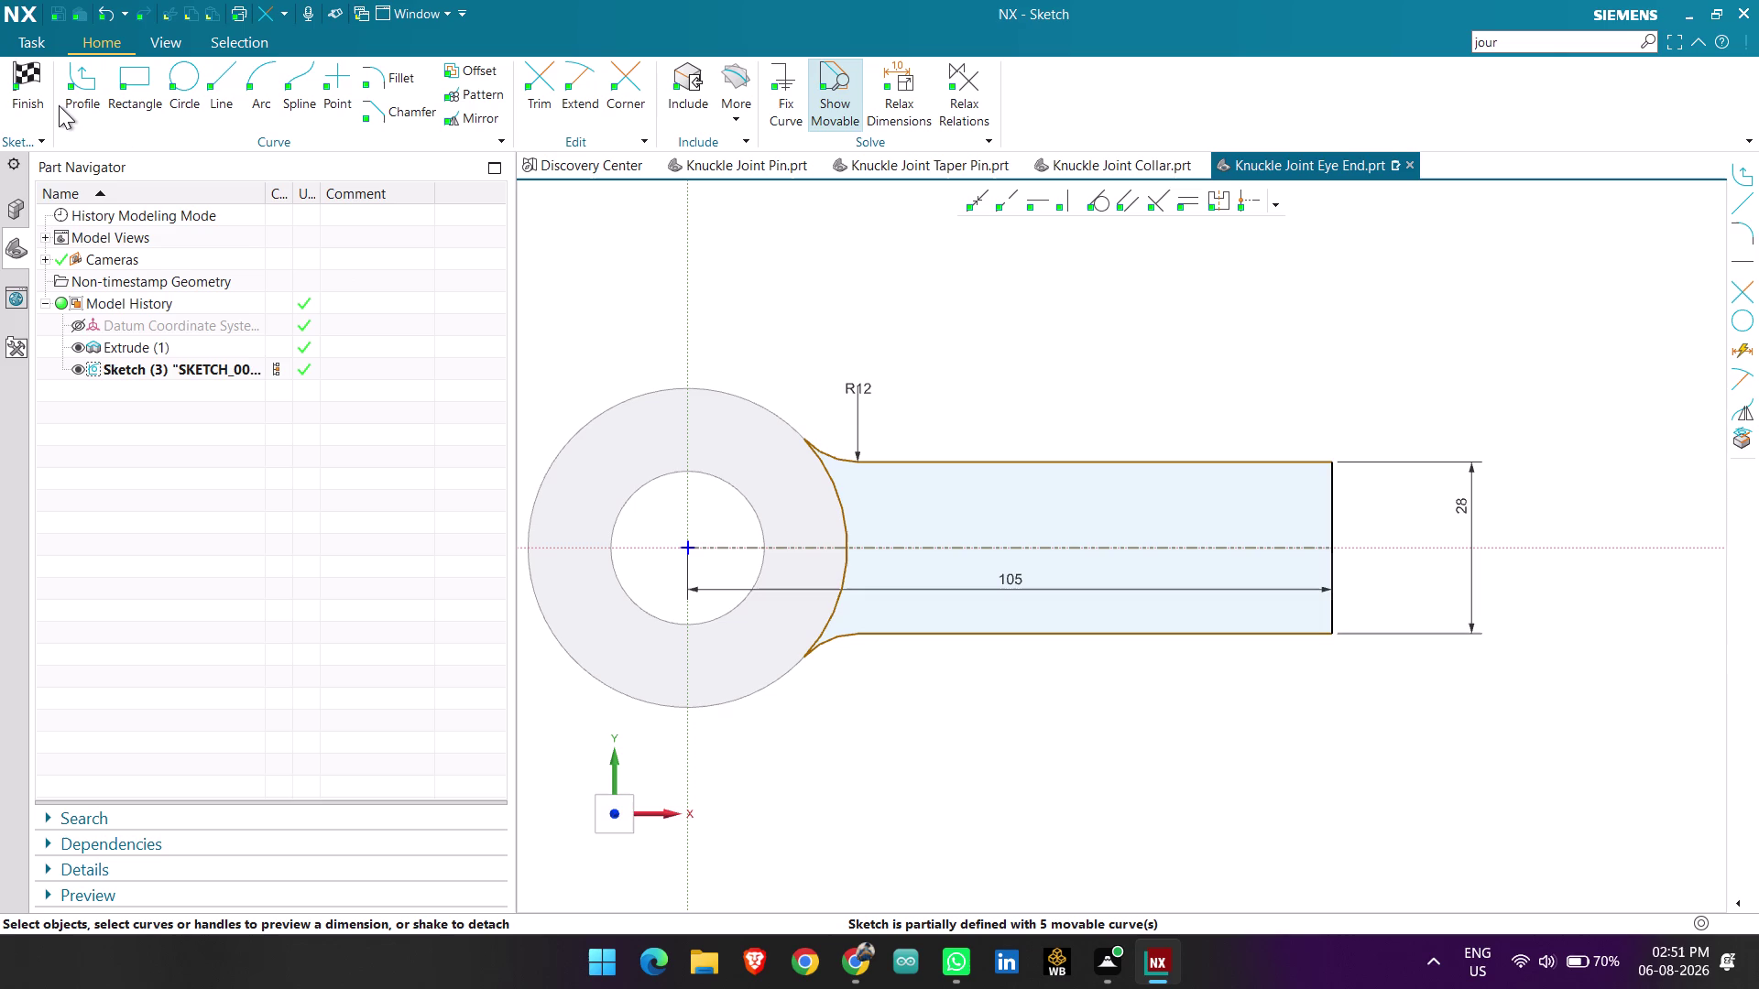
click(29, 85)
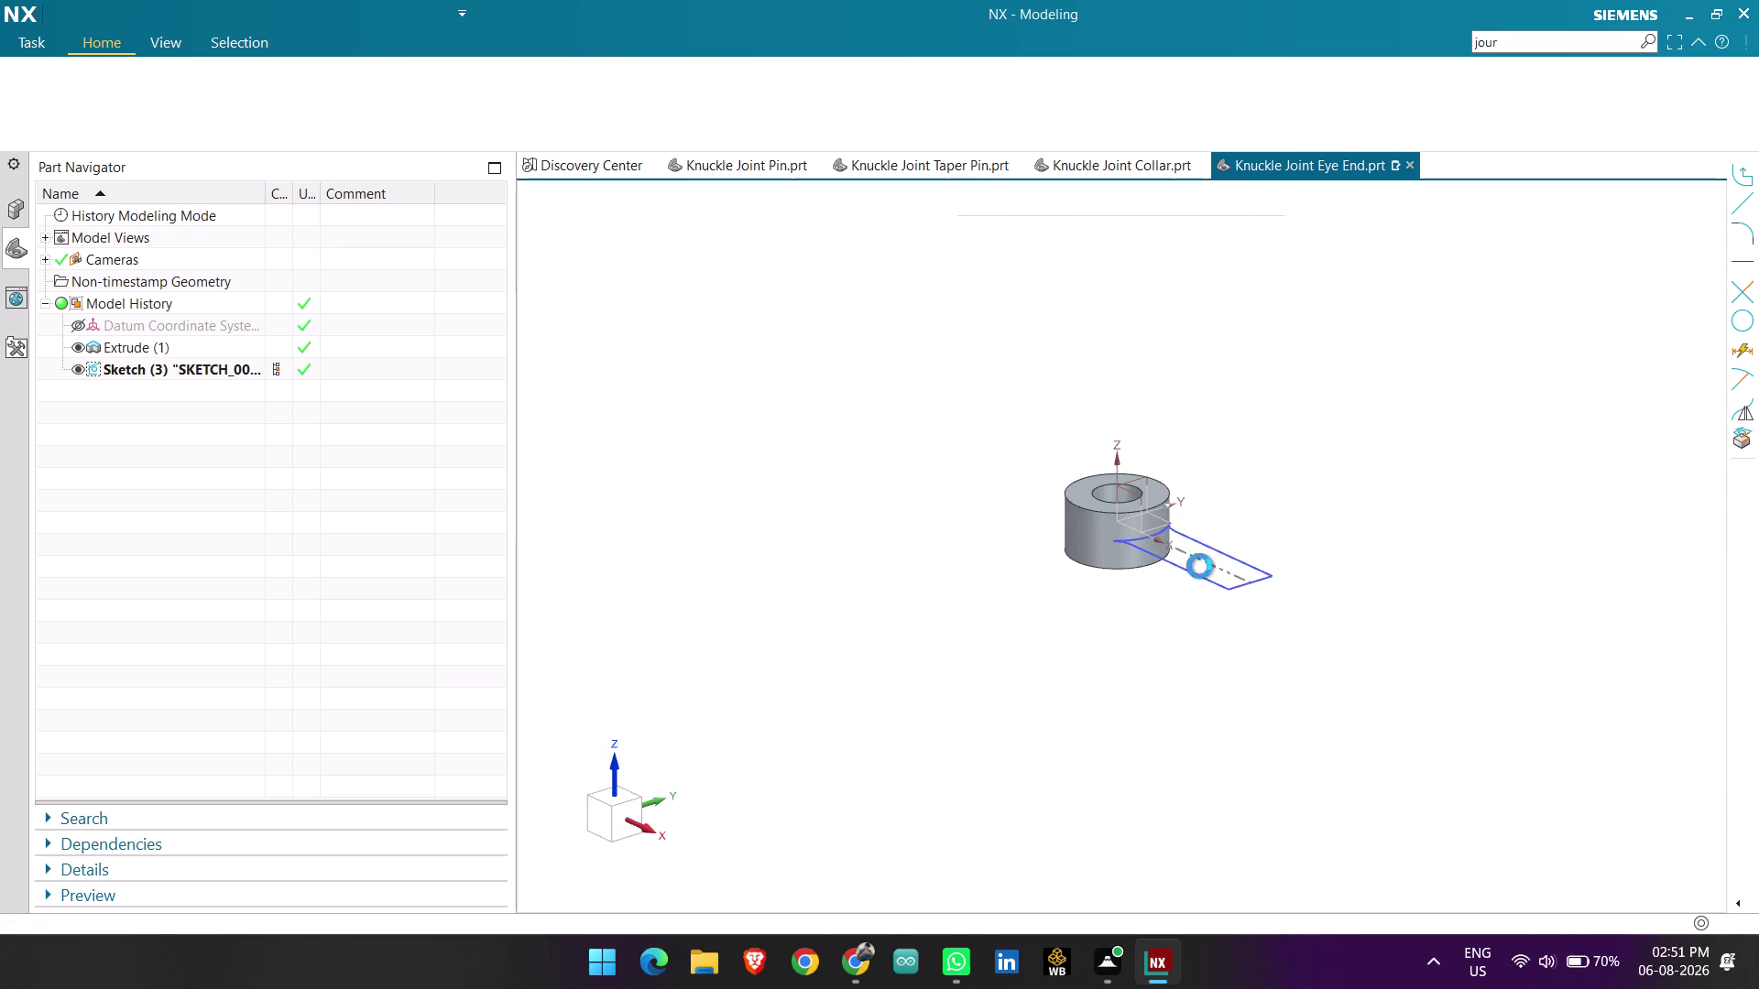
Make the rod extrusion symmetric with a 28 mm width.
scroll(up, 3)
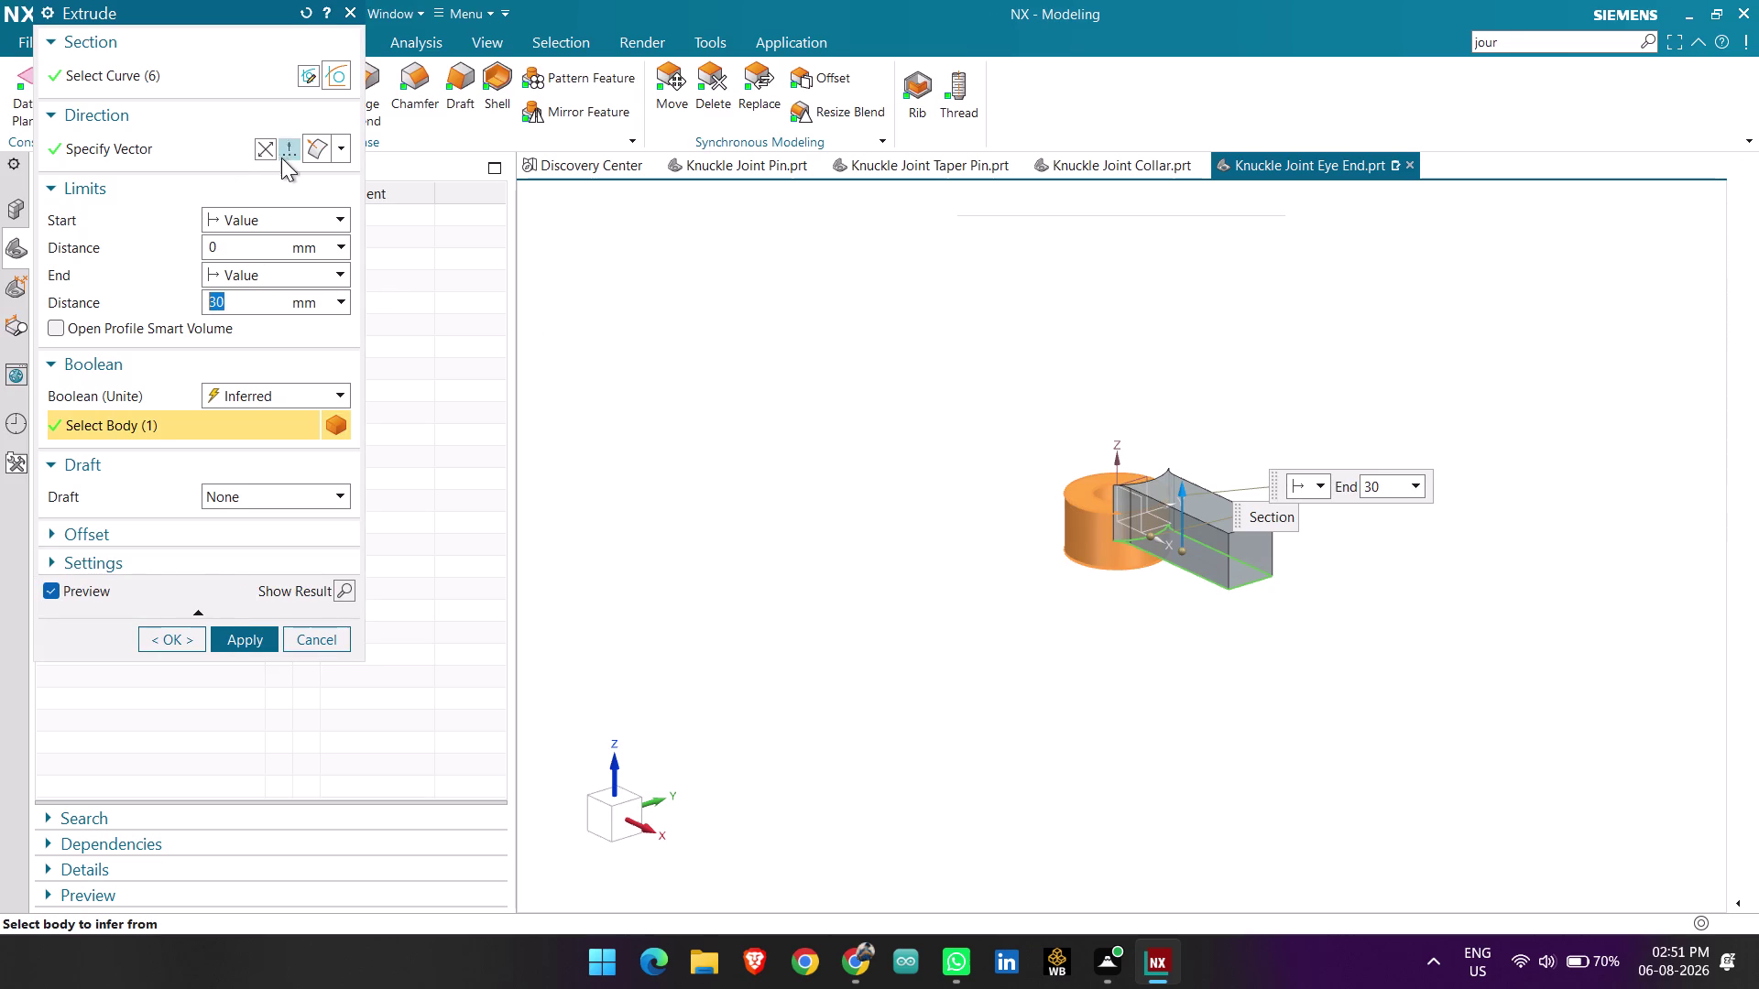
click(254, 219)
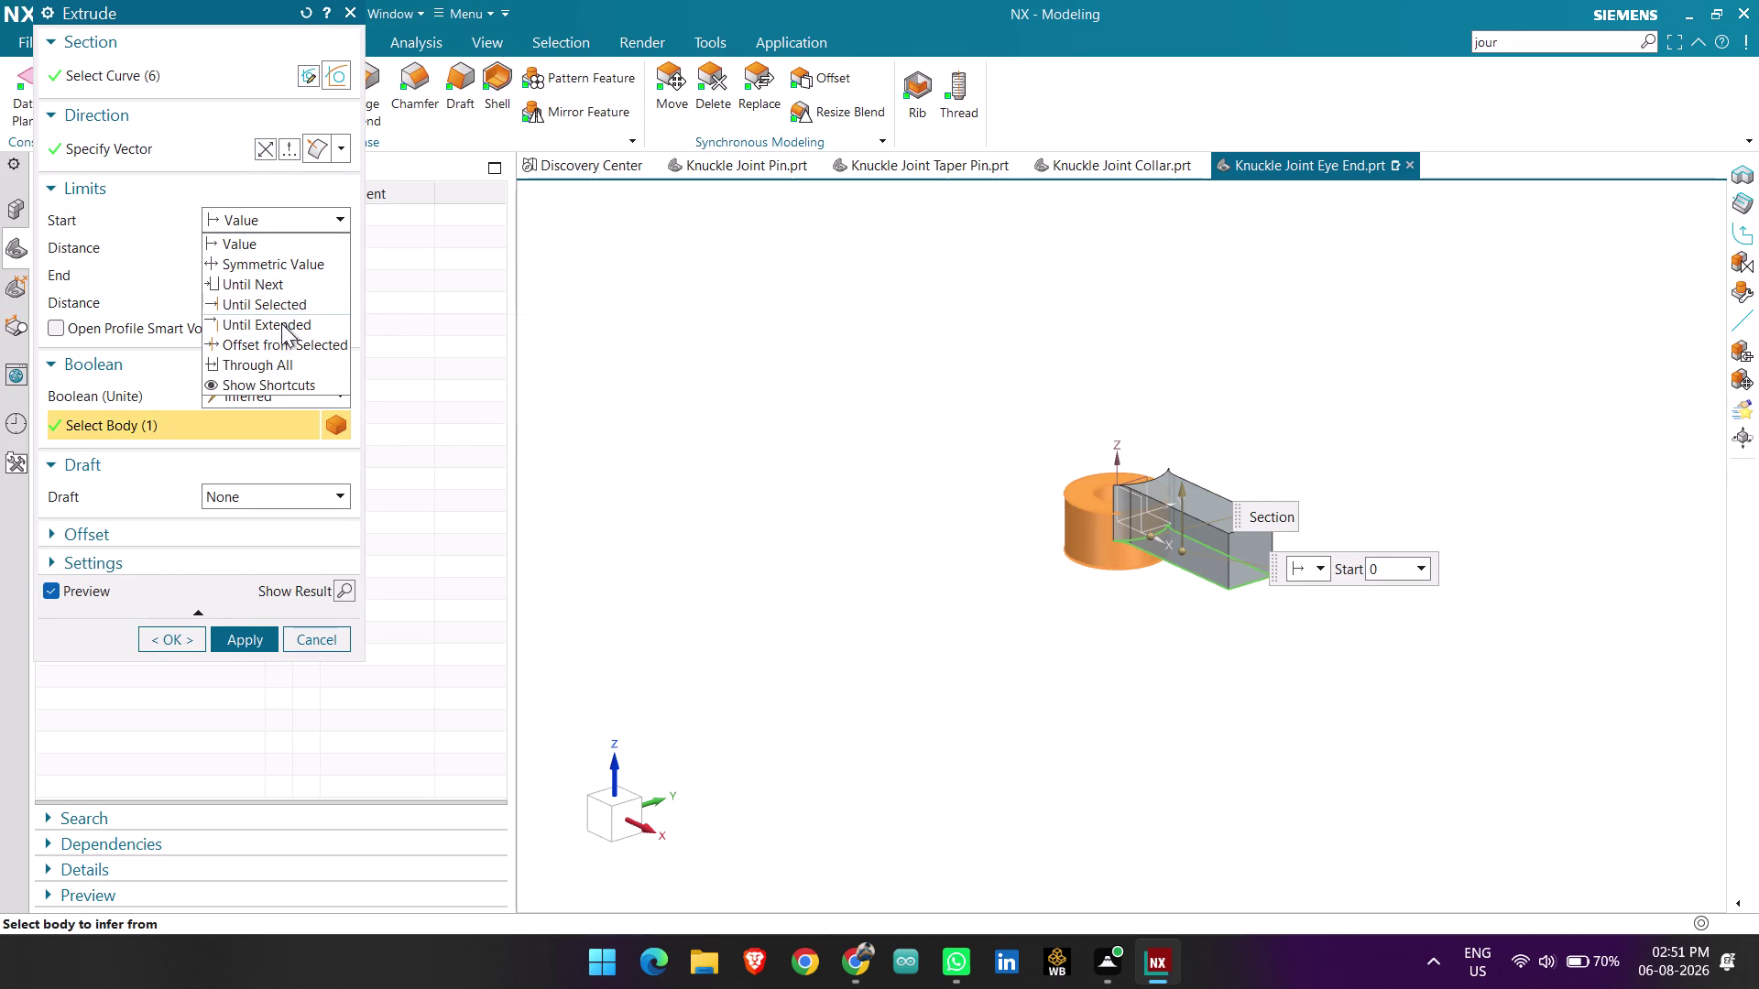
click(281, 266)
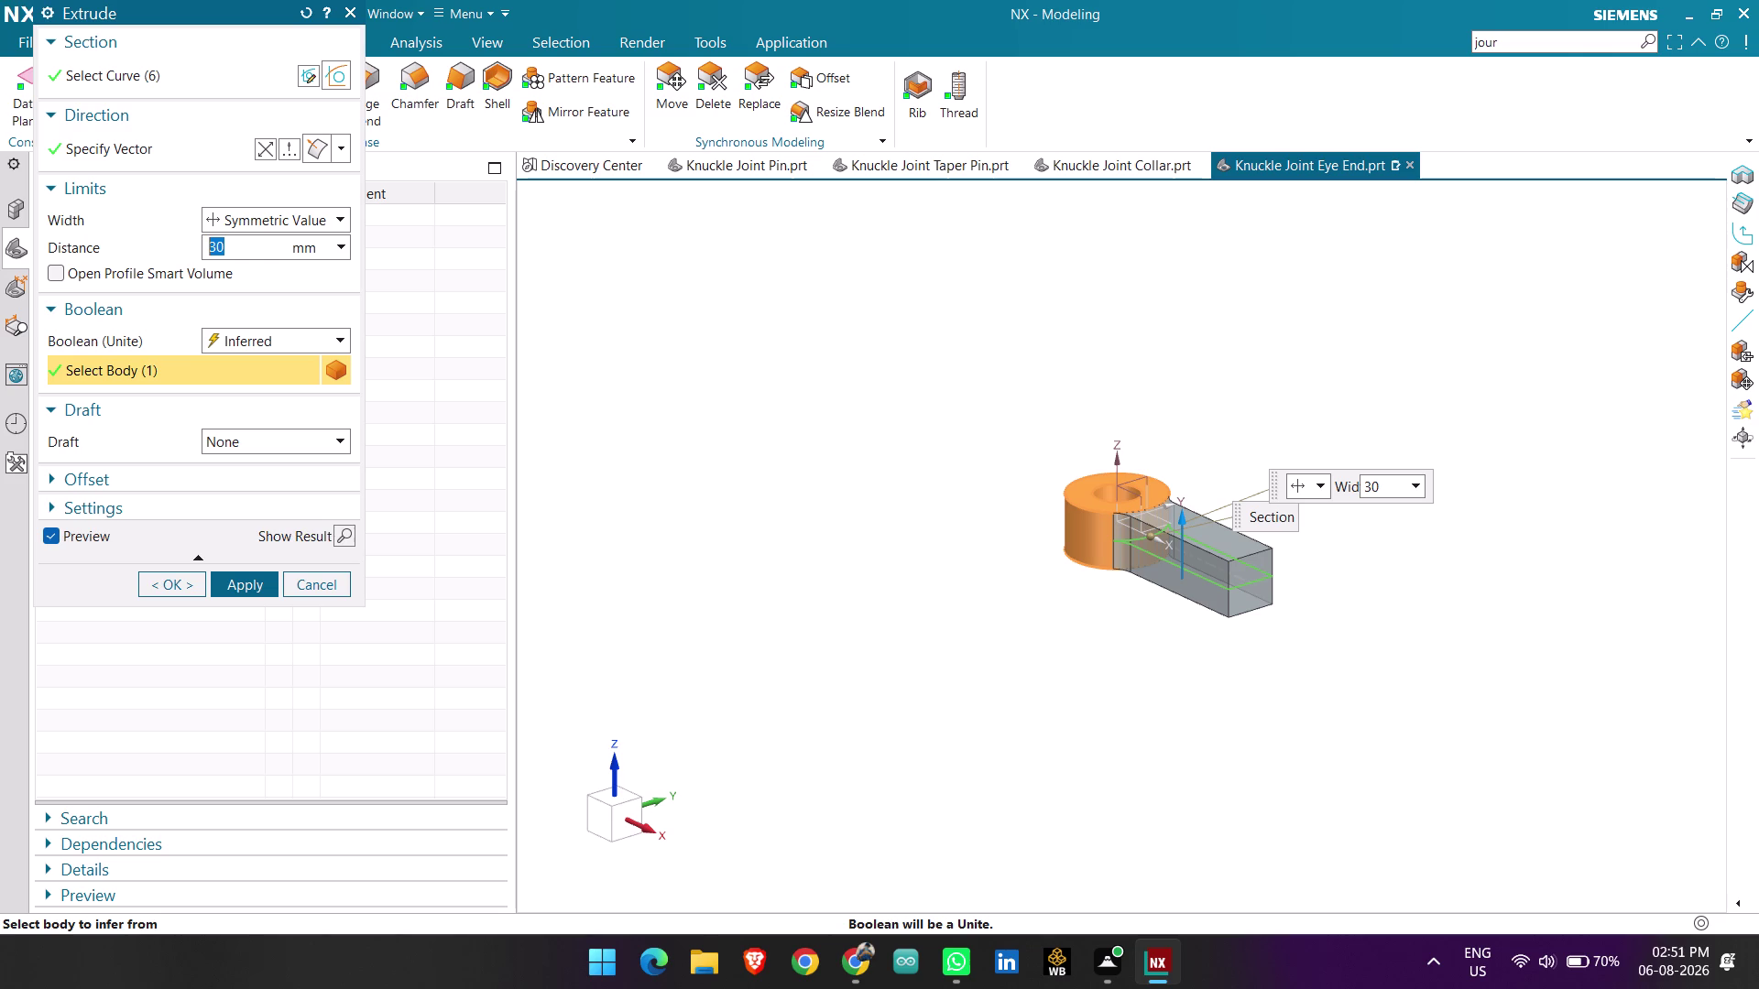
key(BackSpace)
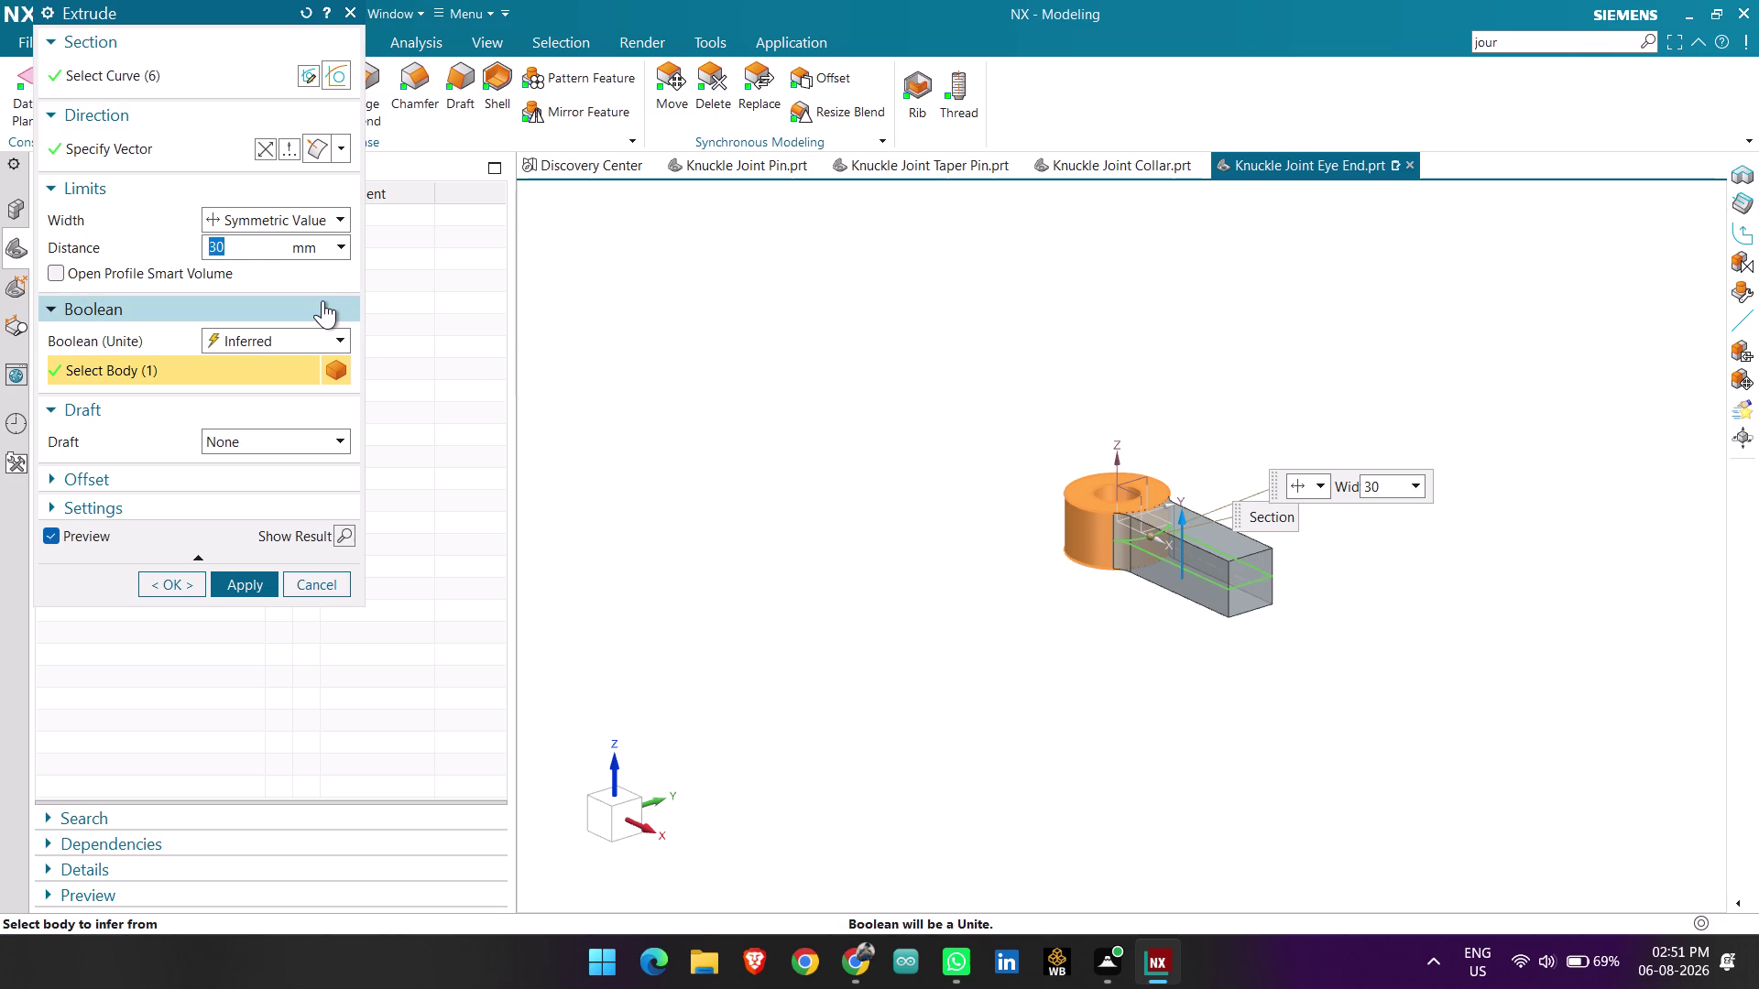
key(2)
key(8)
key(Return)
Inspect the 28 mm symmetric preview against the eye end and confirm the extrusion.
middle_drag(1041, 621, 1080, 596)
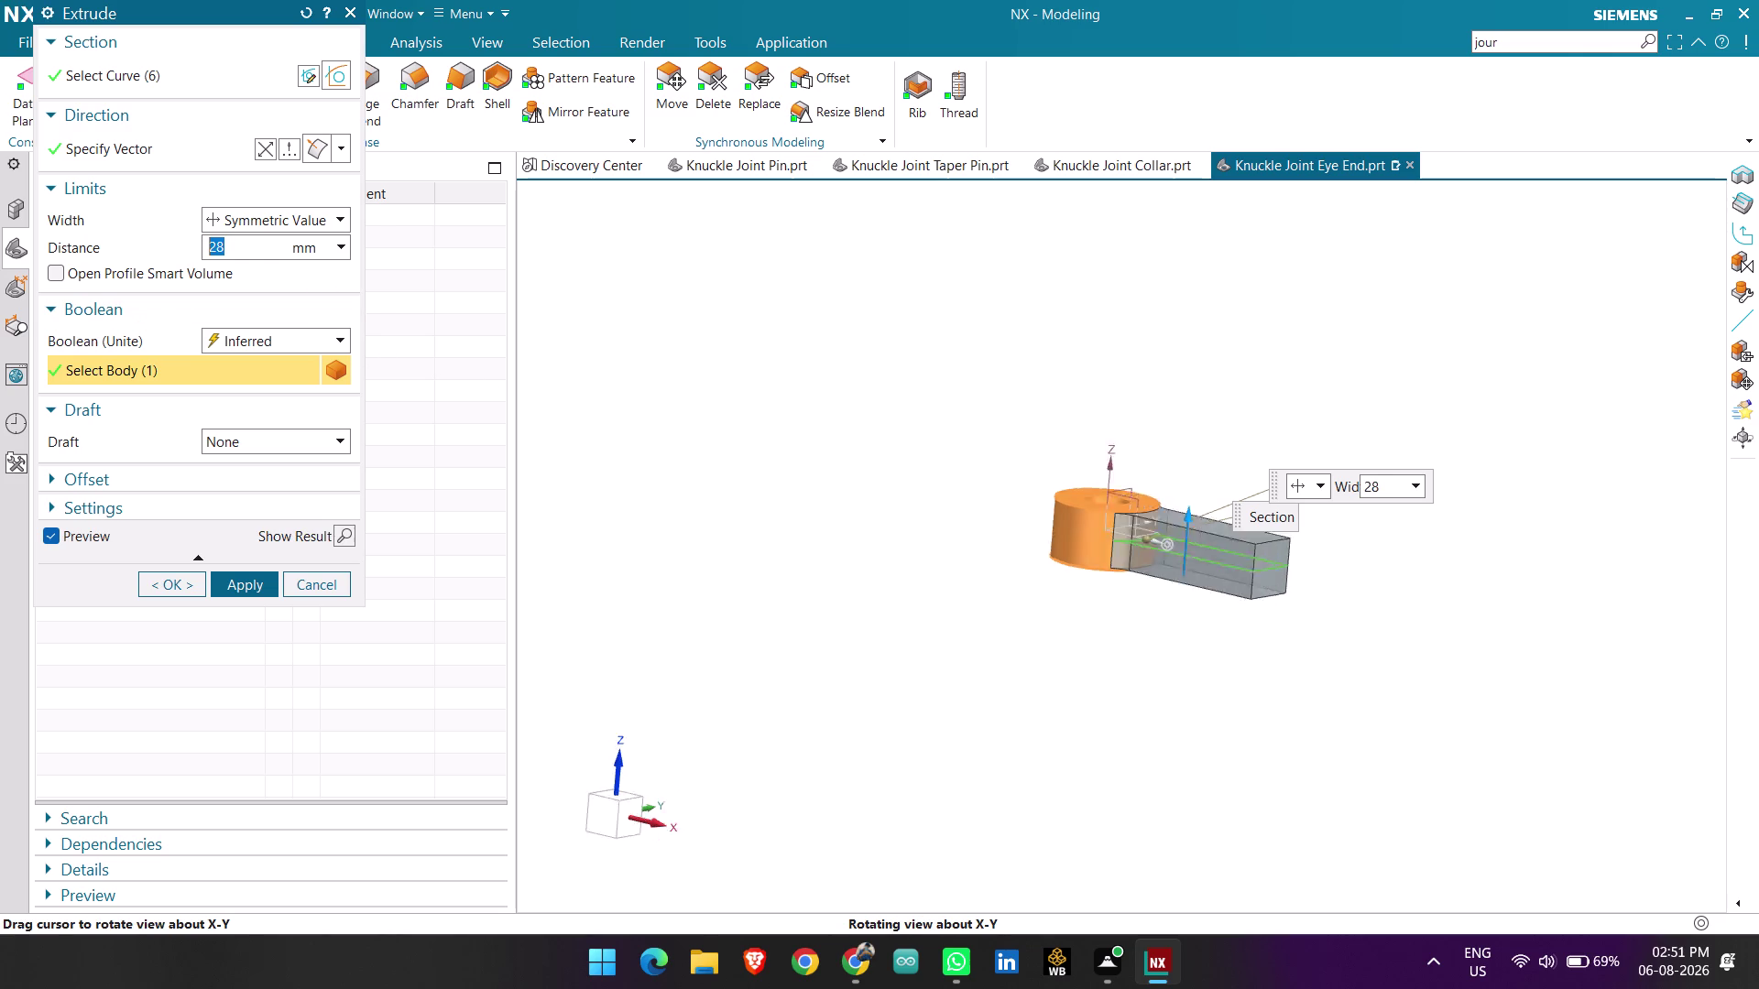
middle_drag(1081, 595, 1092, 632)
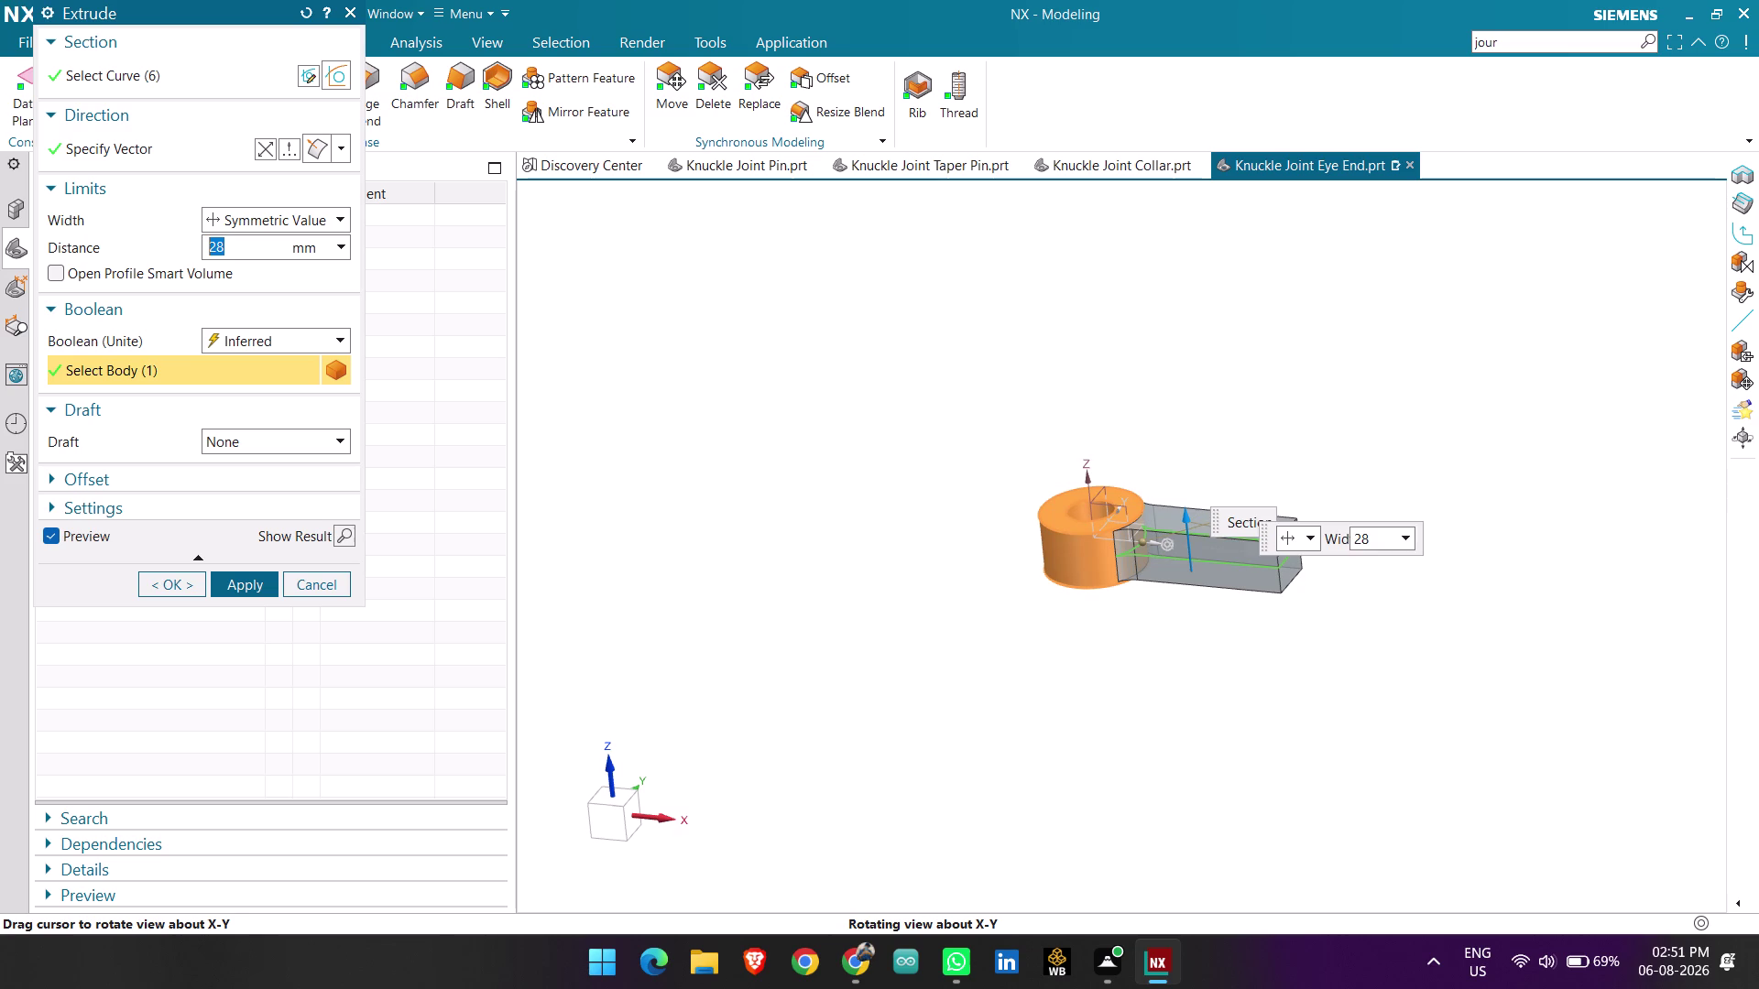
middle_drag(1092, 631, 1047, 637)
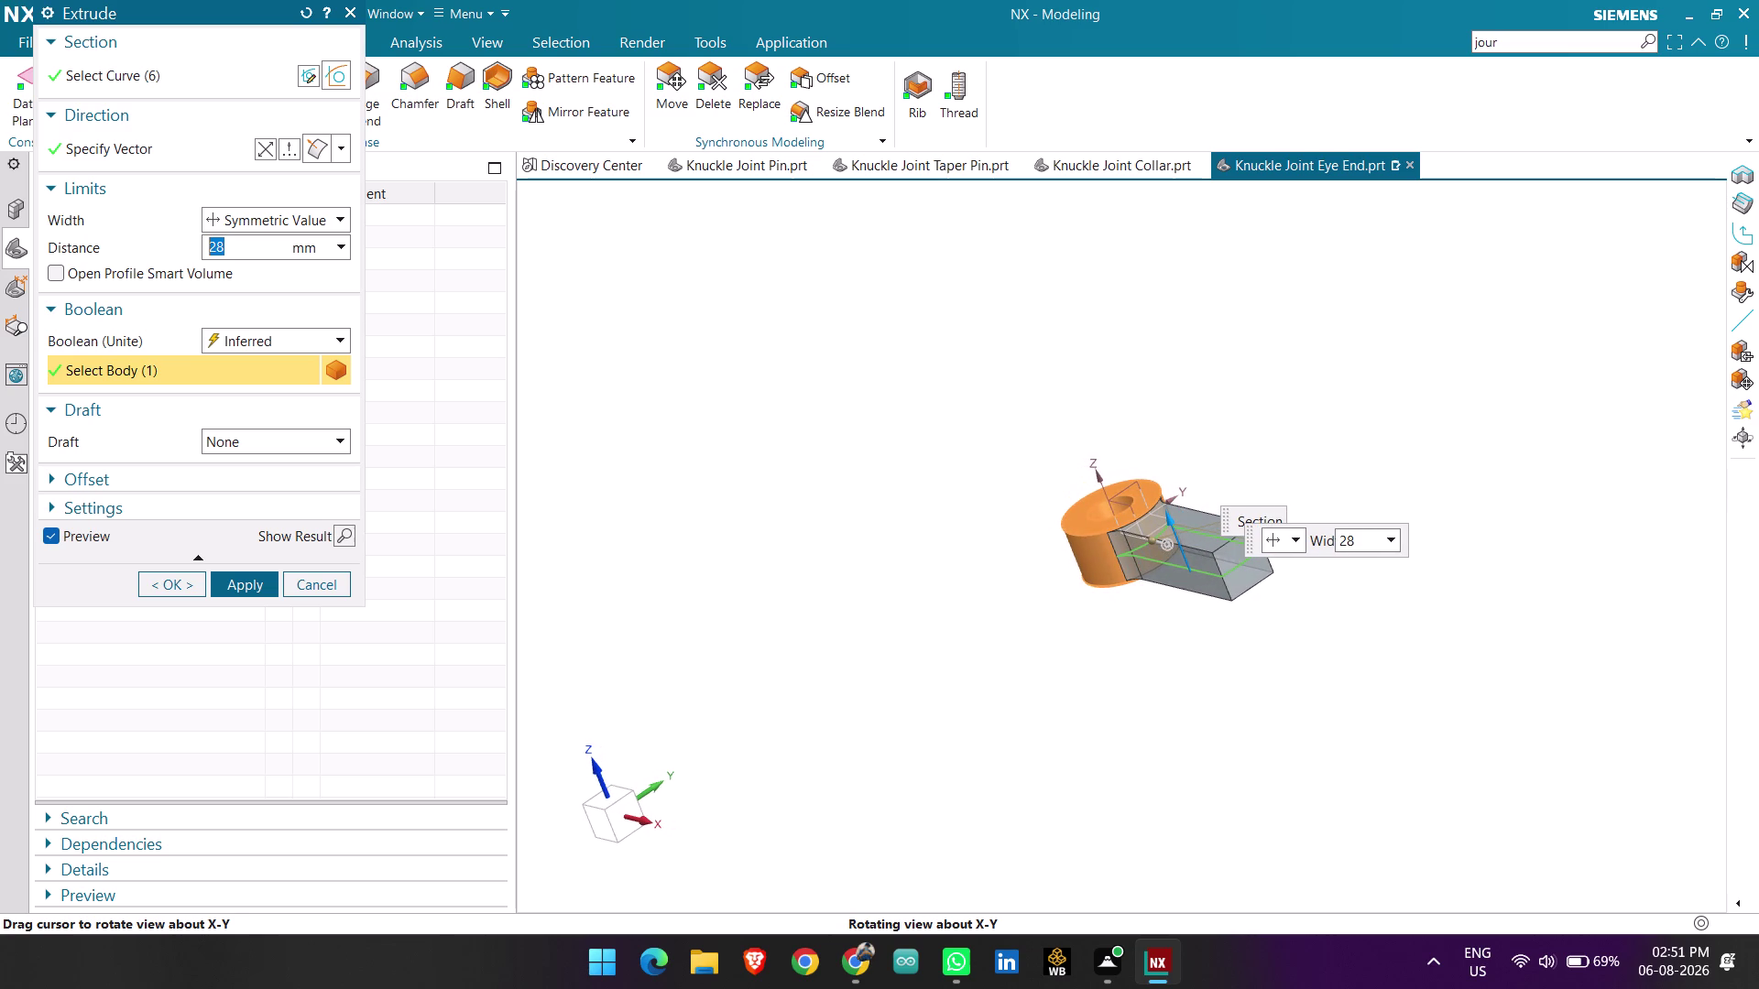
middle_drag(1047, 638, 1038, 630)
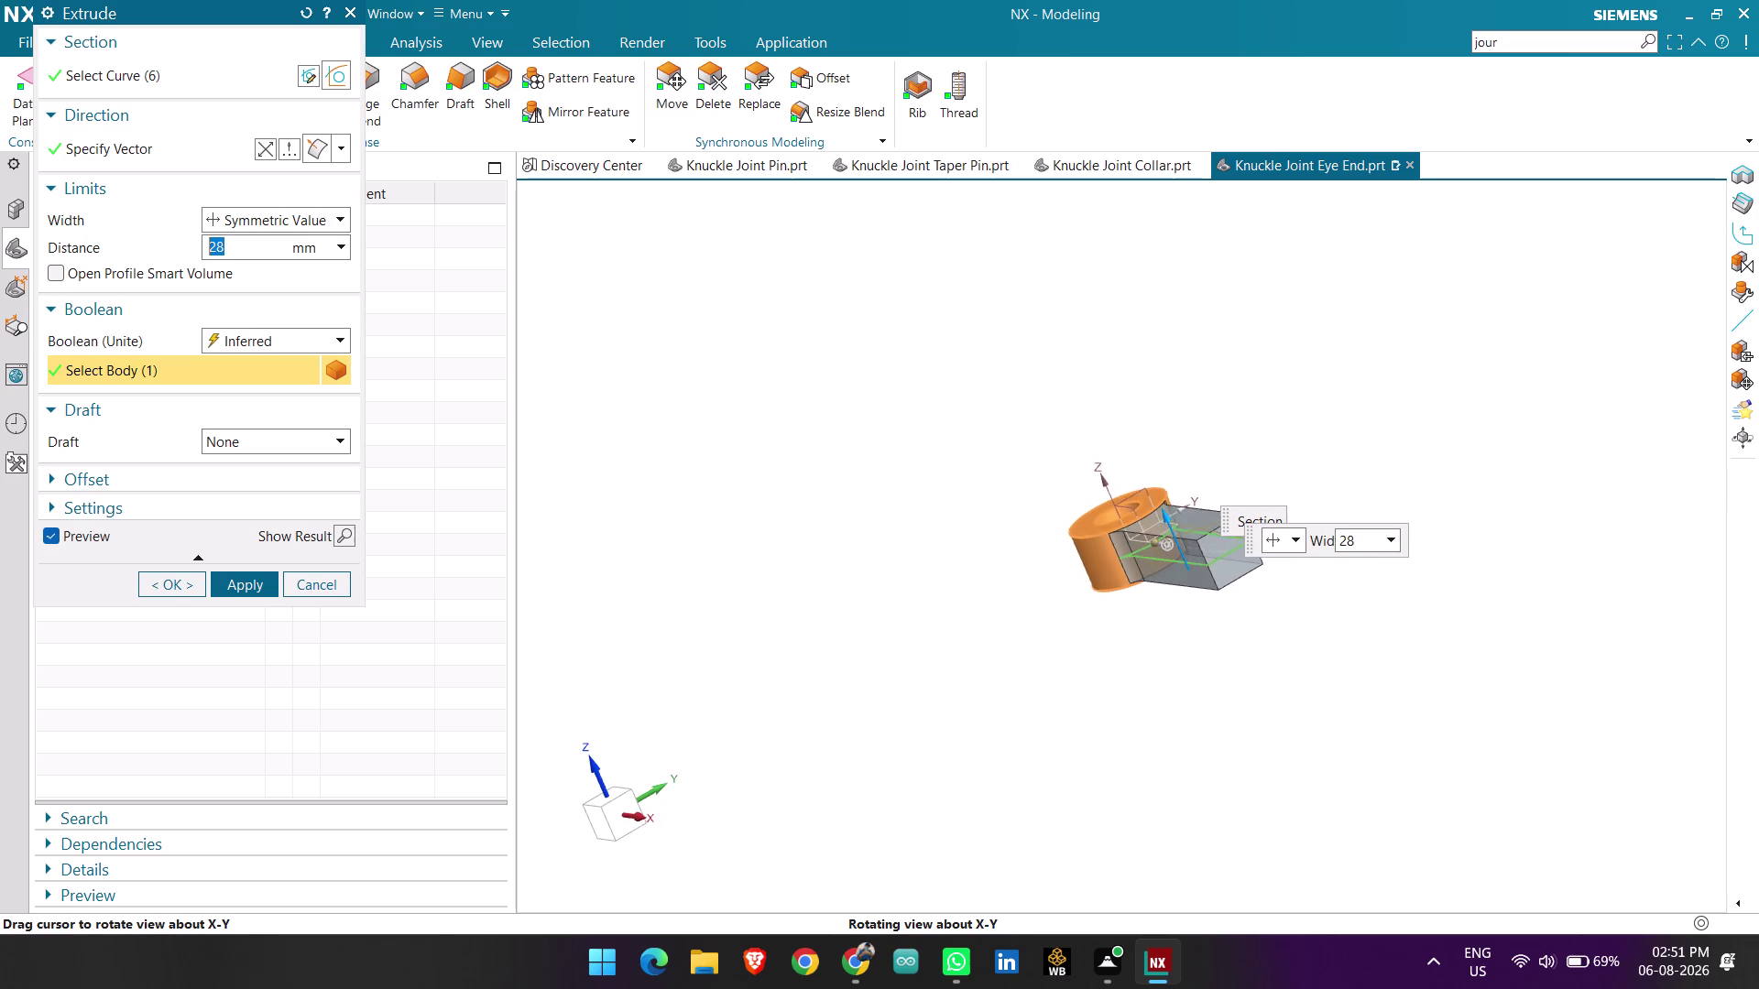
middle_drag(1037, 630, 1051, 646)
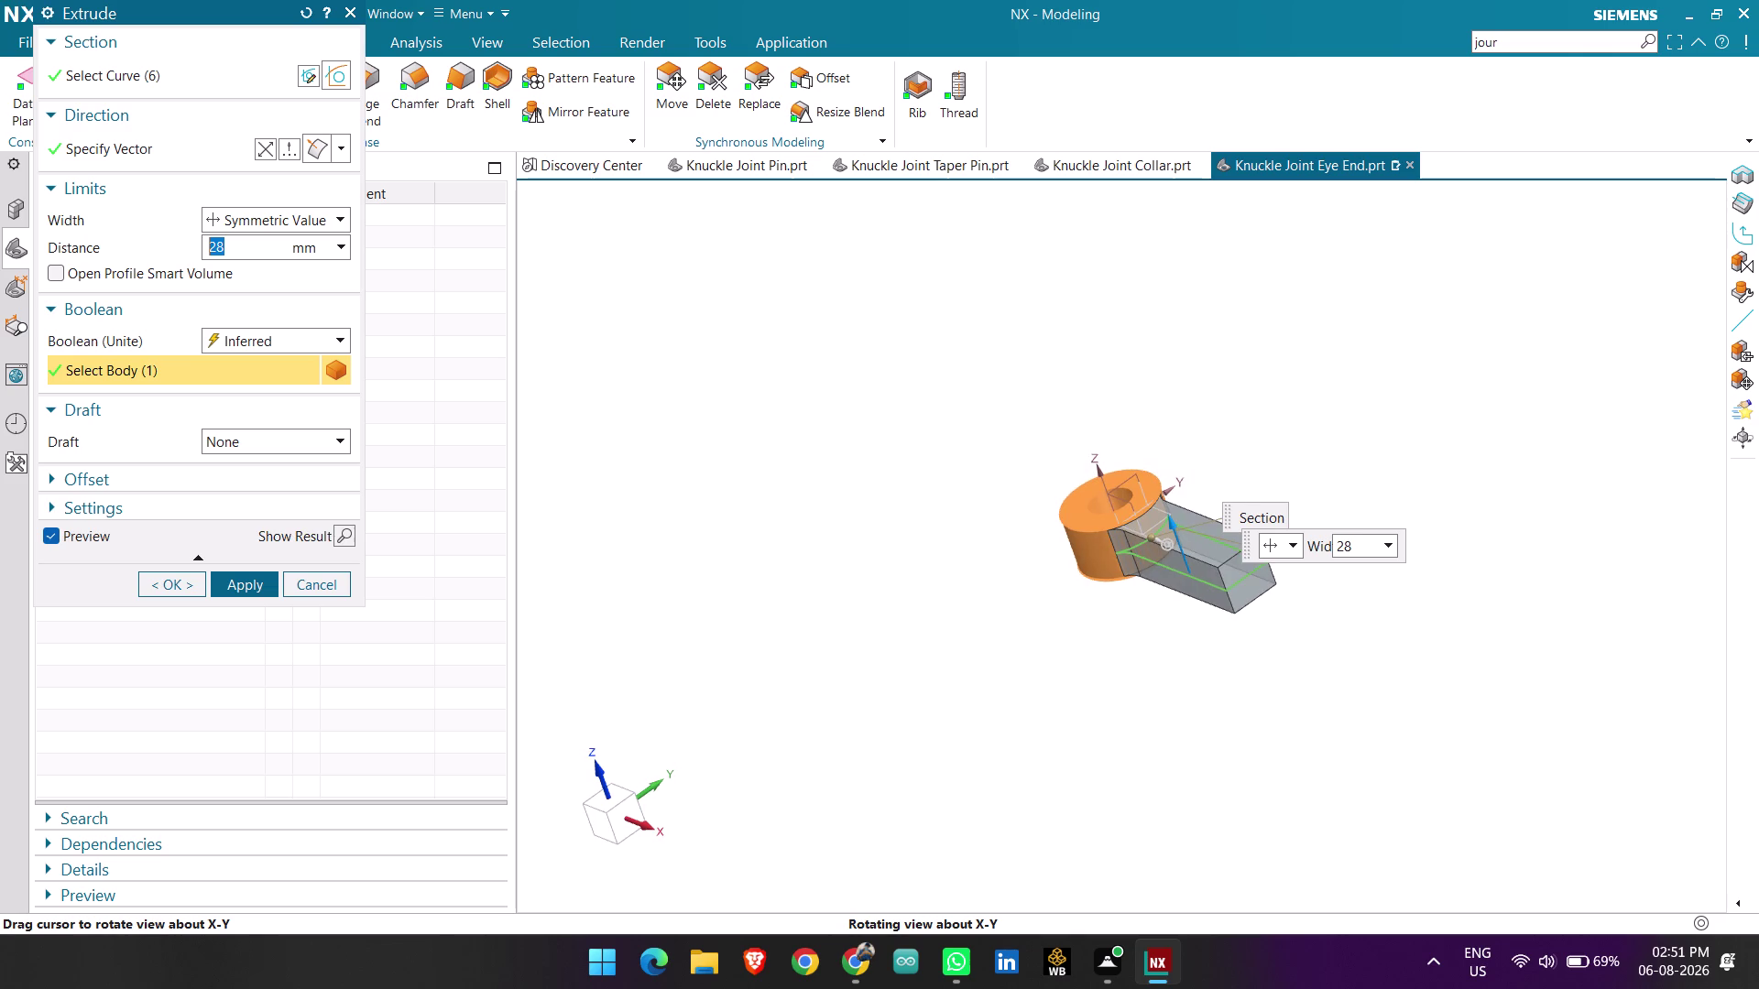
middle_drag(1051, 646, 1064, 644)
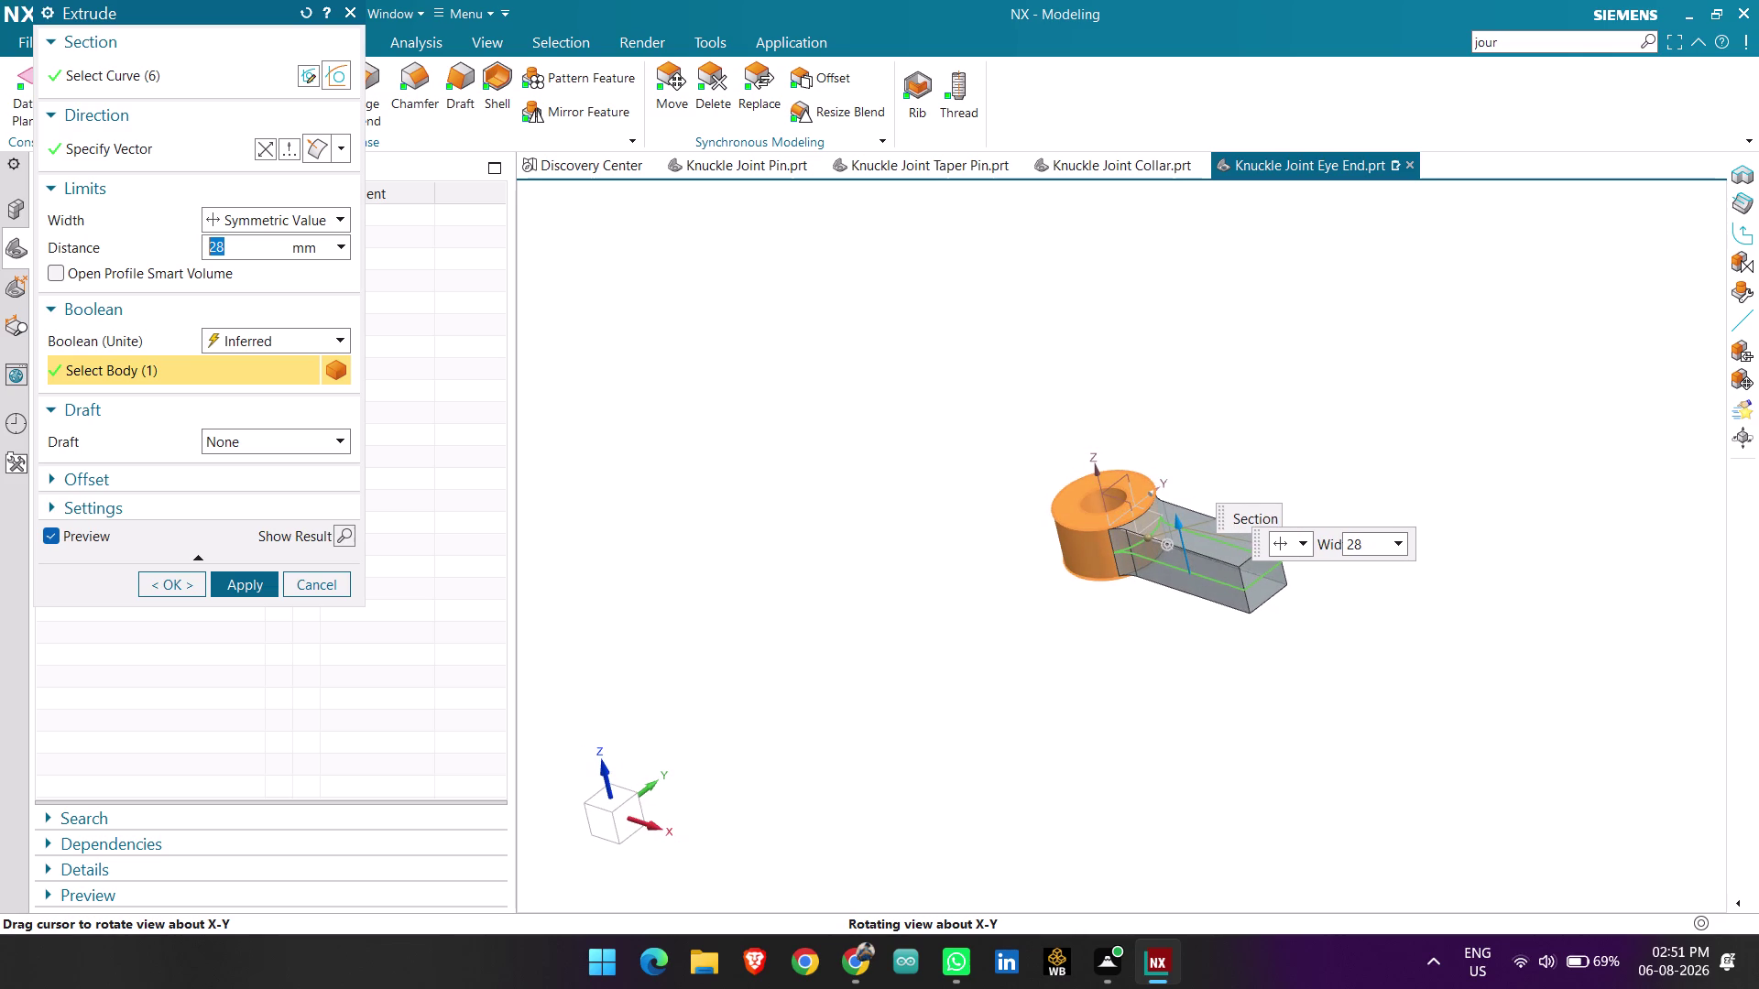
middle_drag(1065, 644, 1063, 644)
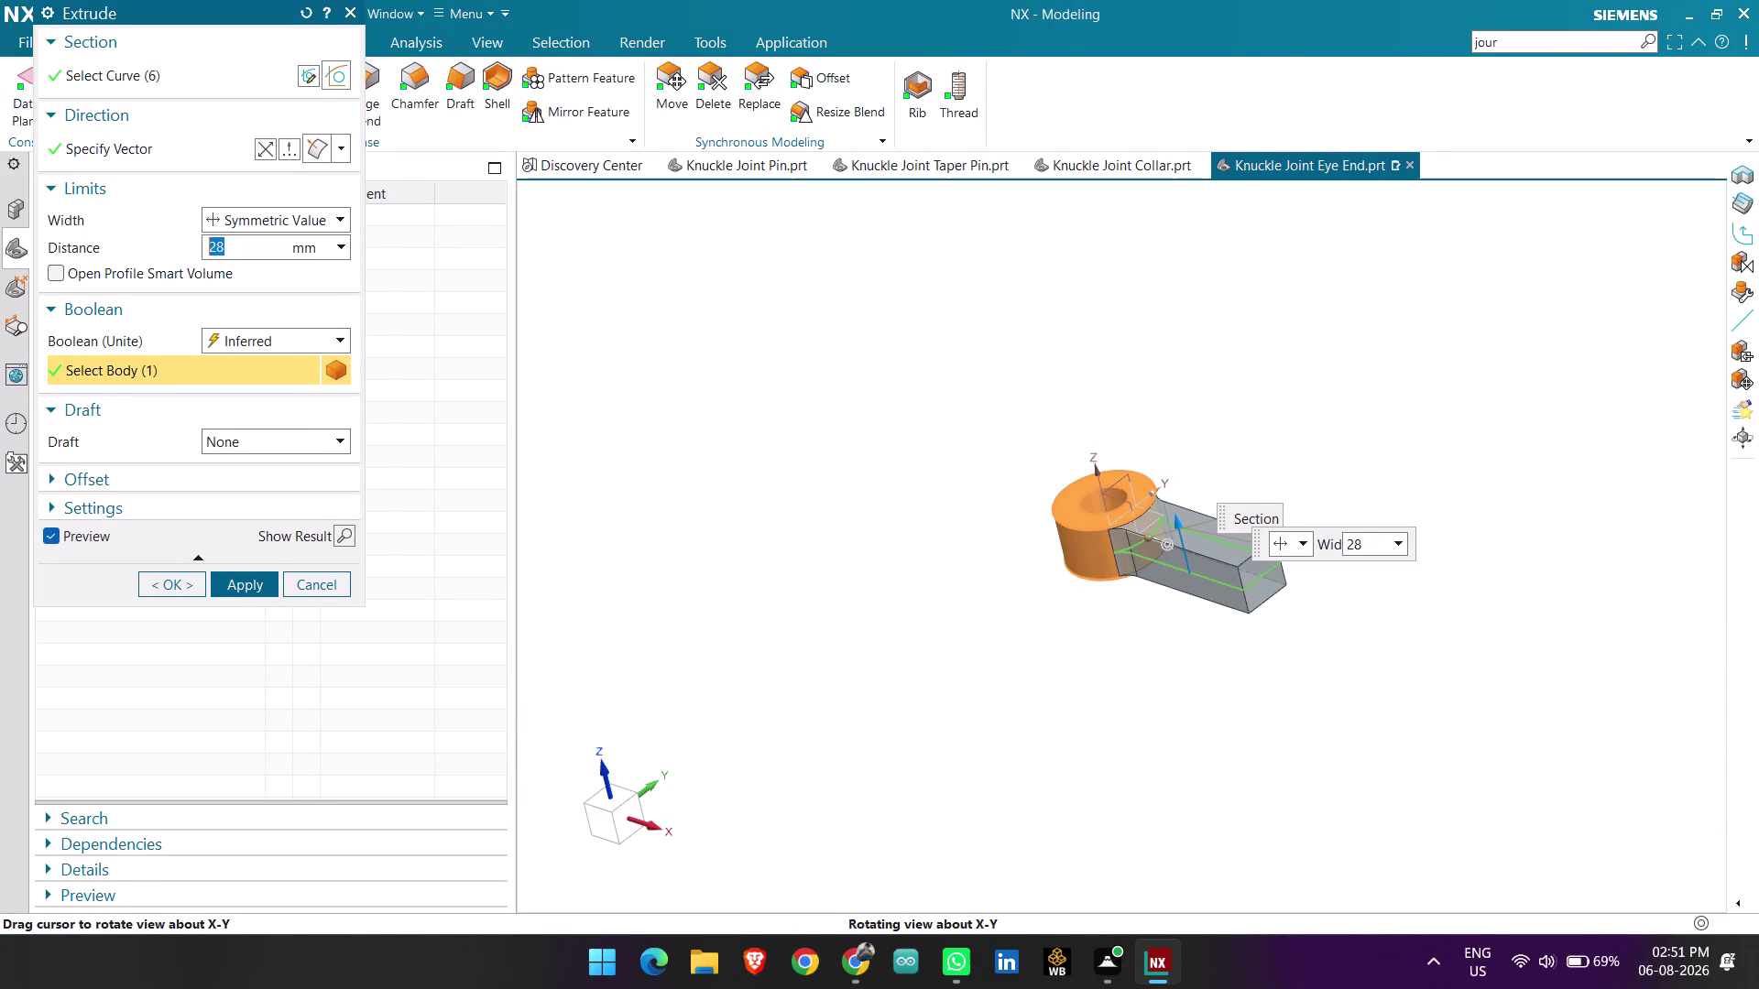
middle_drag(1064, 644, 1070, 645)
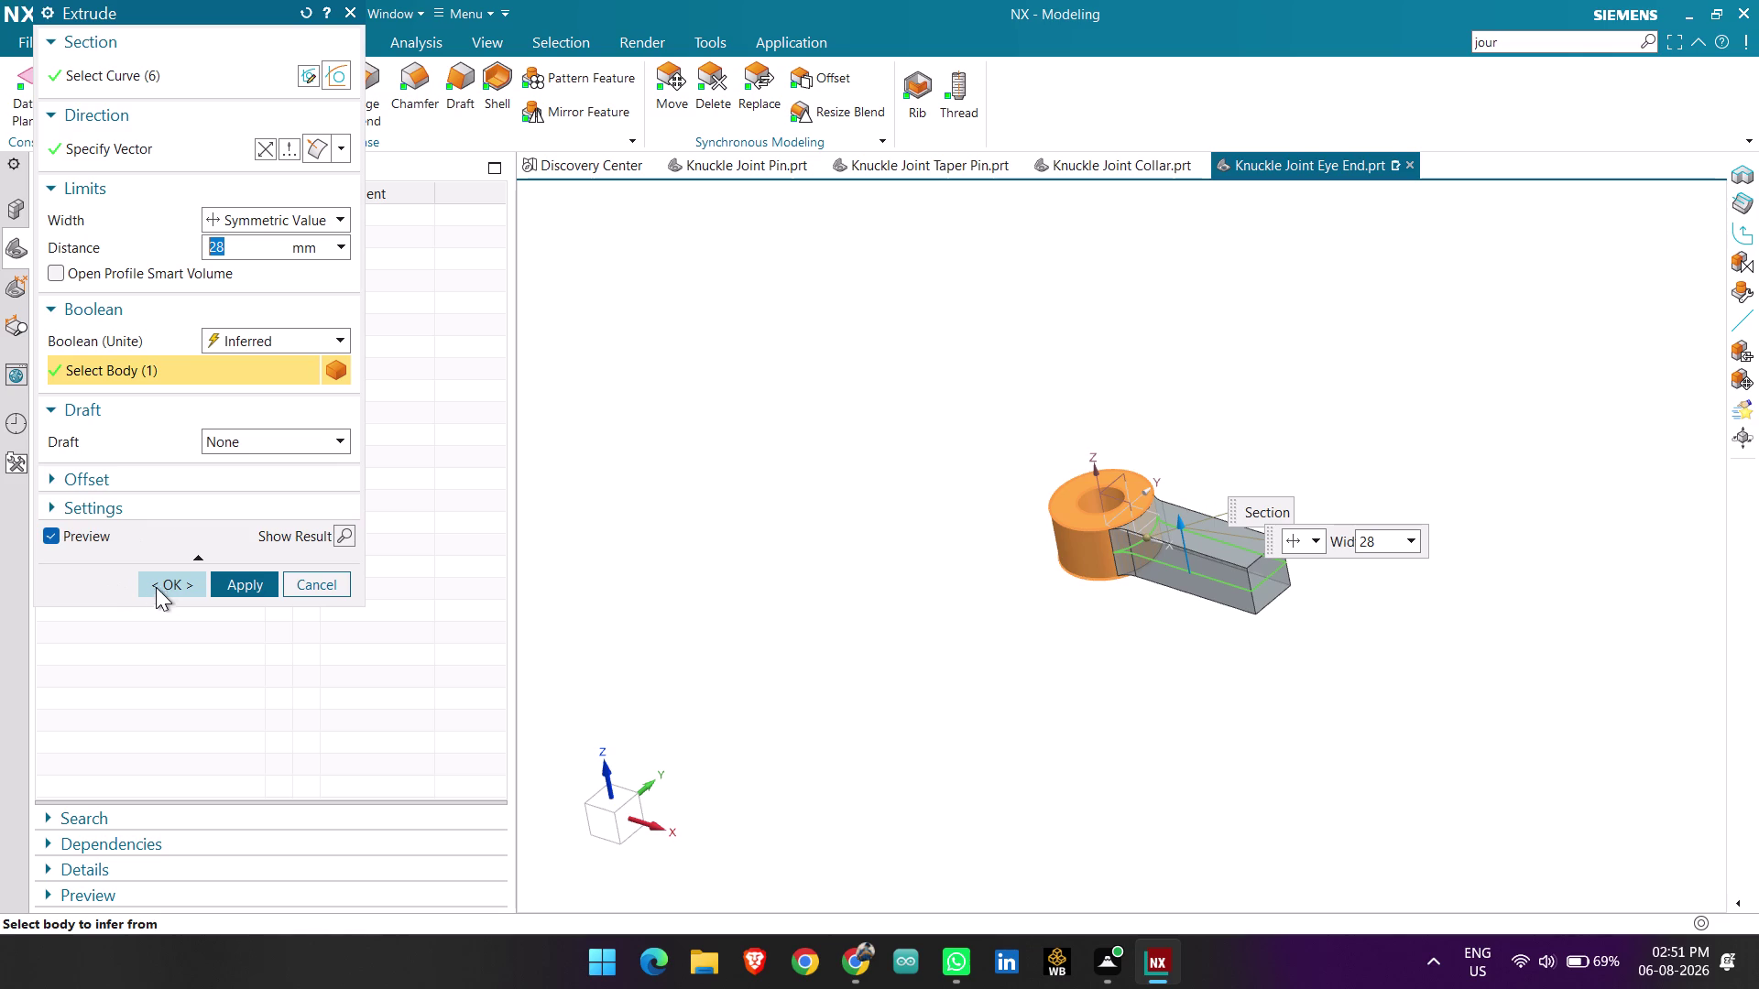
click(244, 591)
Place a new section sketch on the Right datum plane, viewing the rod end head-on.
middle_drag(1227, 613, 1148, 662)
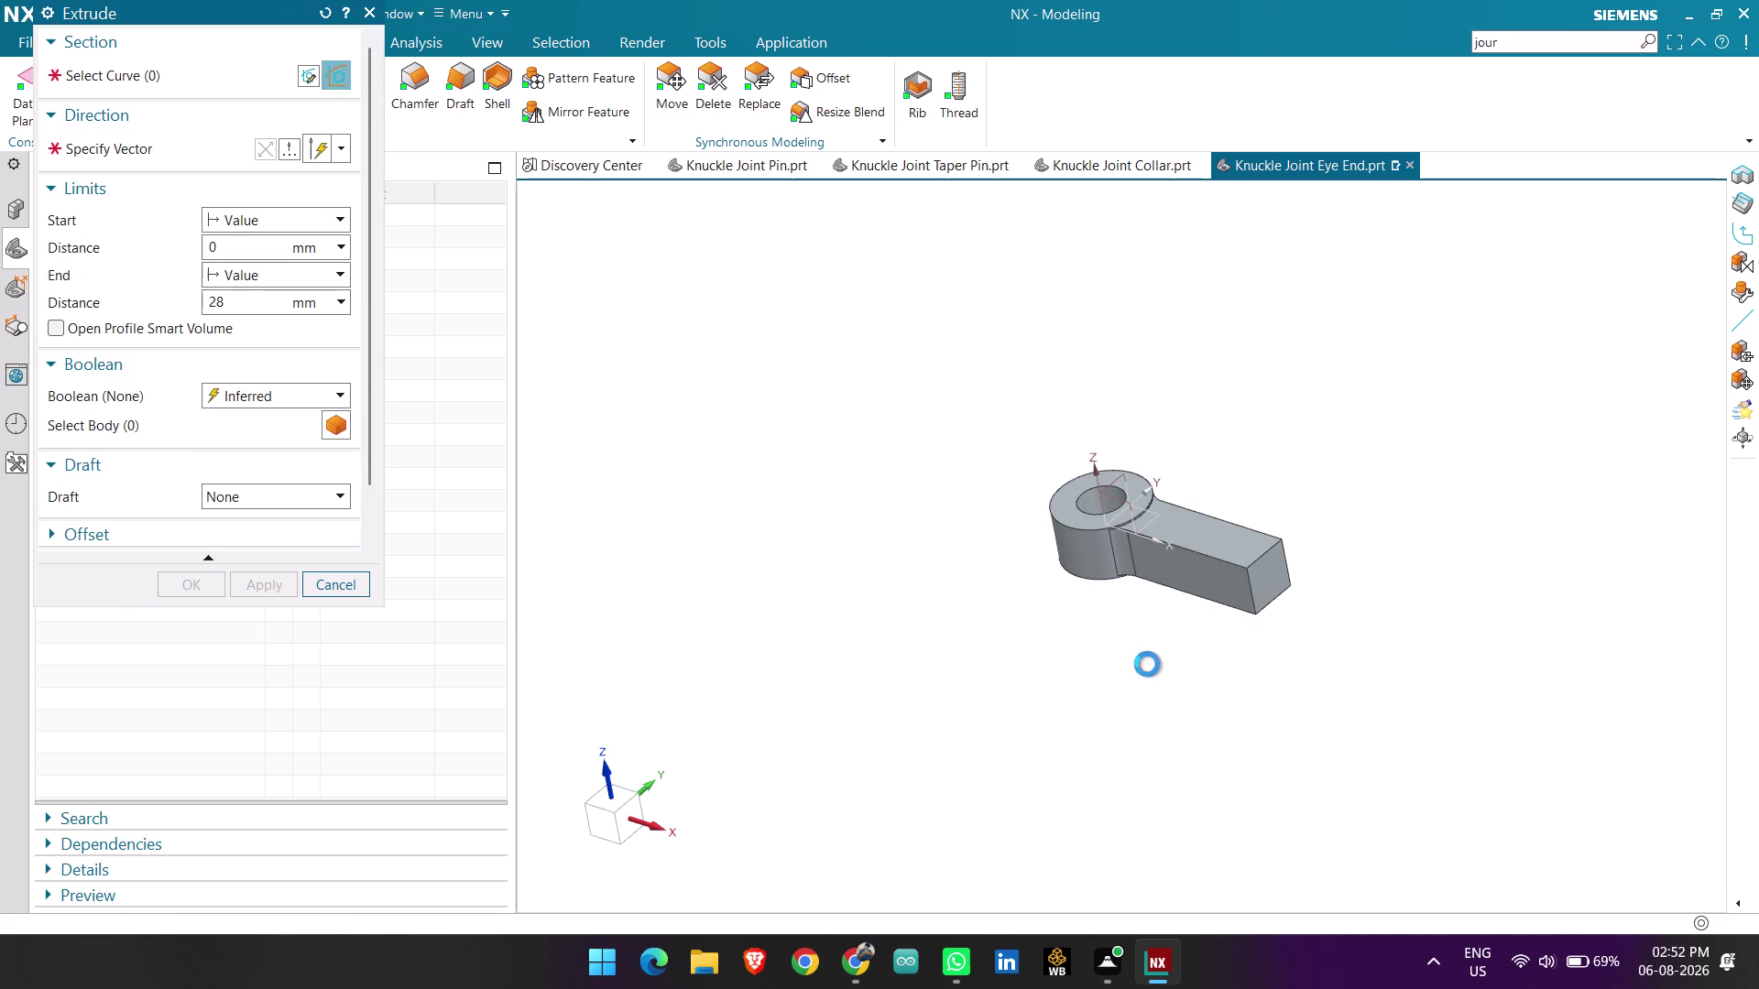
middle_drag(1148, 663, 1120, 572)
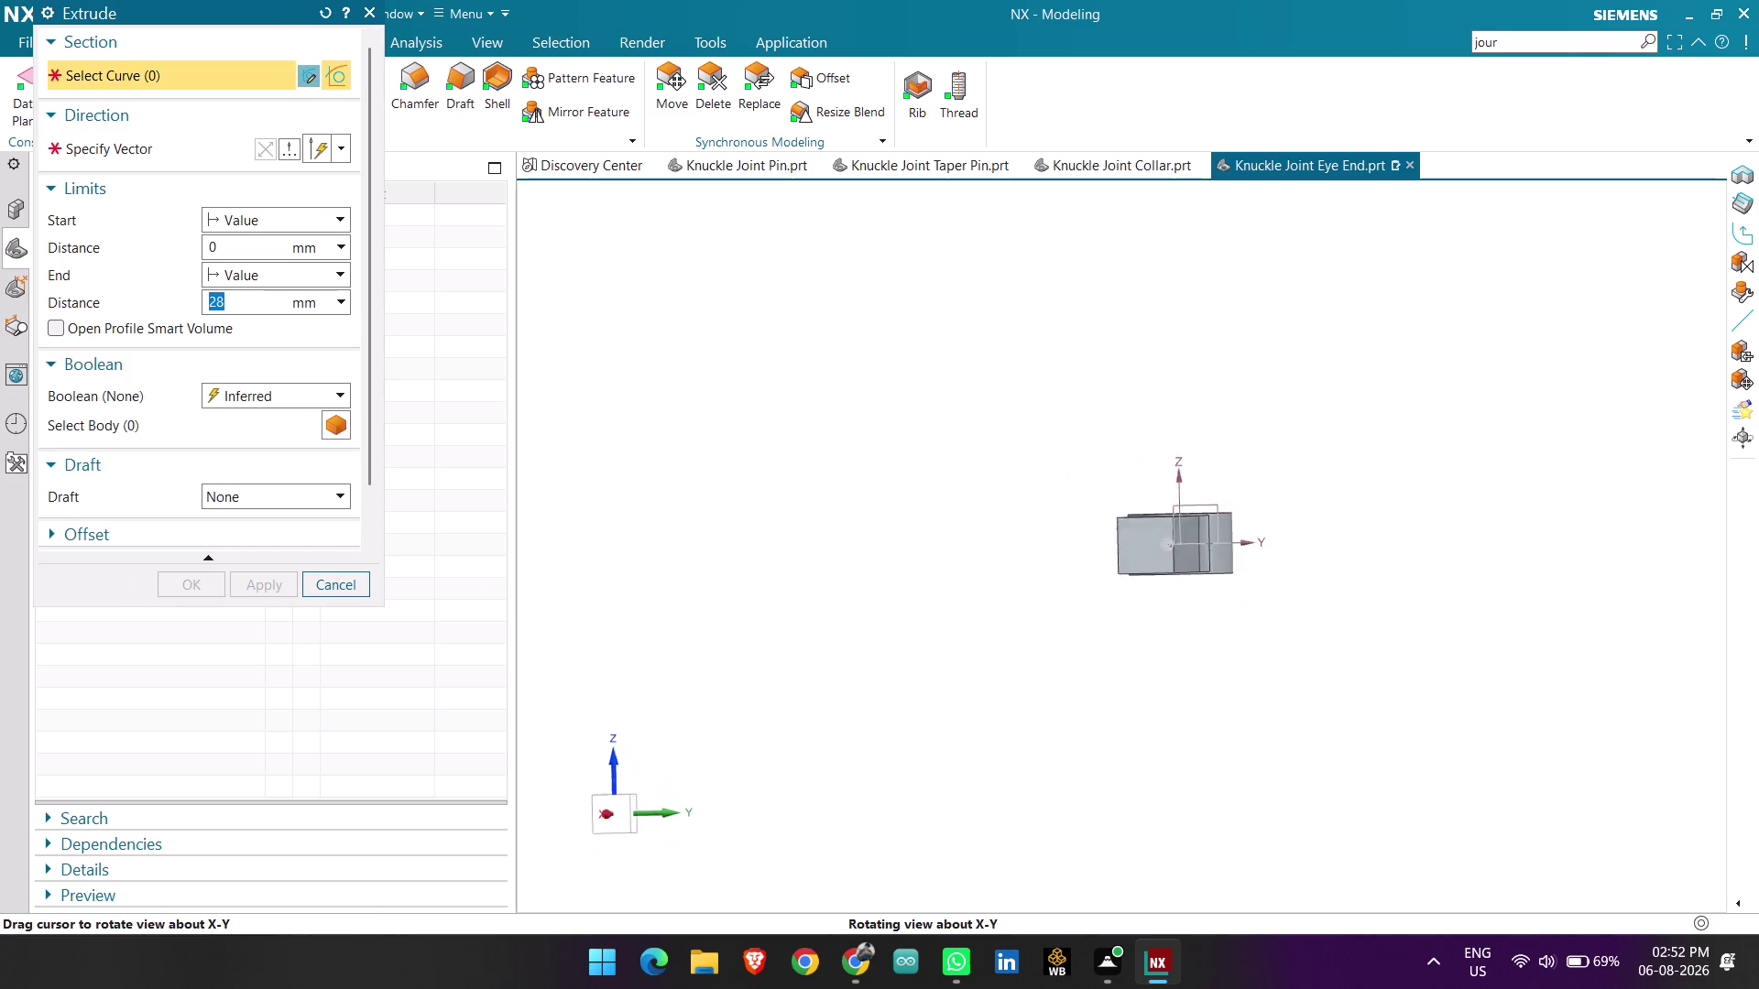
middle_drag(1121, 572, 1128, 594)
scroll(up, 3)
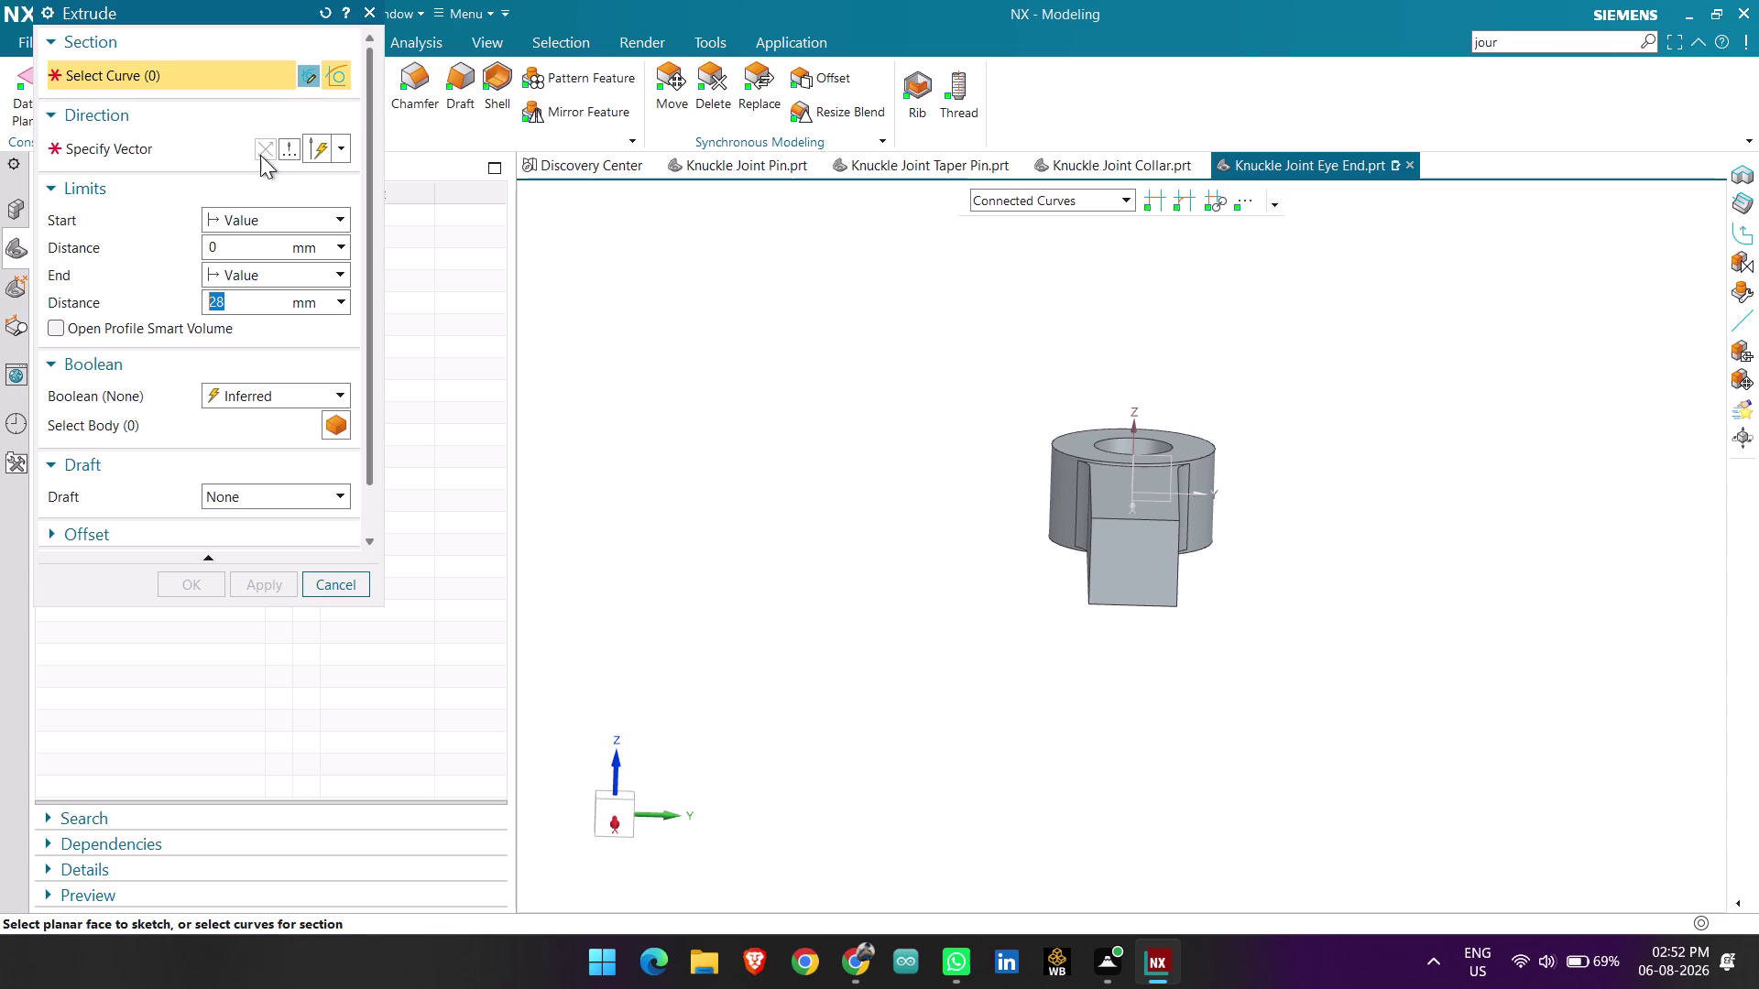
click(308, 77)
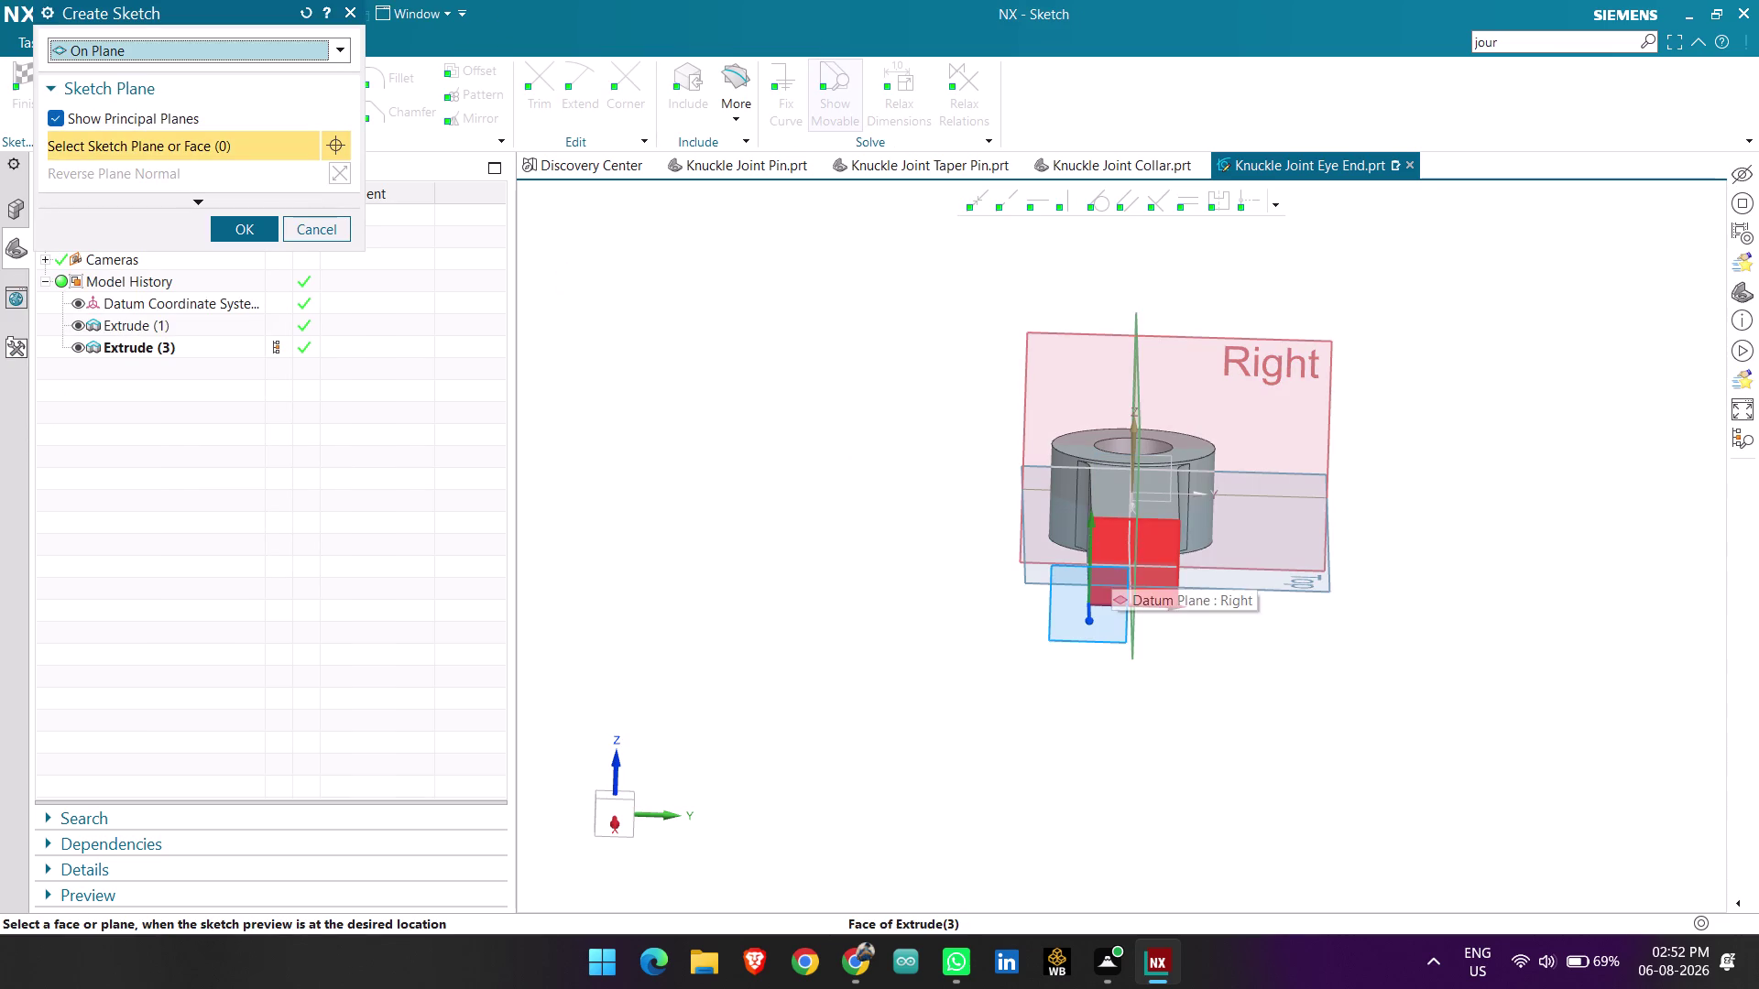
click(1111, 577)
middle_click(1105, 567)
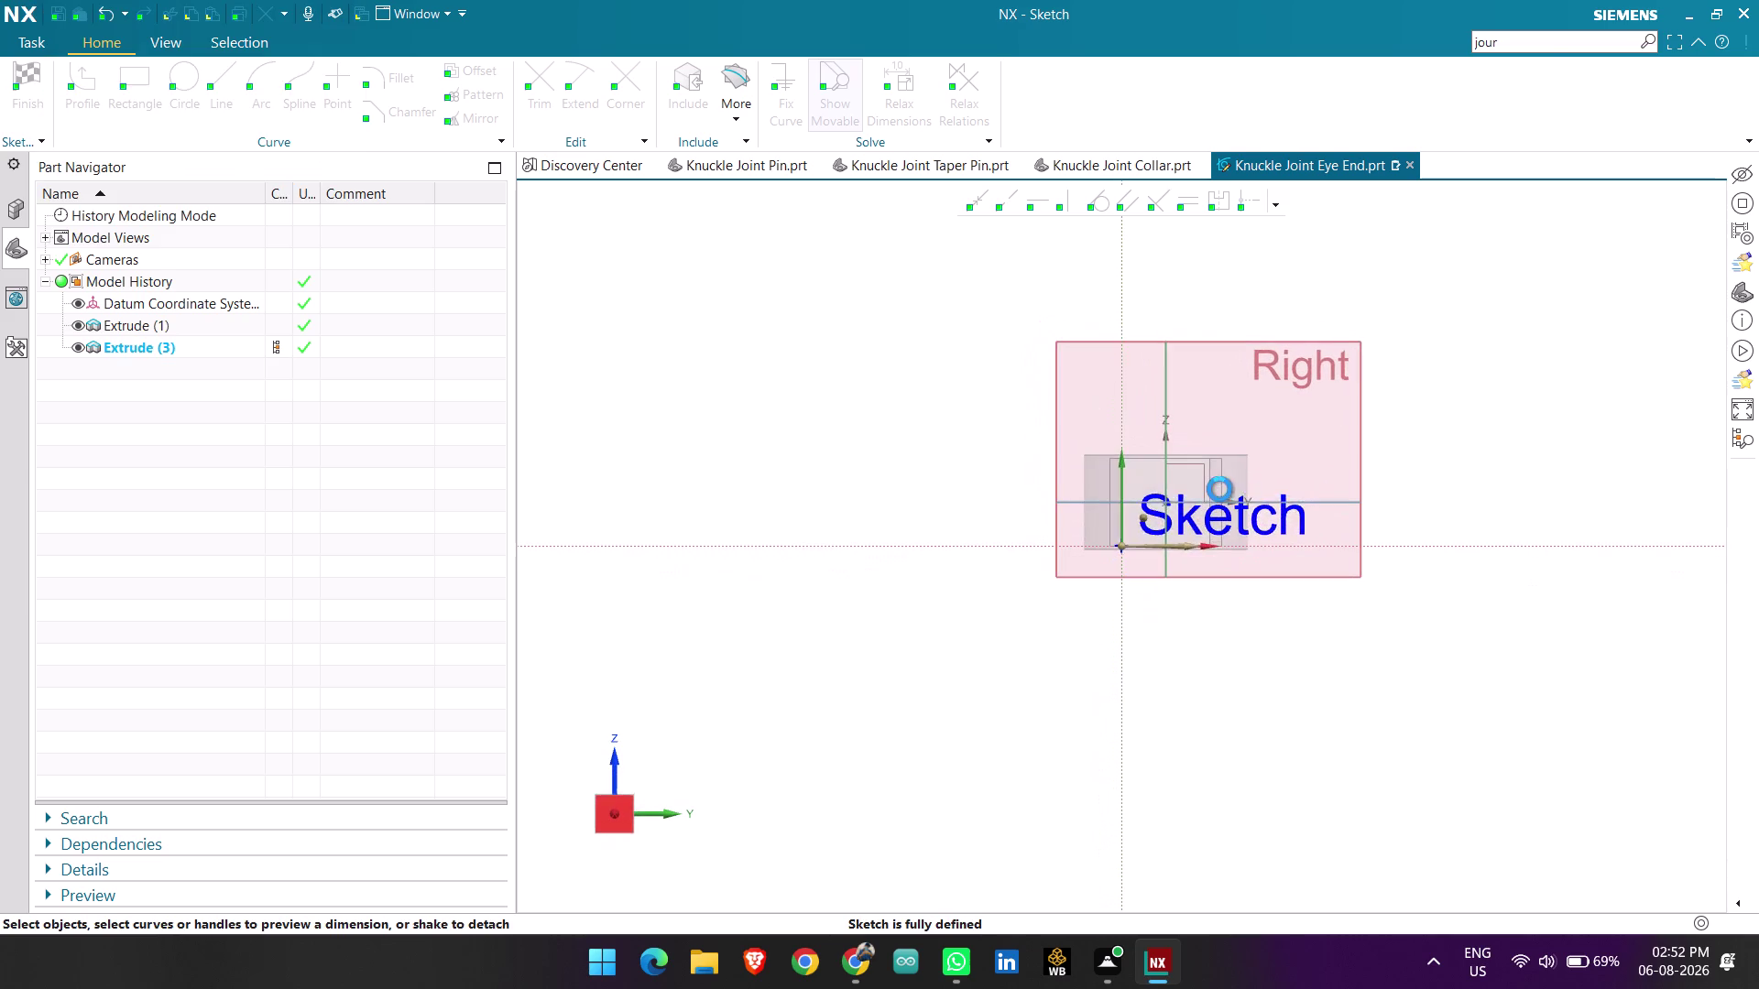
scroll(up, 3)
scroll(up, 3)
scroll(up, 3)
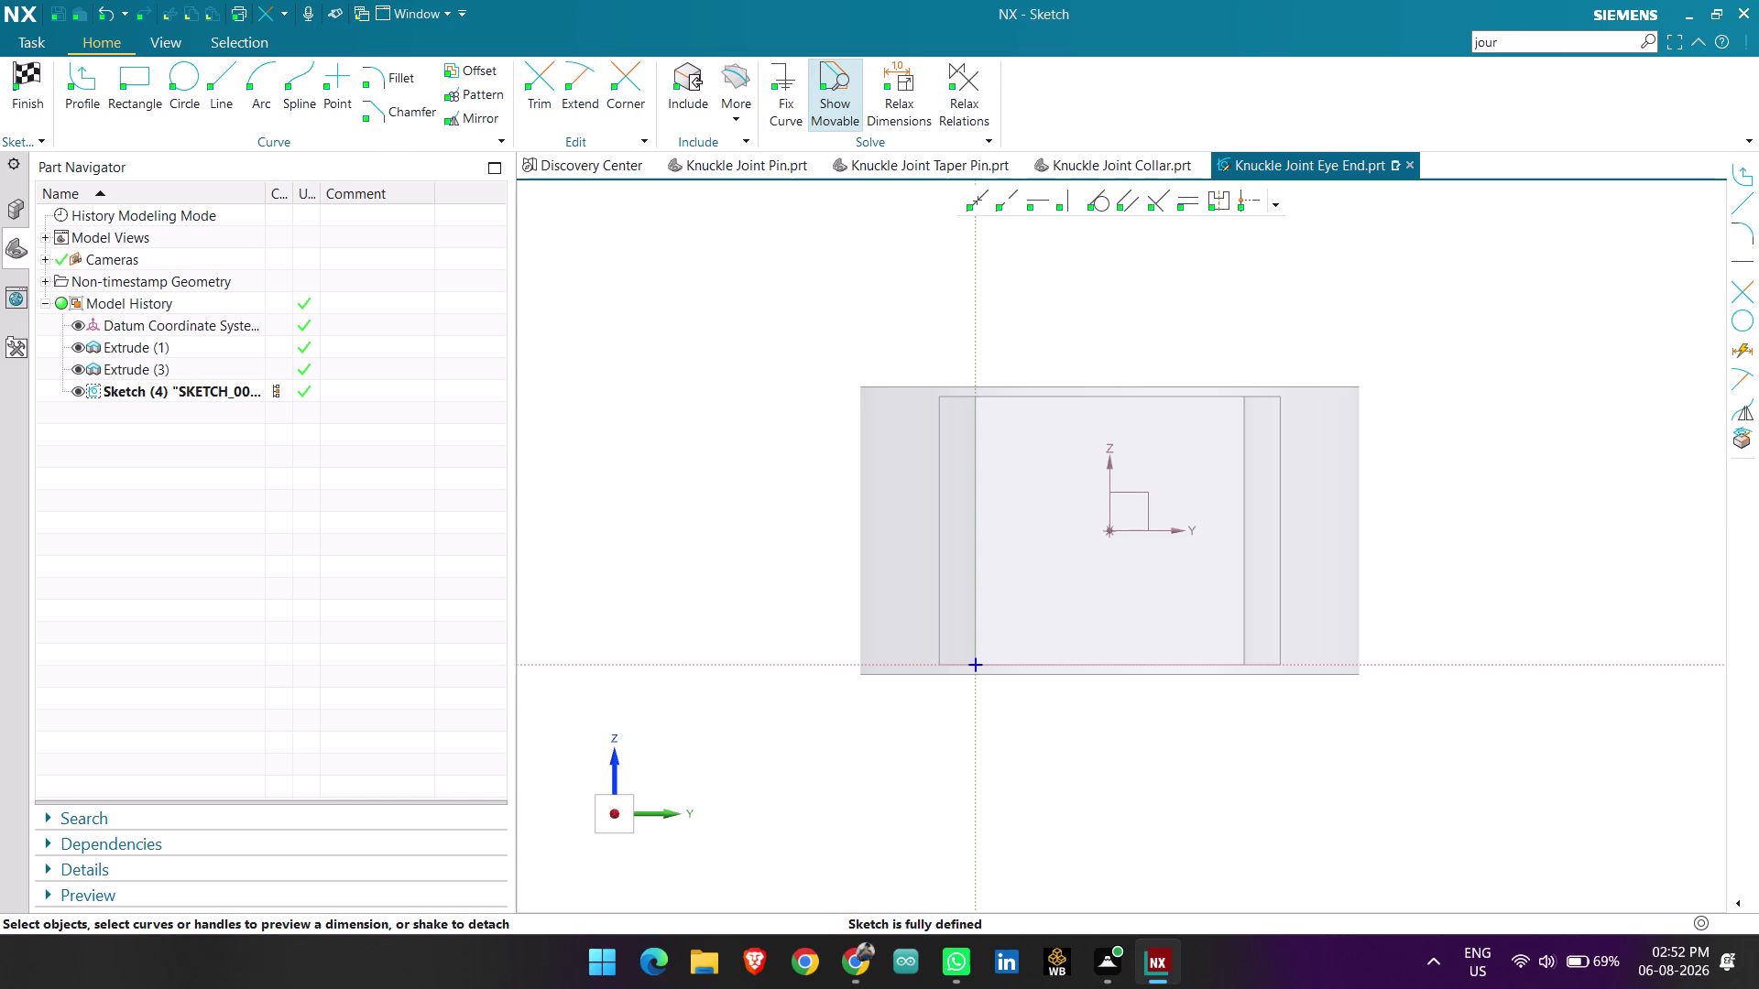
click(737, 77)
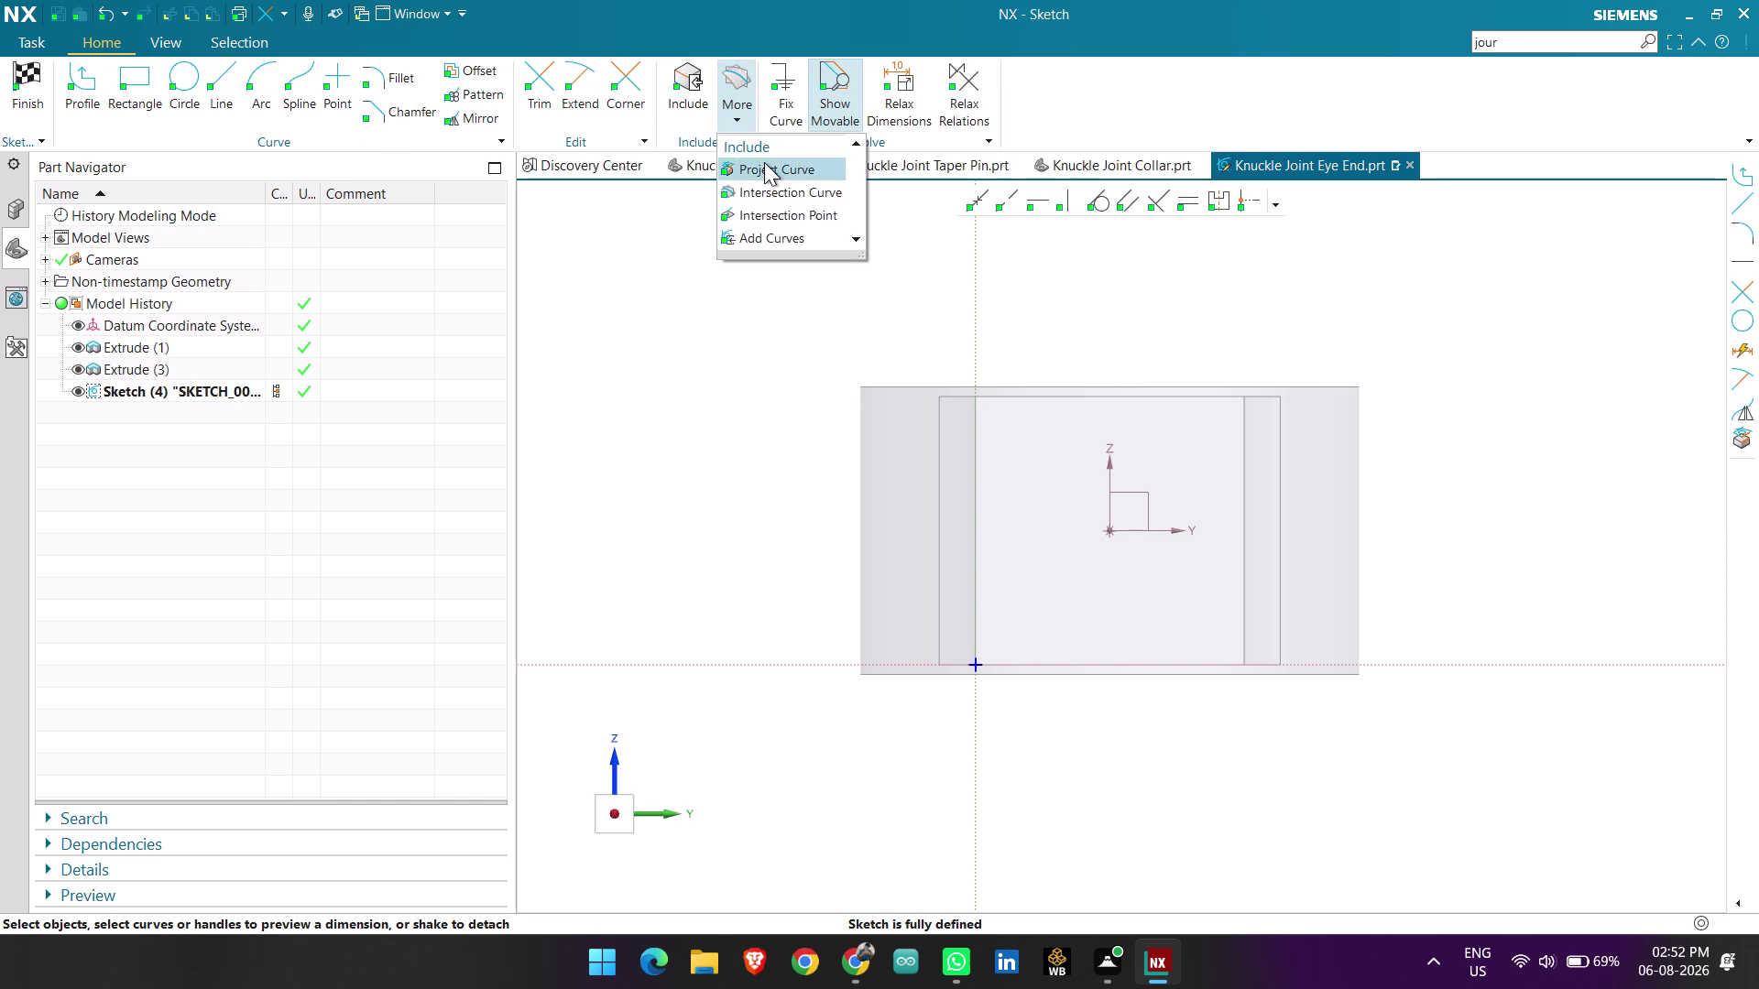
Project the four rod-end edges into the sketch with Project Curve.
click(764, 162)
click(1034, 399)
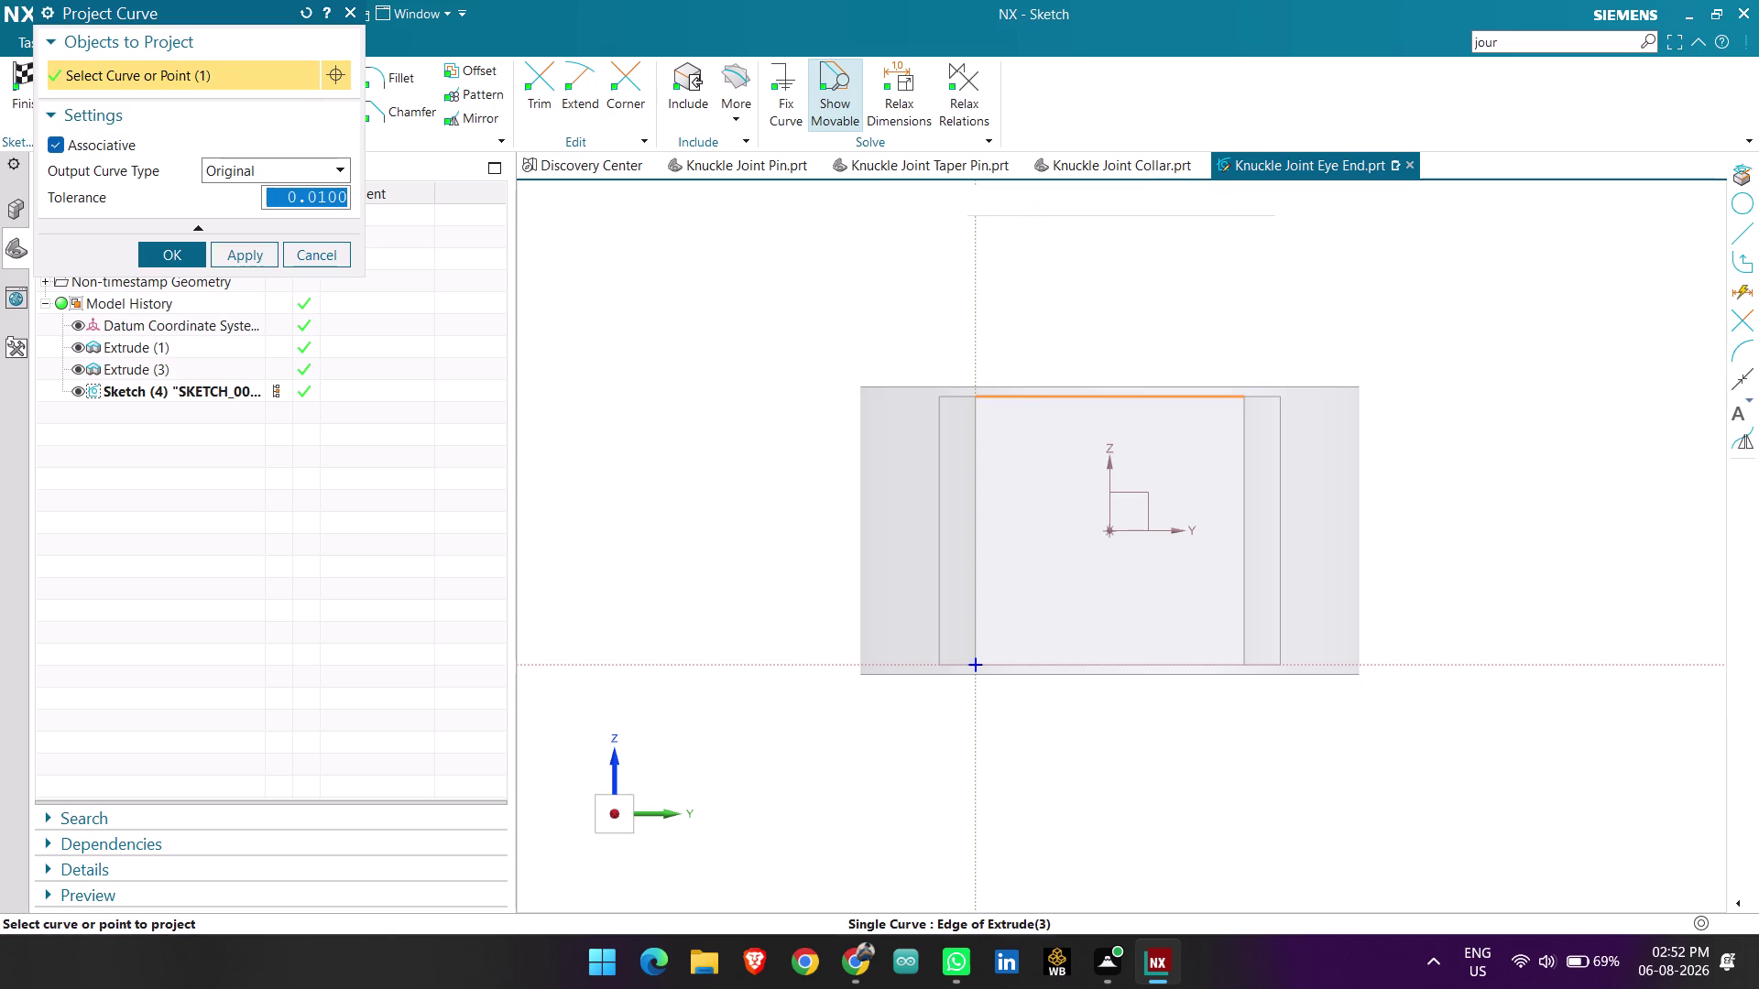
click(976, 458)
click(1037, 666)
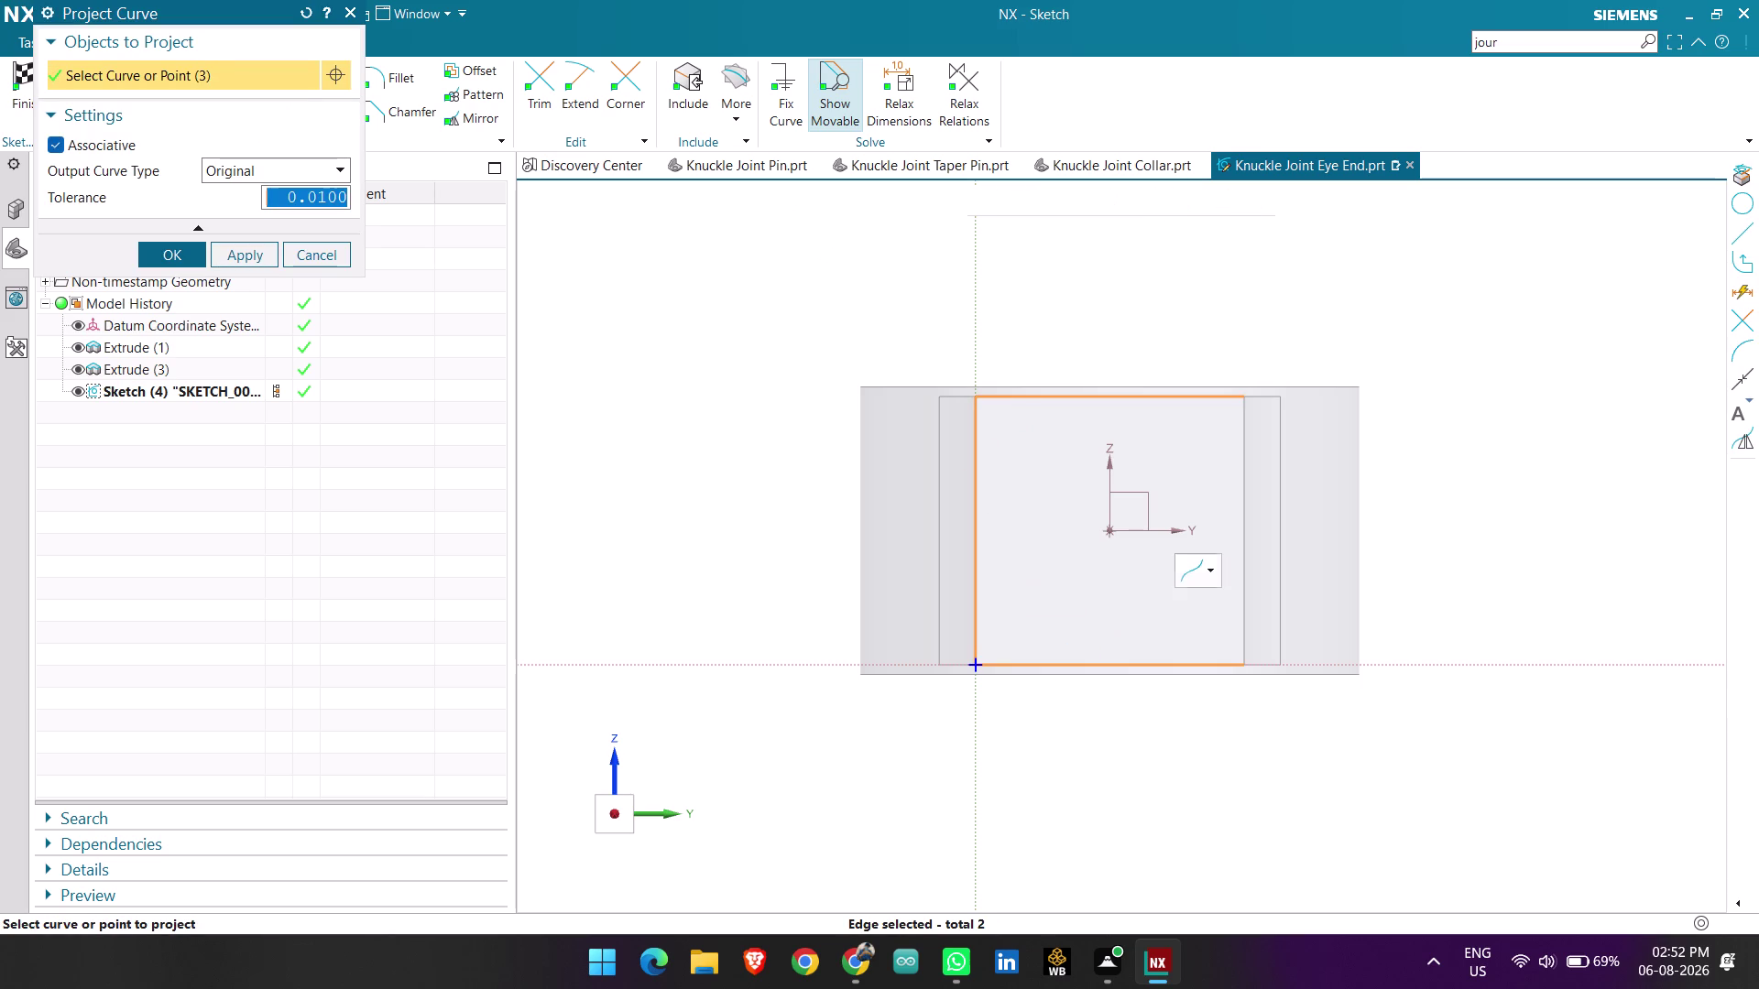
click(1243, 572)
middle_click(830, 359)
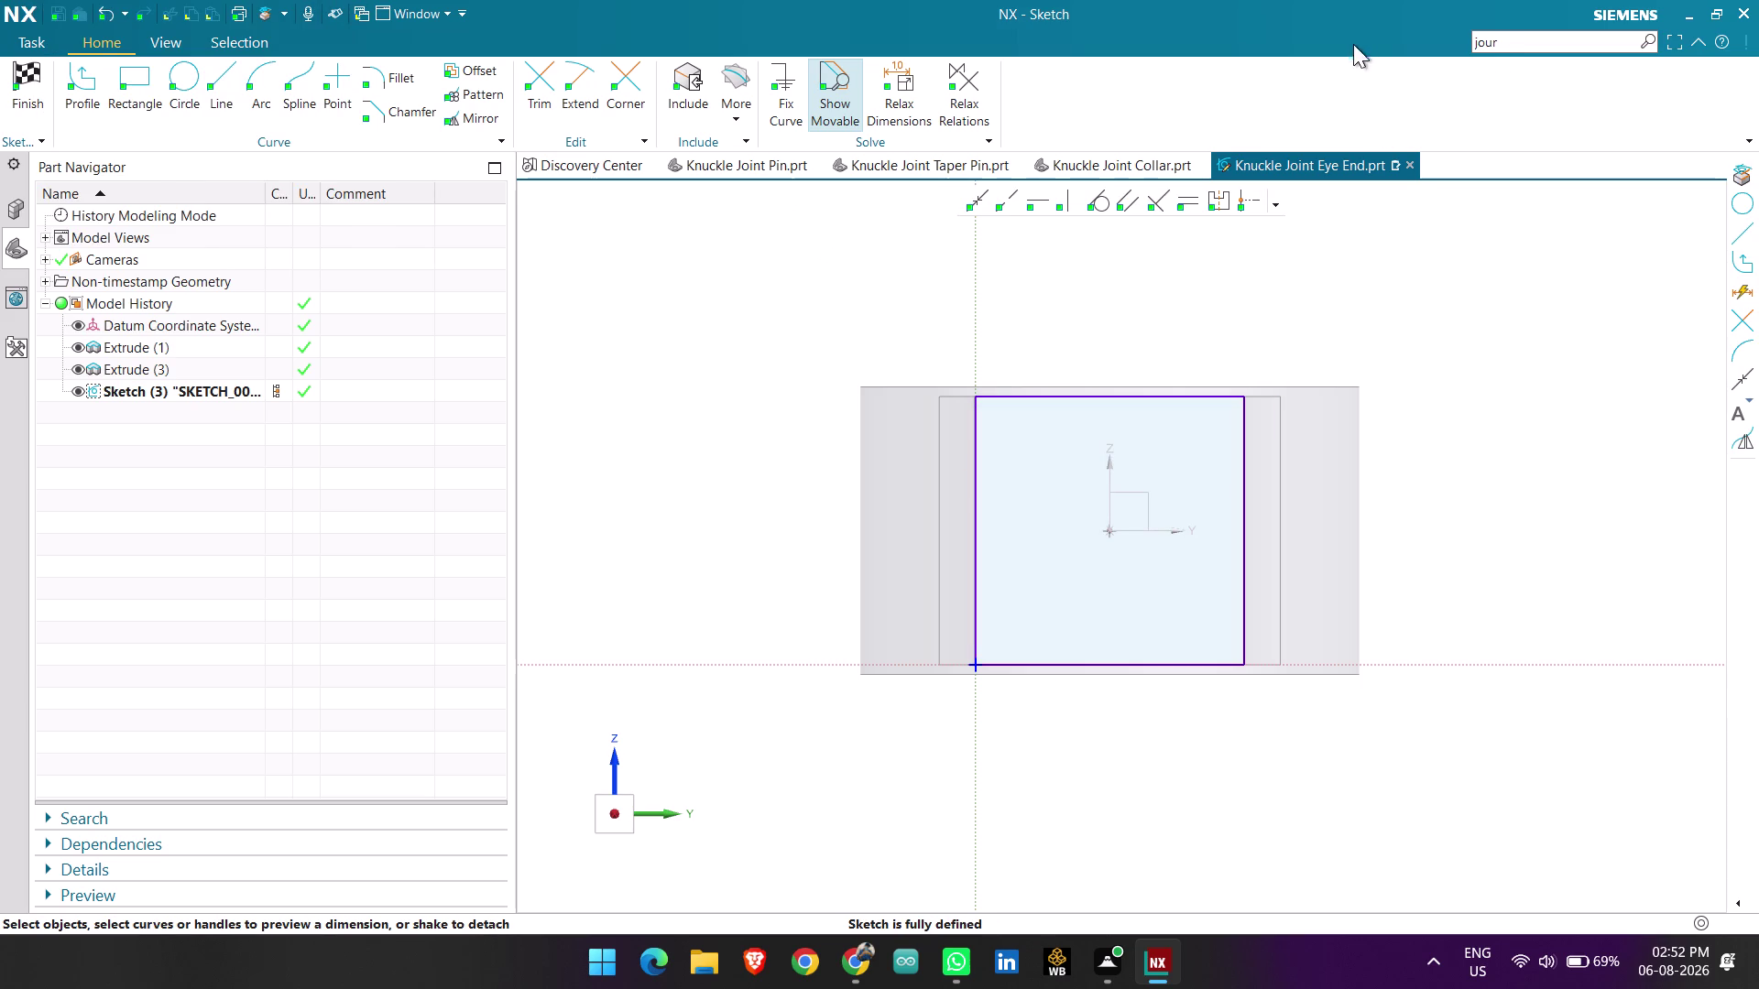
Set the Polygon tool to 8 sides, then close it without drawing.
drag(1536, 39, 1455, 37)
key(BackSpace)
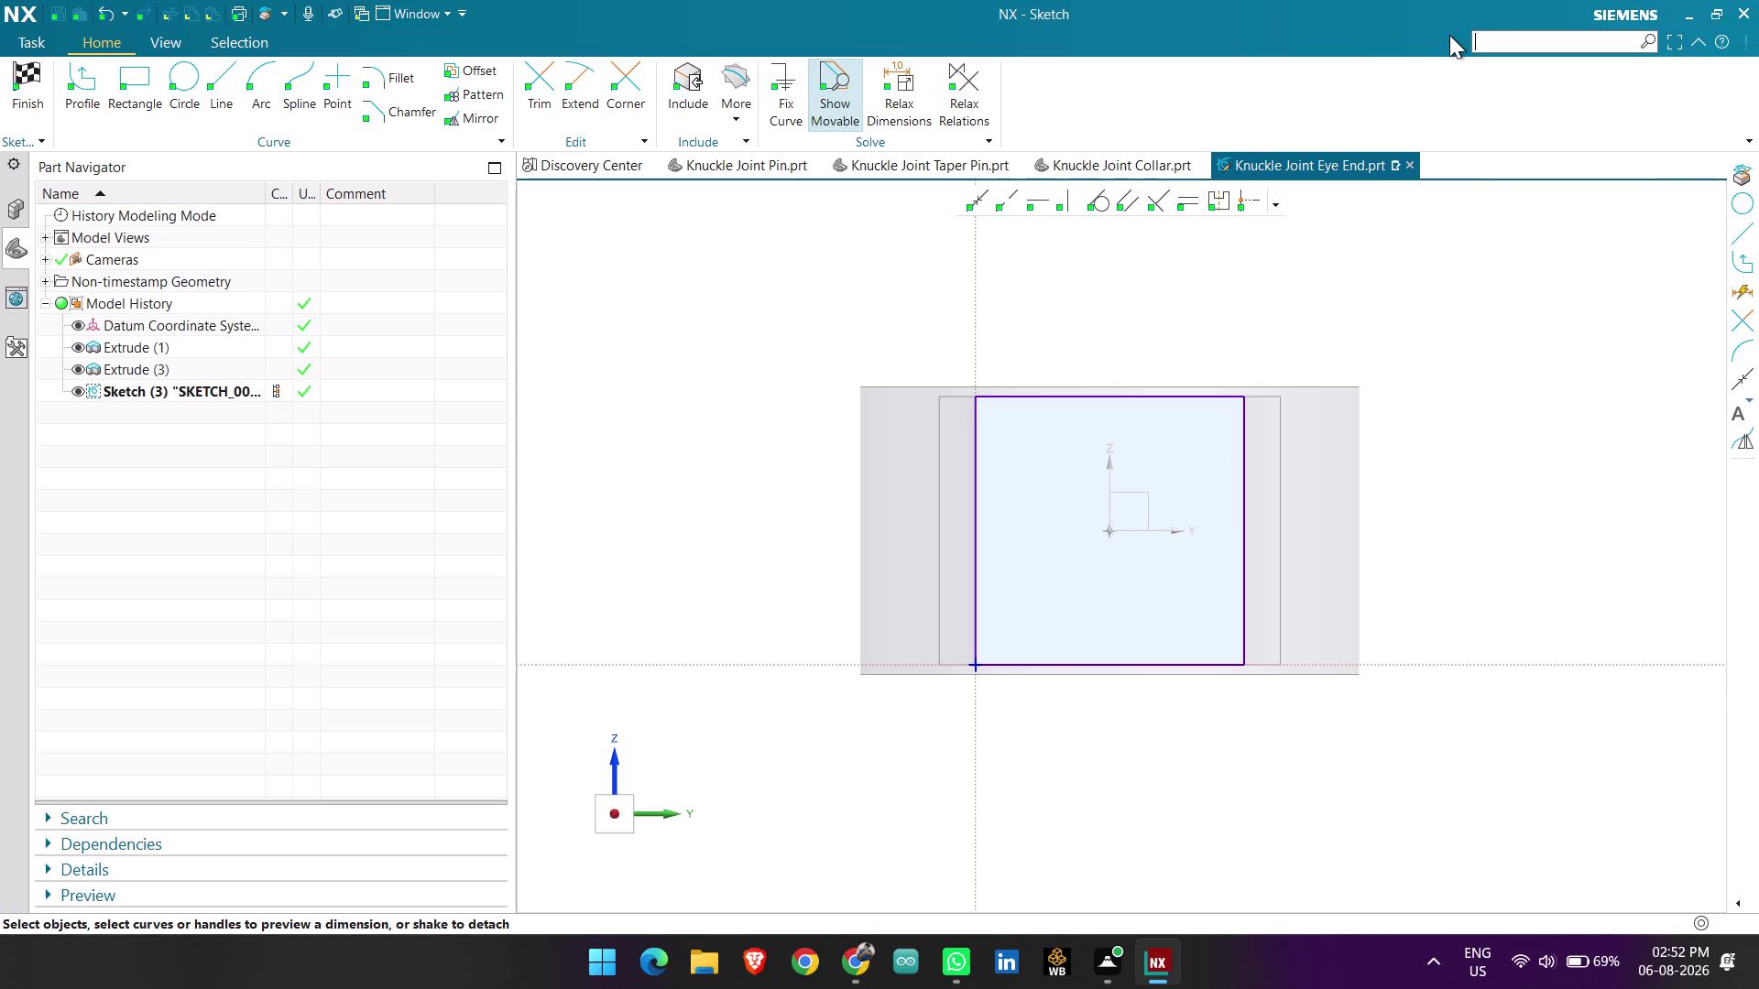
text(pol)
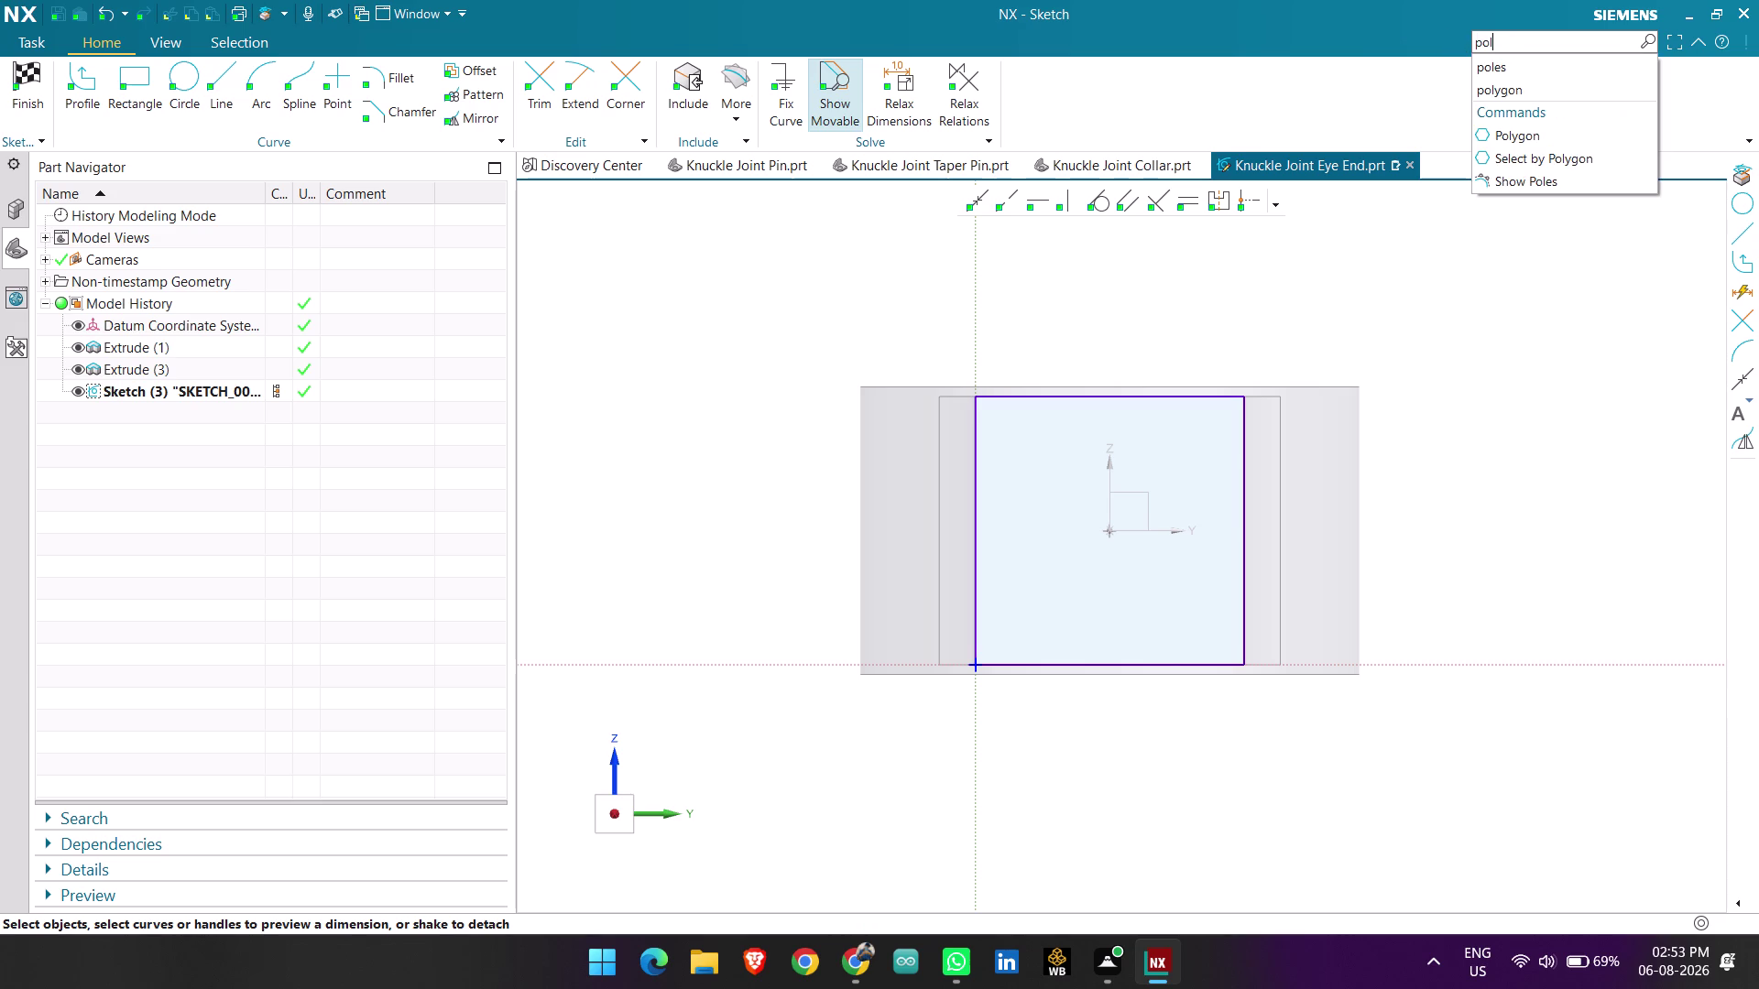
click(1509, 141)
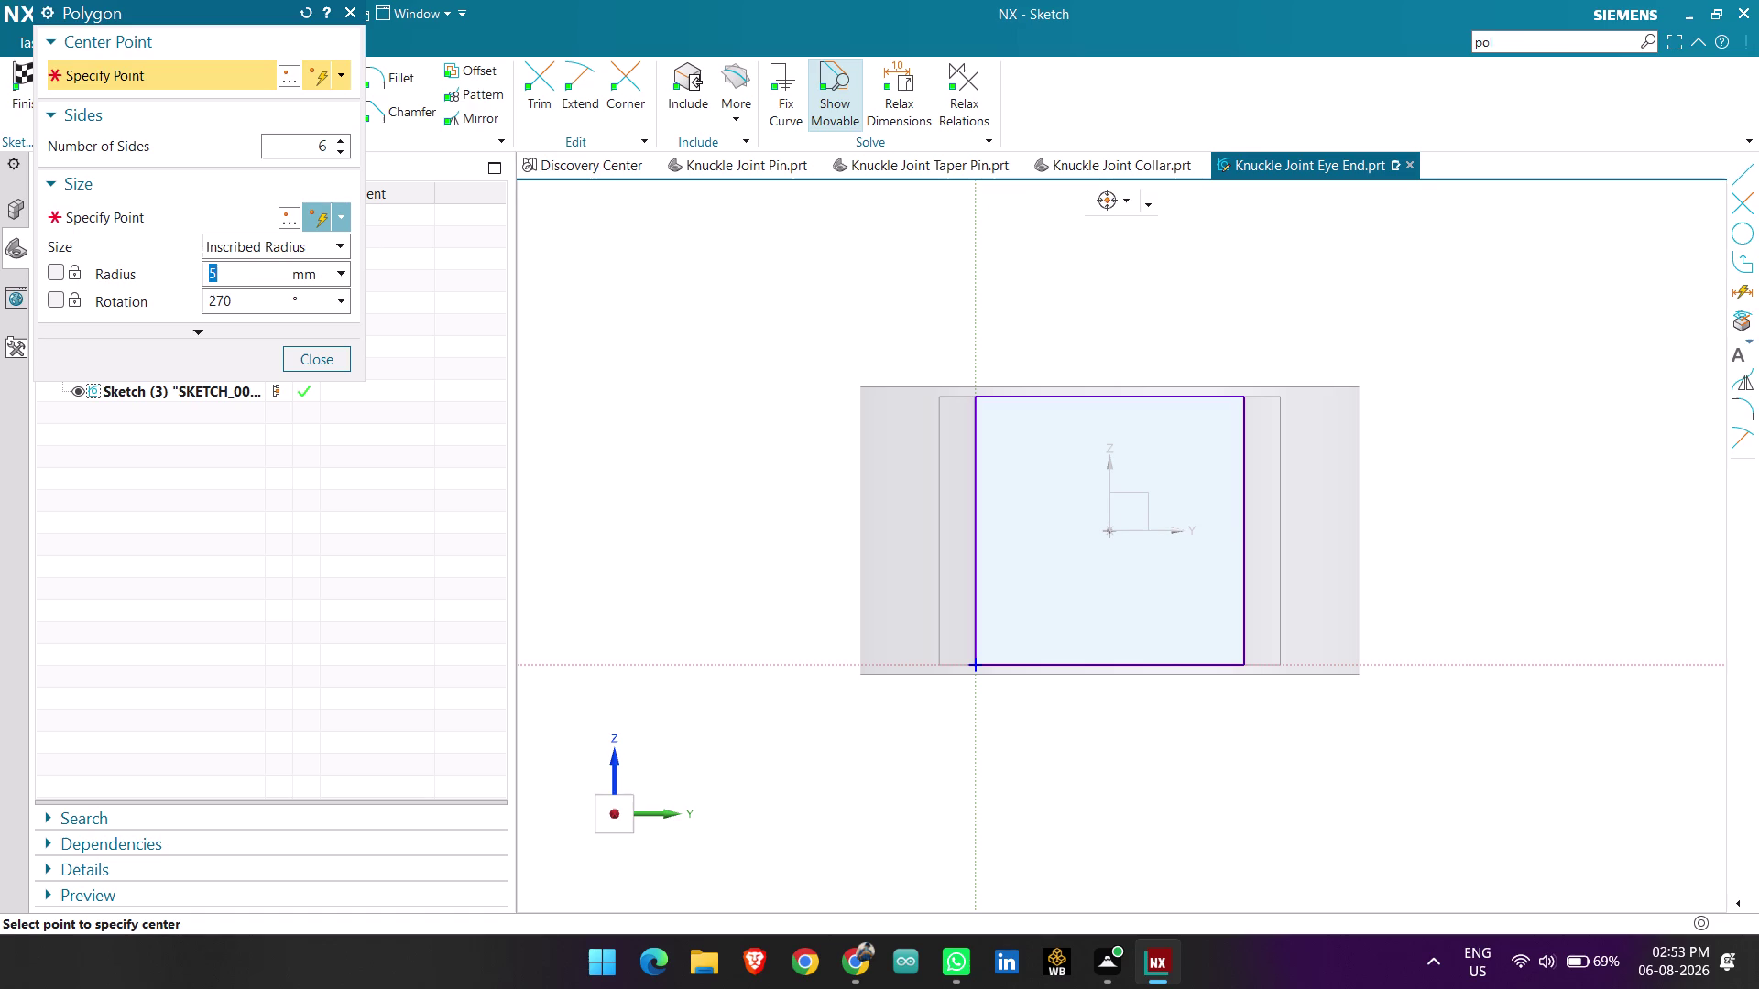
drag(328, 145, 291, 144)
key(BackSpace)
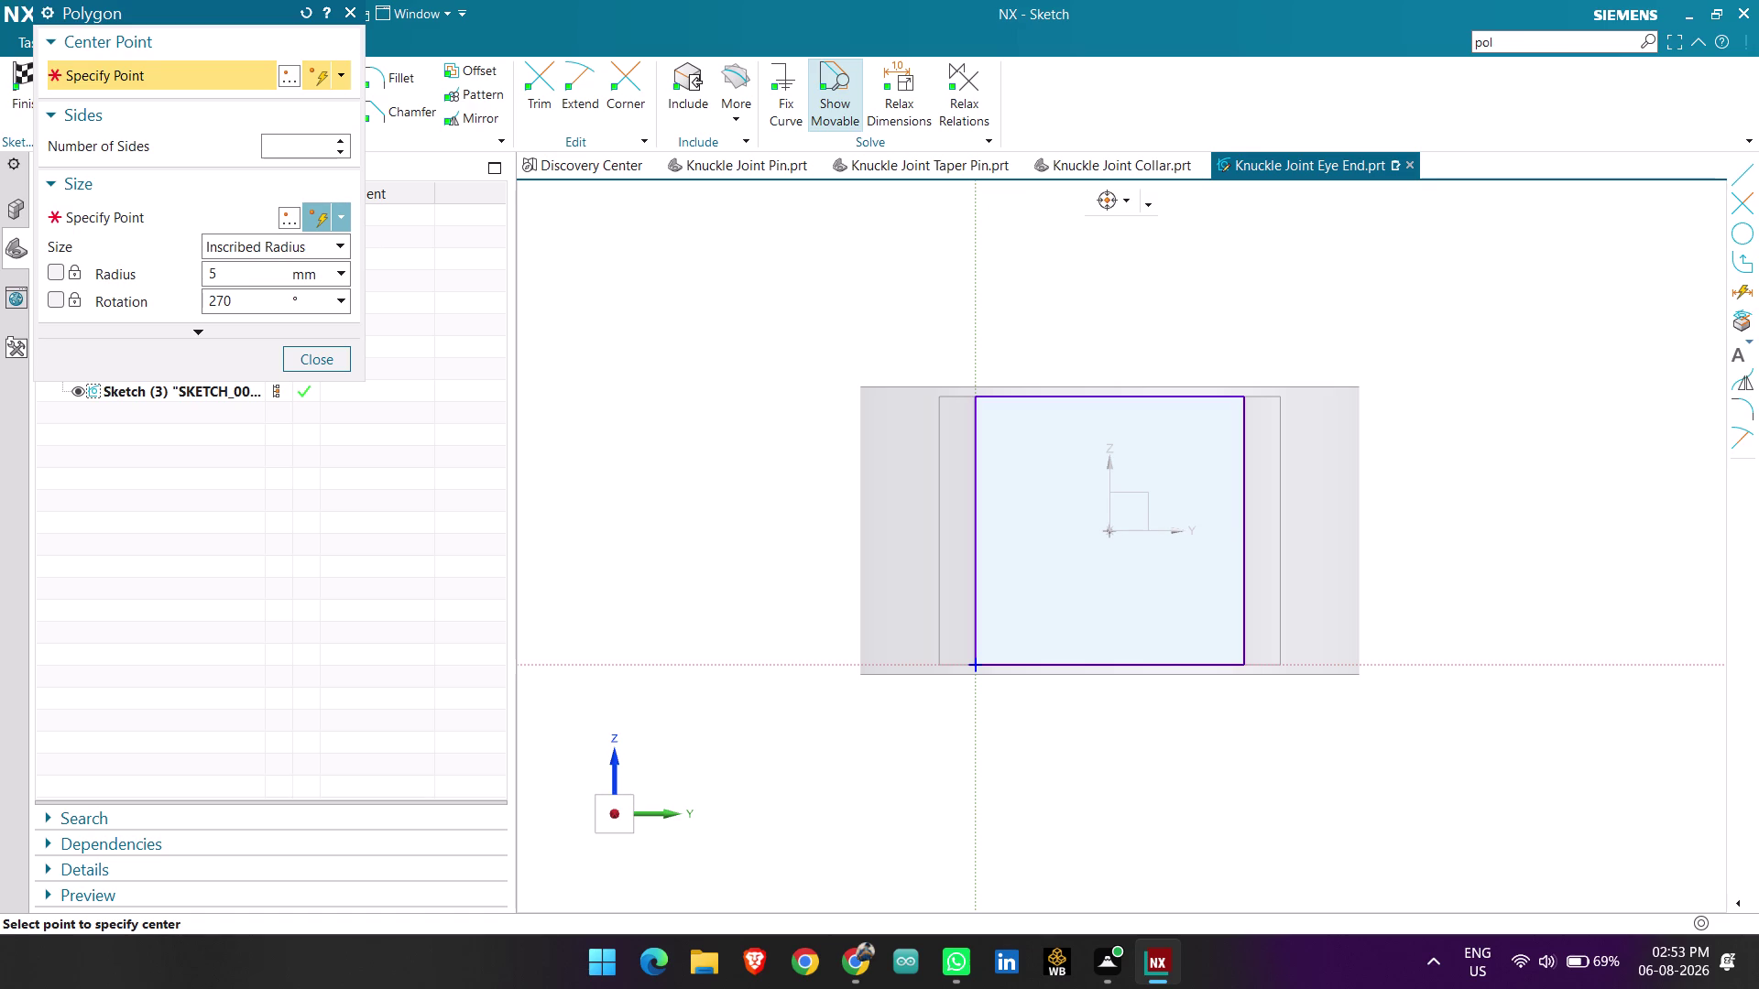
key(8)
key(Return)
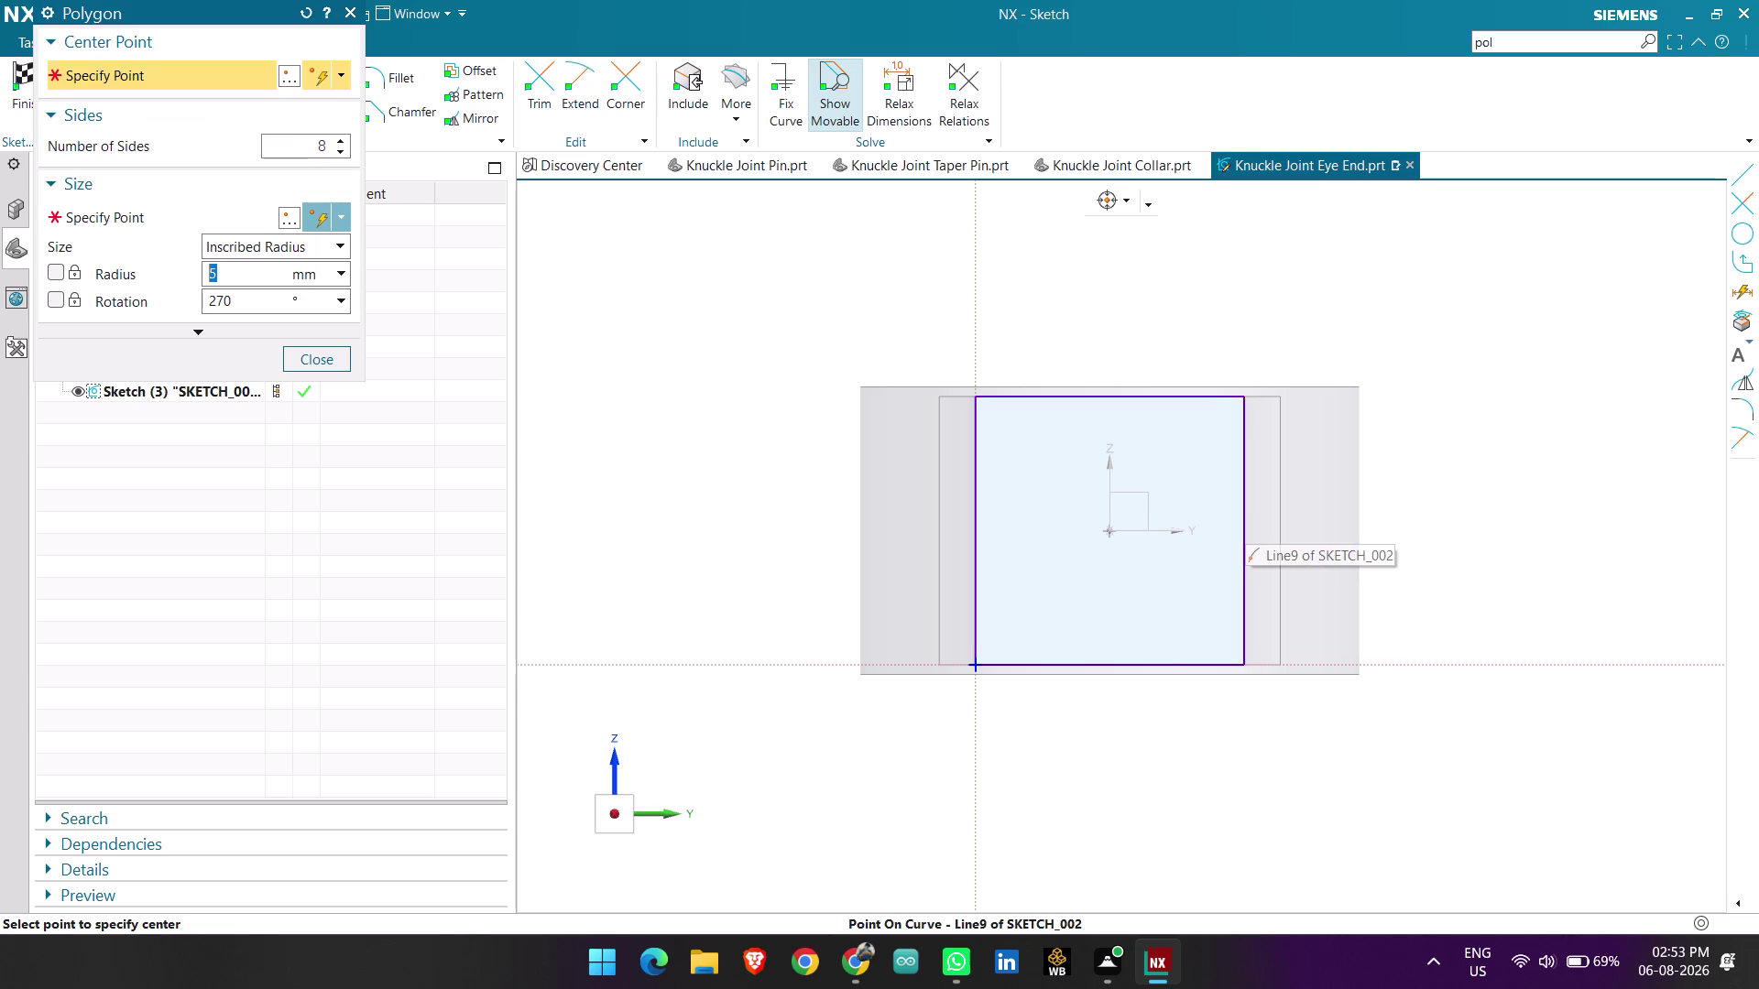
click(309, 357)
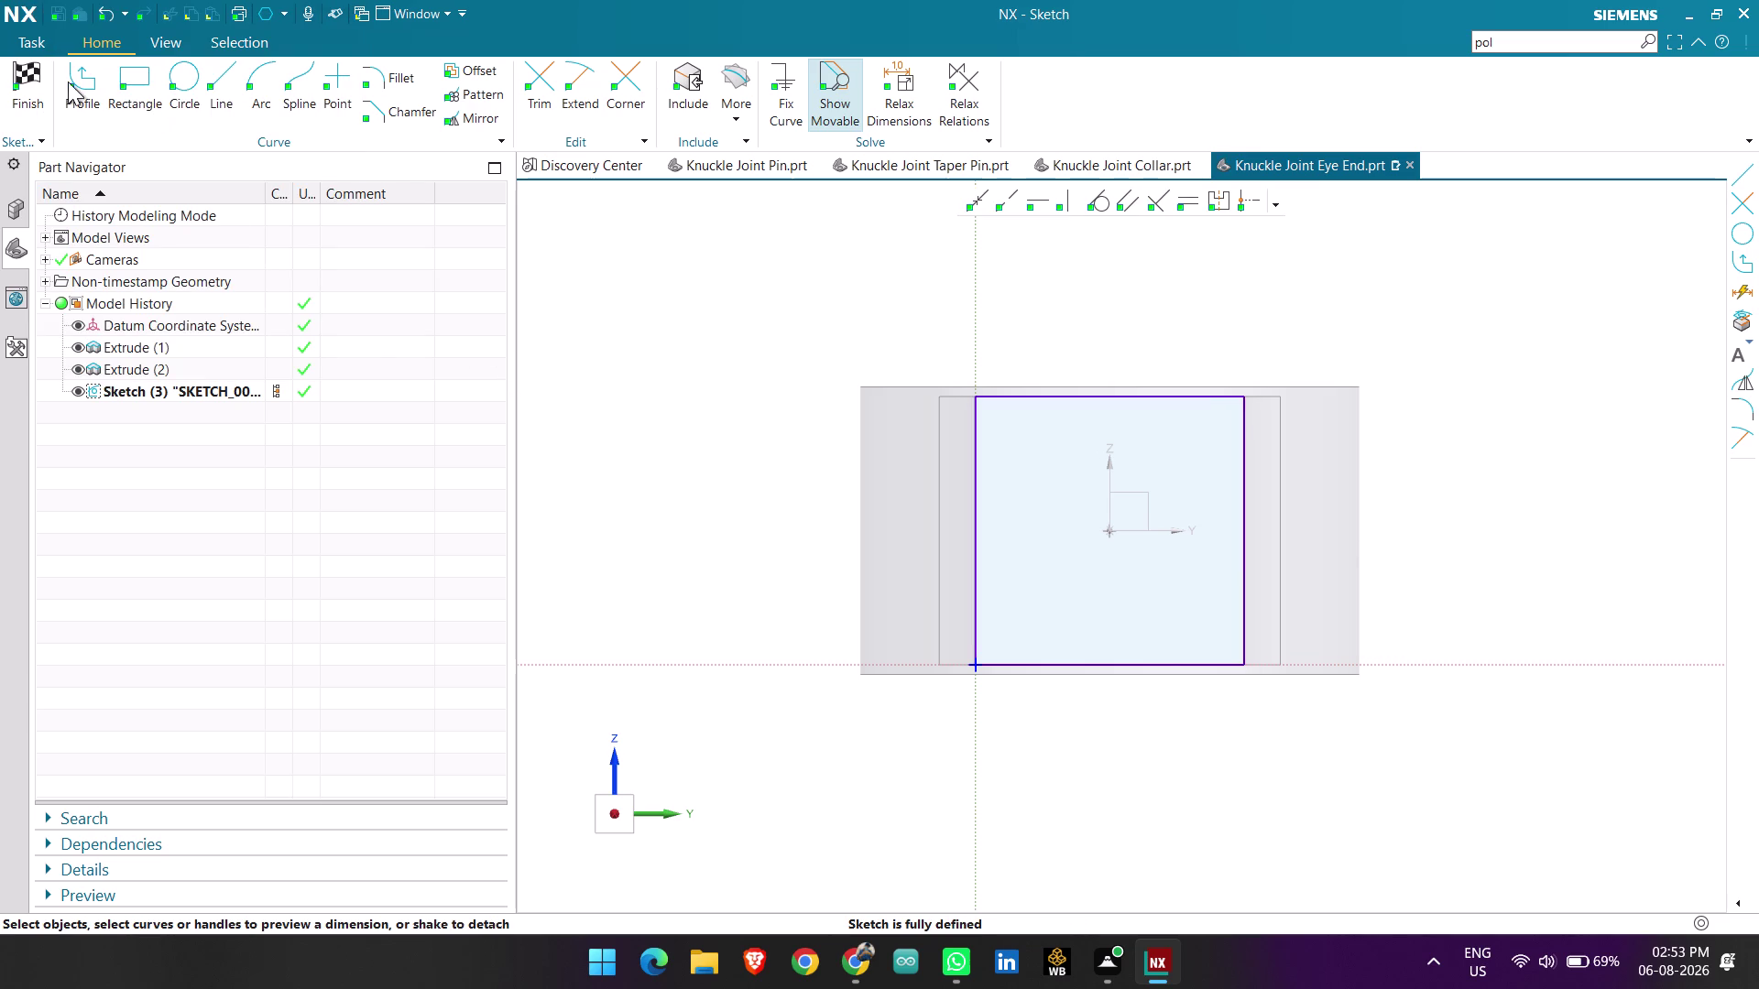
Draw a horizontal line joining the midpoints of the left and right rod-end edges.
click(69, 82)
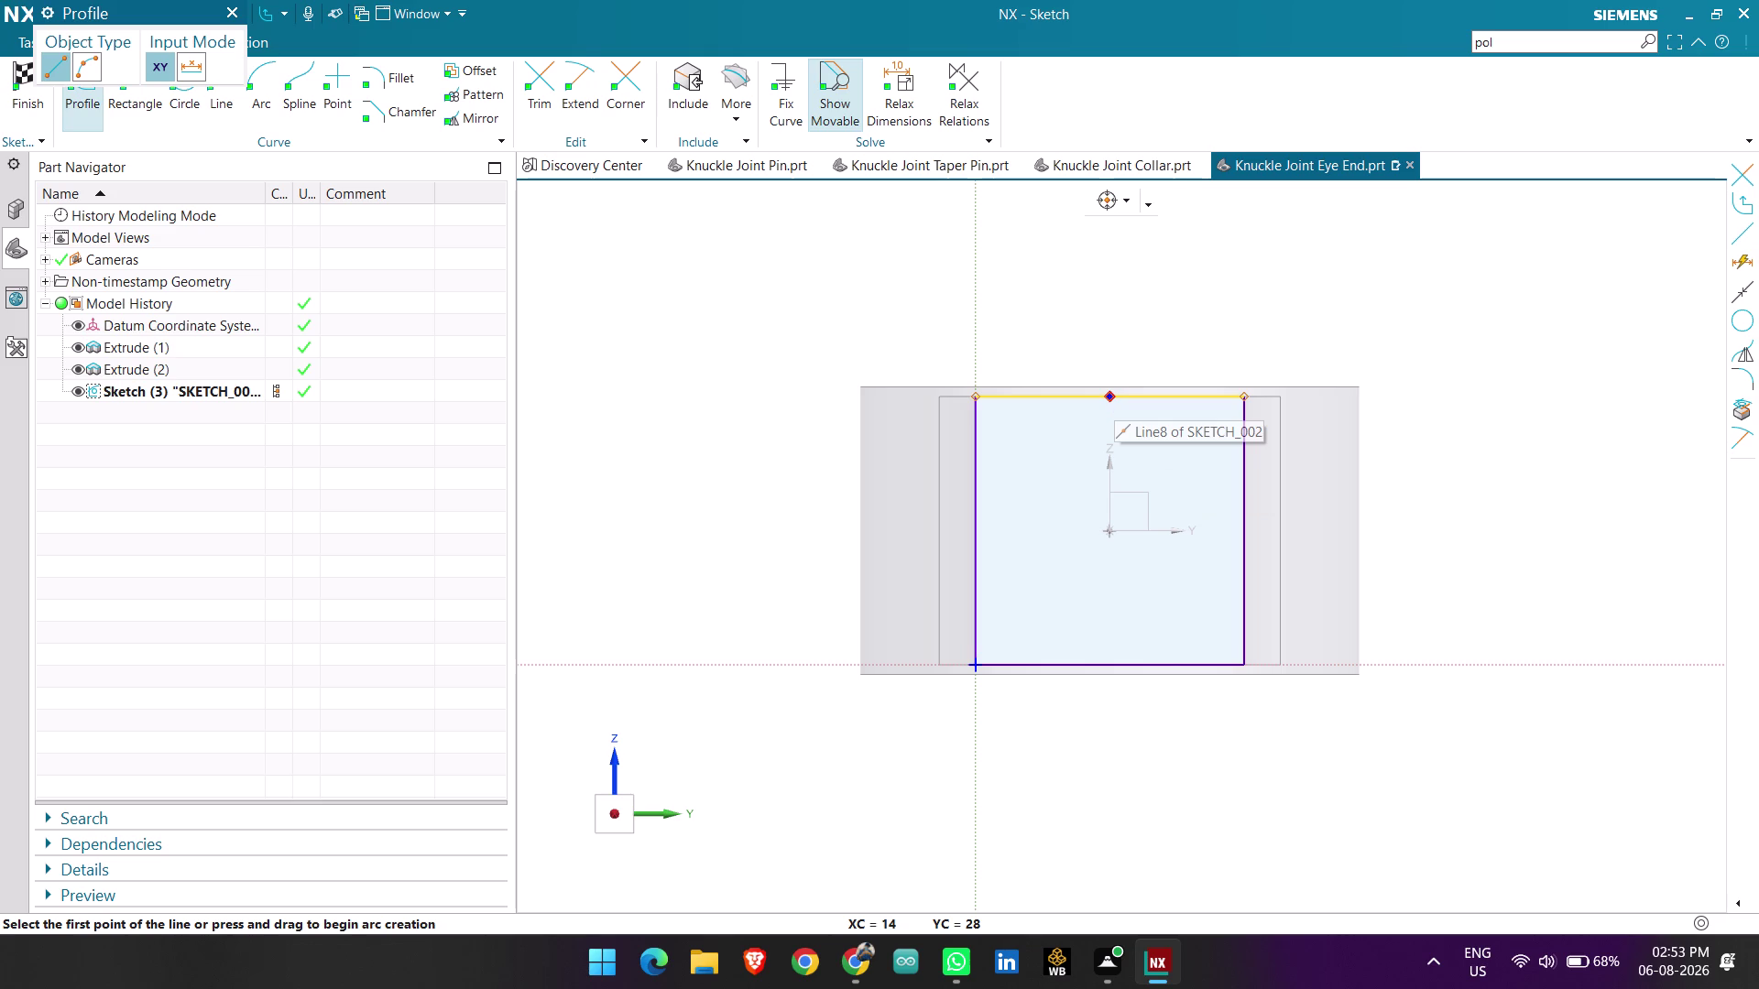
click(230, 13)
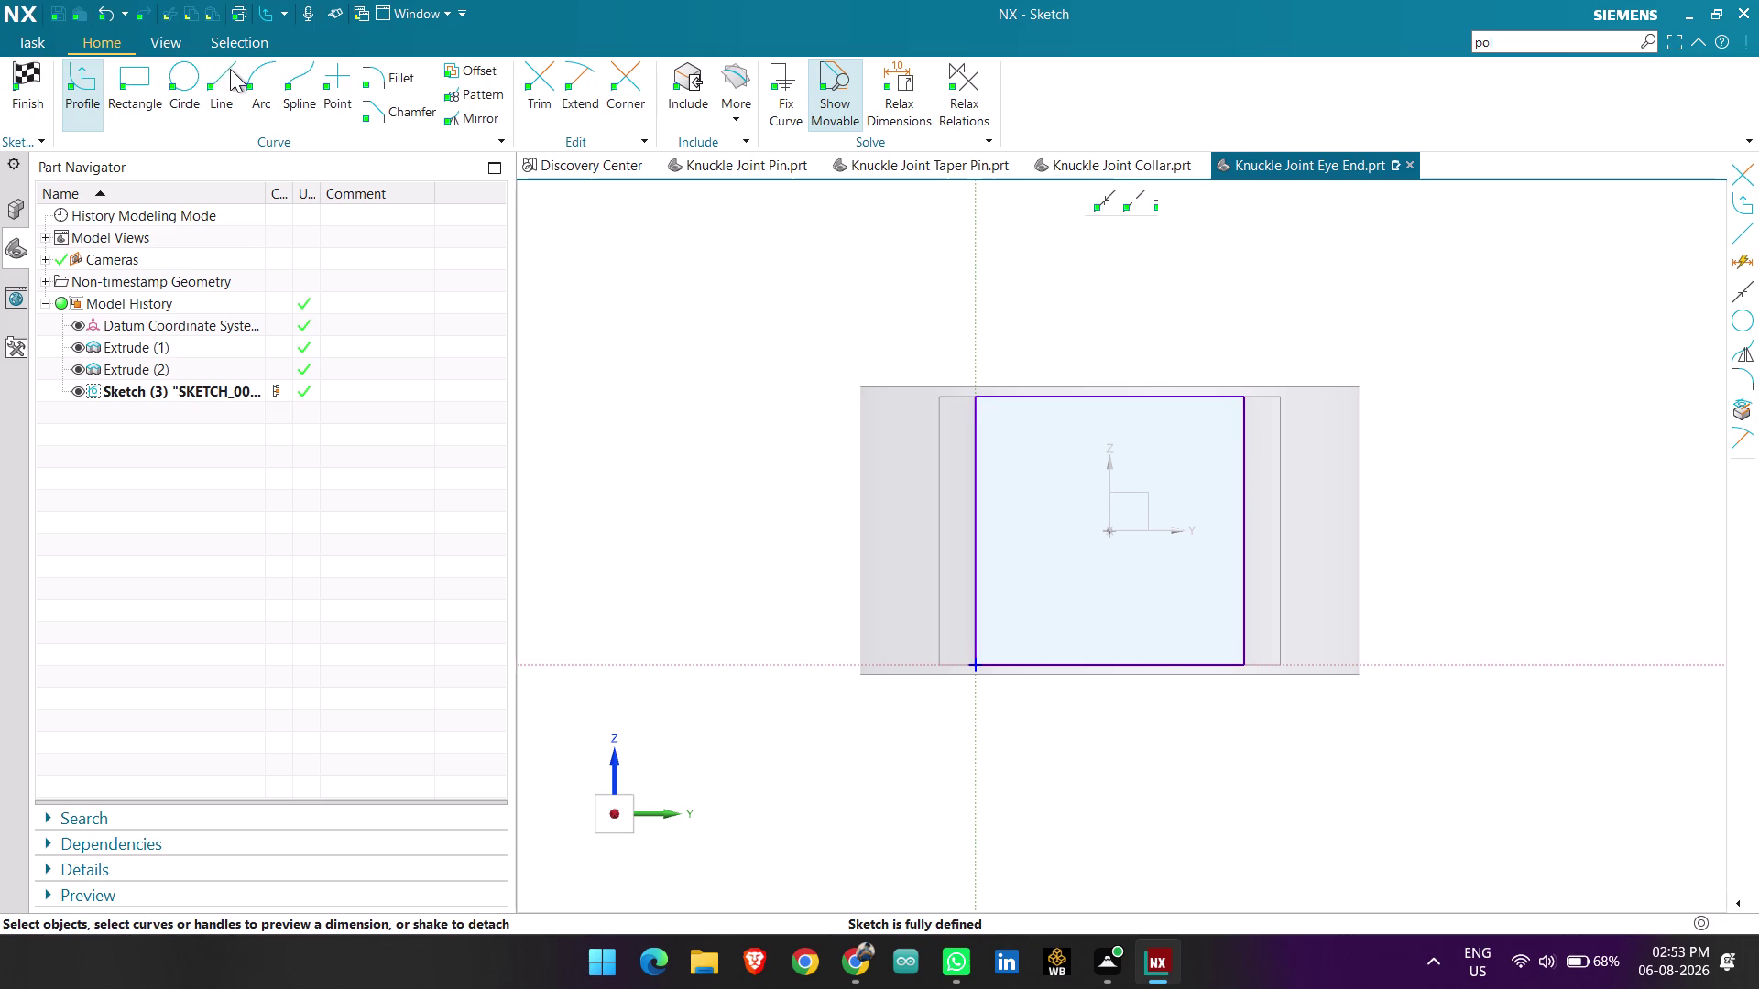
click(180, 91)
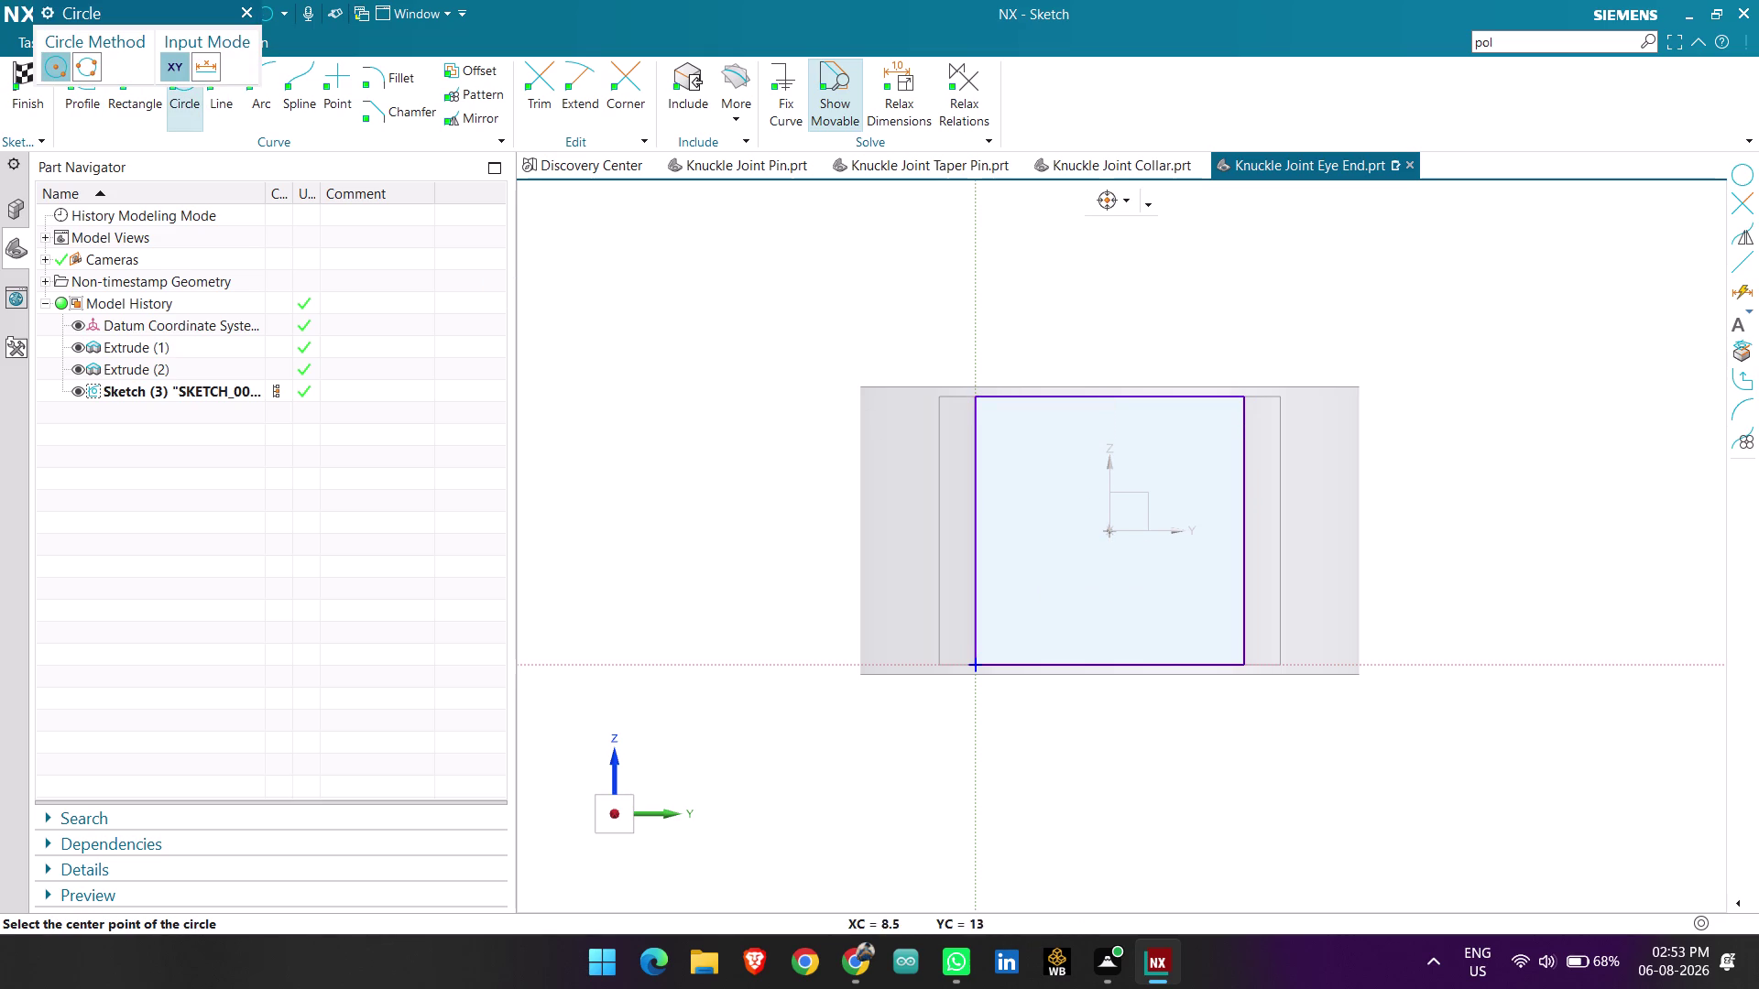
key(Escape)
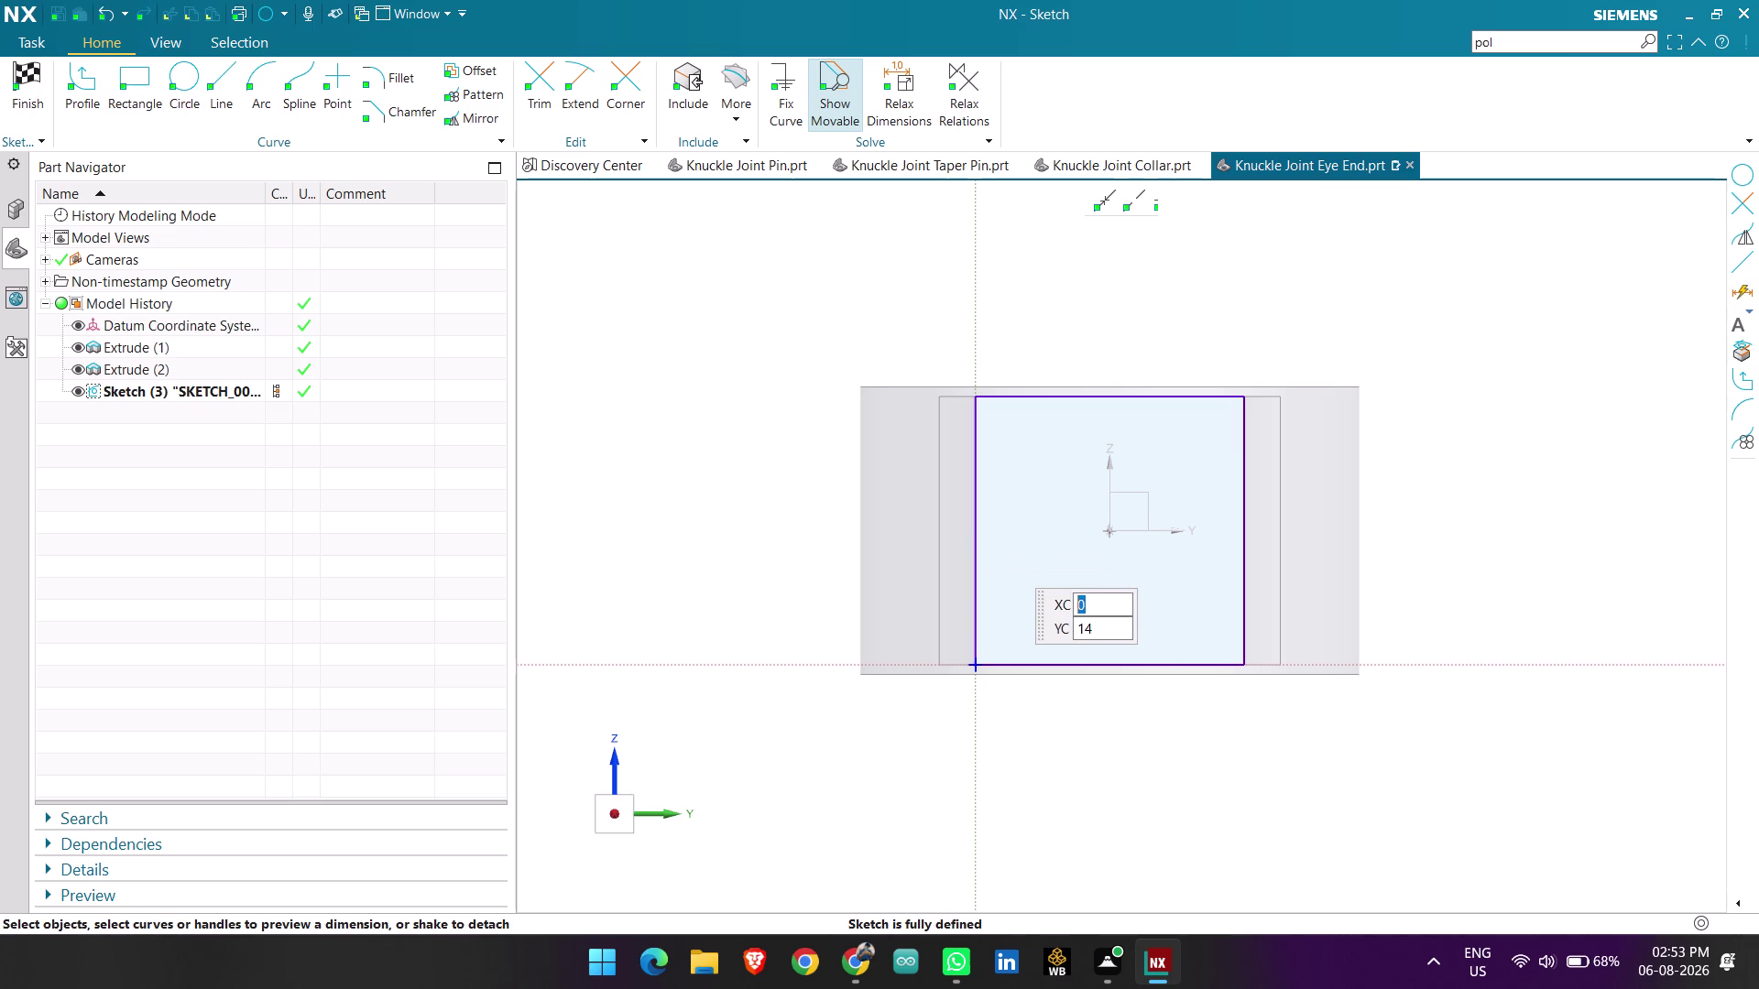
click(217, 70)
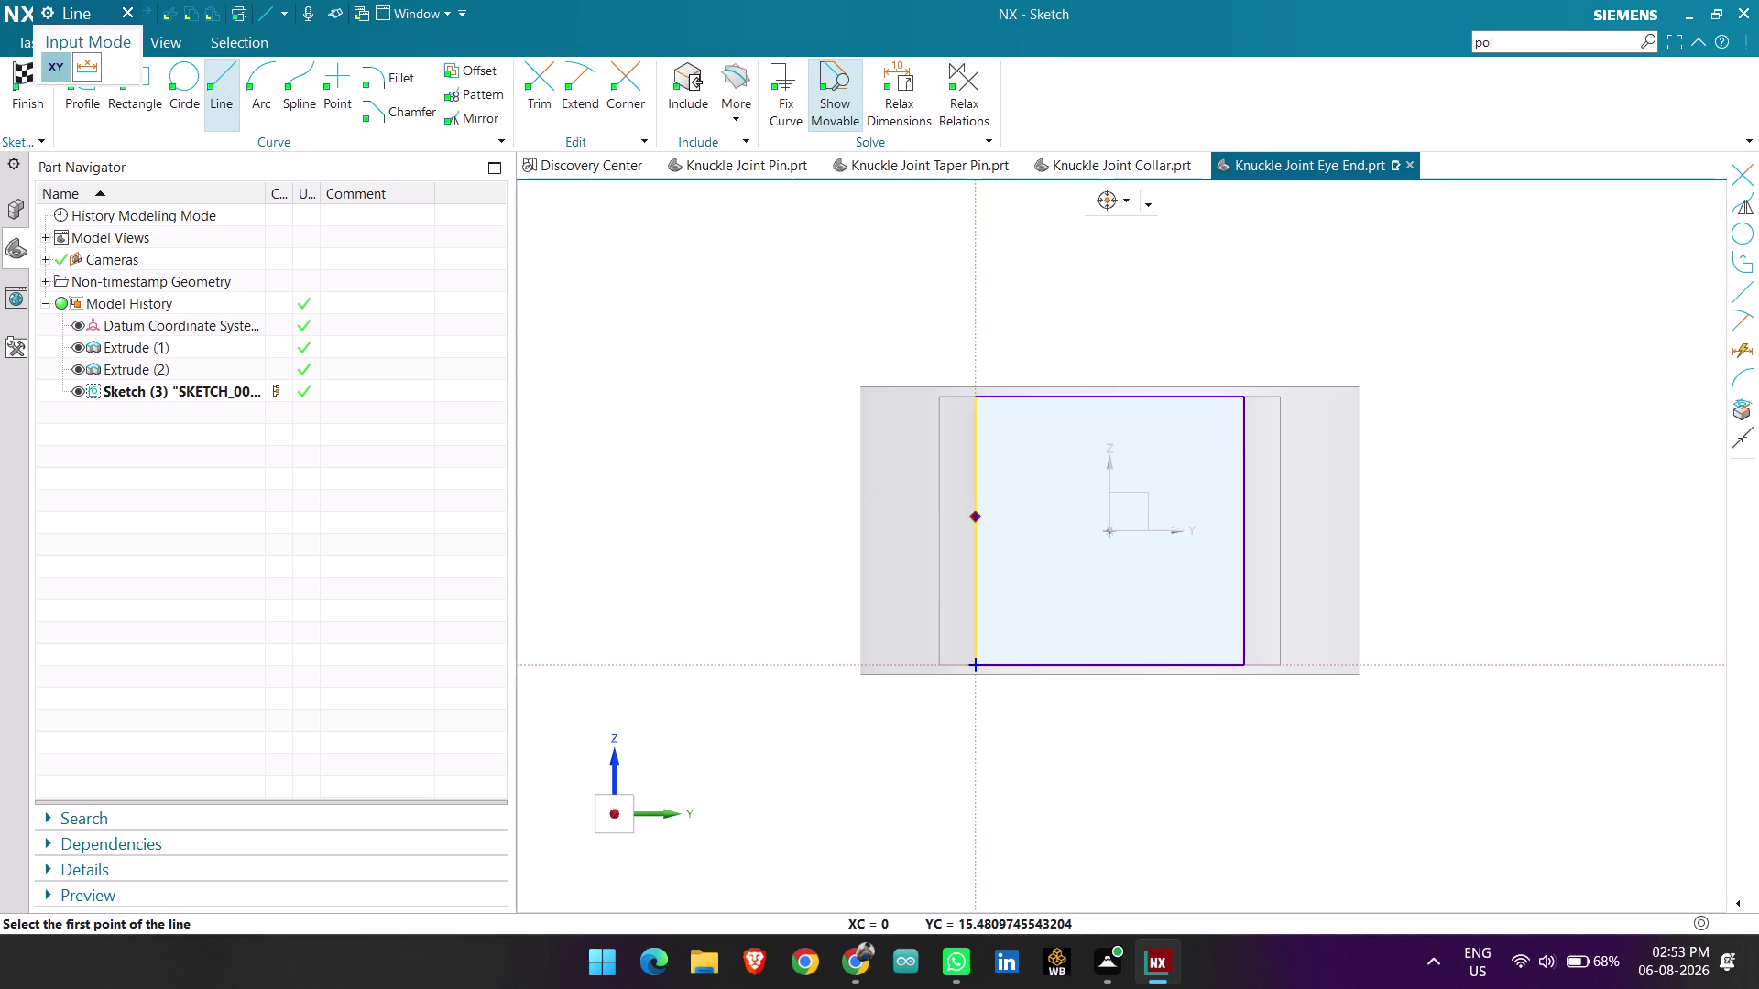
click(974, 532)
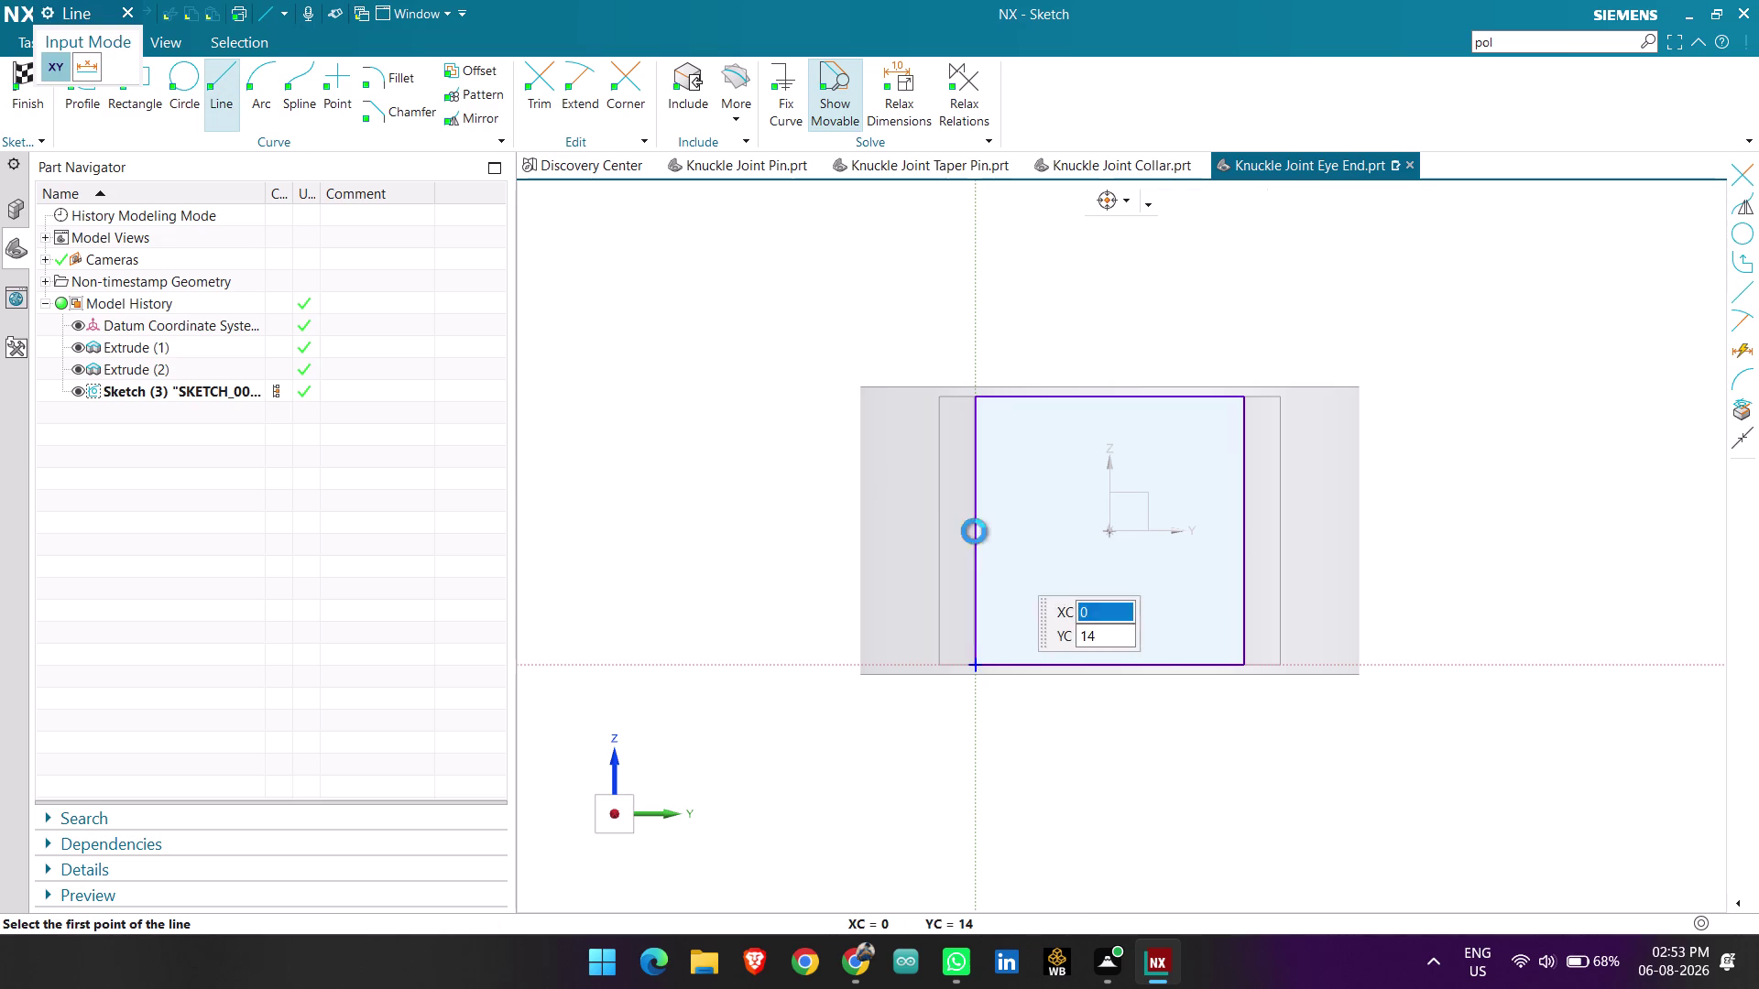
click(1240, 535)
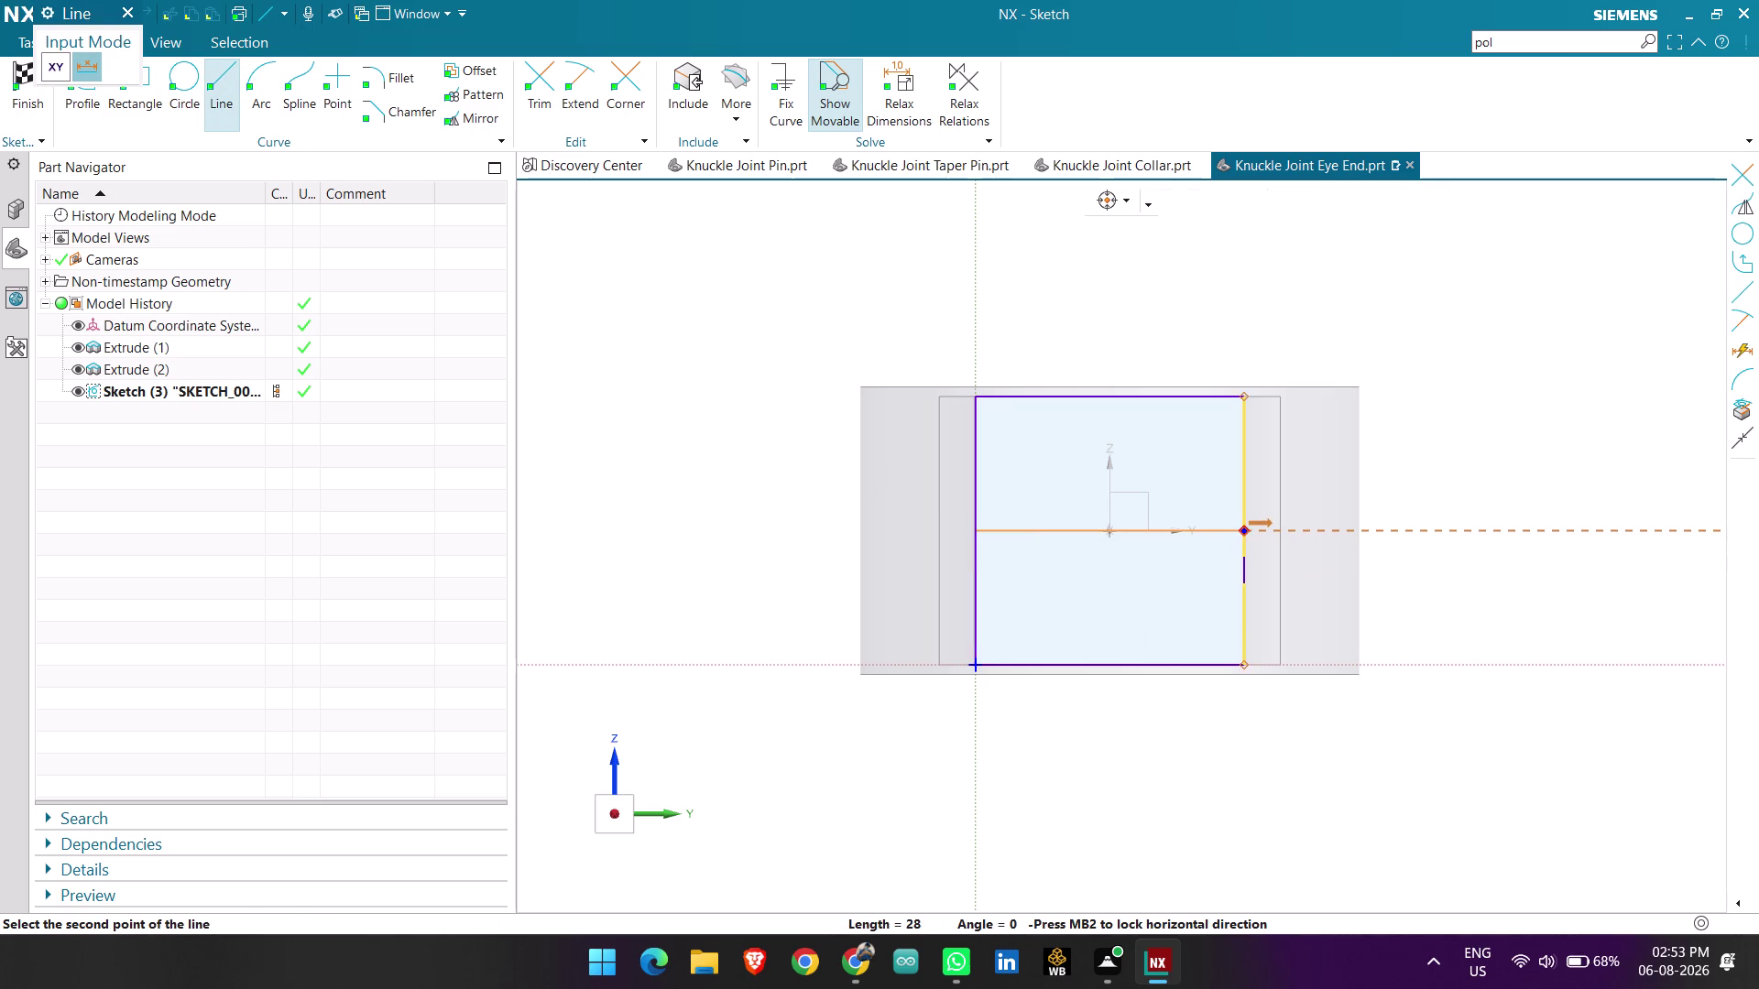
key(Escape)
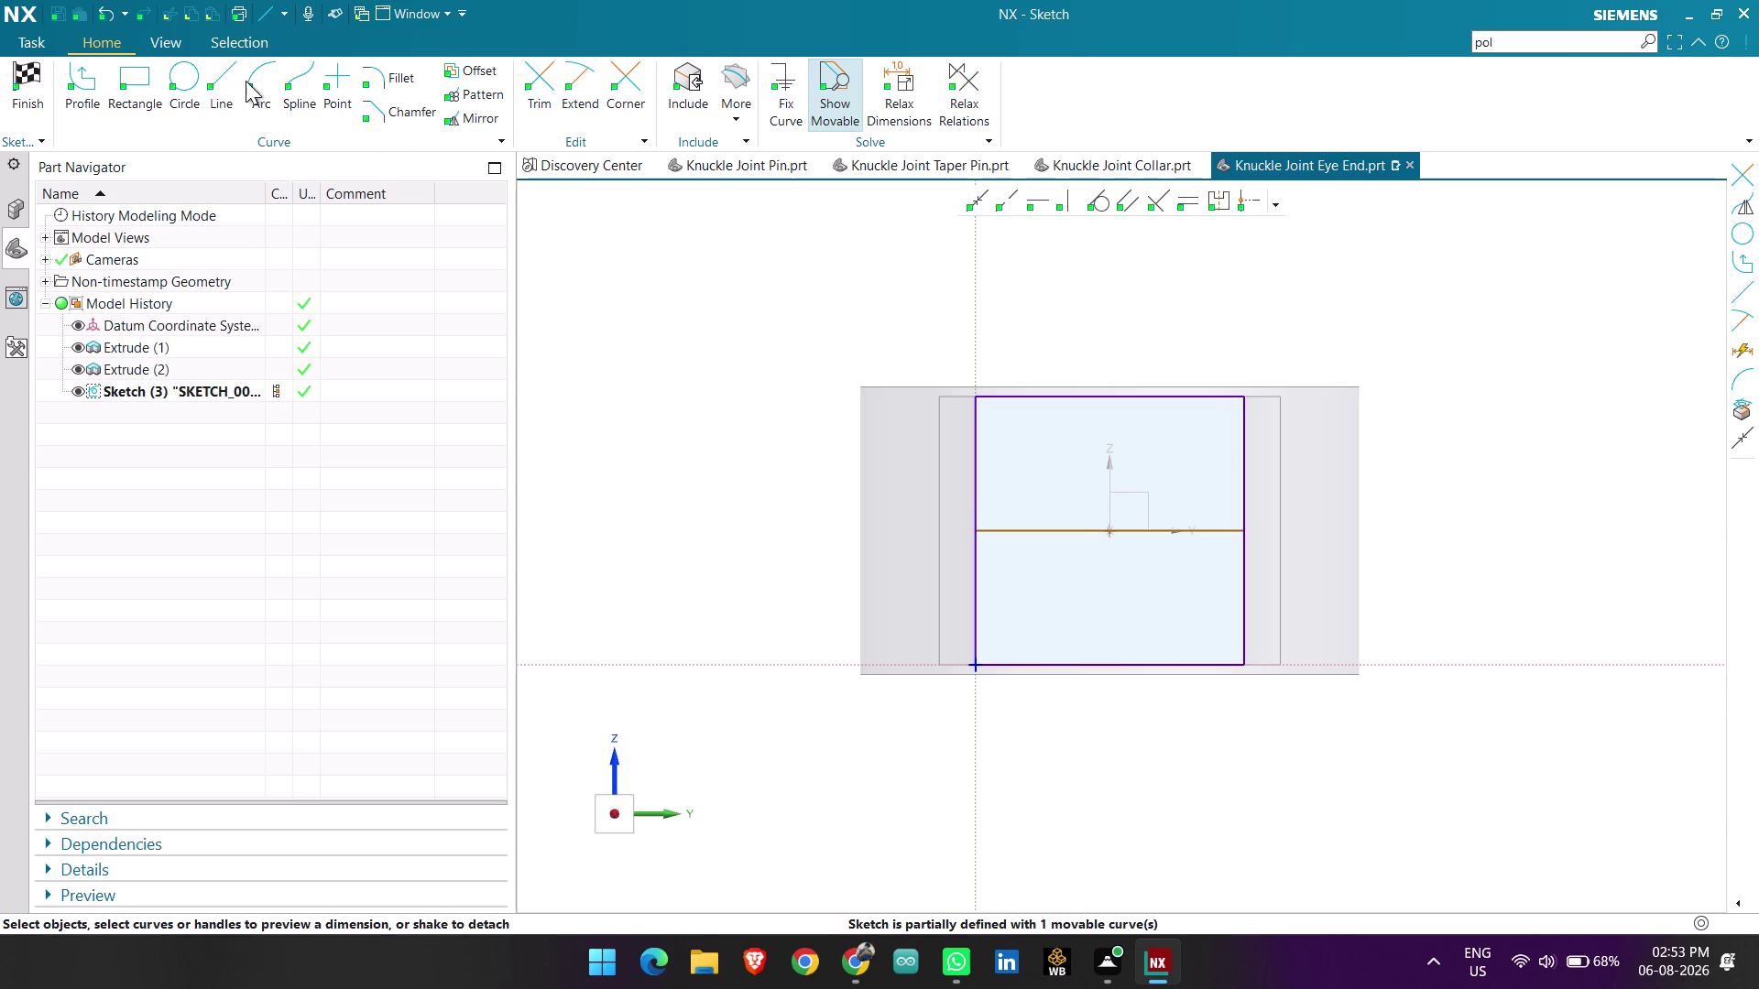
Add a Ø25 circle centred on the horizontal middle line.
click(201, 72)
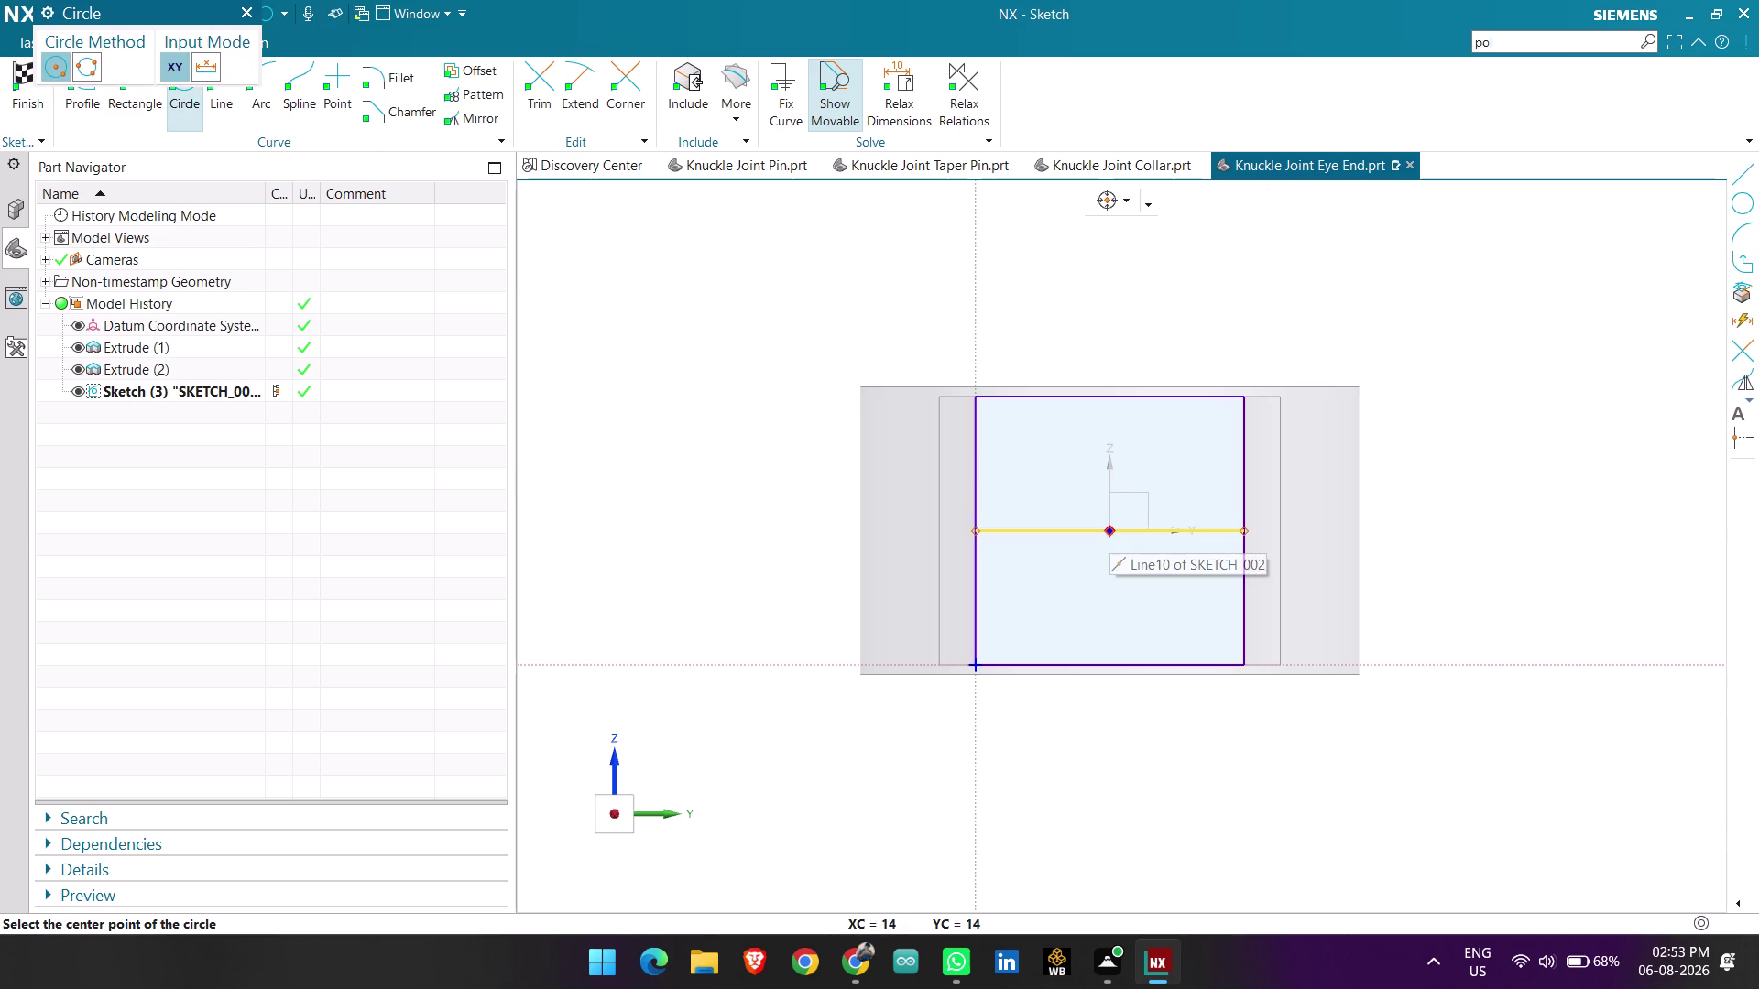
click(1109, 533)
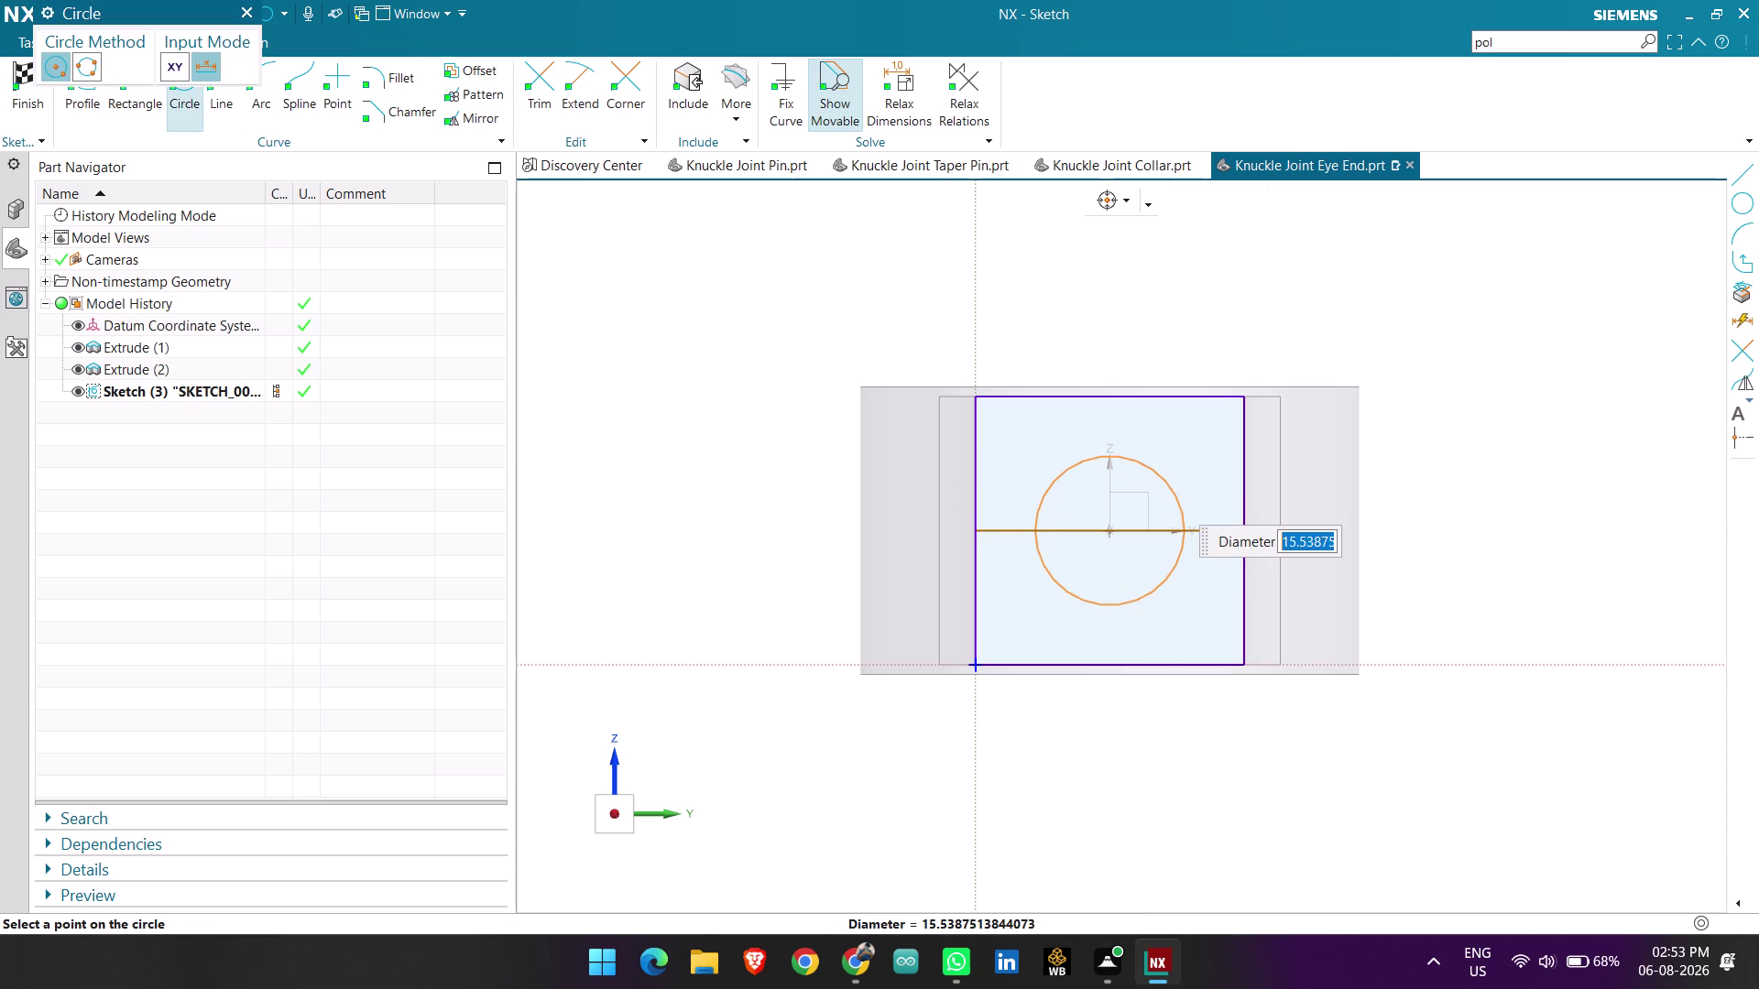
key(2)
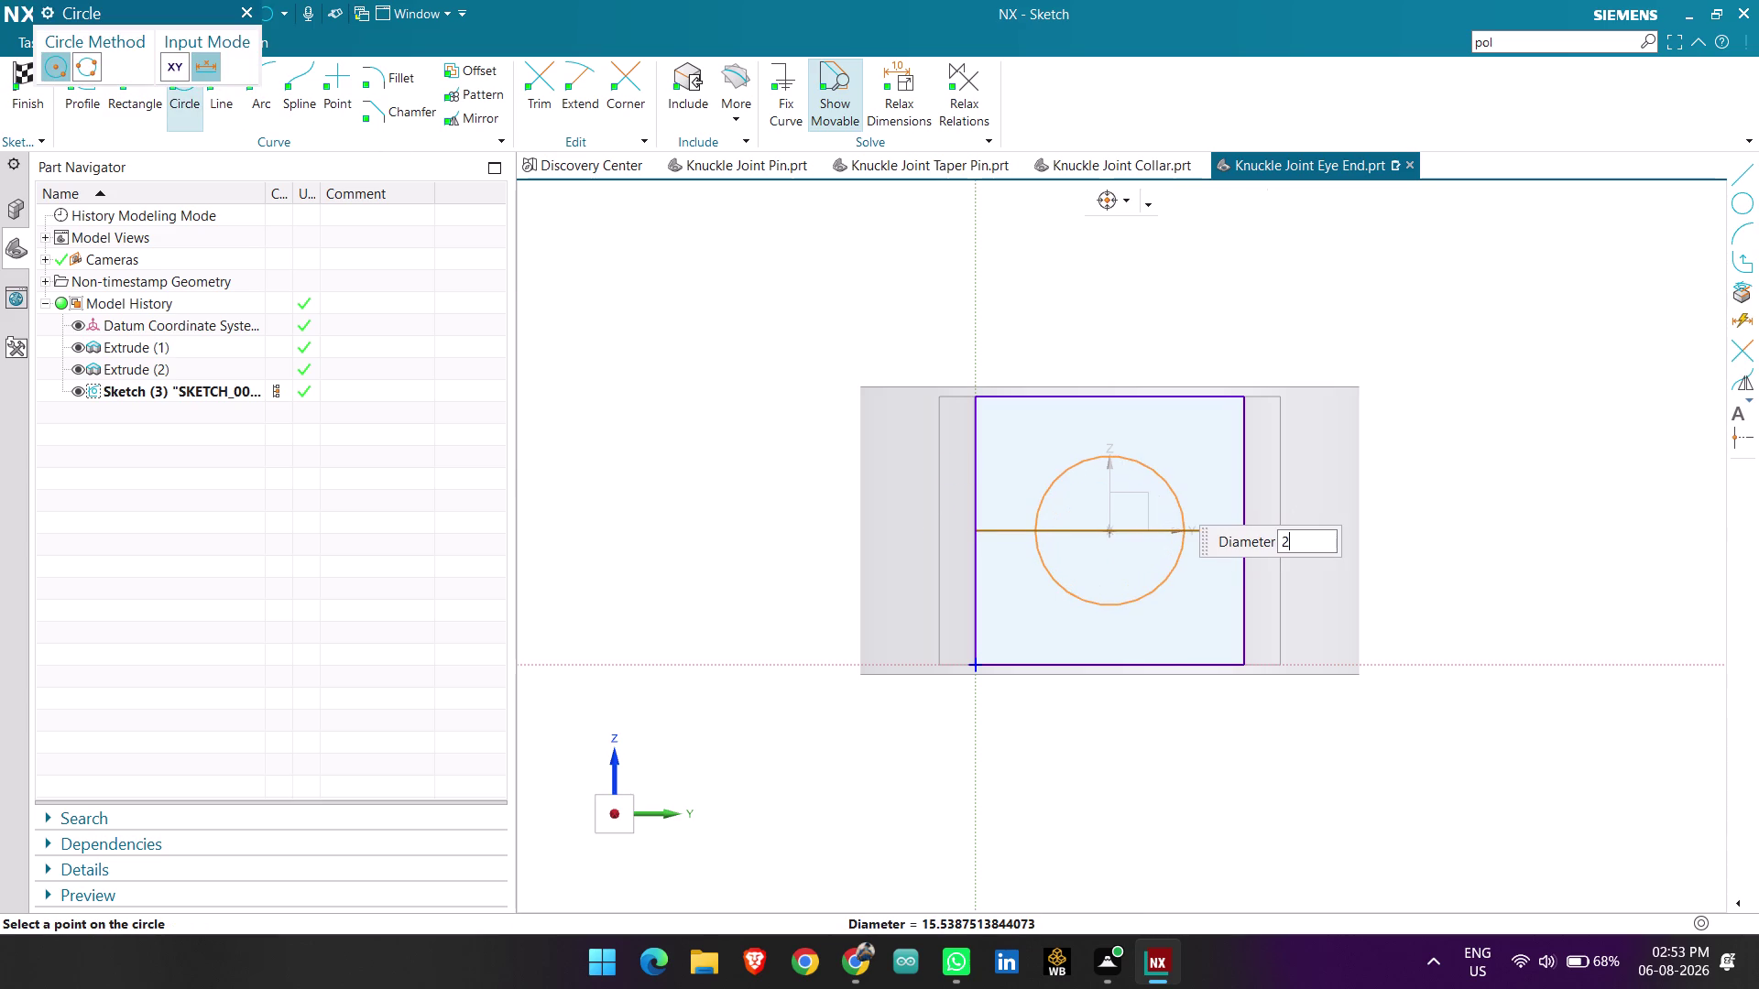
key(6)
key(BackSpace)
key(5)
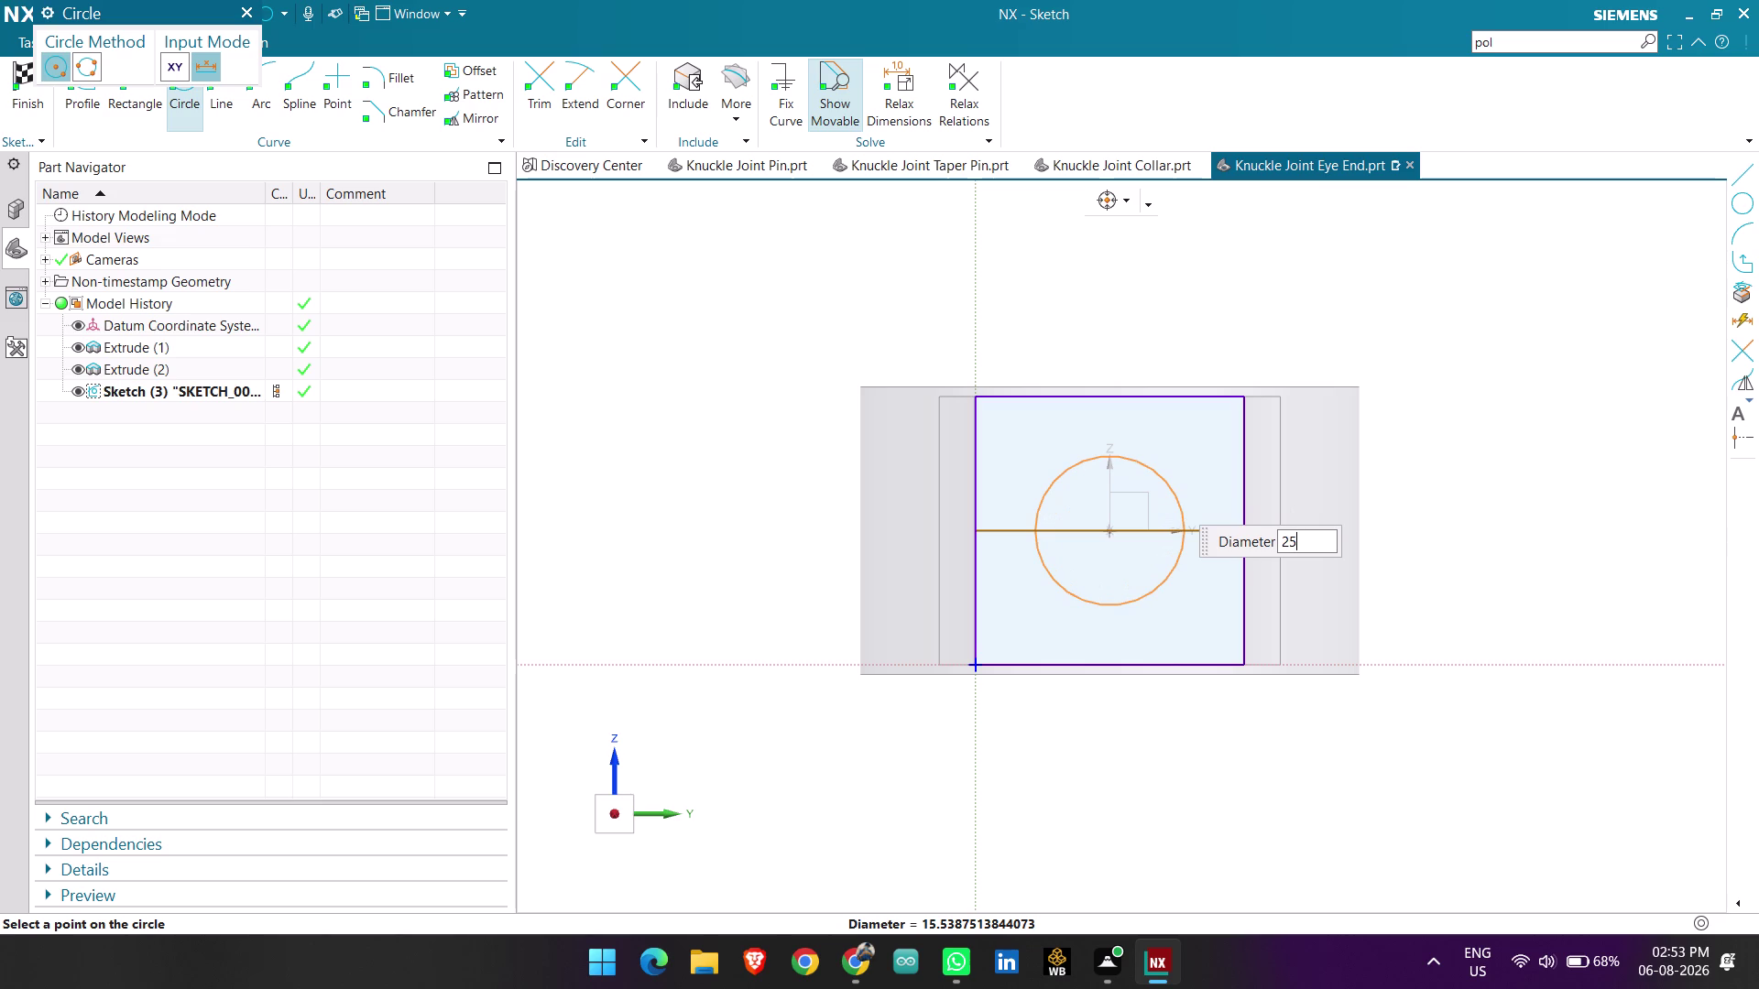
key(Return)
middle_click(1135, 461)
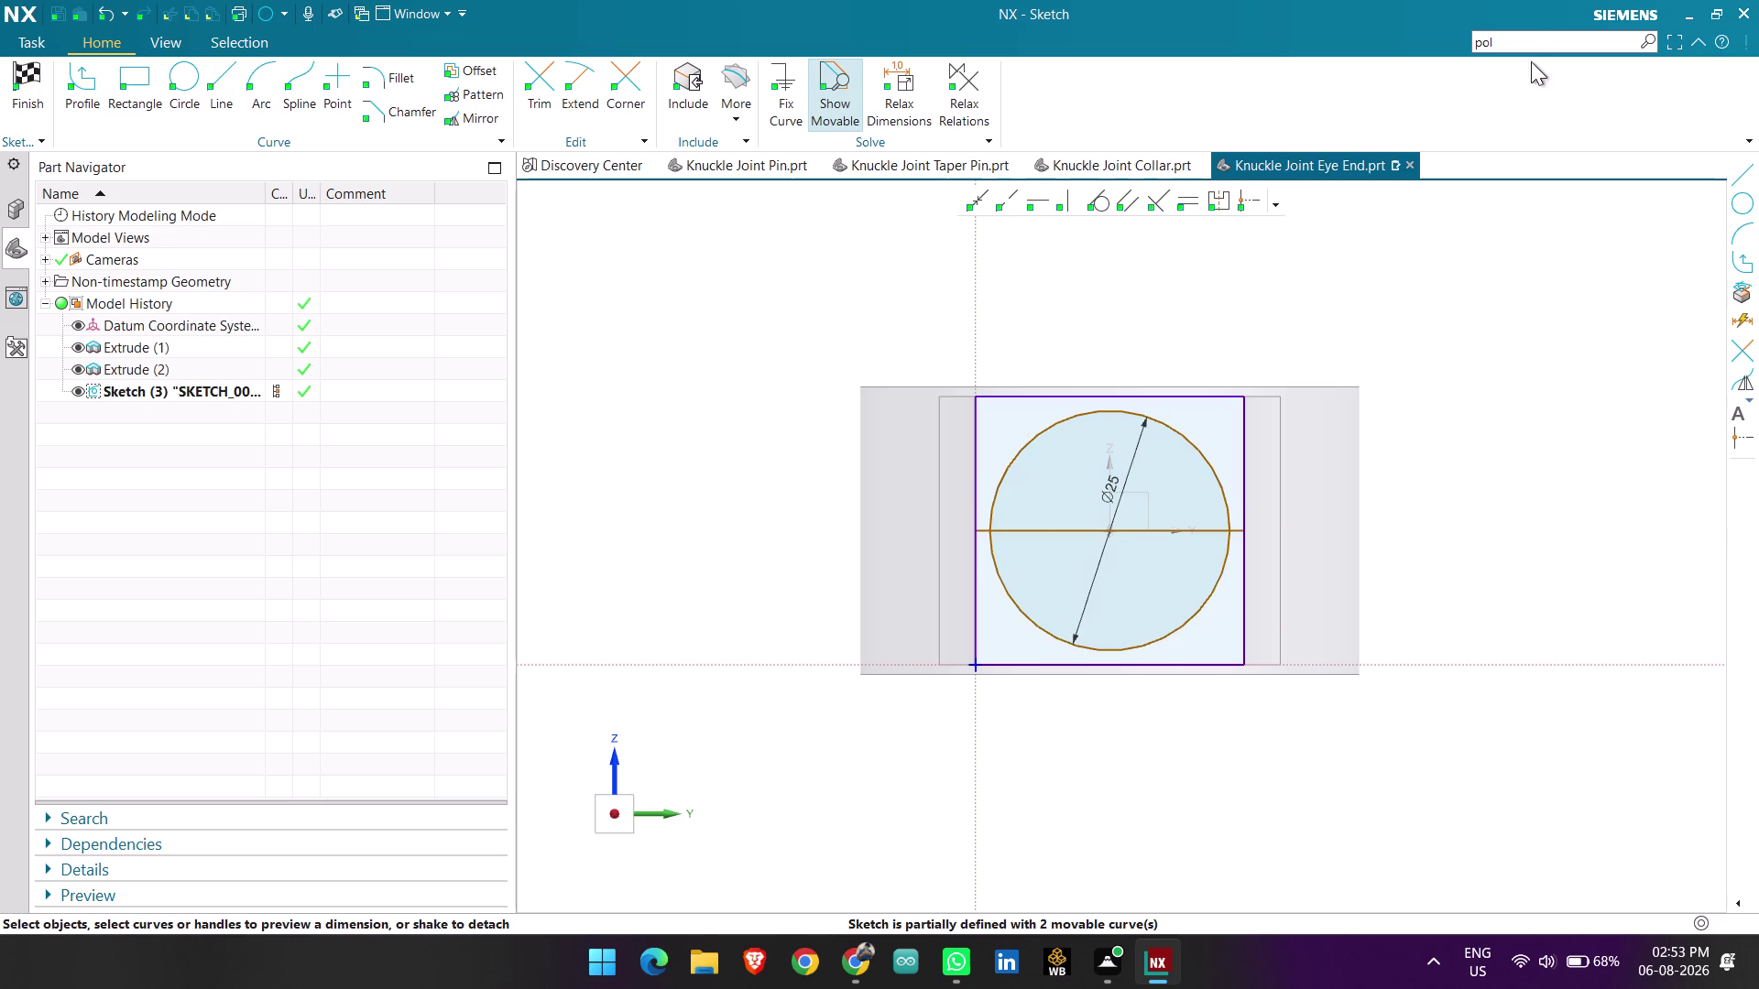
Draw an octagon centred on the circle and convert the middle line to a centerline.
click(1533, 39)
click(1548, 131)
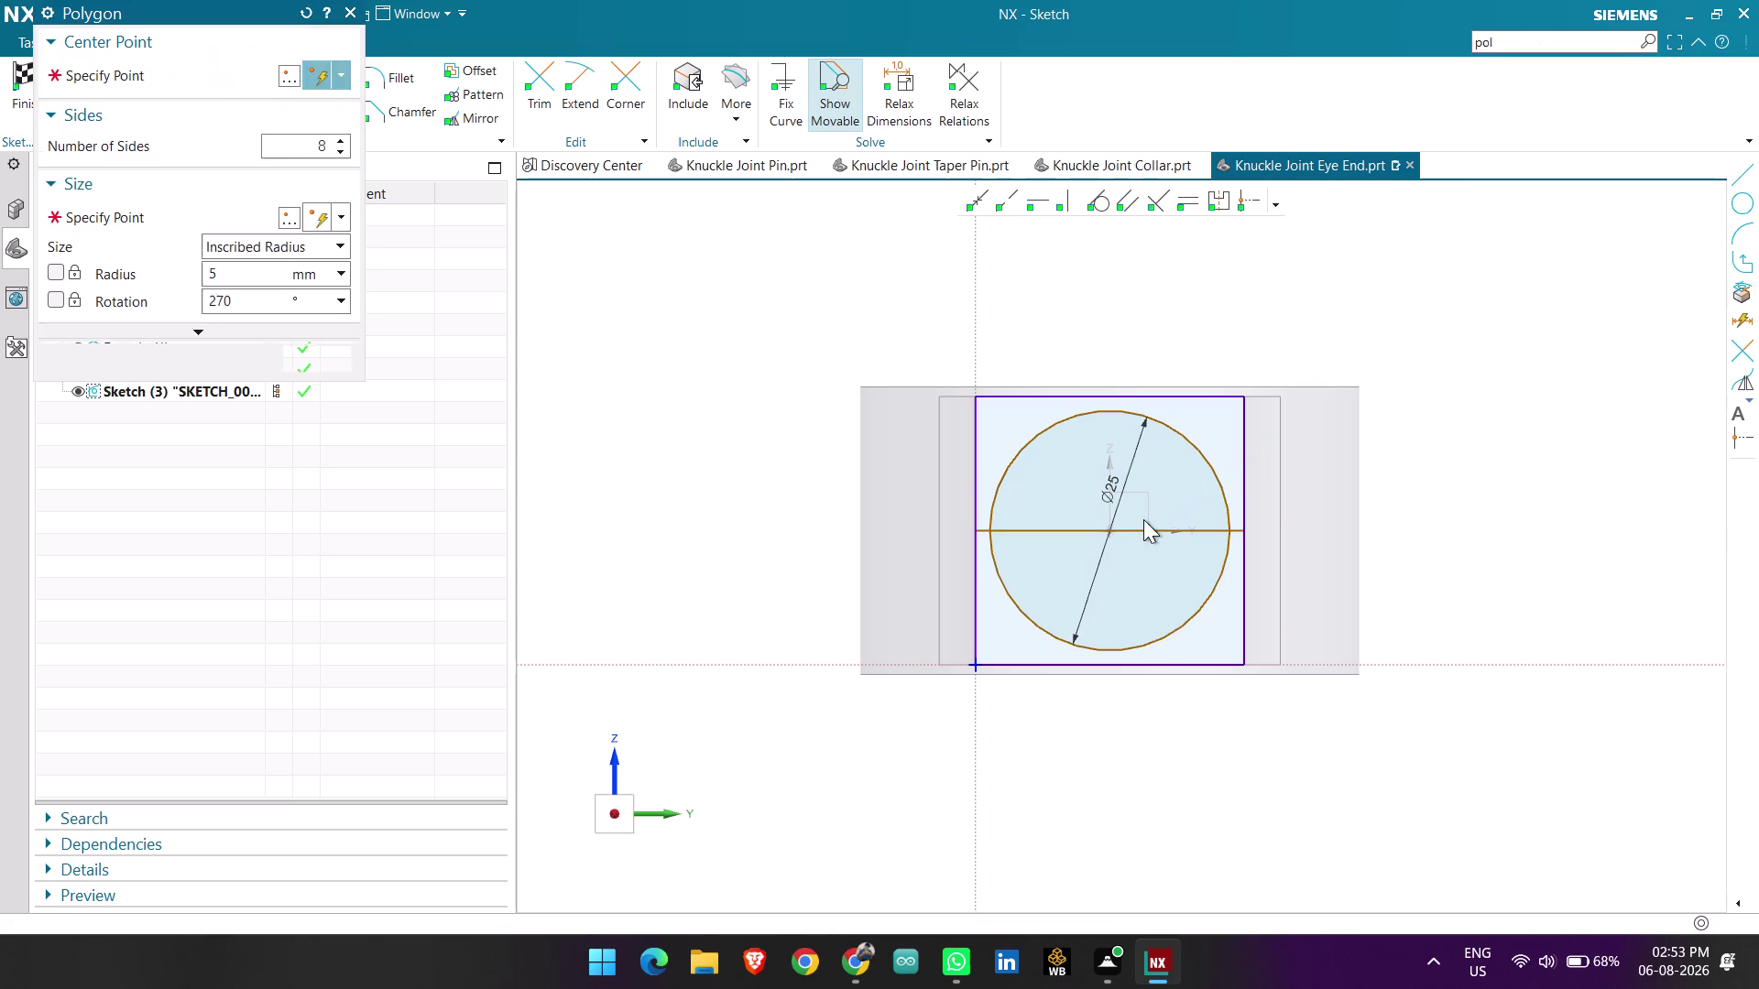
click(1116, 531)
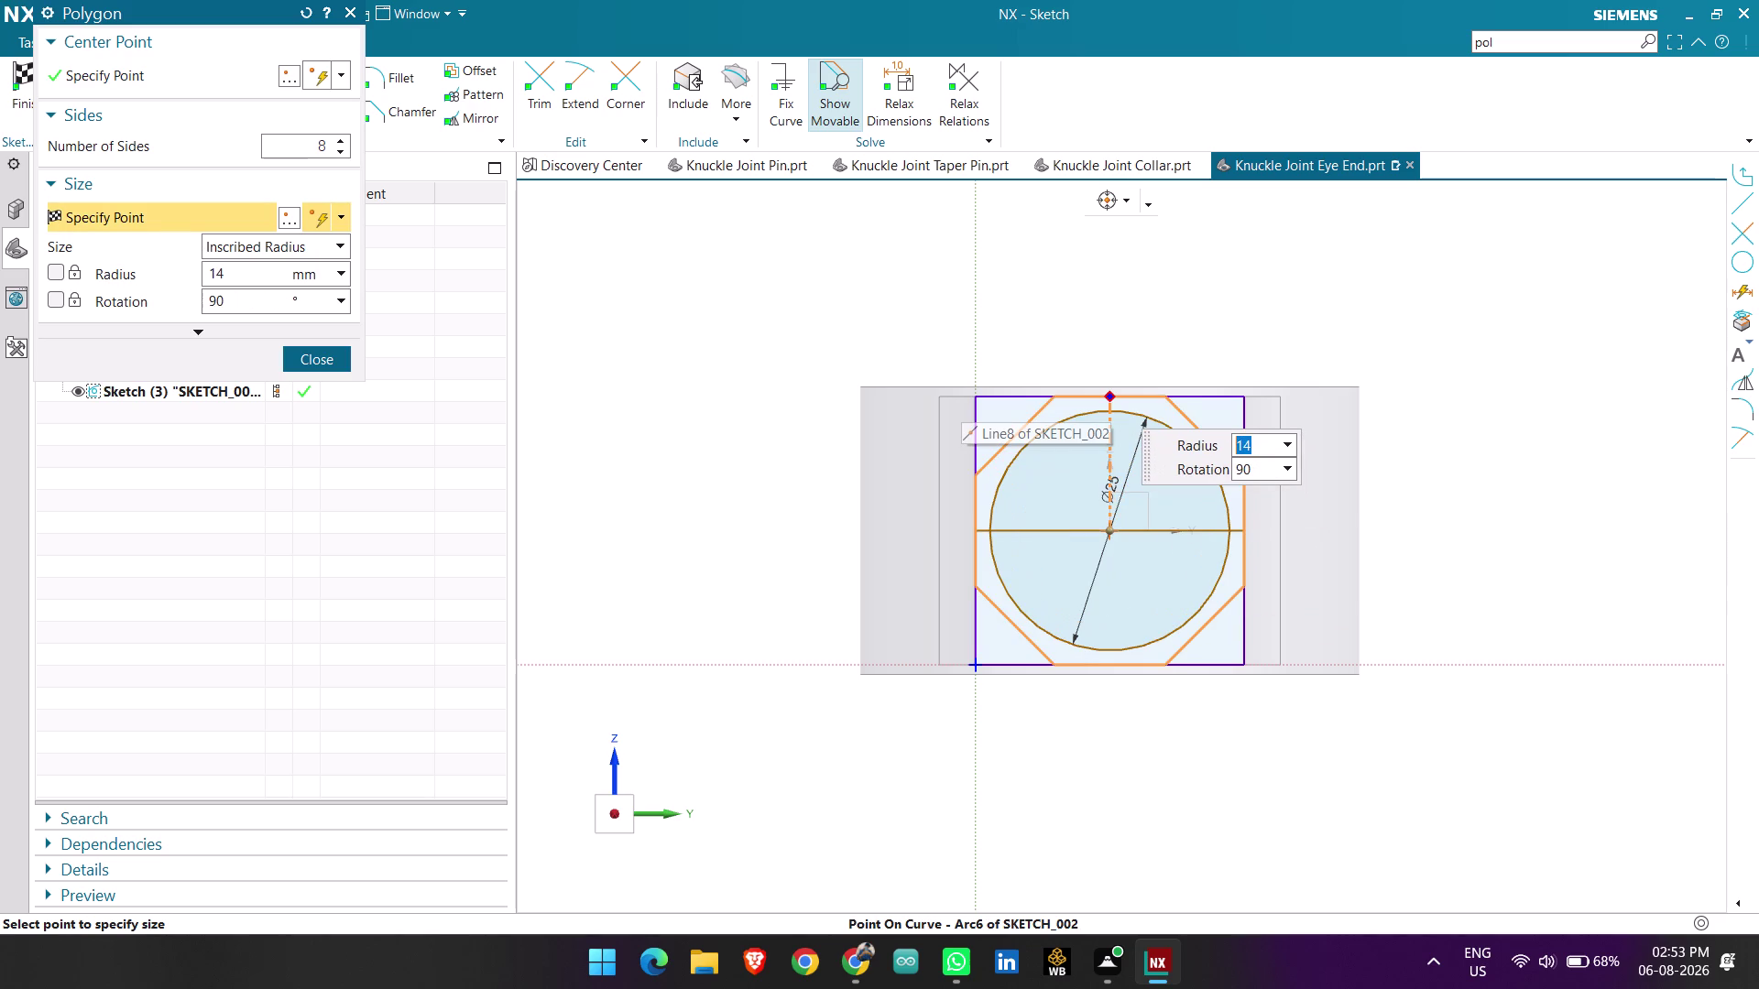
click(1111, 399)
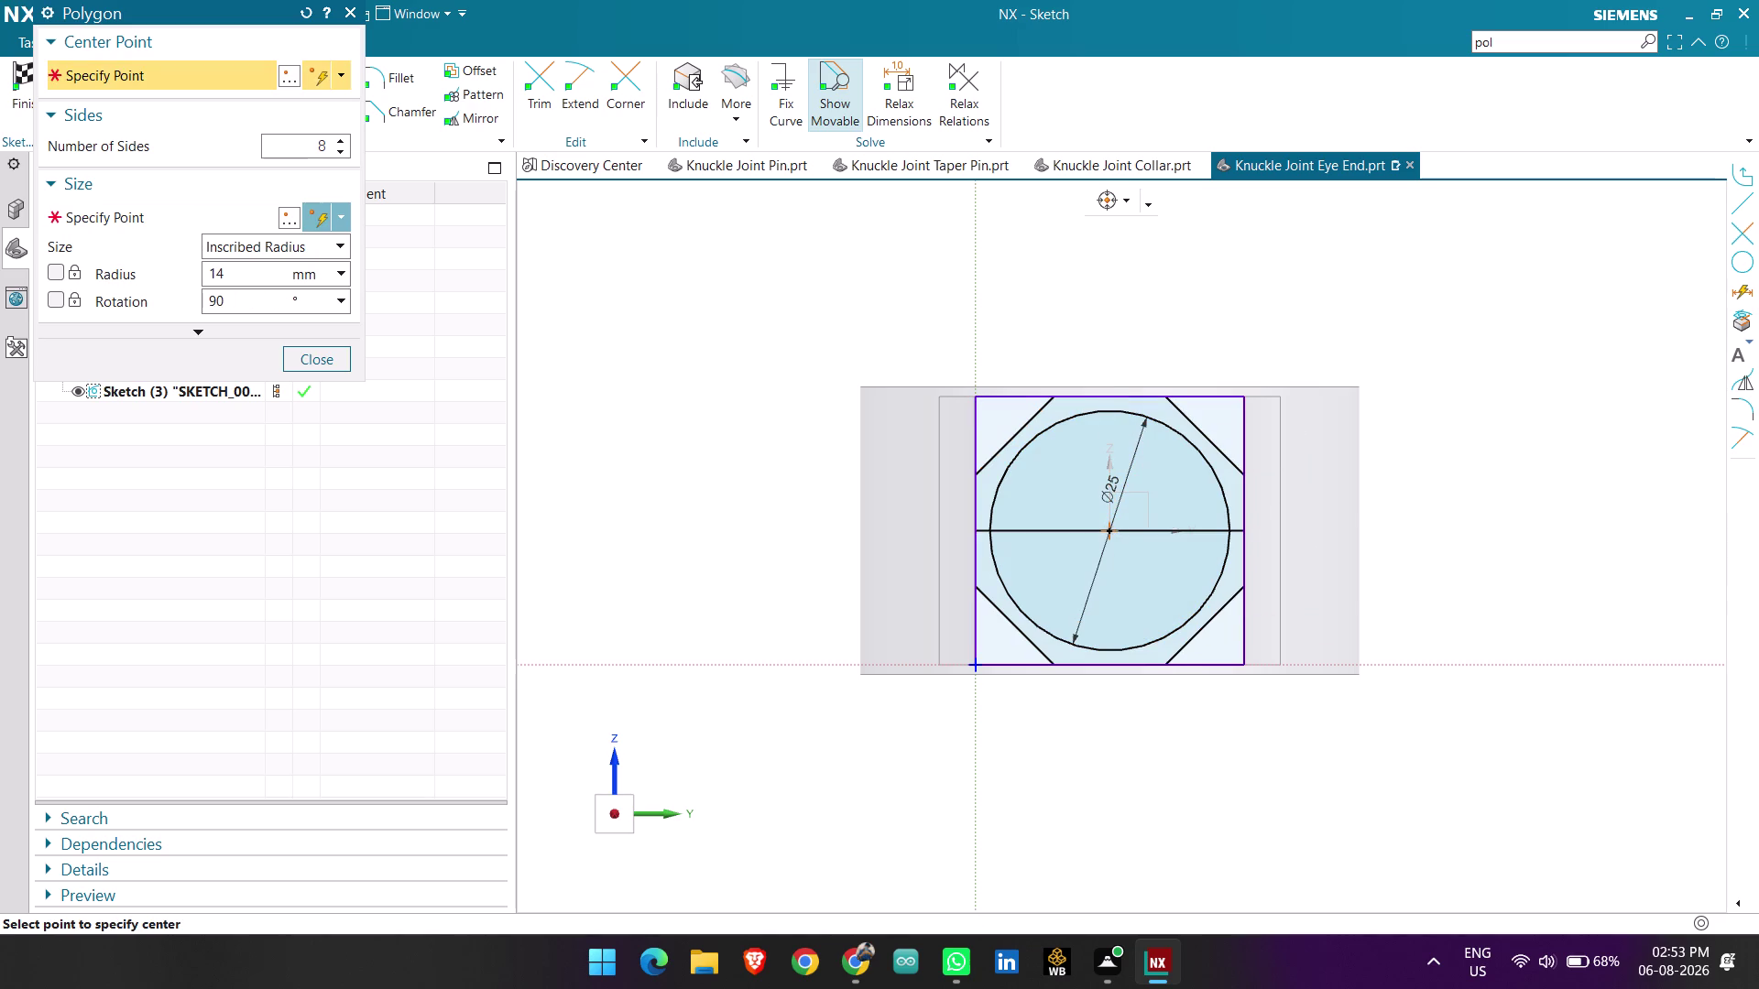
key(Escape)
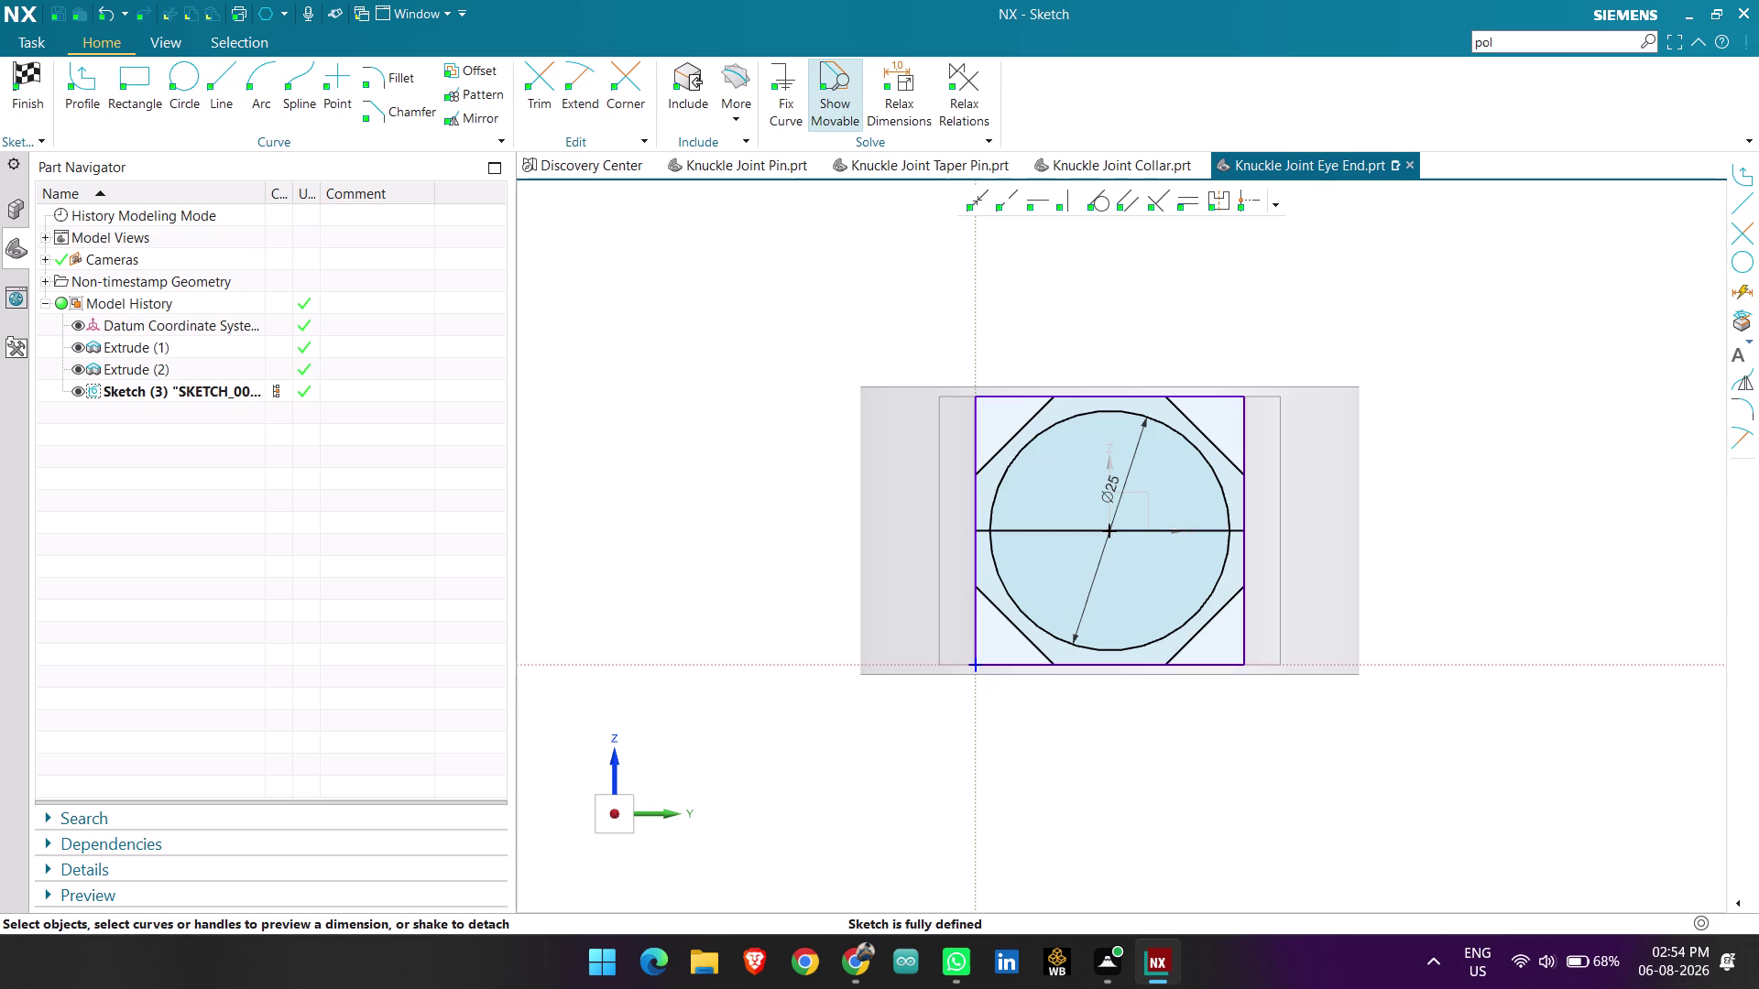
right_click(1066, 536)
click(1087, 511)
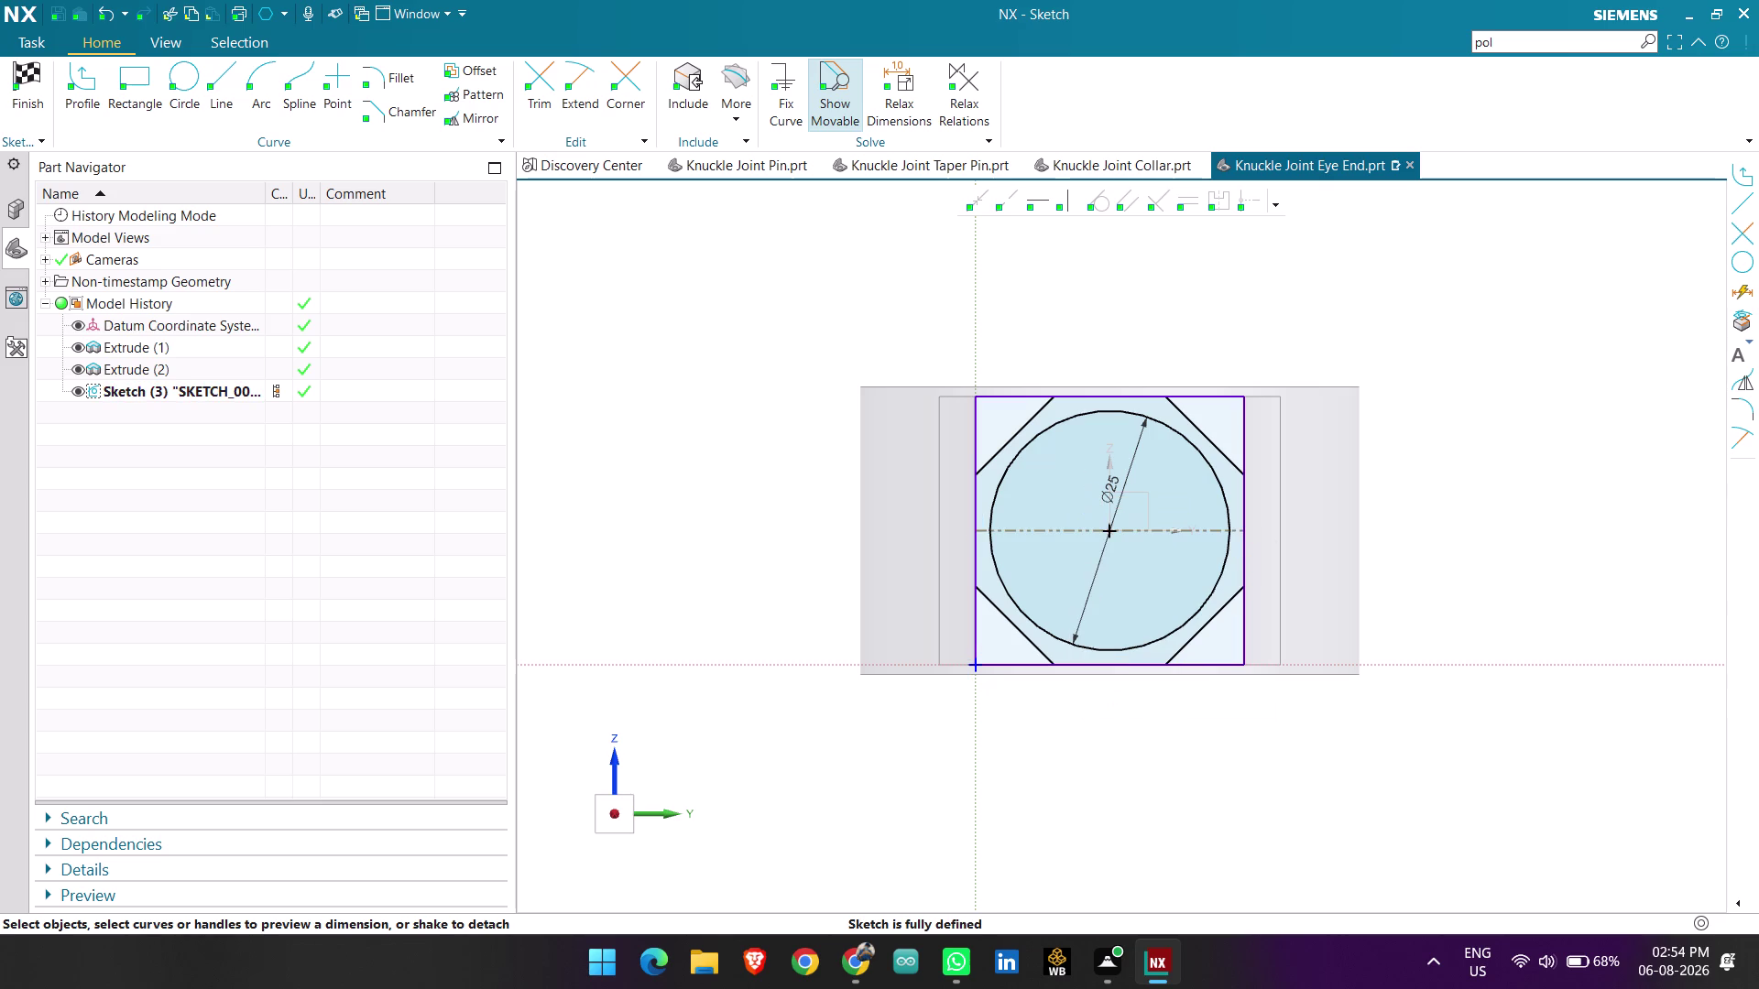
Trim the middle segments from the square's left and right edges.
click(547, 82)
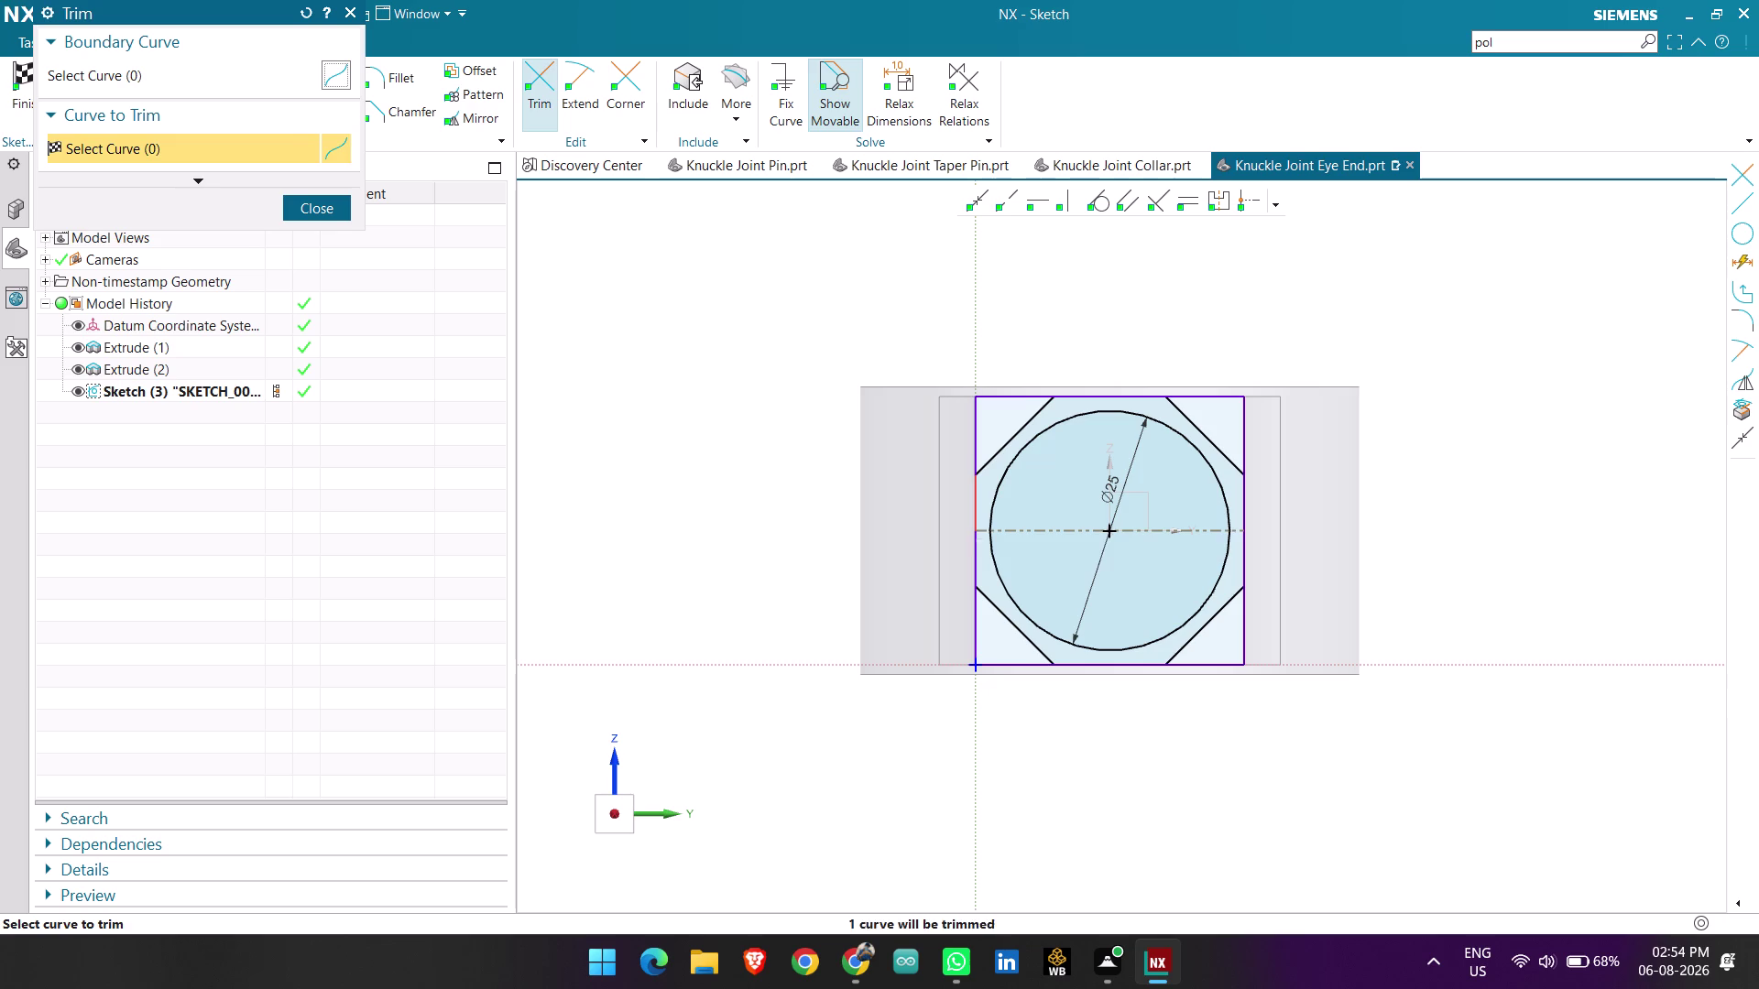
click(976, 515)
click(979, 553)
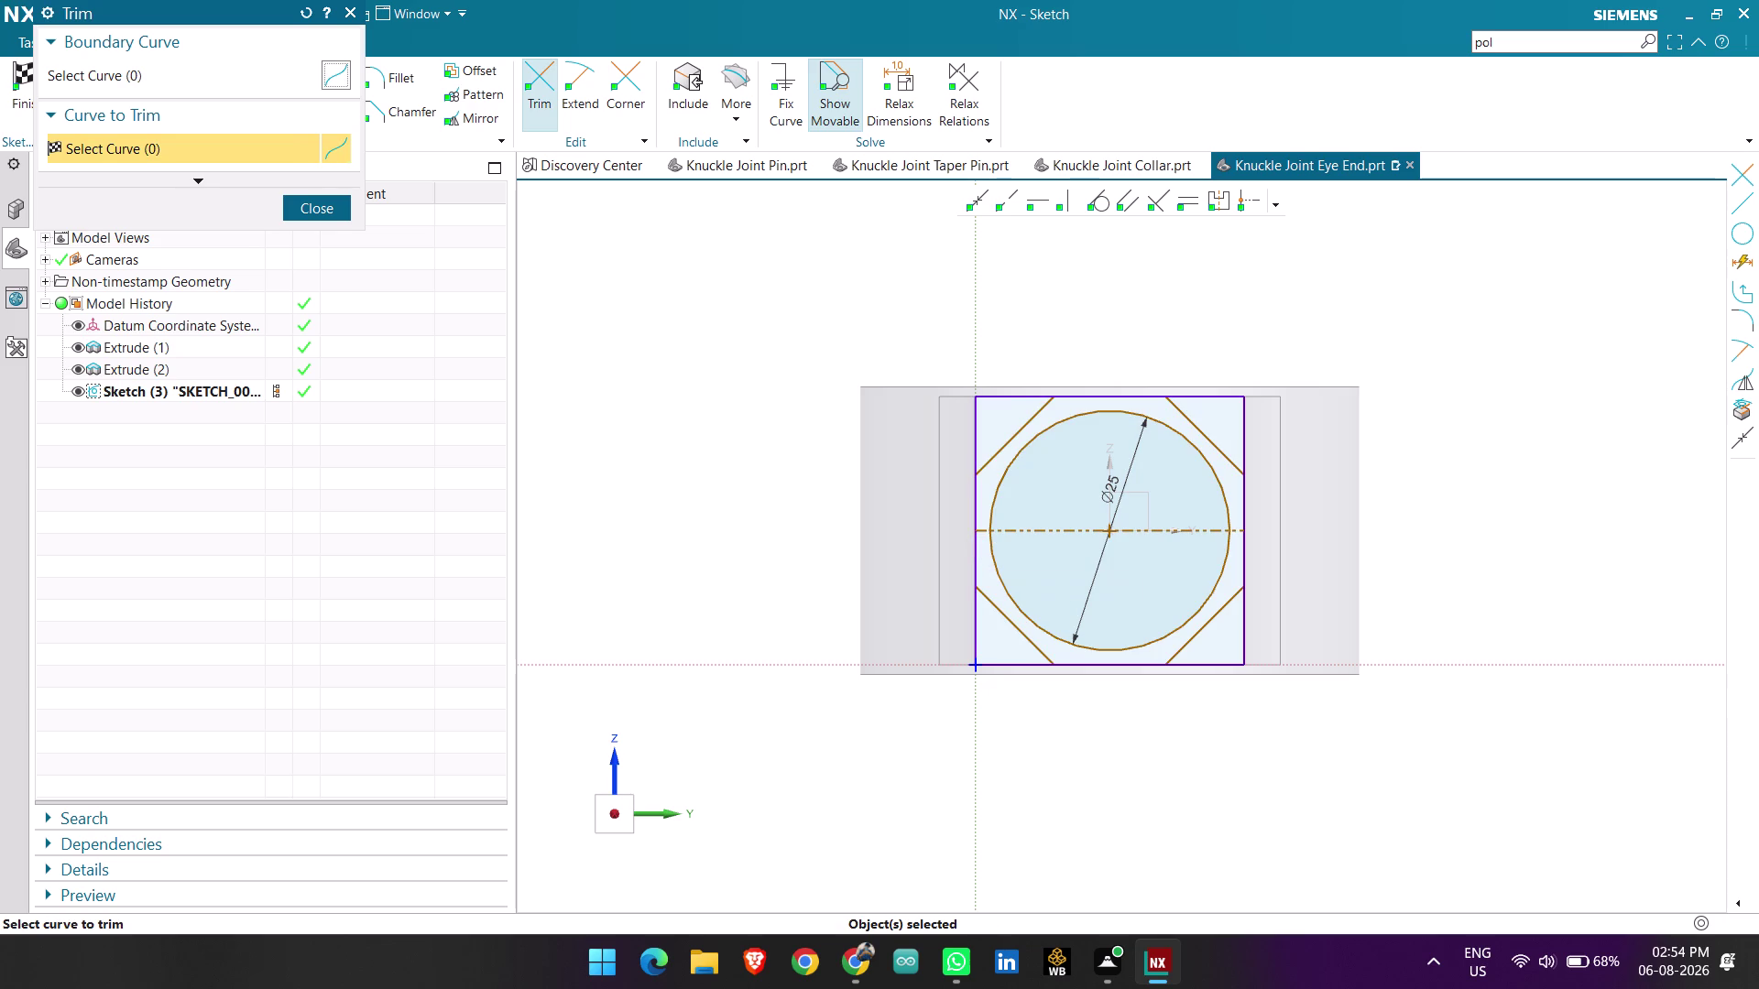
scroll(up, 3)
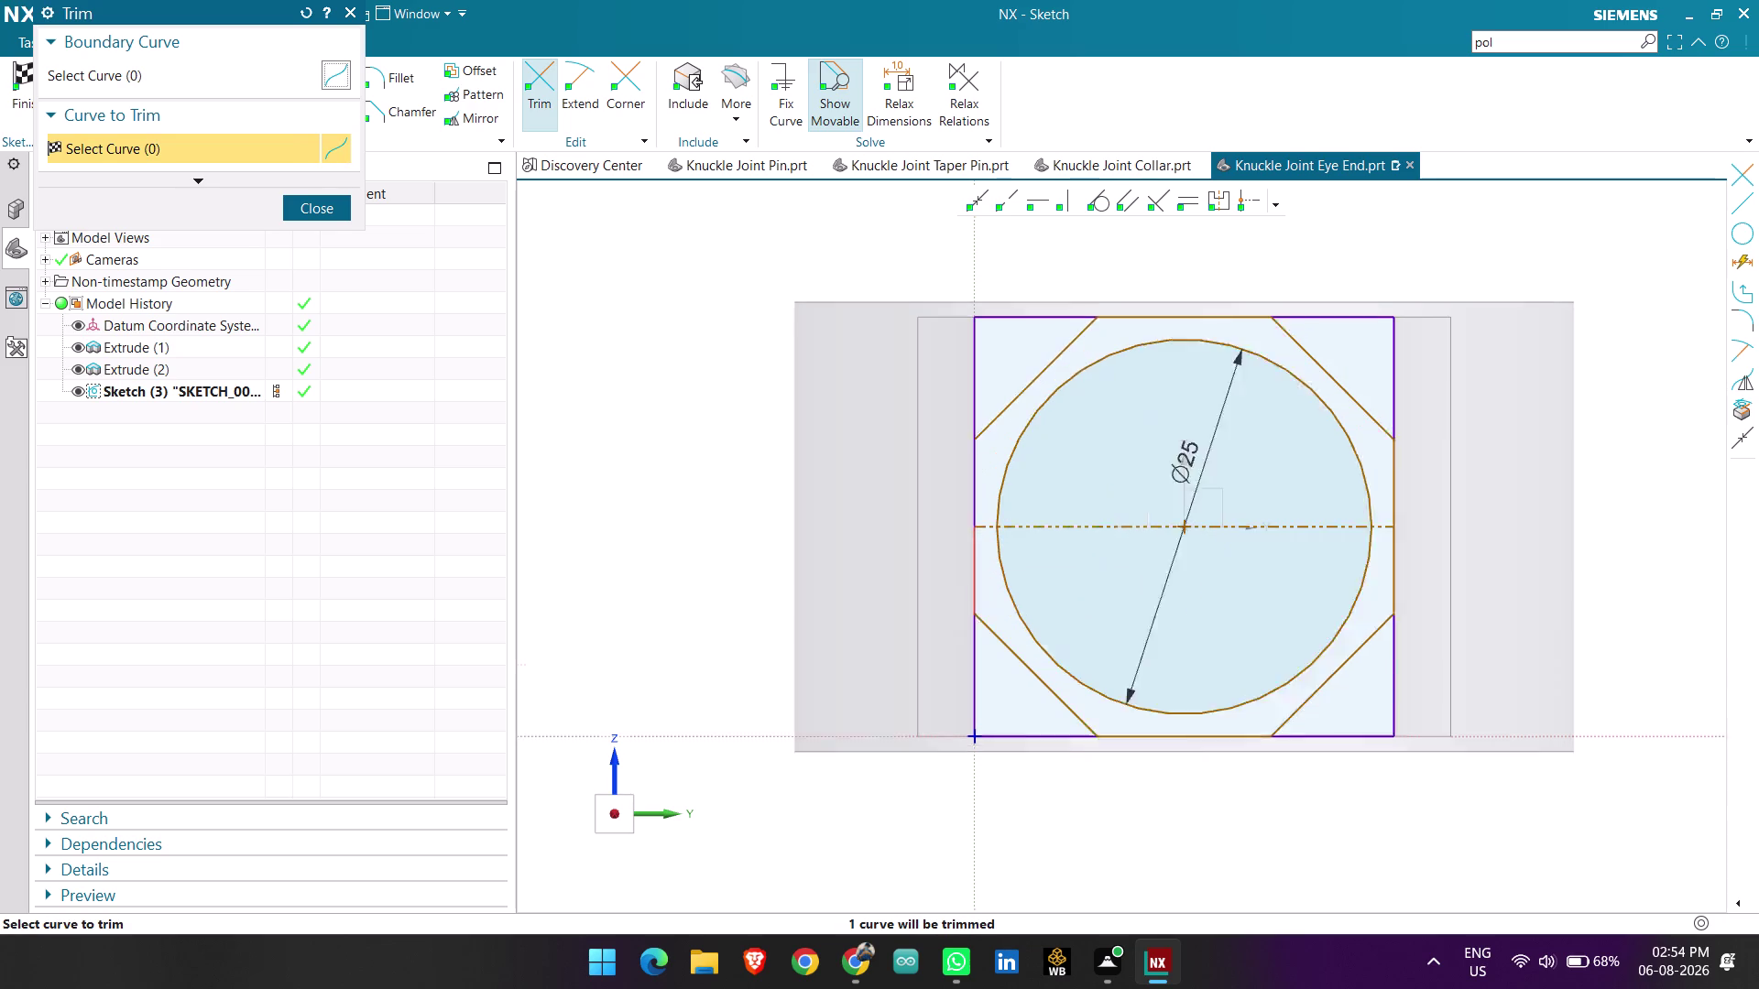
scroll(up, 3)
click(974, 480)
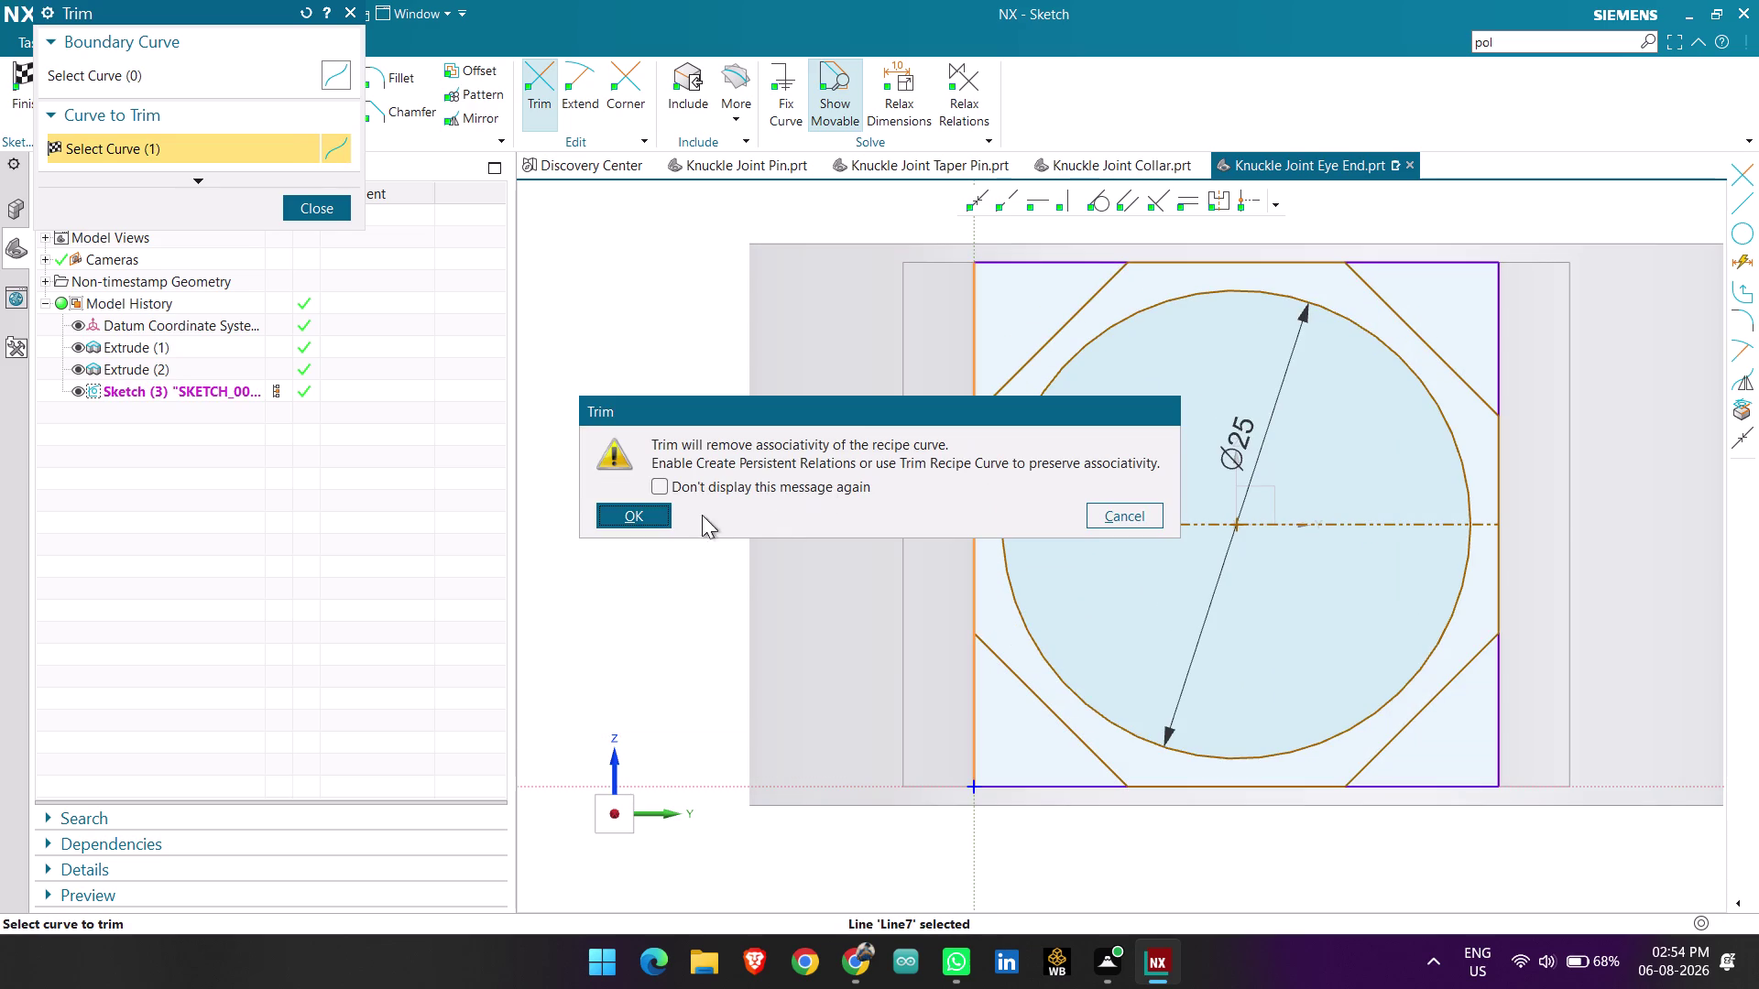
click(619, 510)
click(976, 589)
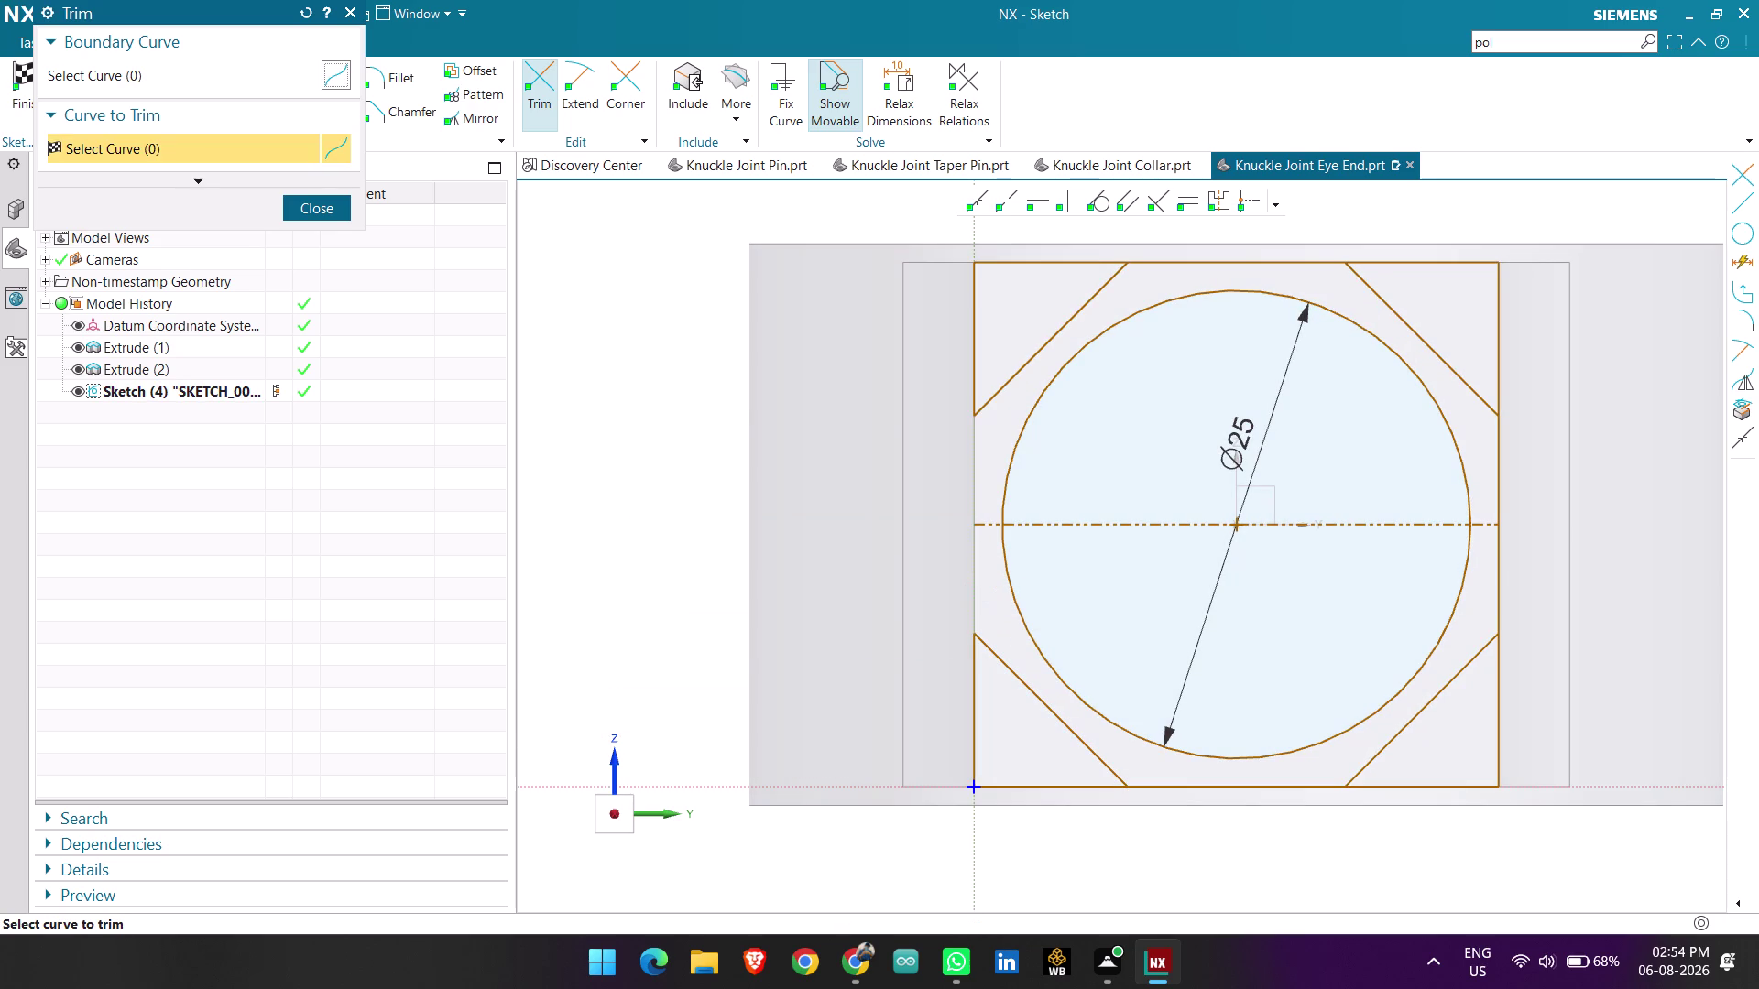
click(1304, 786)
click(1501, 558)
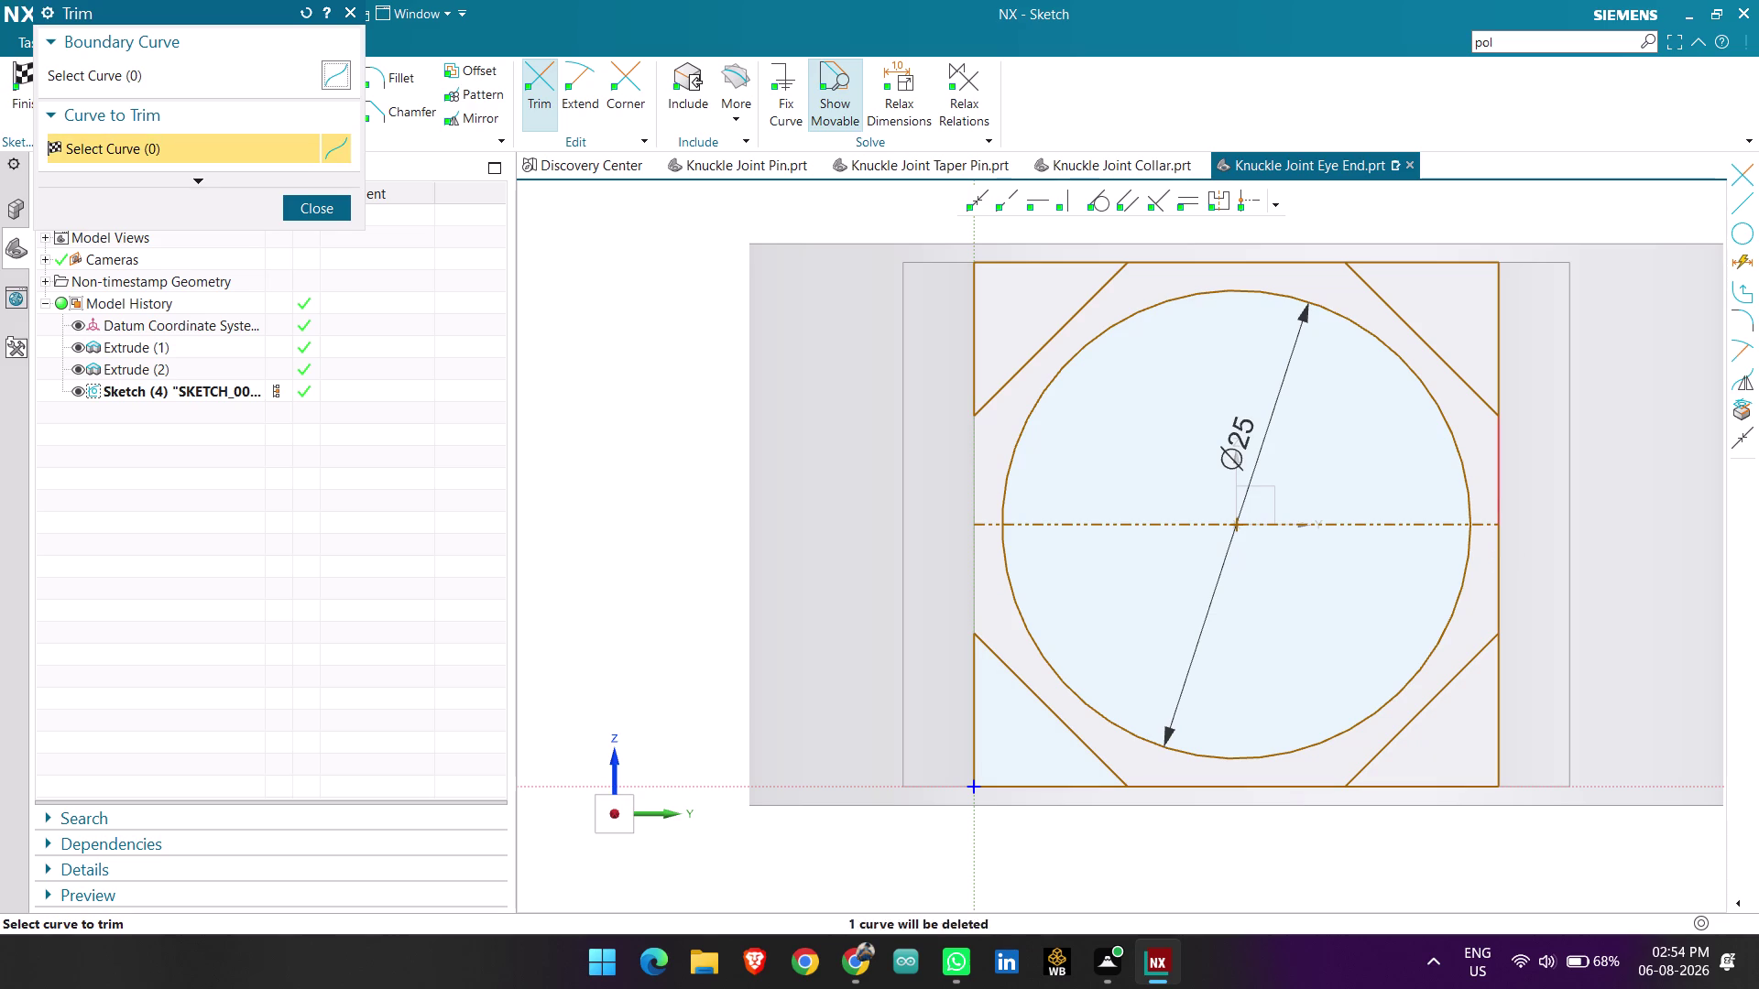
click(1498, 483)
click(1241, 266)
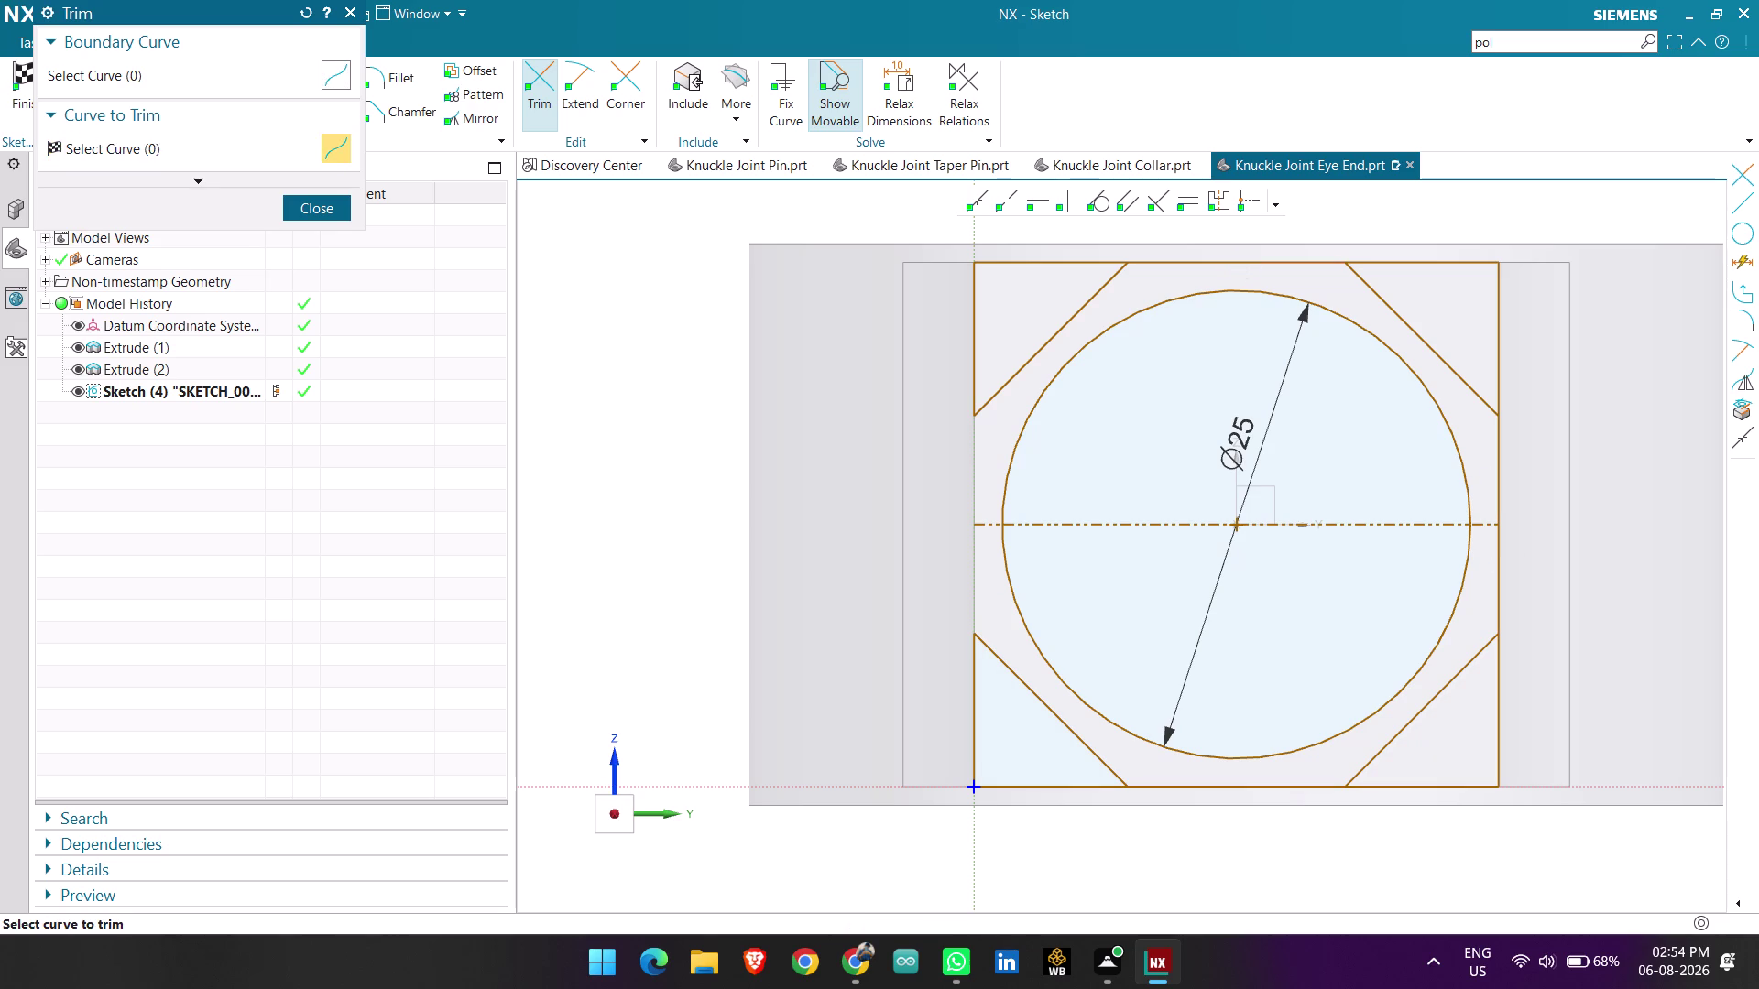
Trim the middle segments from the square's top and bottom edges.
click(1222, 261)
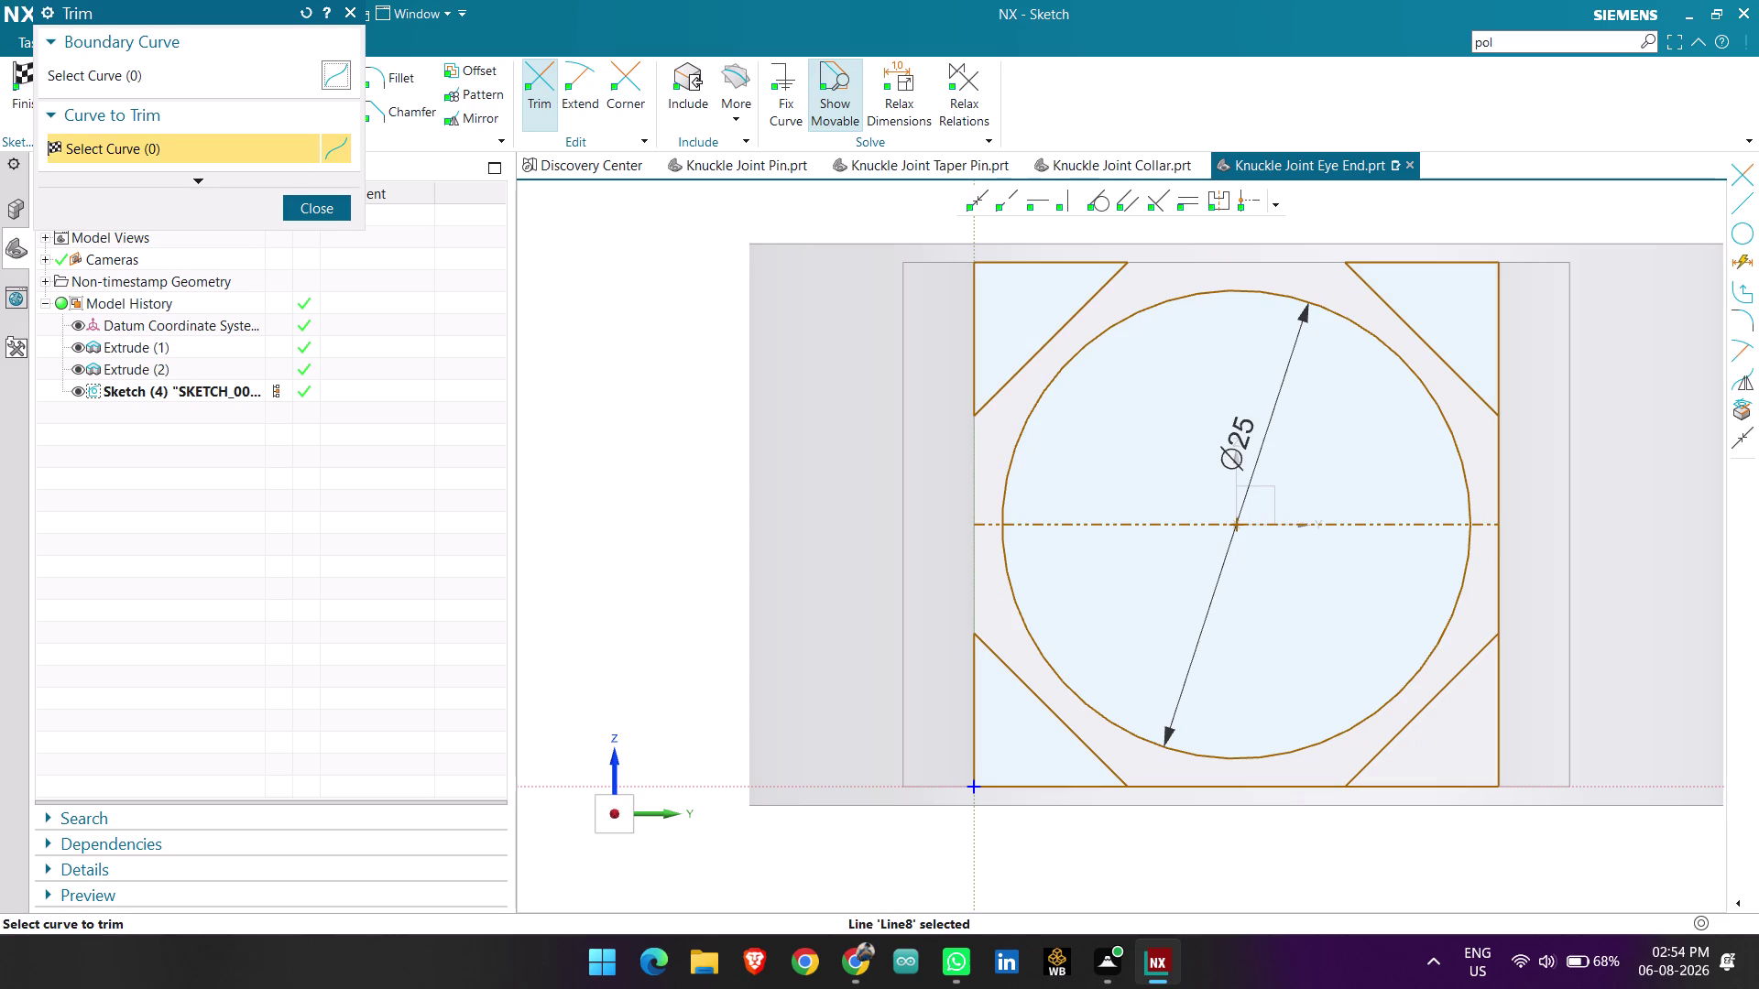
scroll(down, 3)
scroll(up, 3)
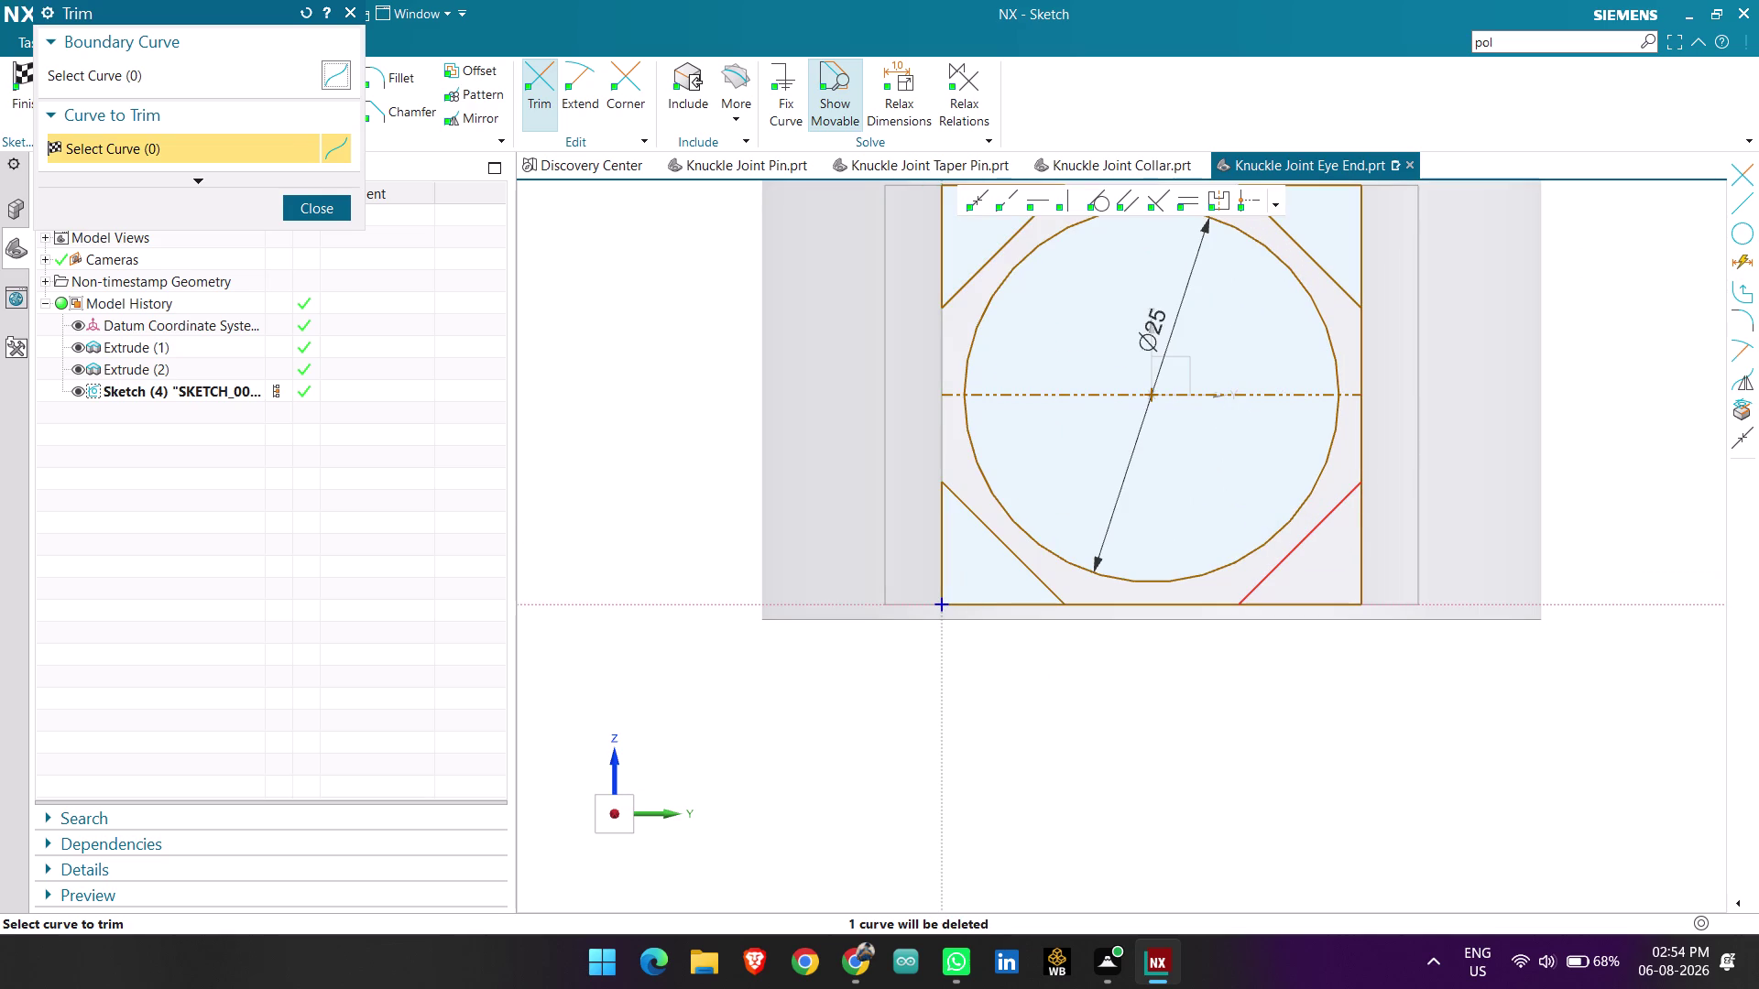
click(1361, 447)
click(1361, 367)
scroll(down, 3)
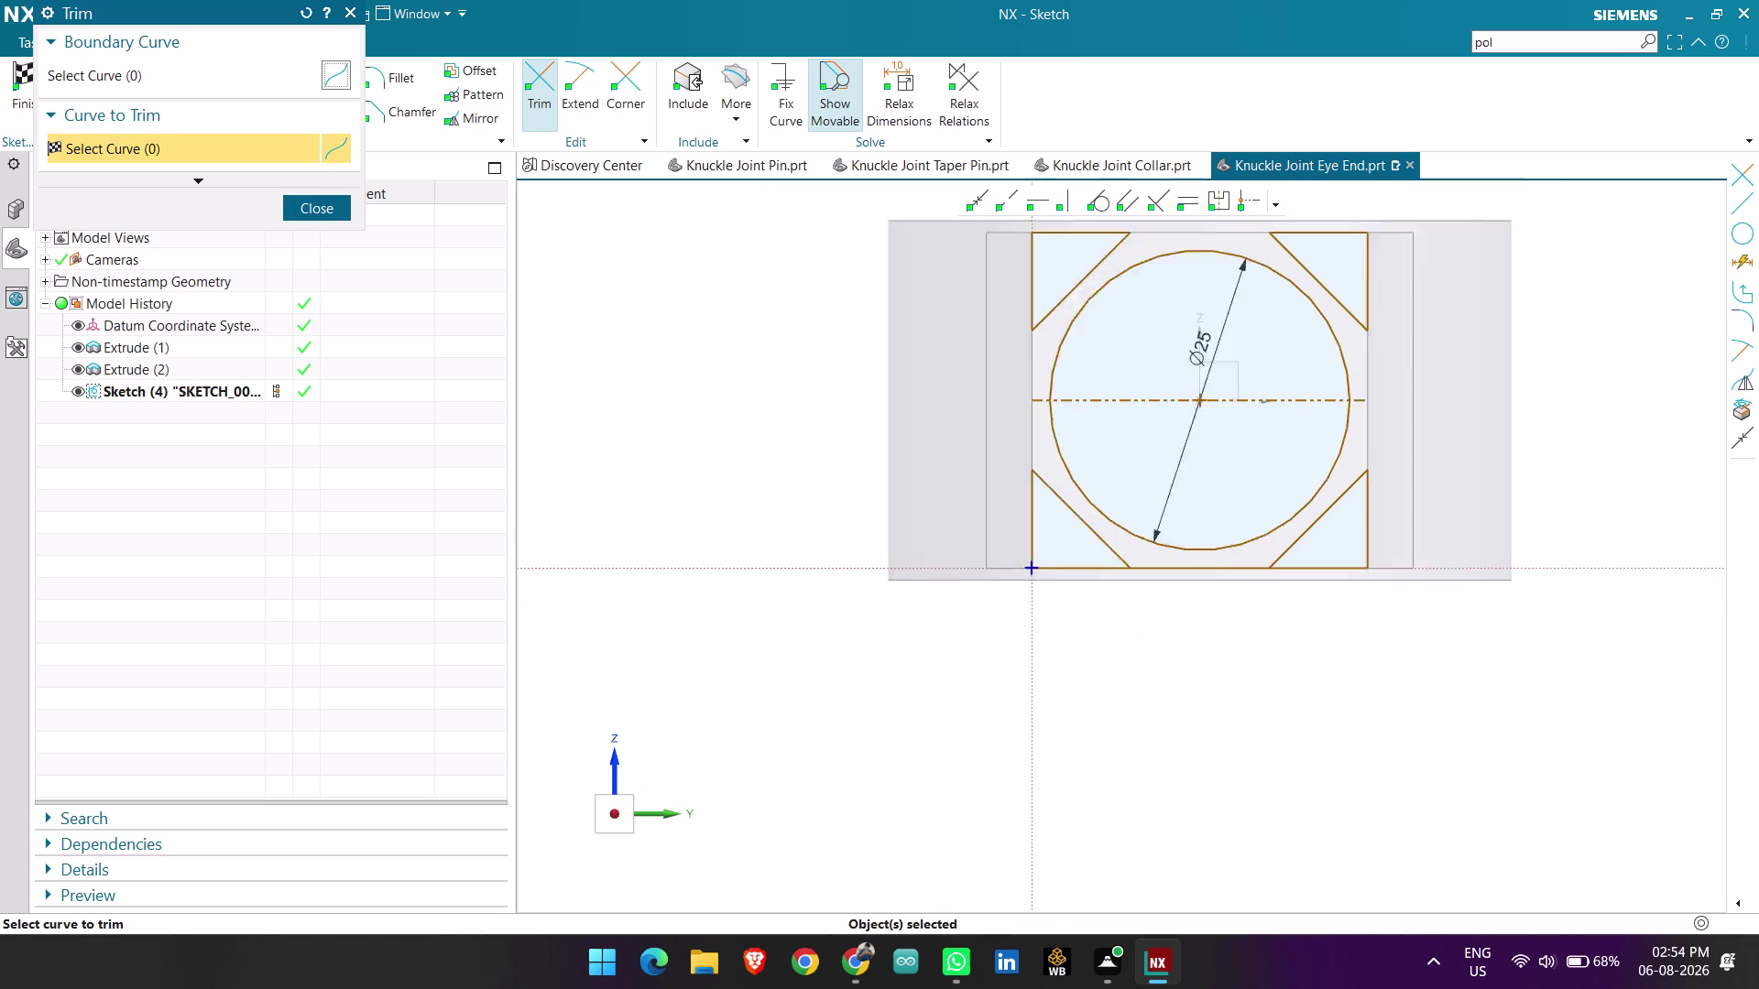
scroll(down, 3)
scroll(up, 3)
scroll(down, 3)
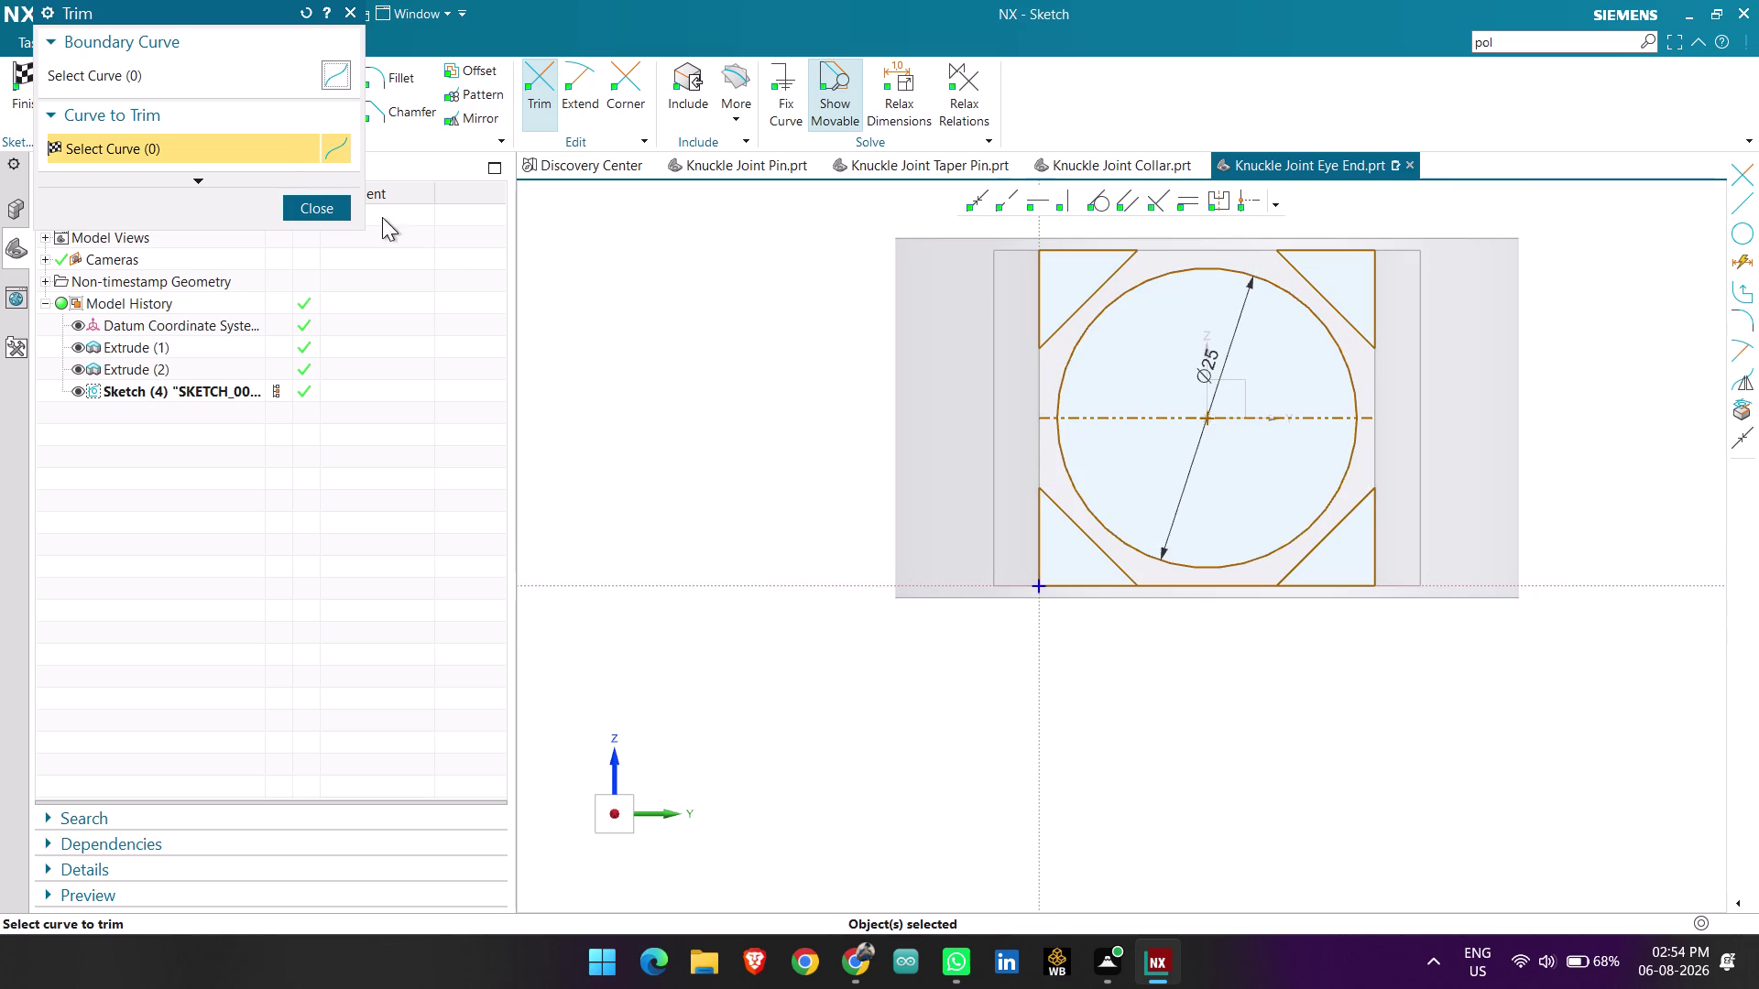
click(332, 208)
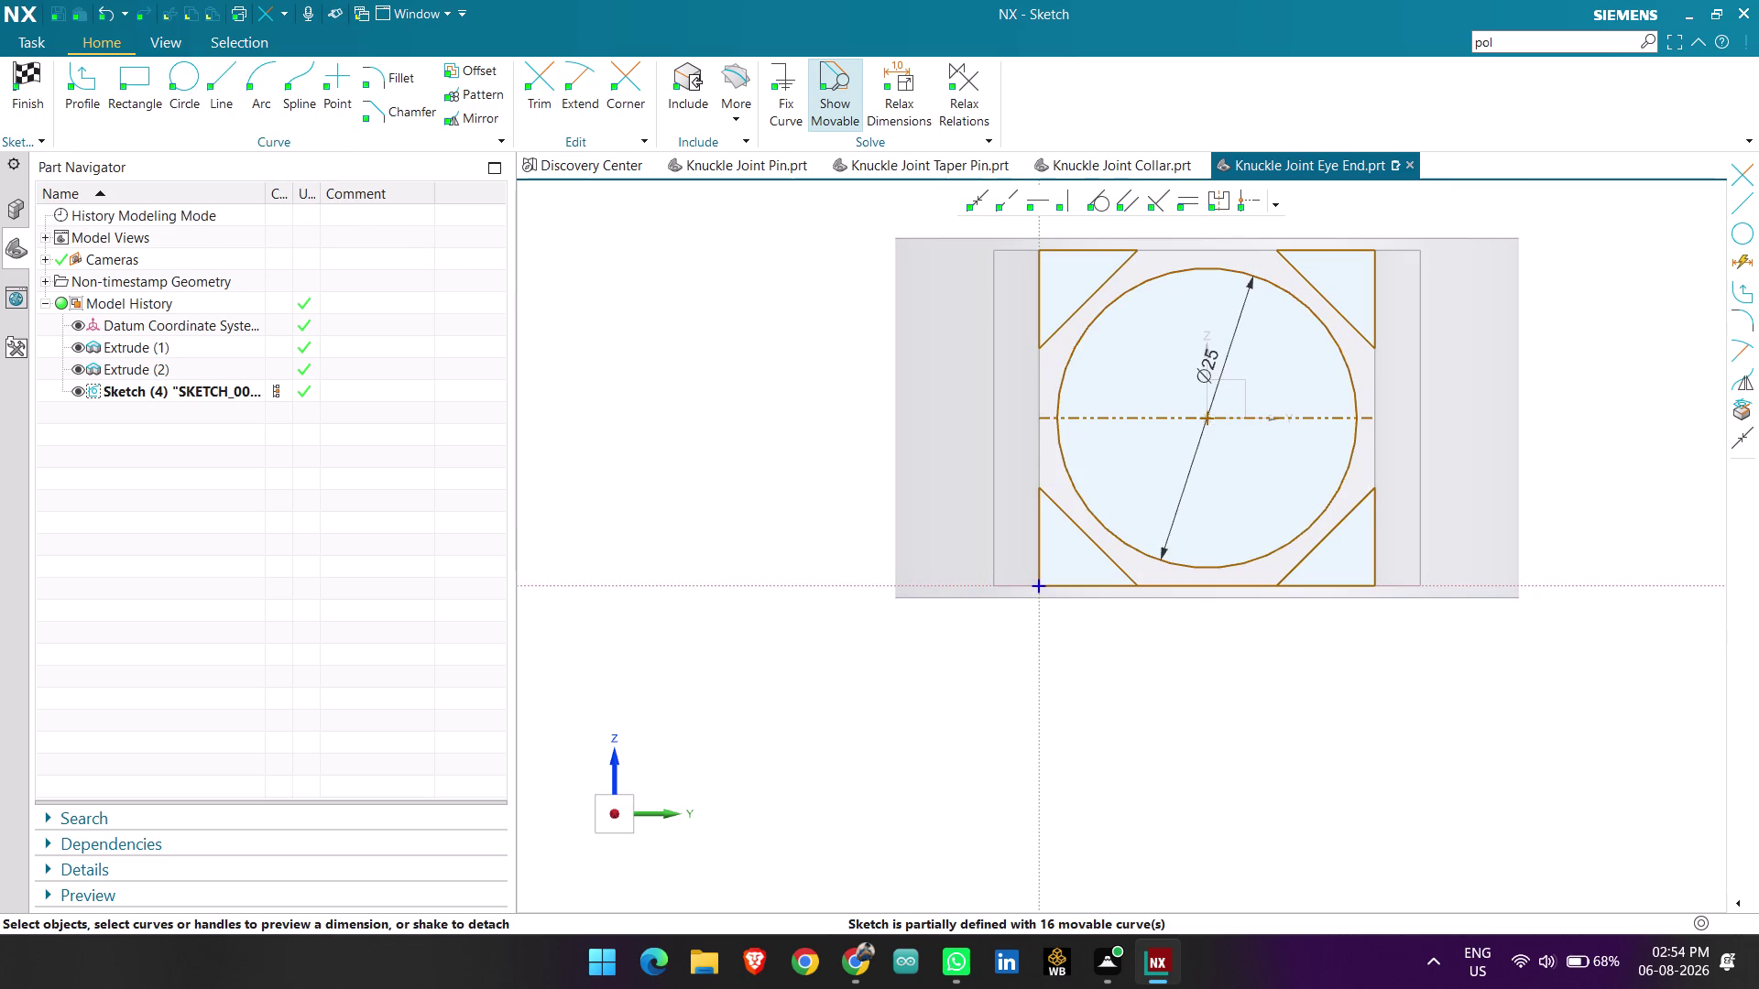
Finish the sketch and reselect its curves as the extrusion section.
click(27, 83)
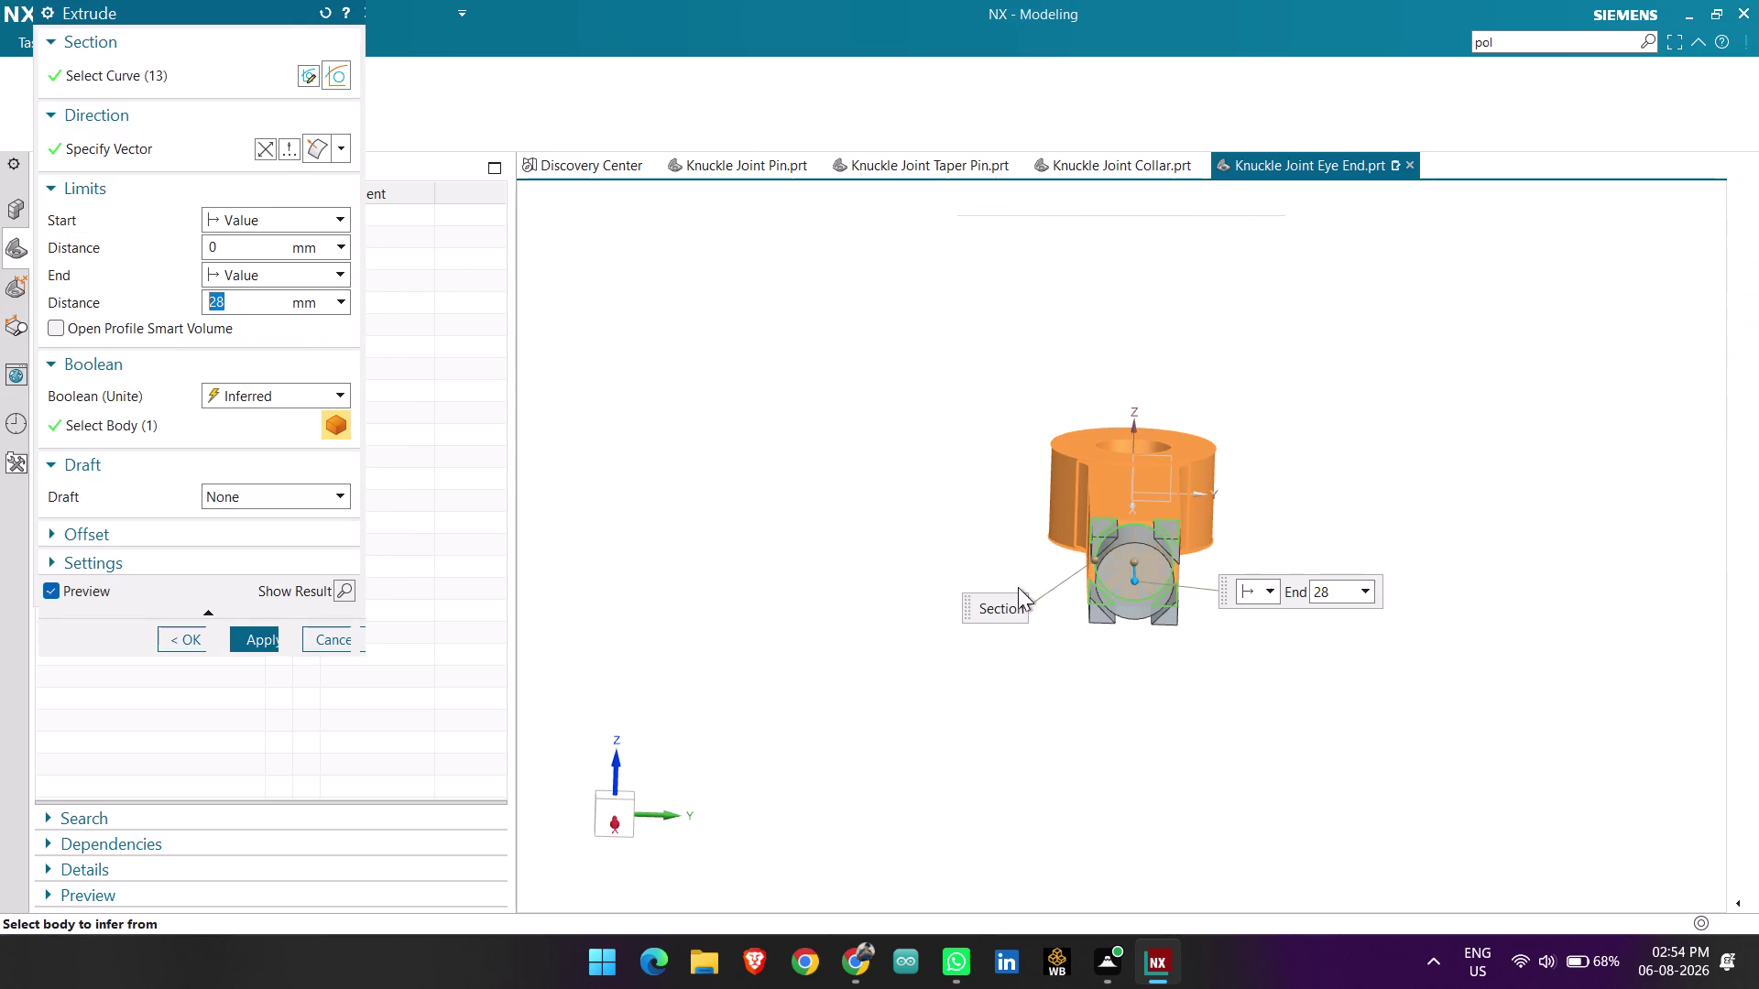
middle_drag(972, 531, 1021, 544)
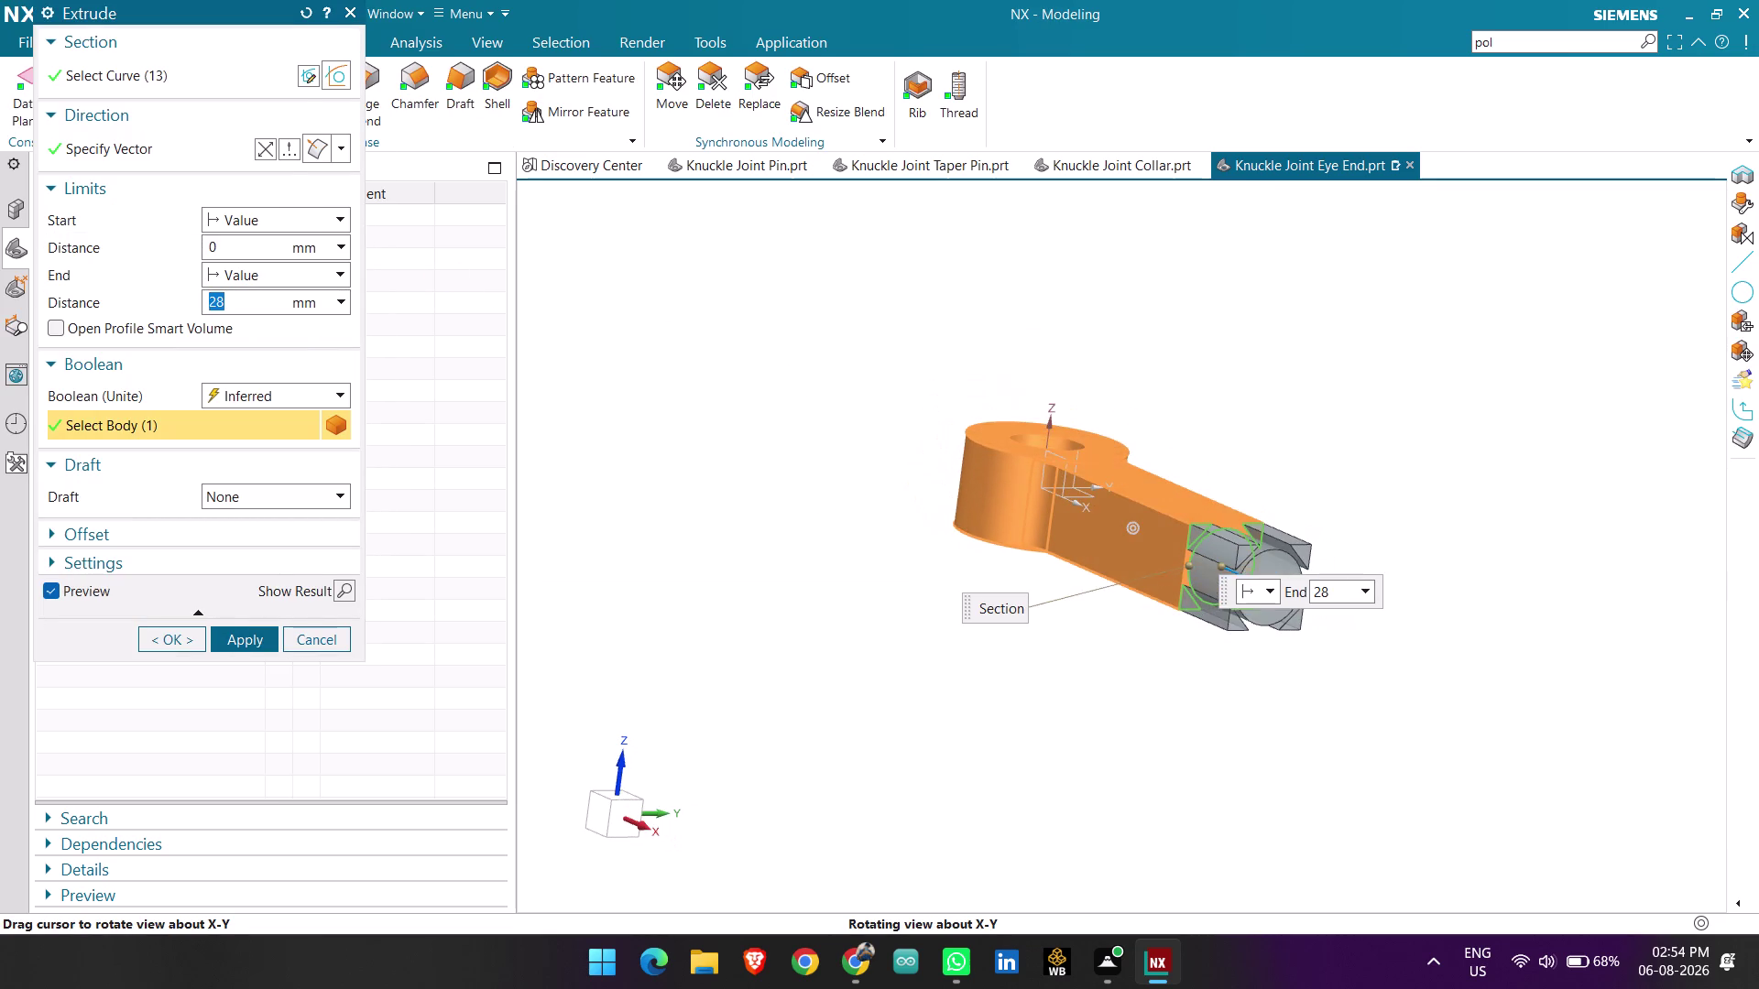
middle_drag(1021, 544, 1013, 538)
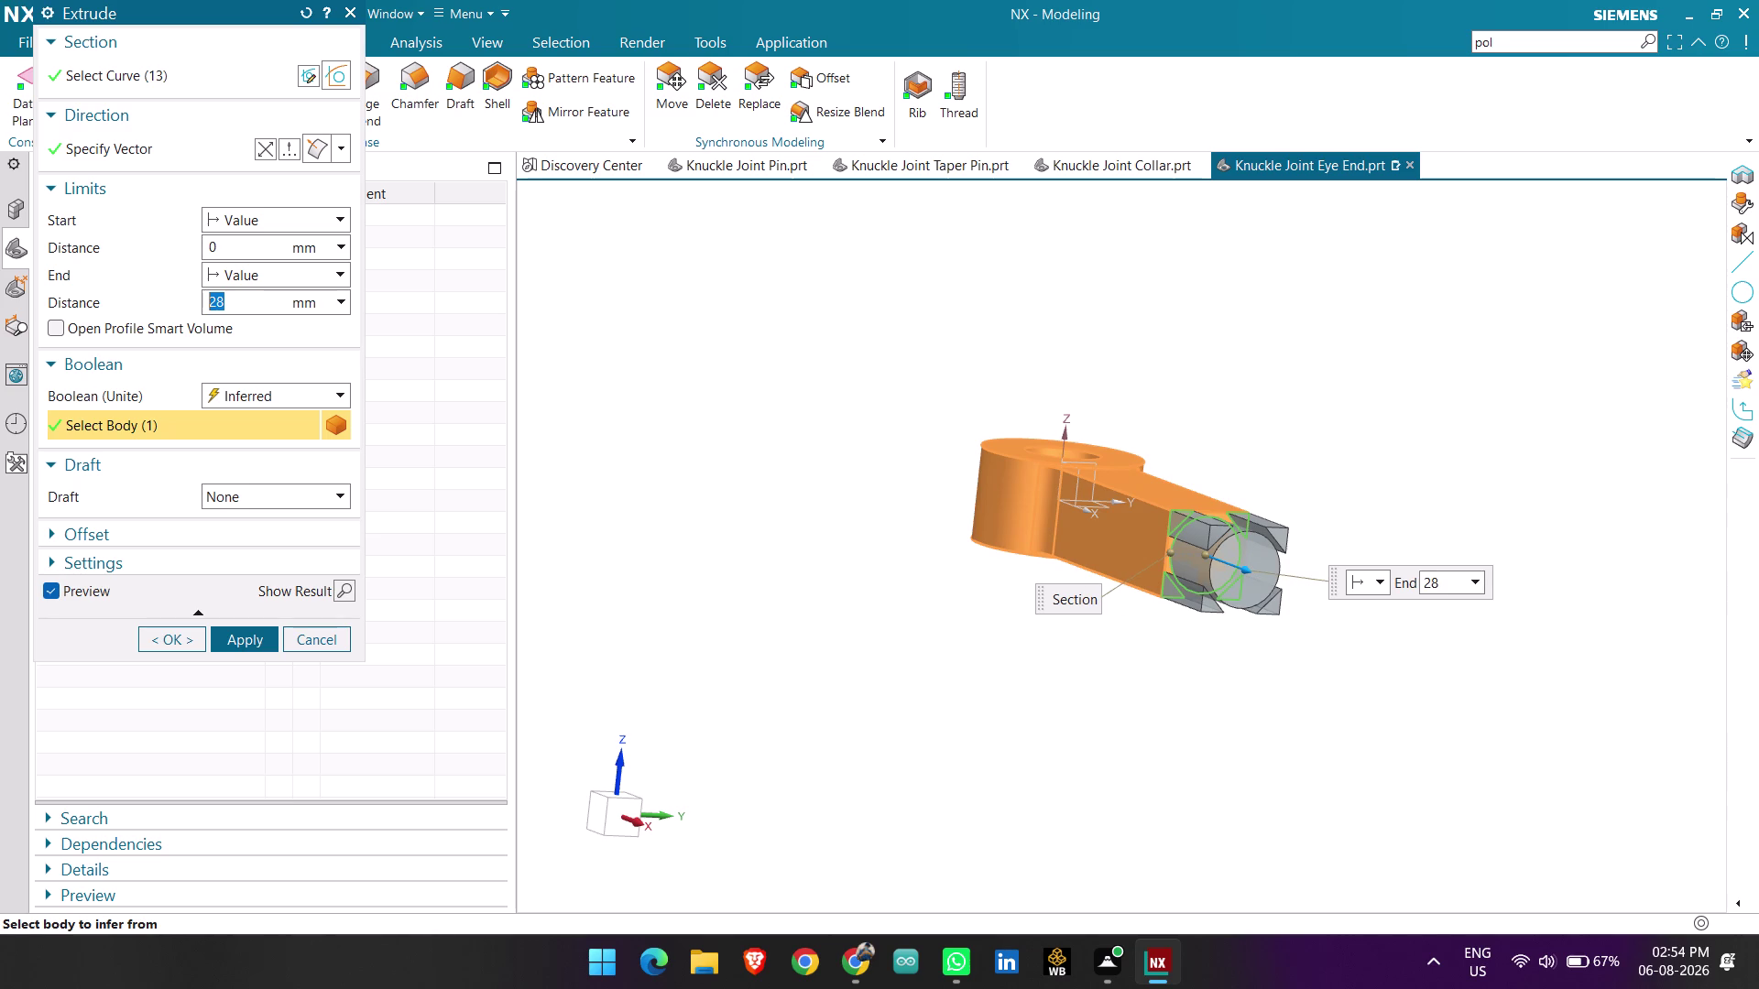
scroll(down, 3)
drag(179, 7, 305, 117)
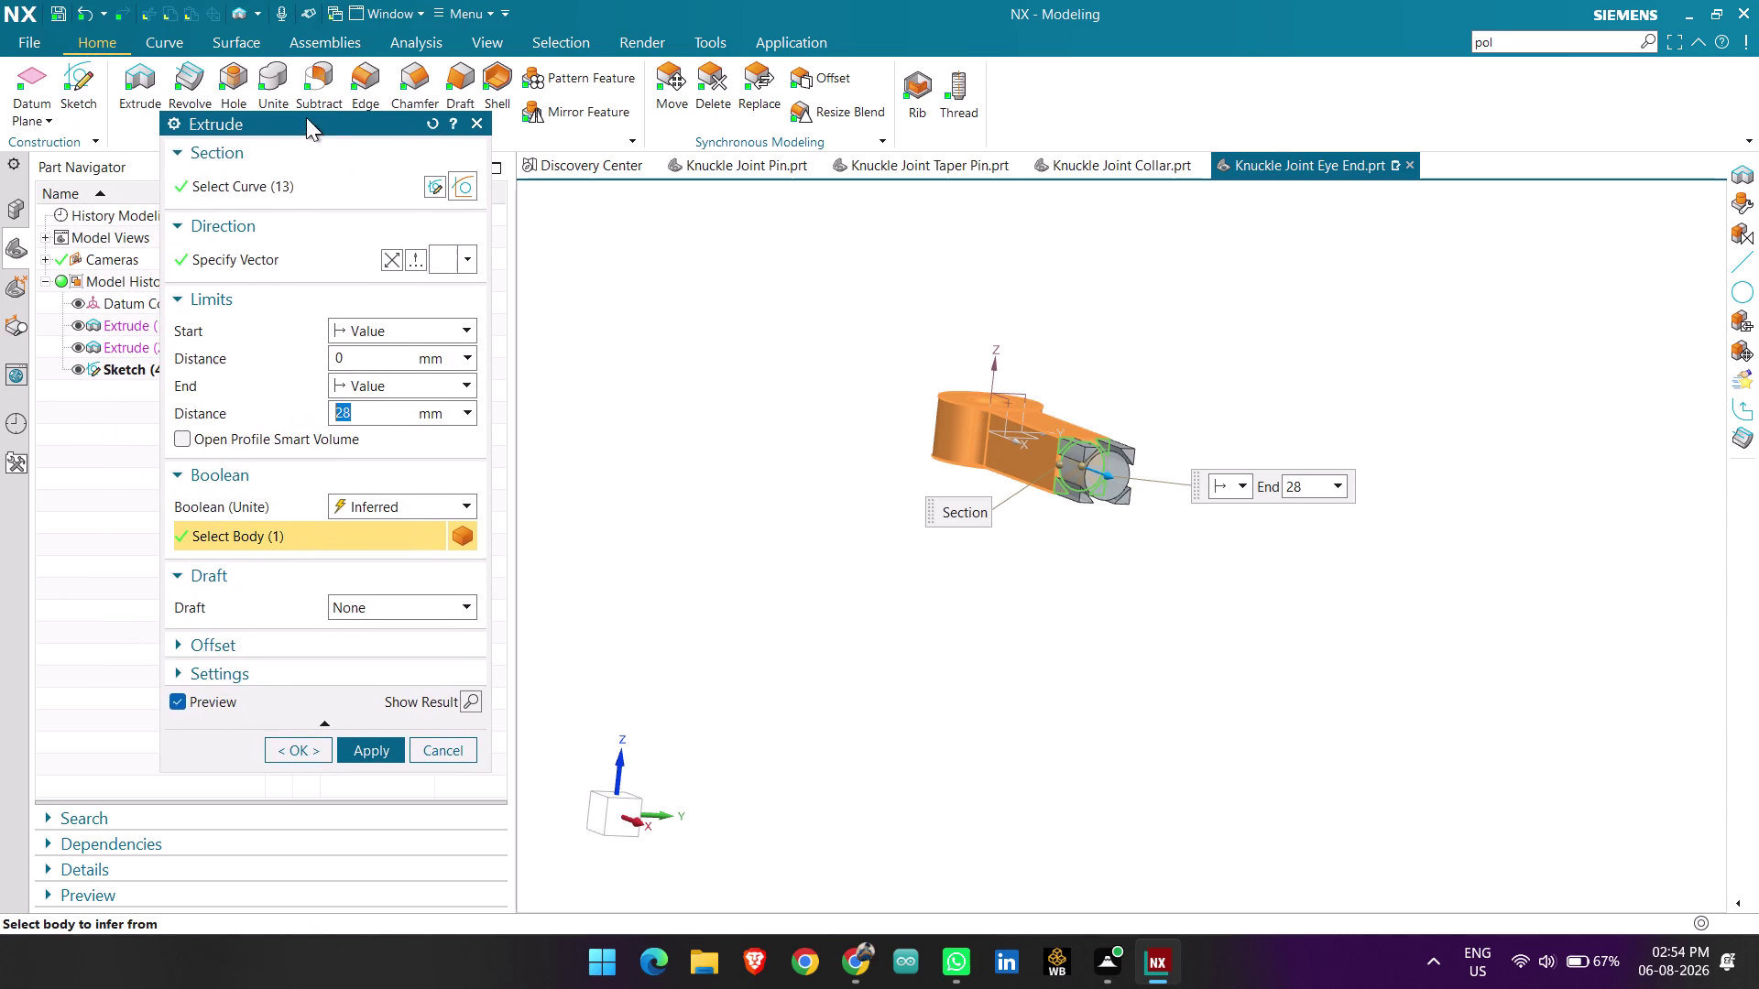
click(289, 181)
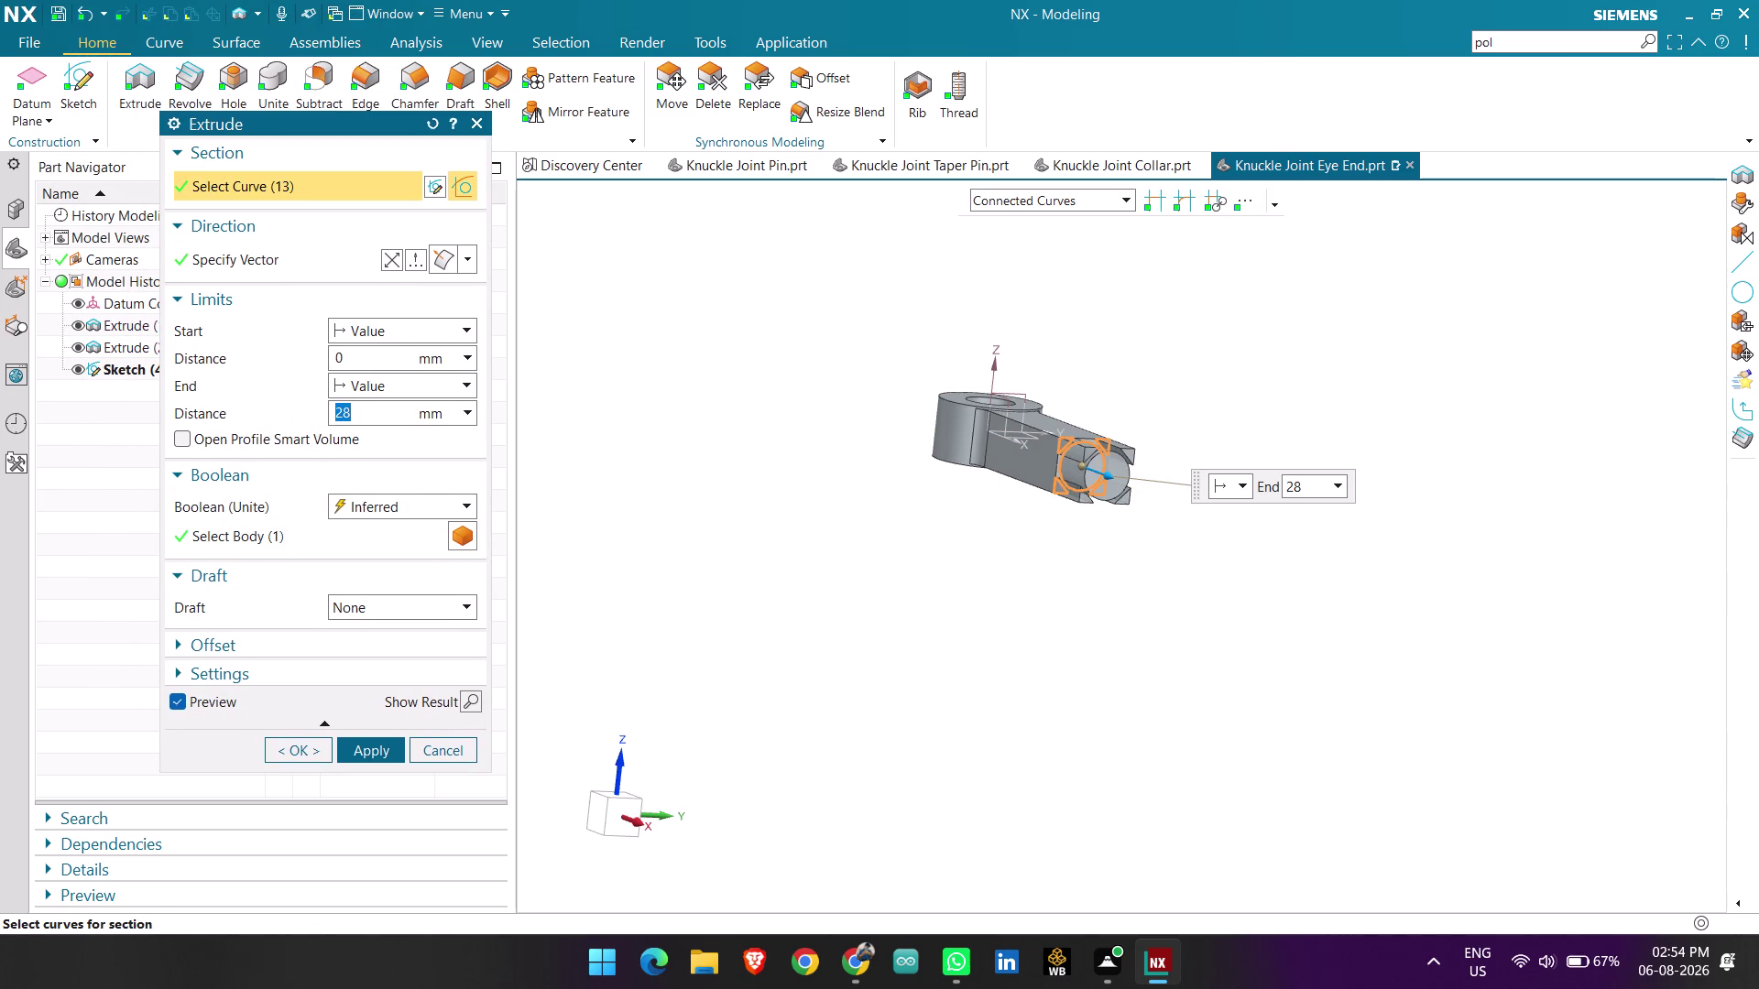
scroll(up, 3)
scroll(up, 3)
click(1040, 439)
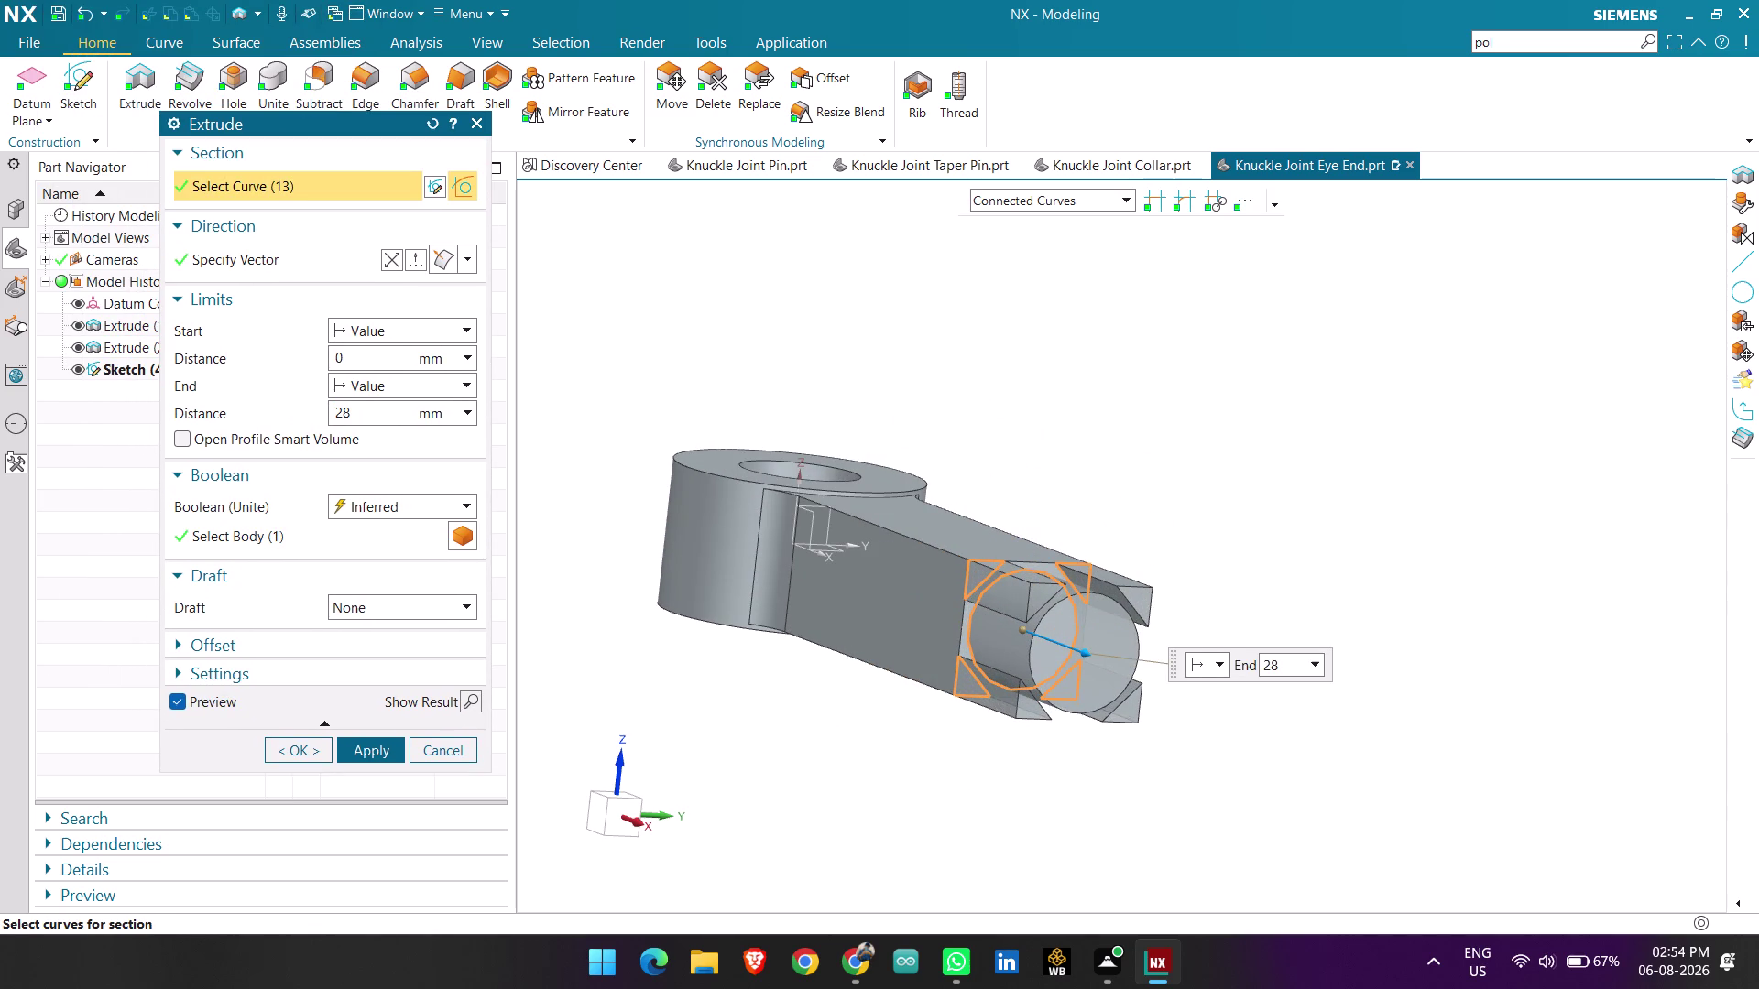
Use Single Curve to pick the circle, set end distance 25 mm, and apply.
click(1072, 203)
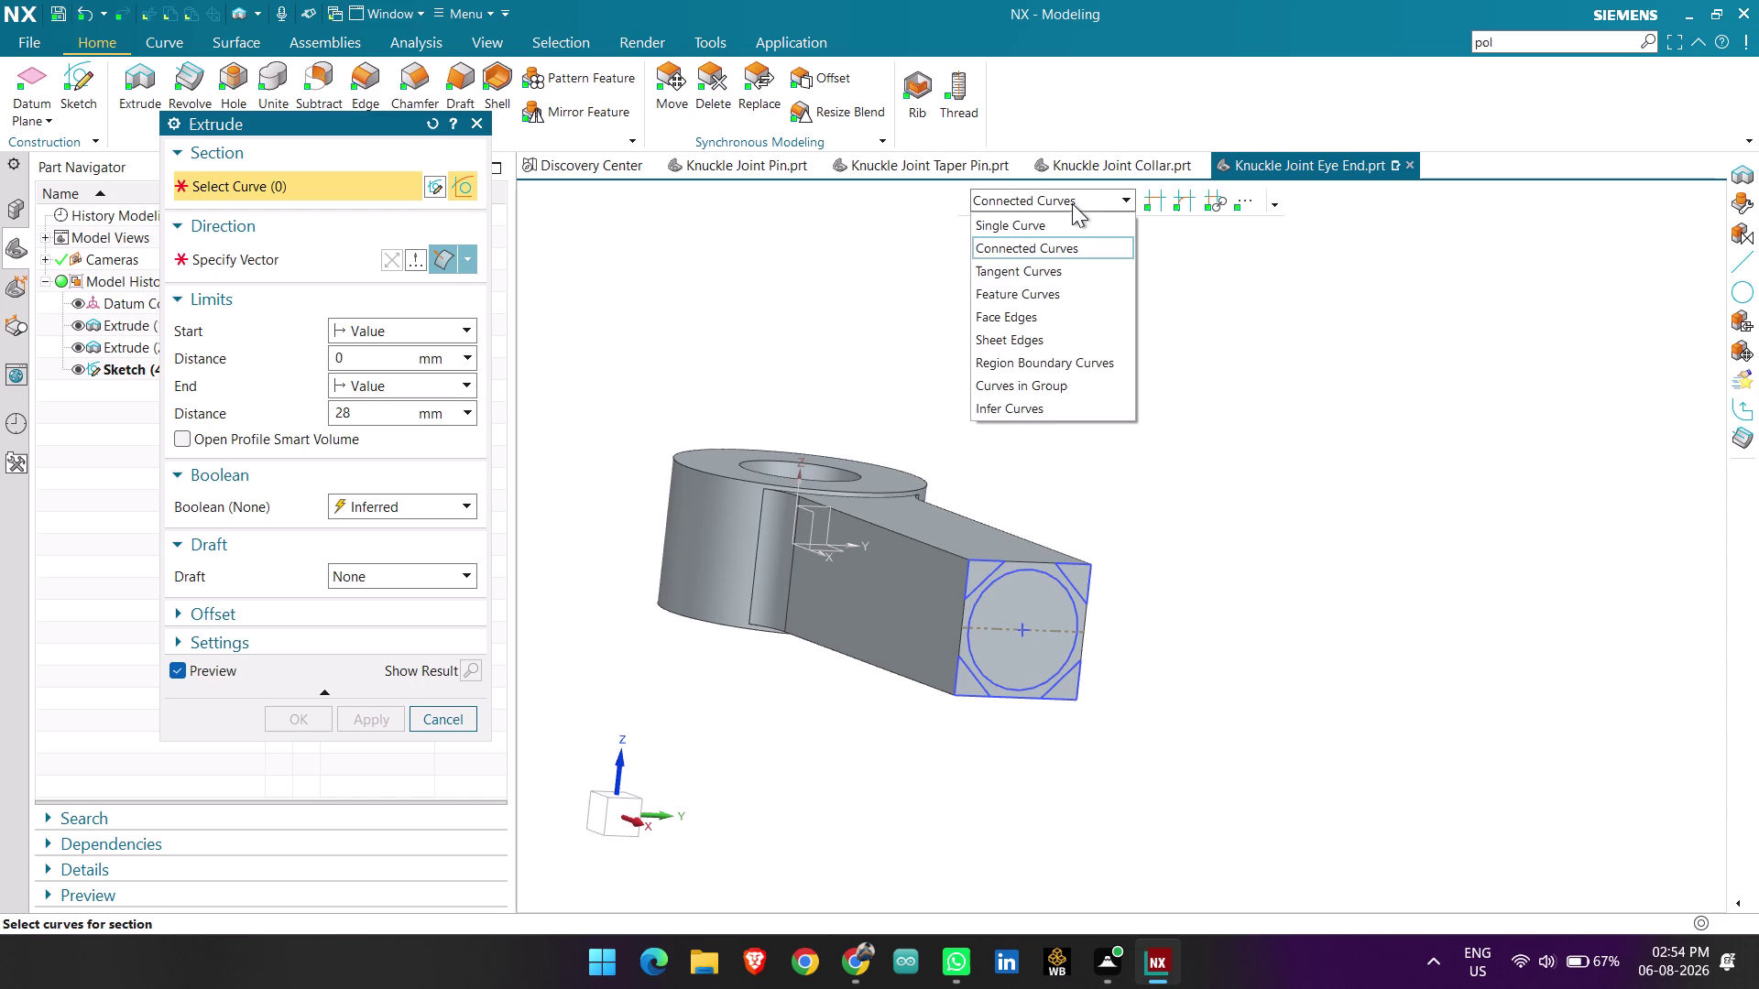
click(1060, 226)
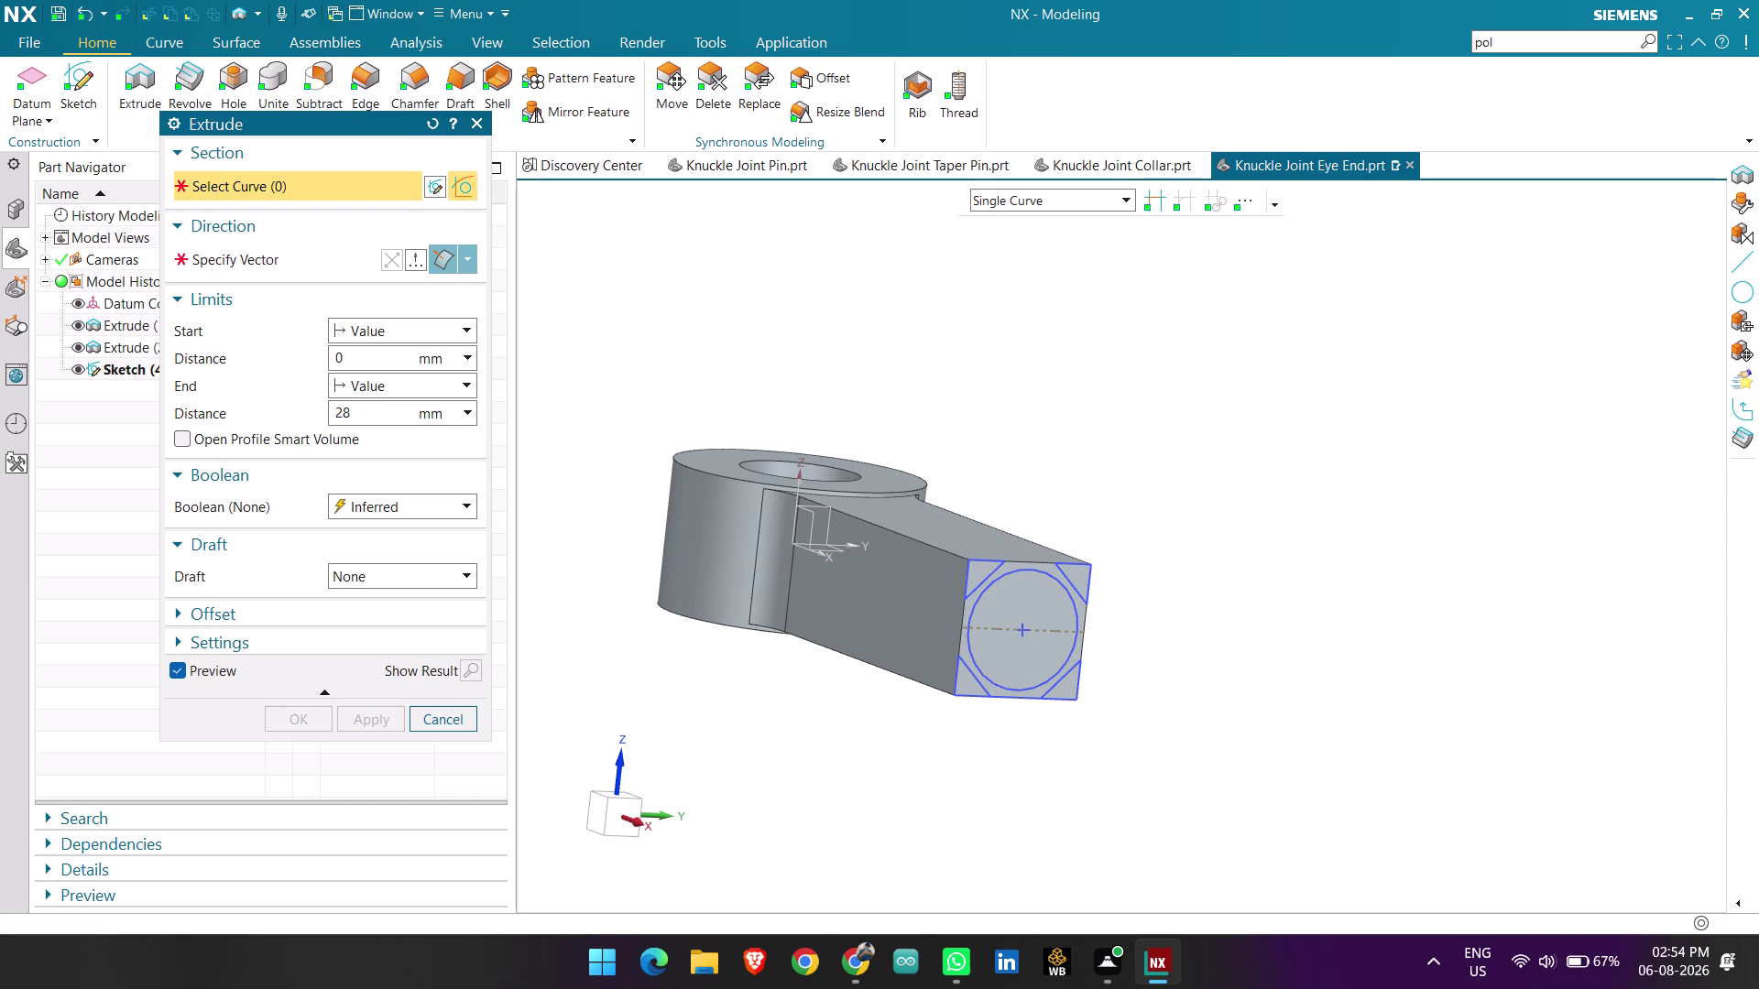
click(977, 616)
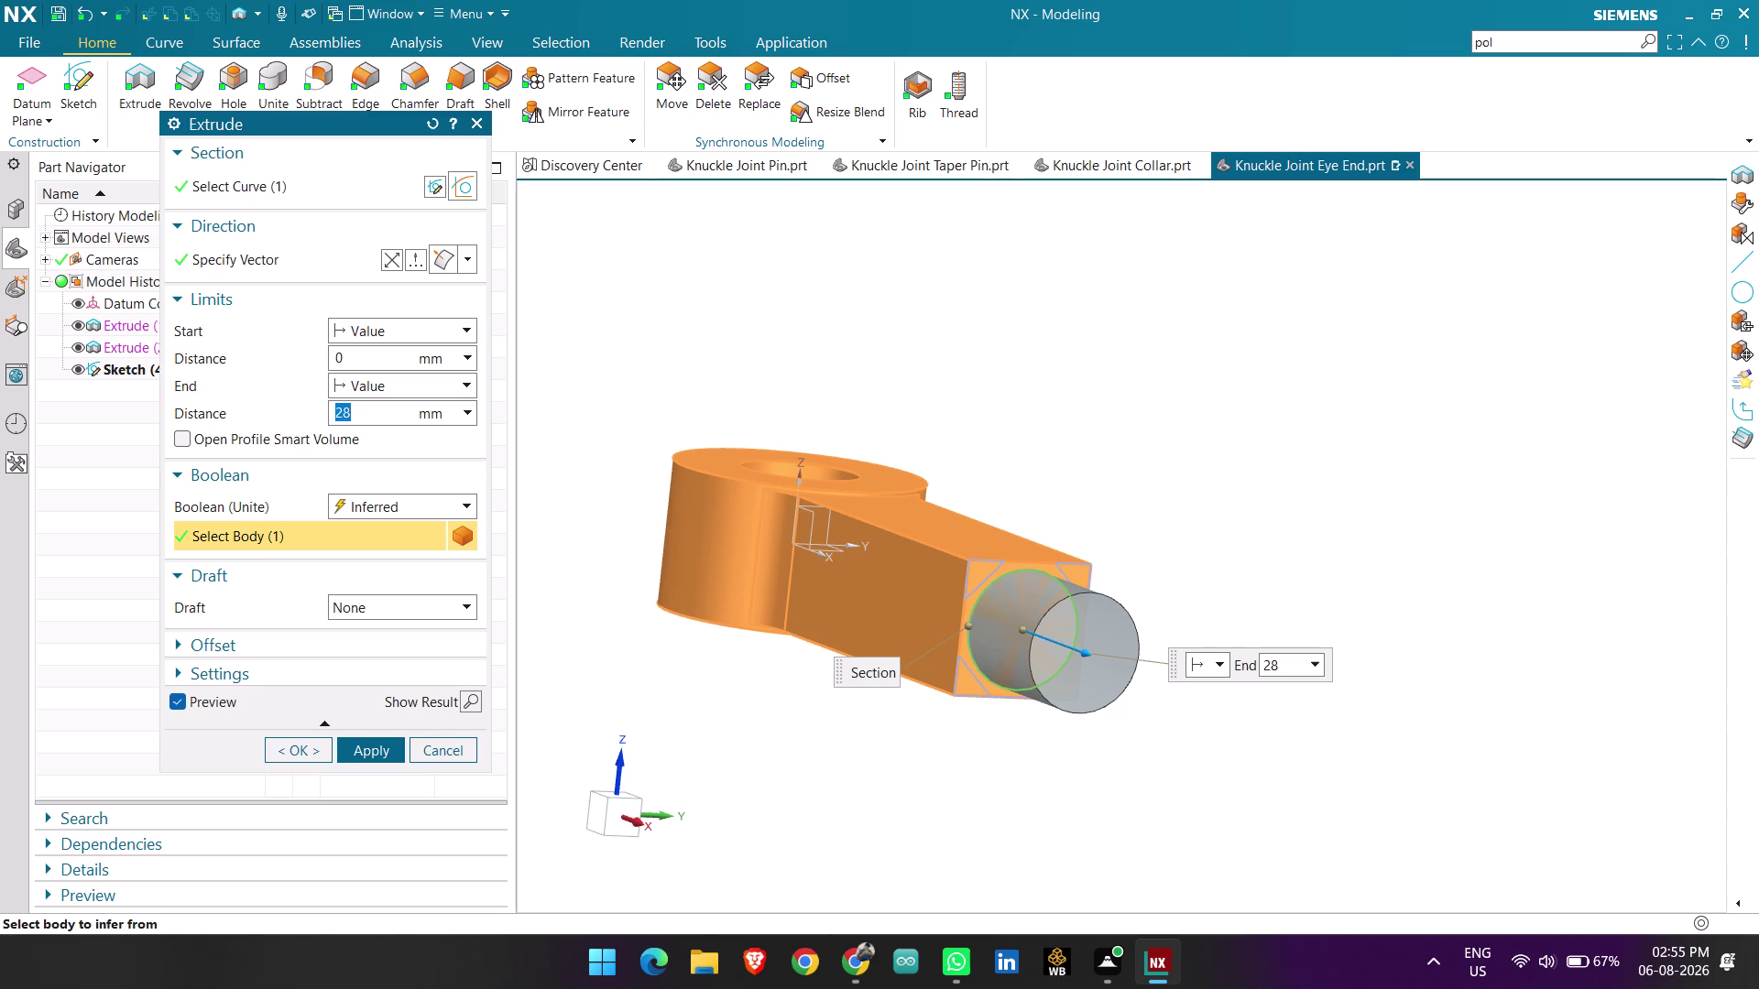
key(BackSpace)
text(2)
text(5)
key(Return)
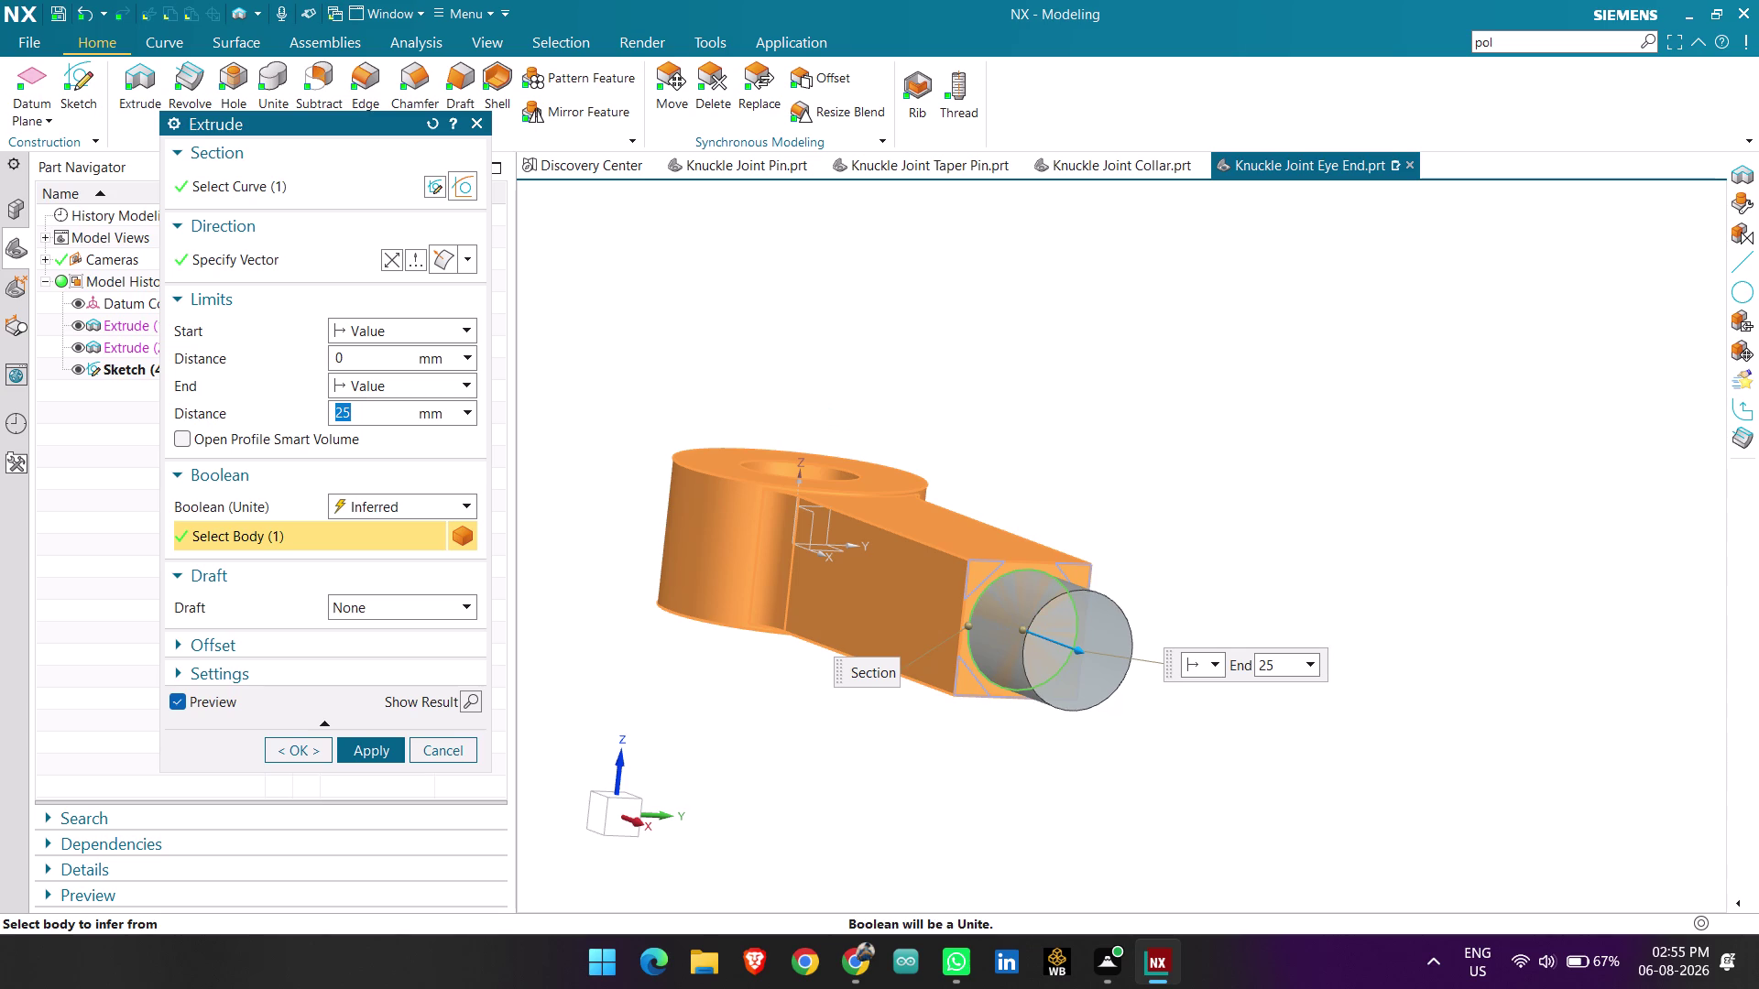
click(372, 753)
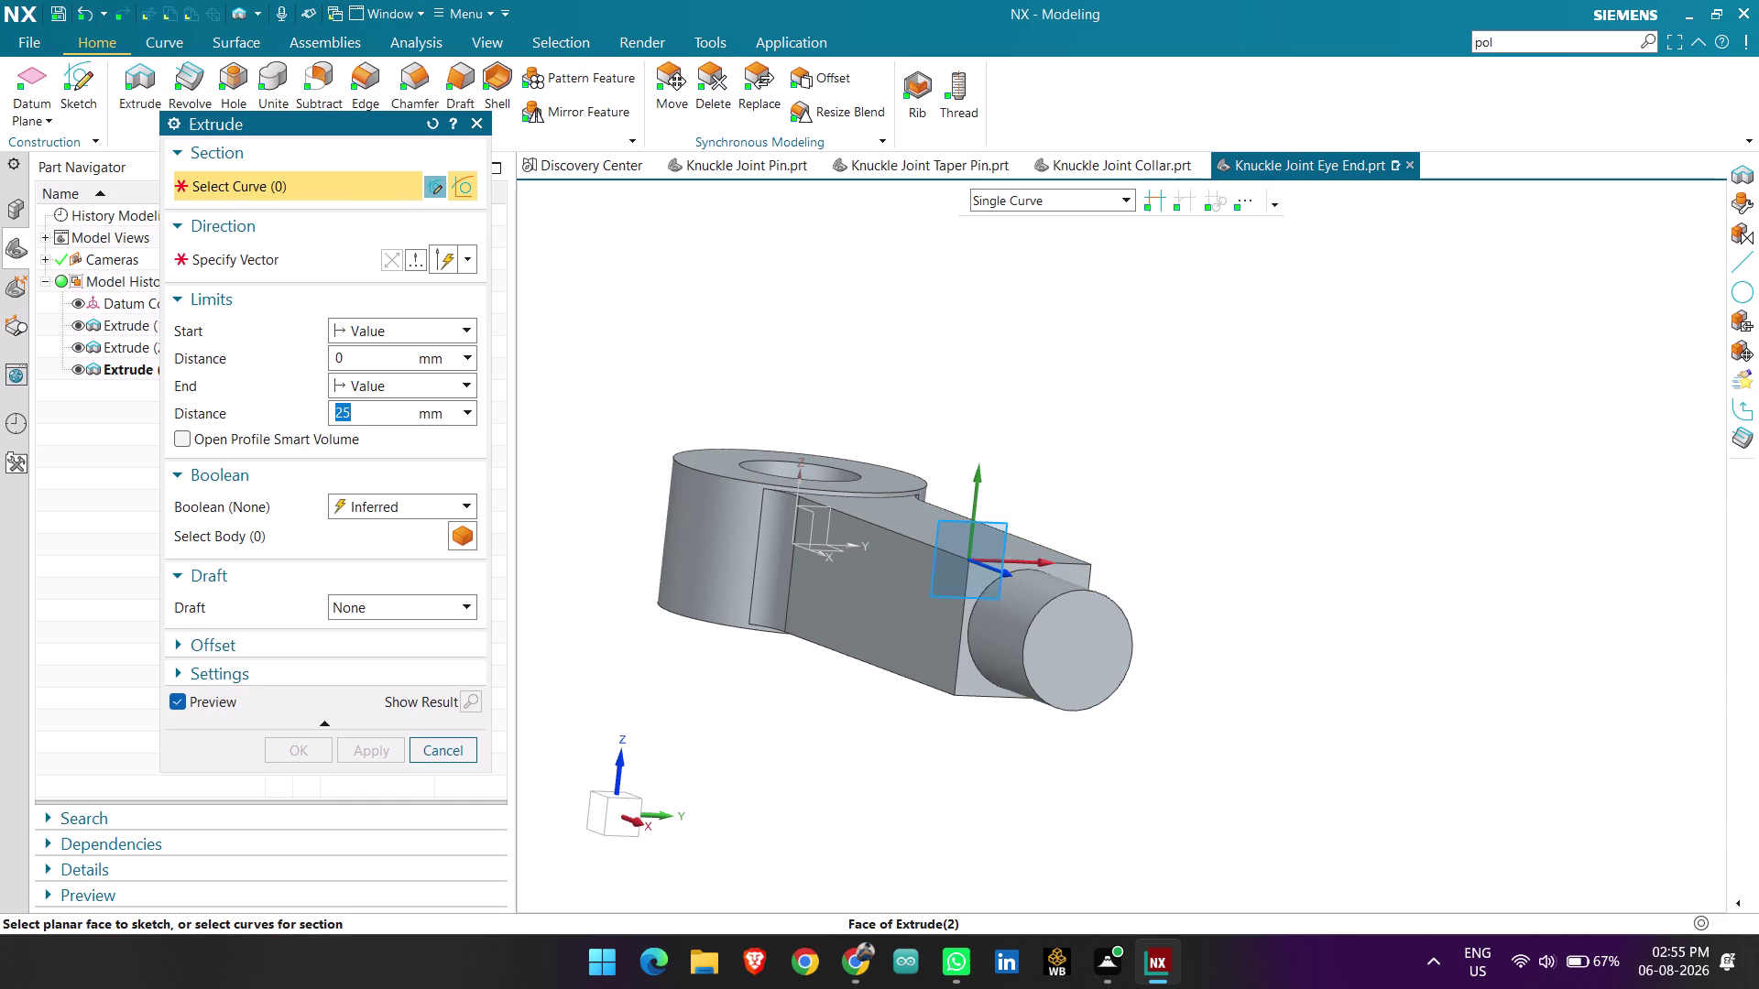
Inspect the 25 mm cylinder, close Extrude, and select Extrude (4) in history.
scroll(down, 3)
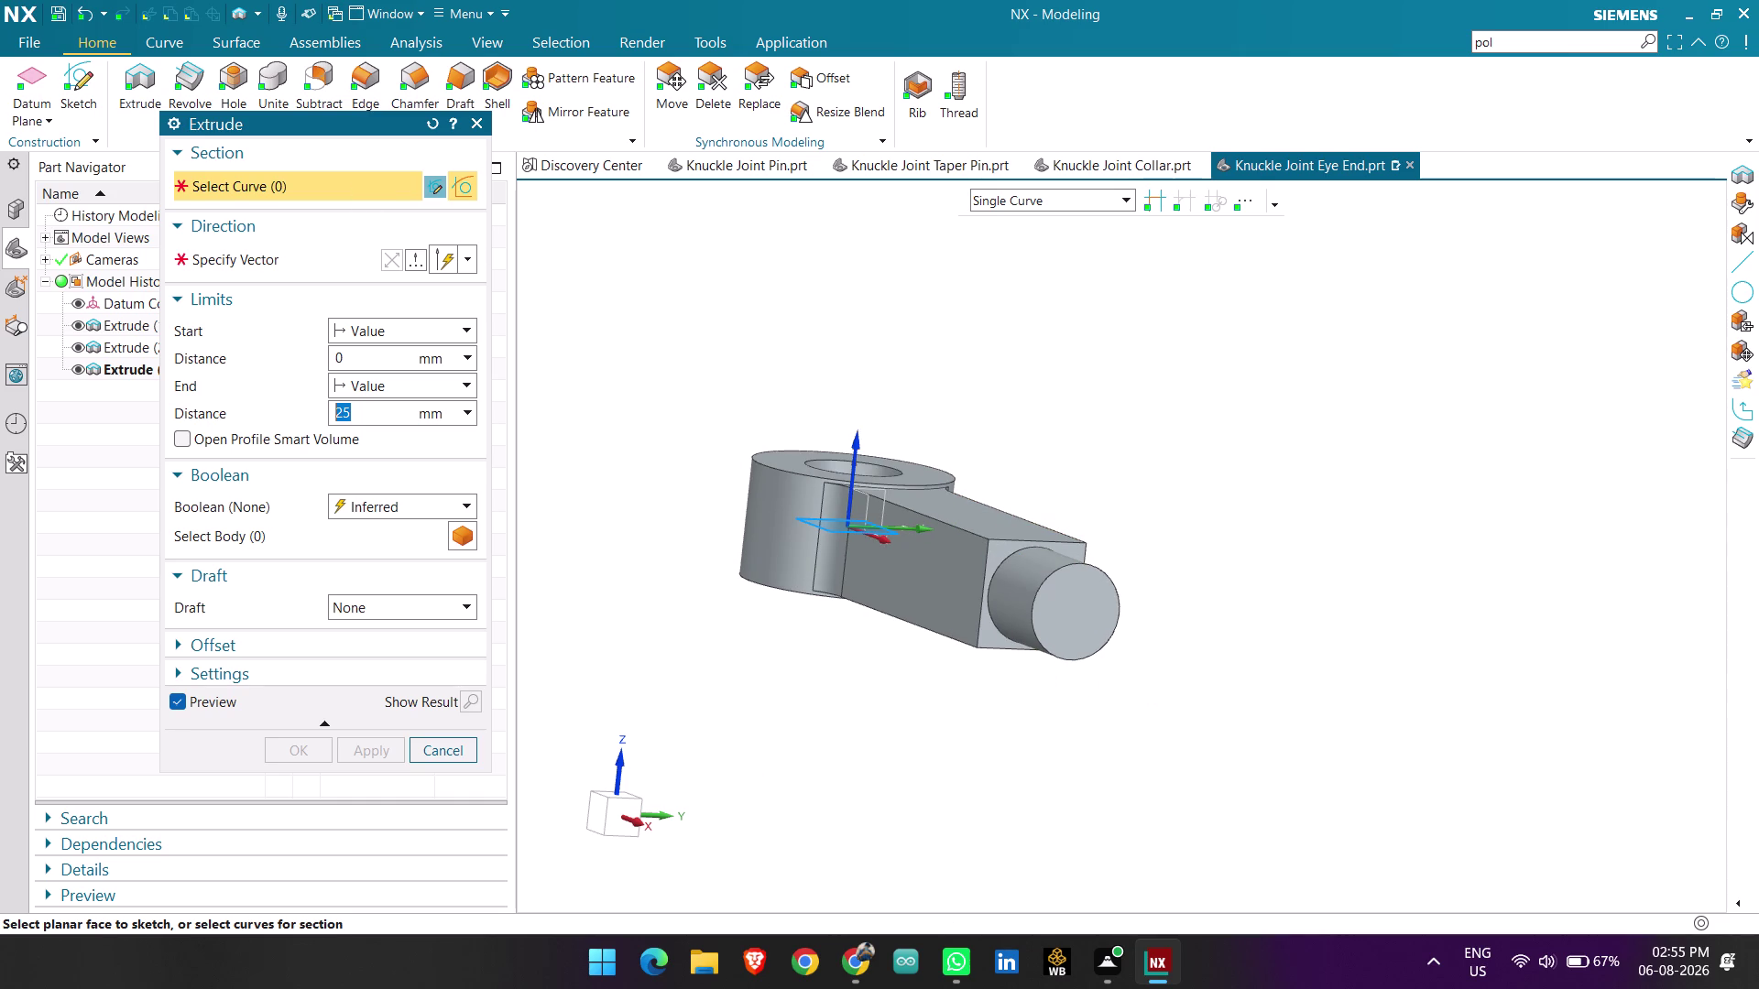
middle_drag(1012, 422, 951, 399)
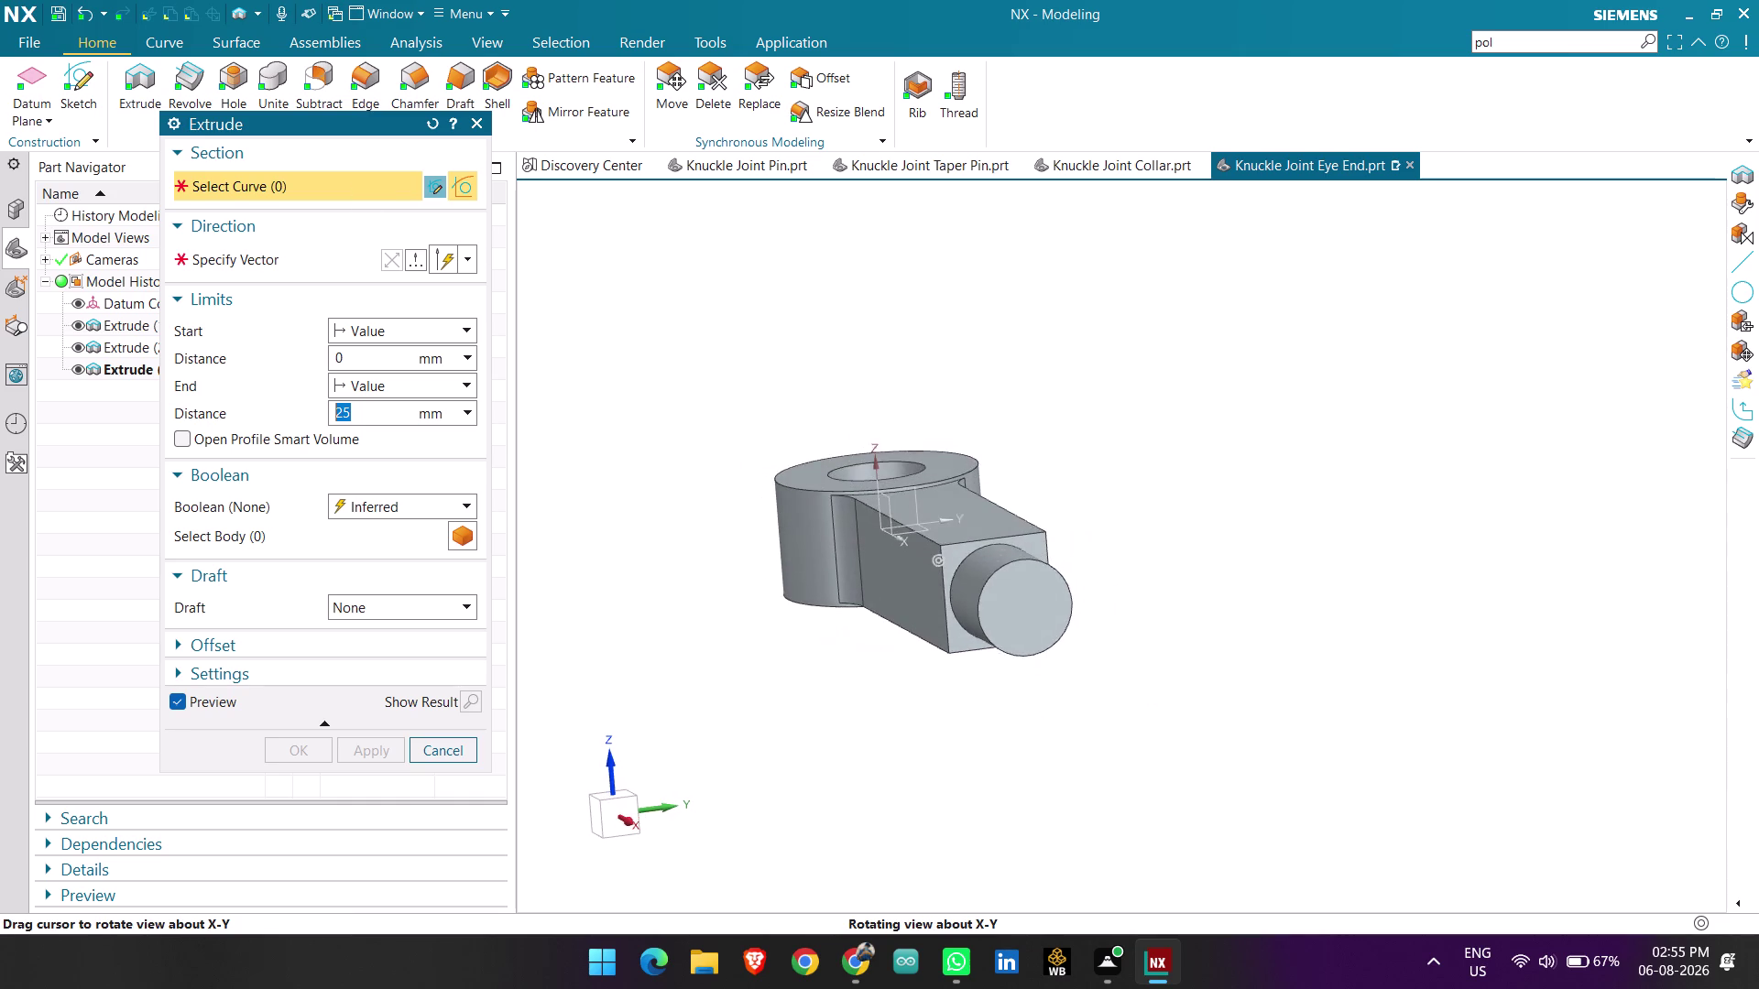
middle_drag(951, 399, 953, 404)
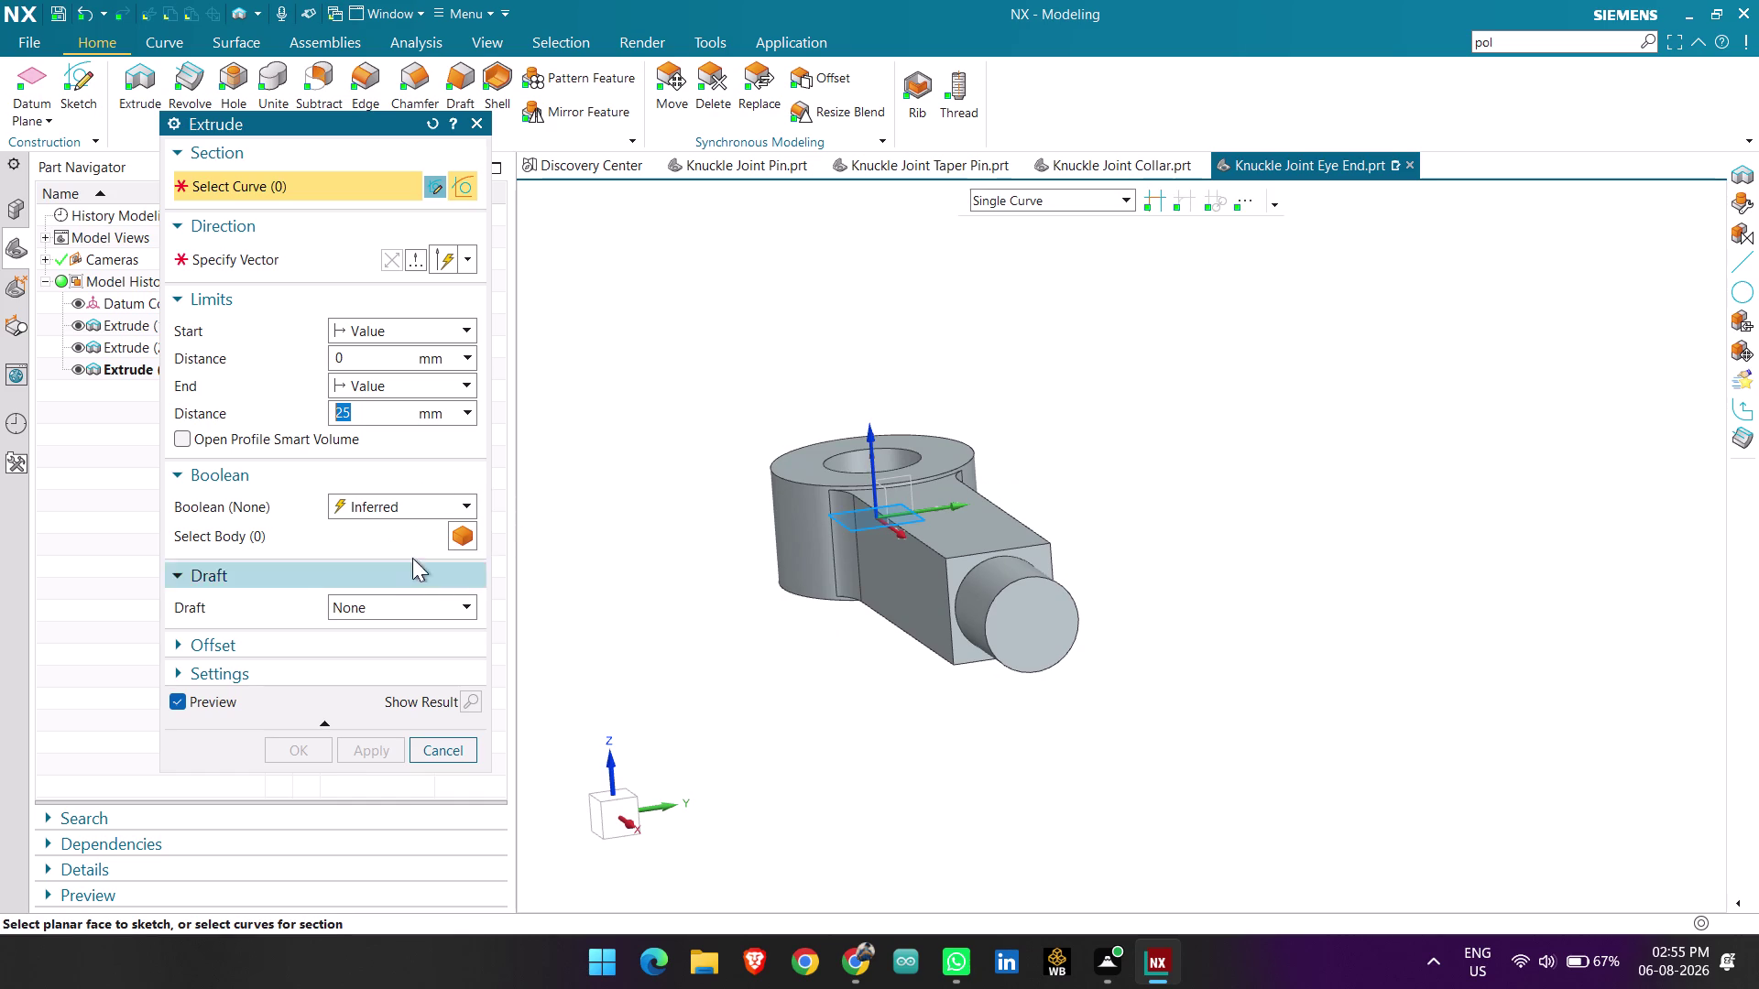
scroll(up, 3)
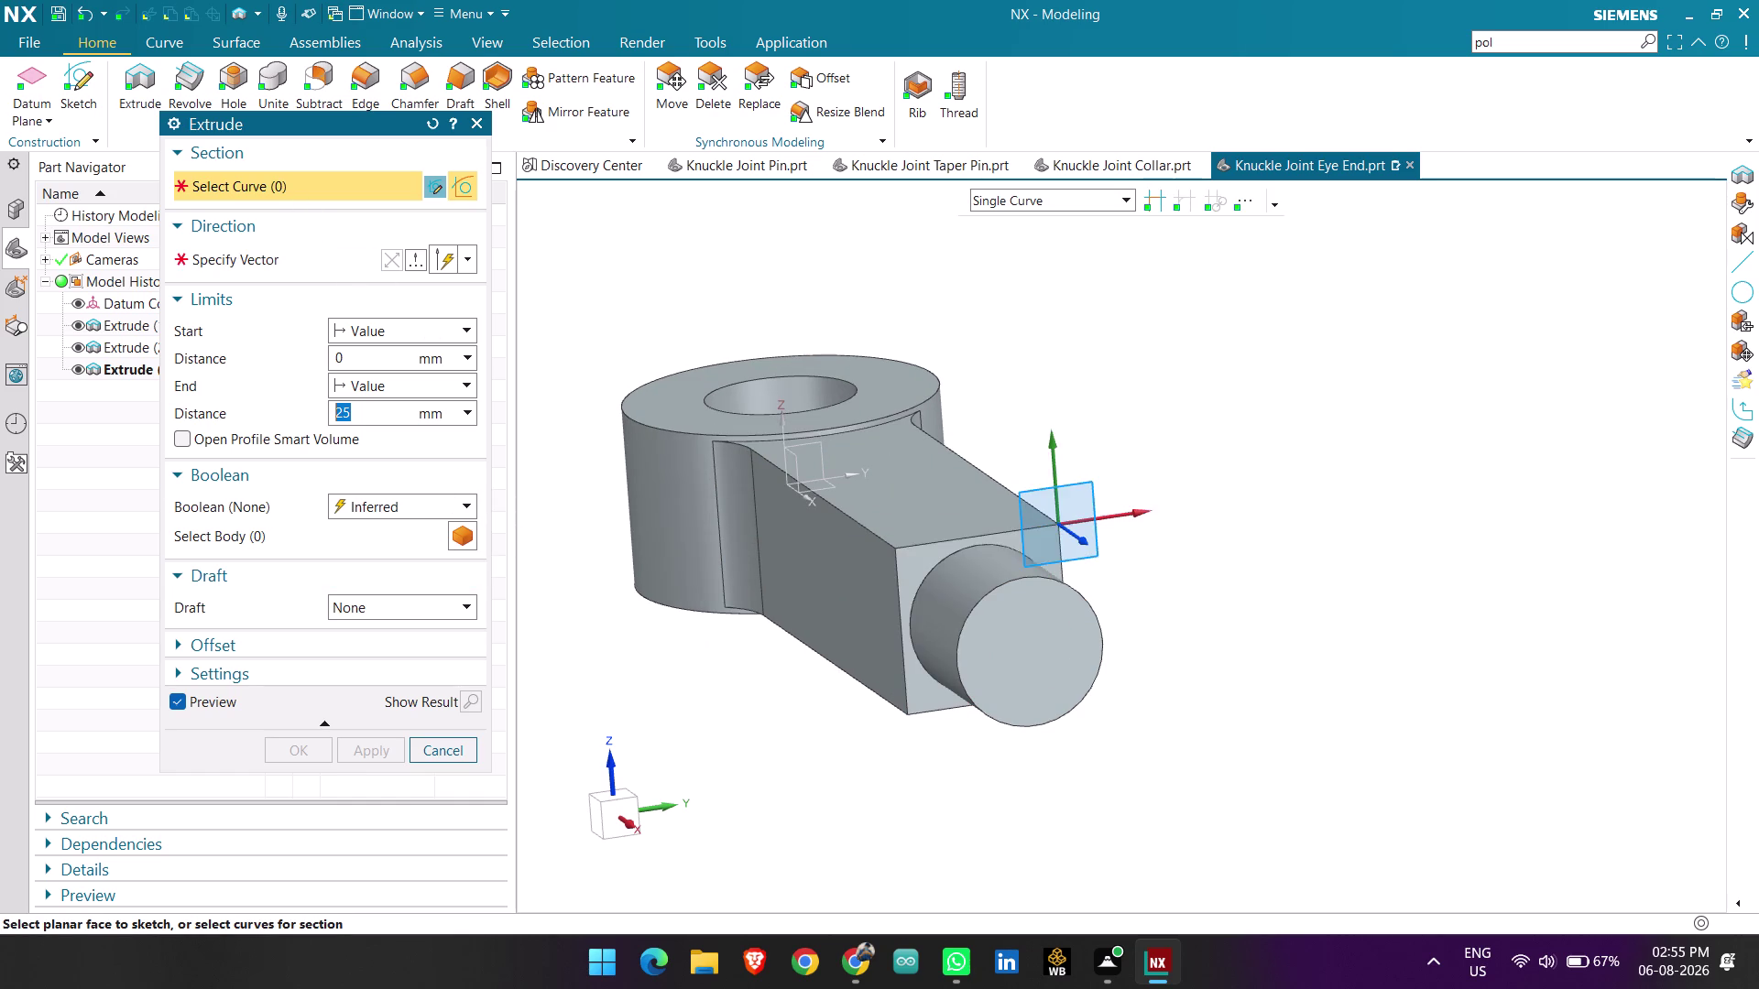
scroll(down, 3)
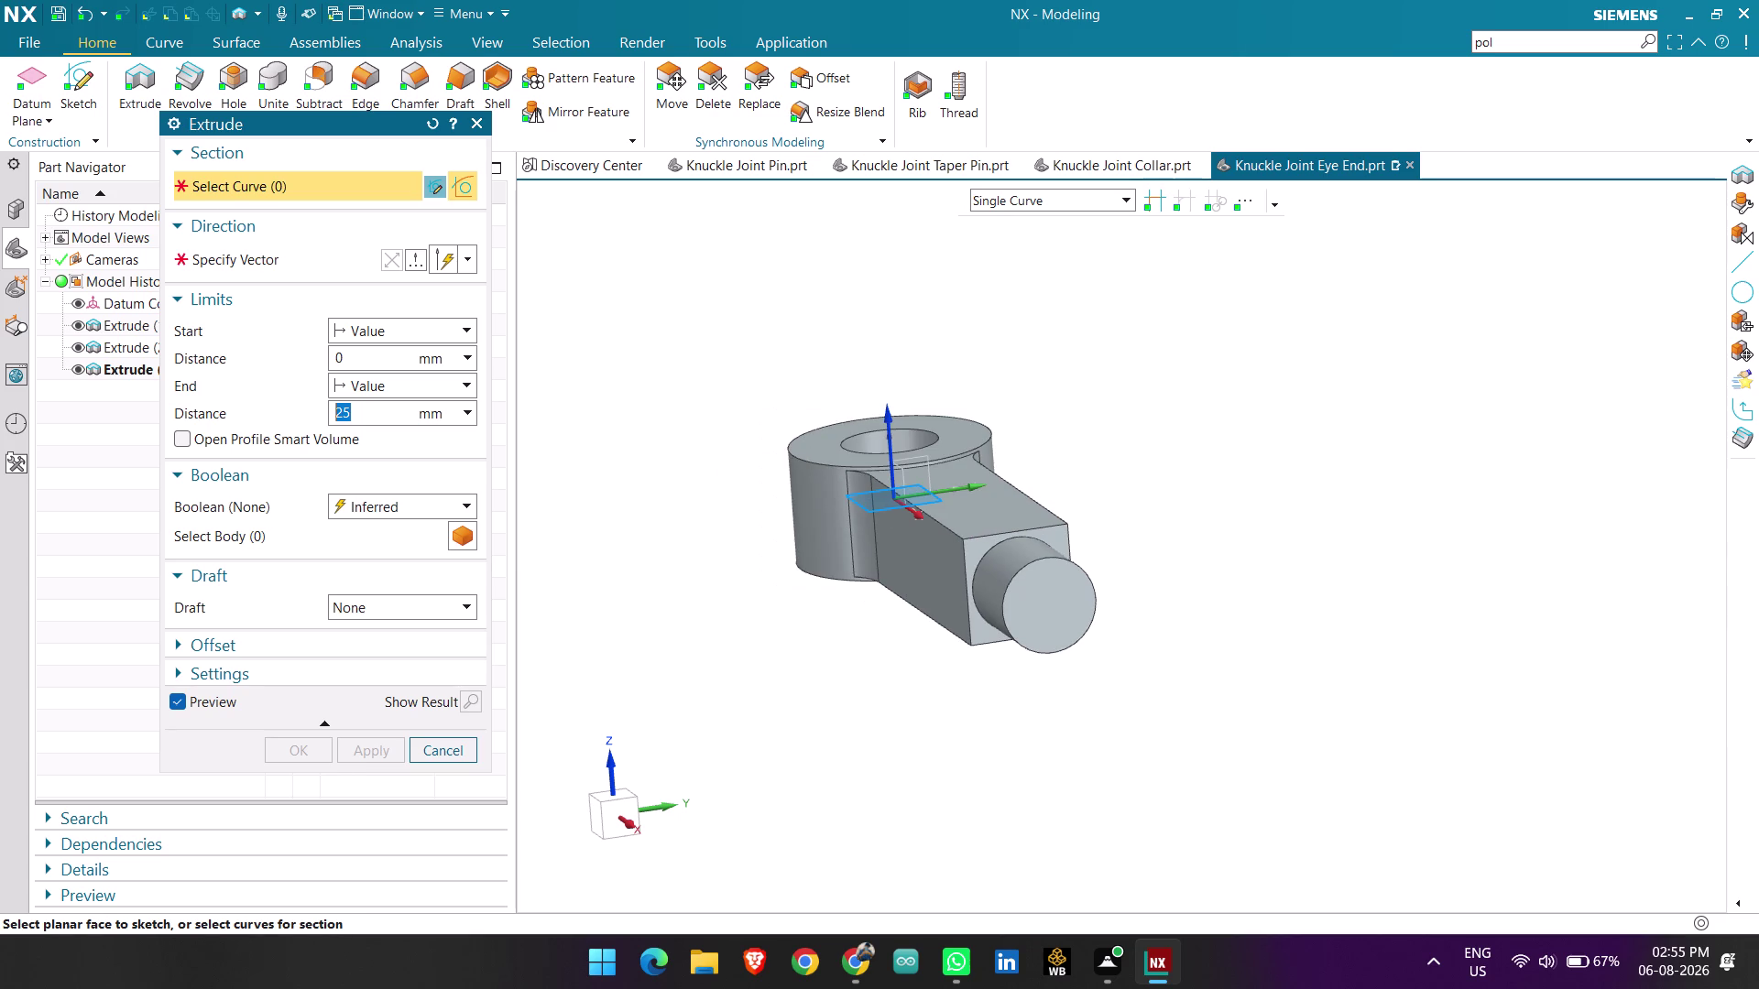
click(467, 740)
middle_click(857, 651)
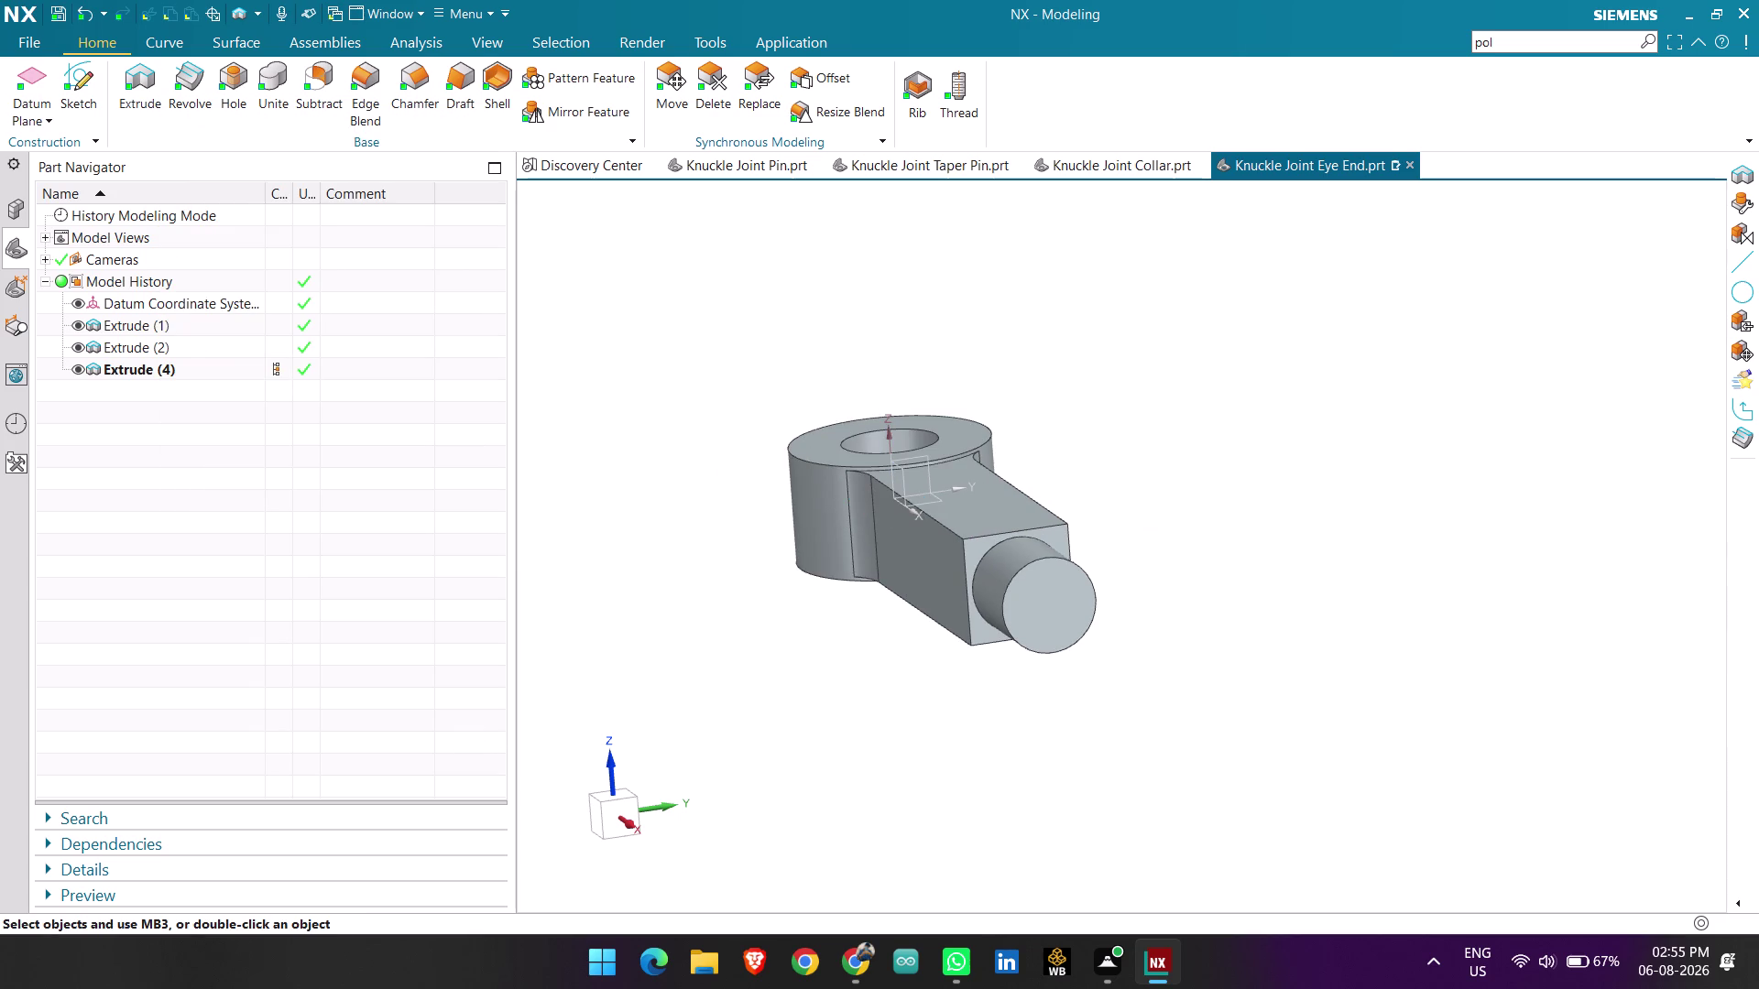
click(156, 347)
click(139, 365)
right_click(139, 365)
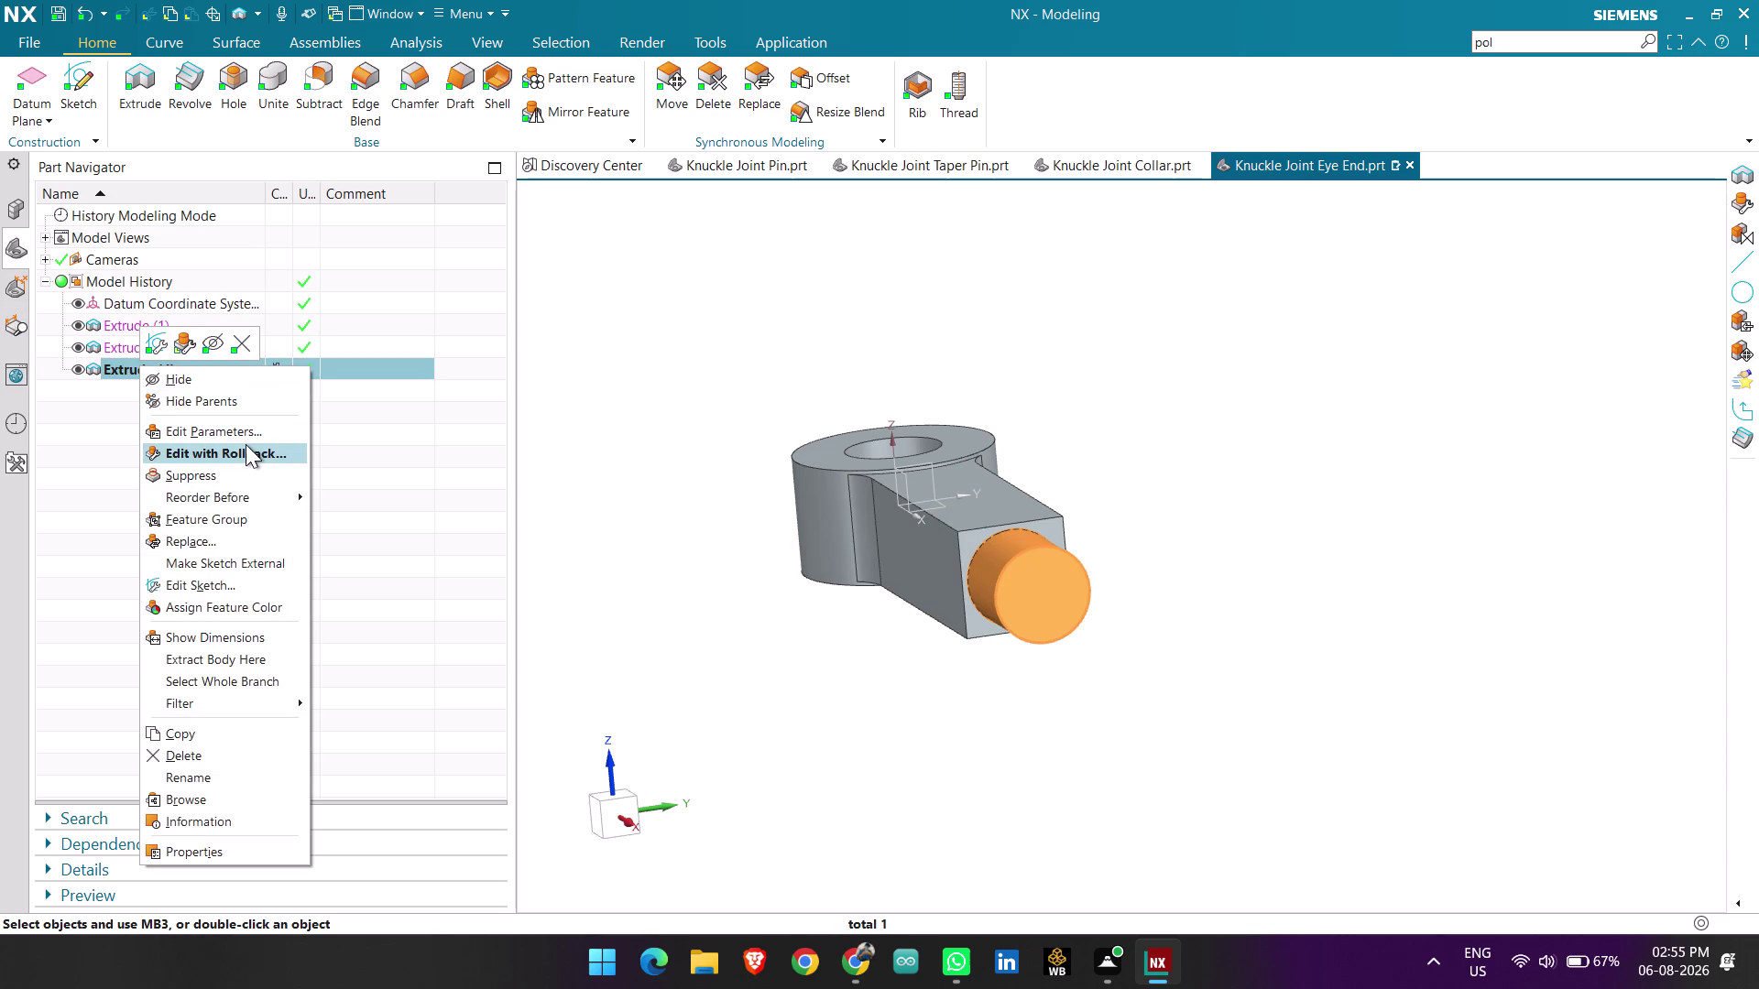
click(242, 586)
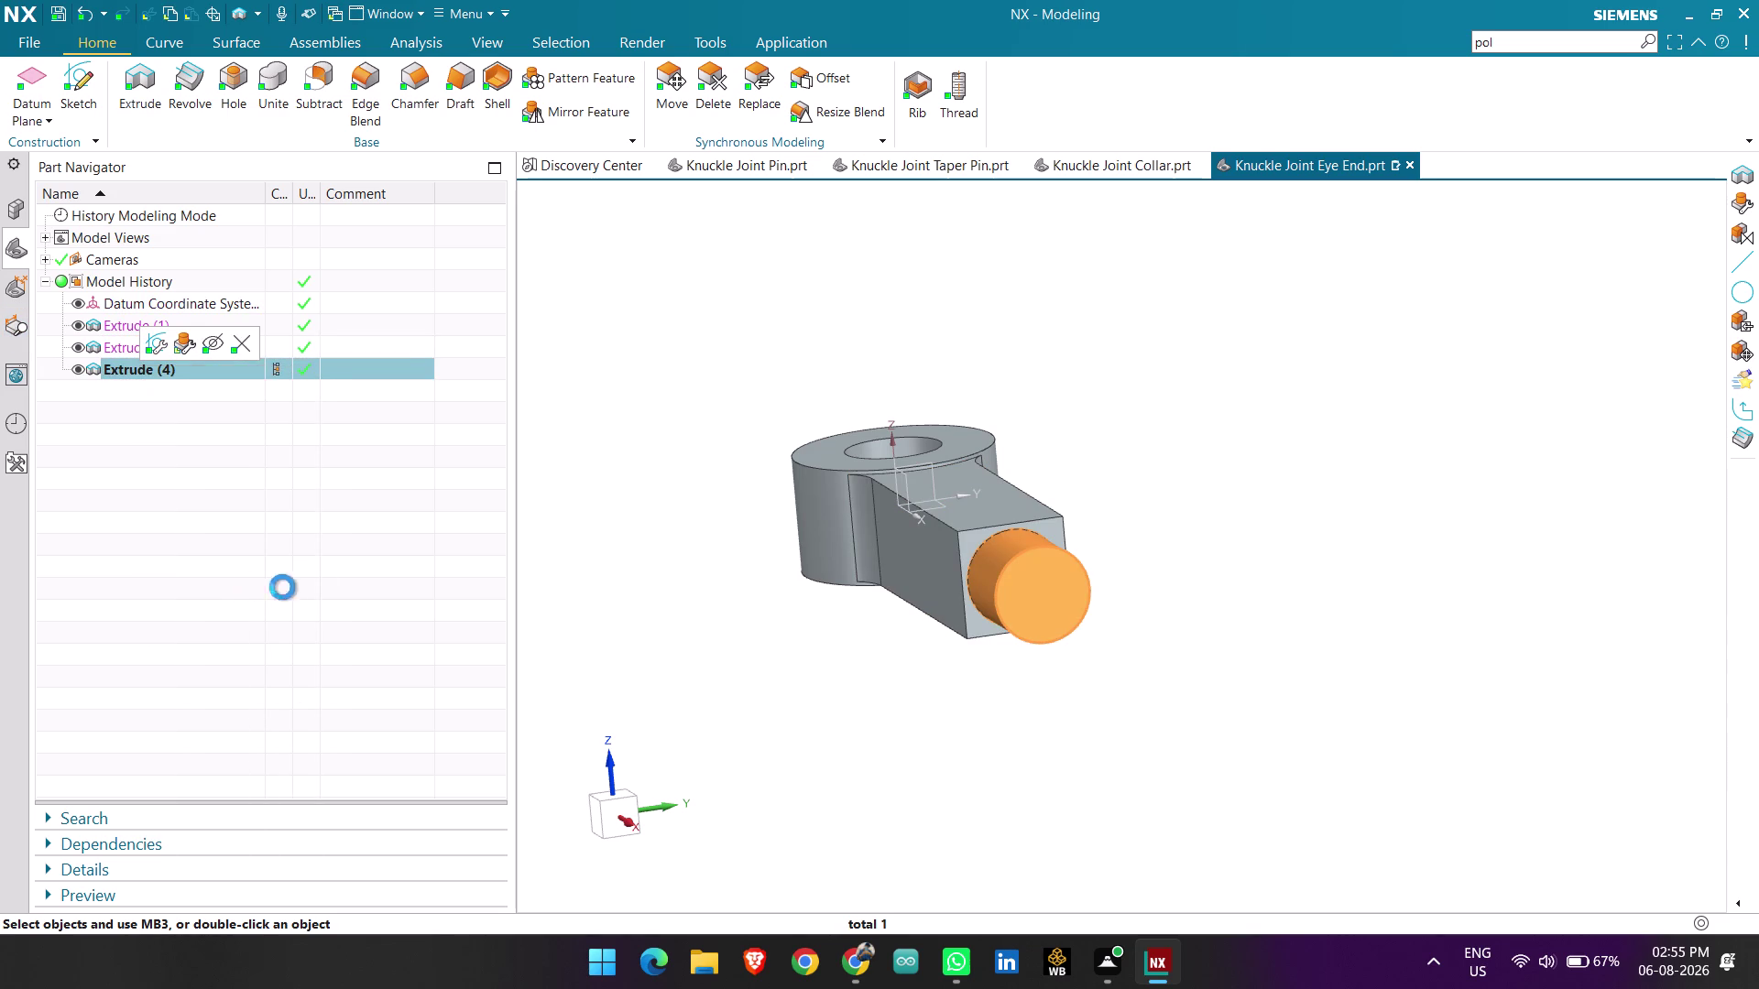
scroll(down, 3)
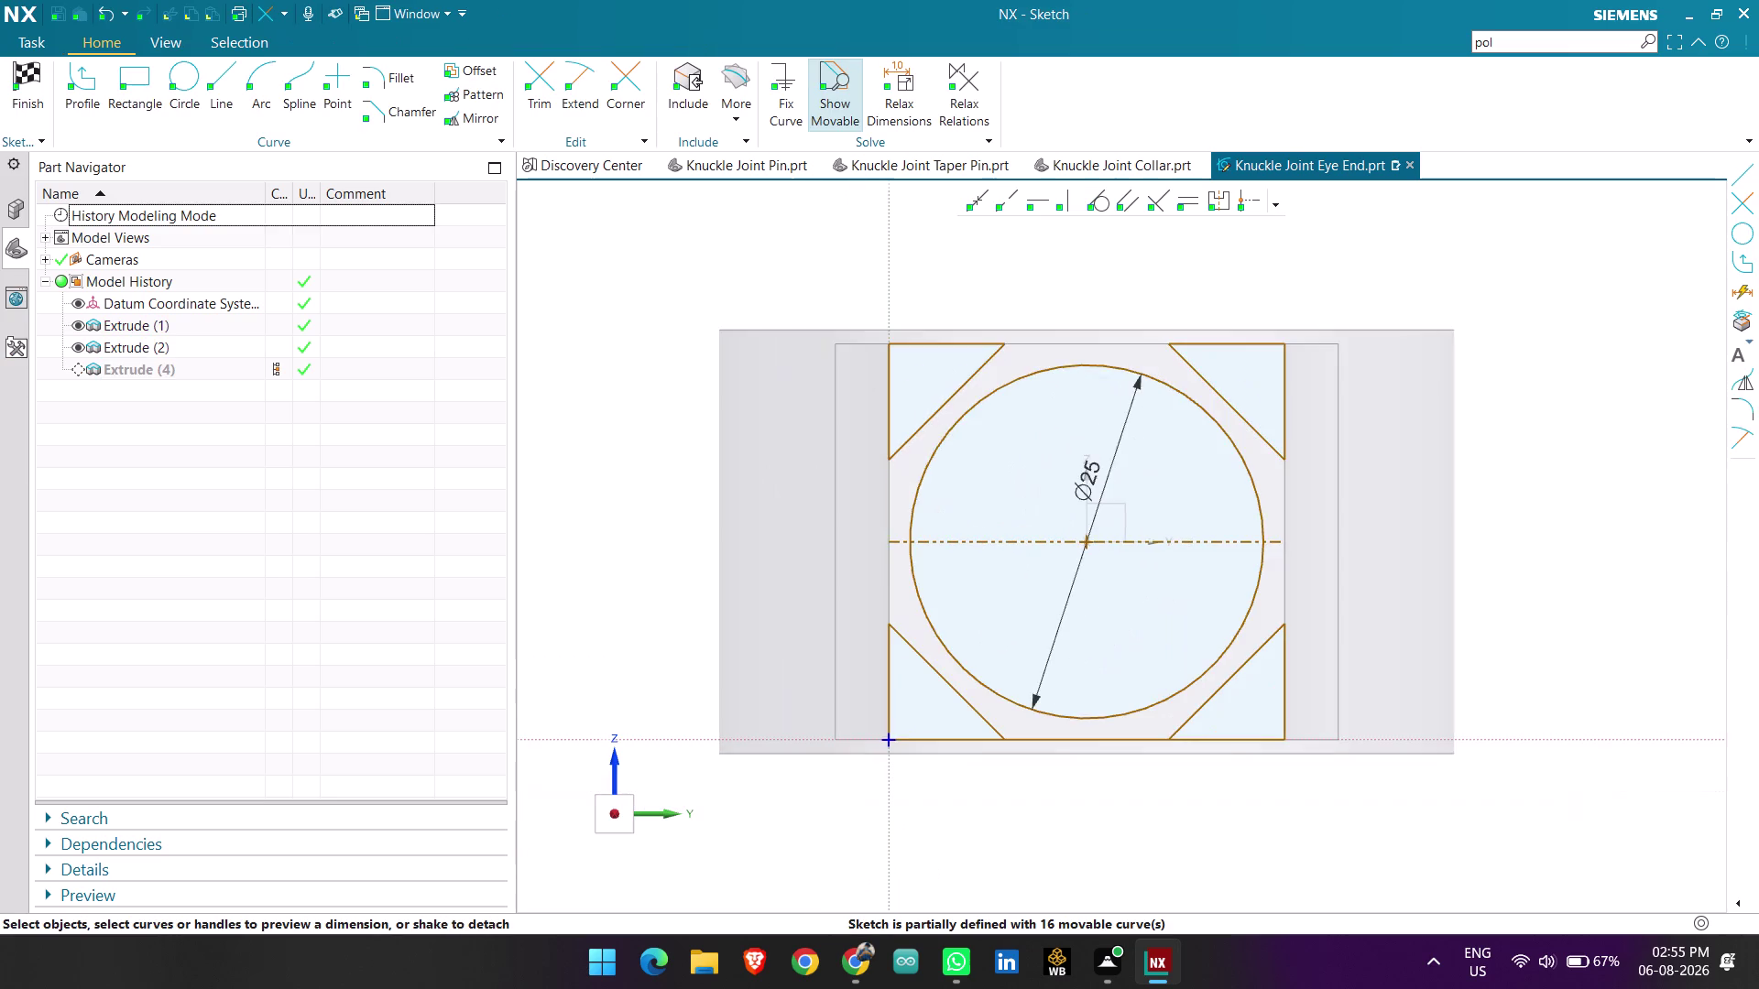
scroll(down, 3)
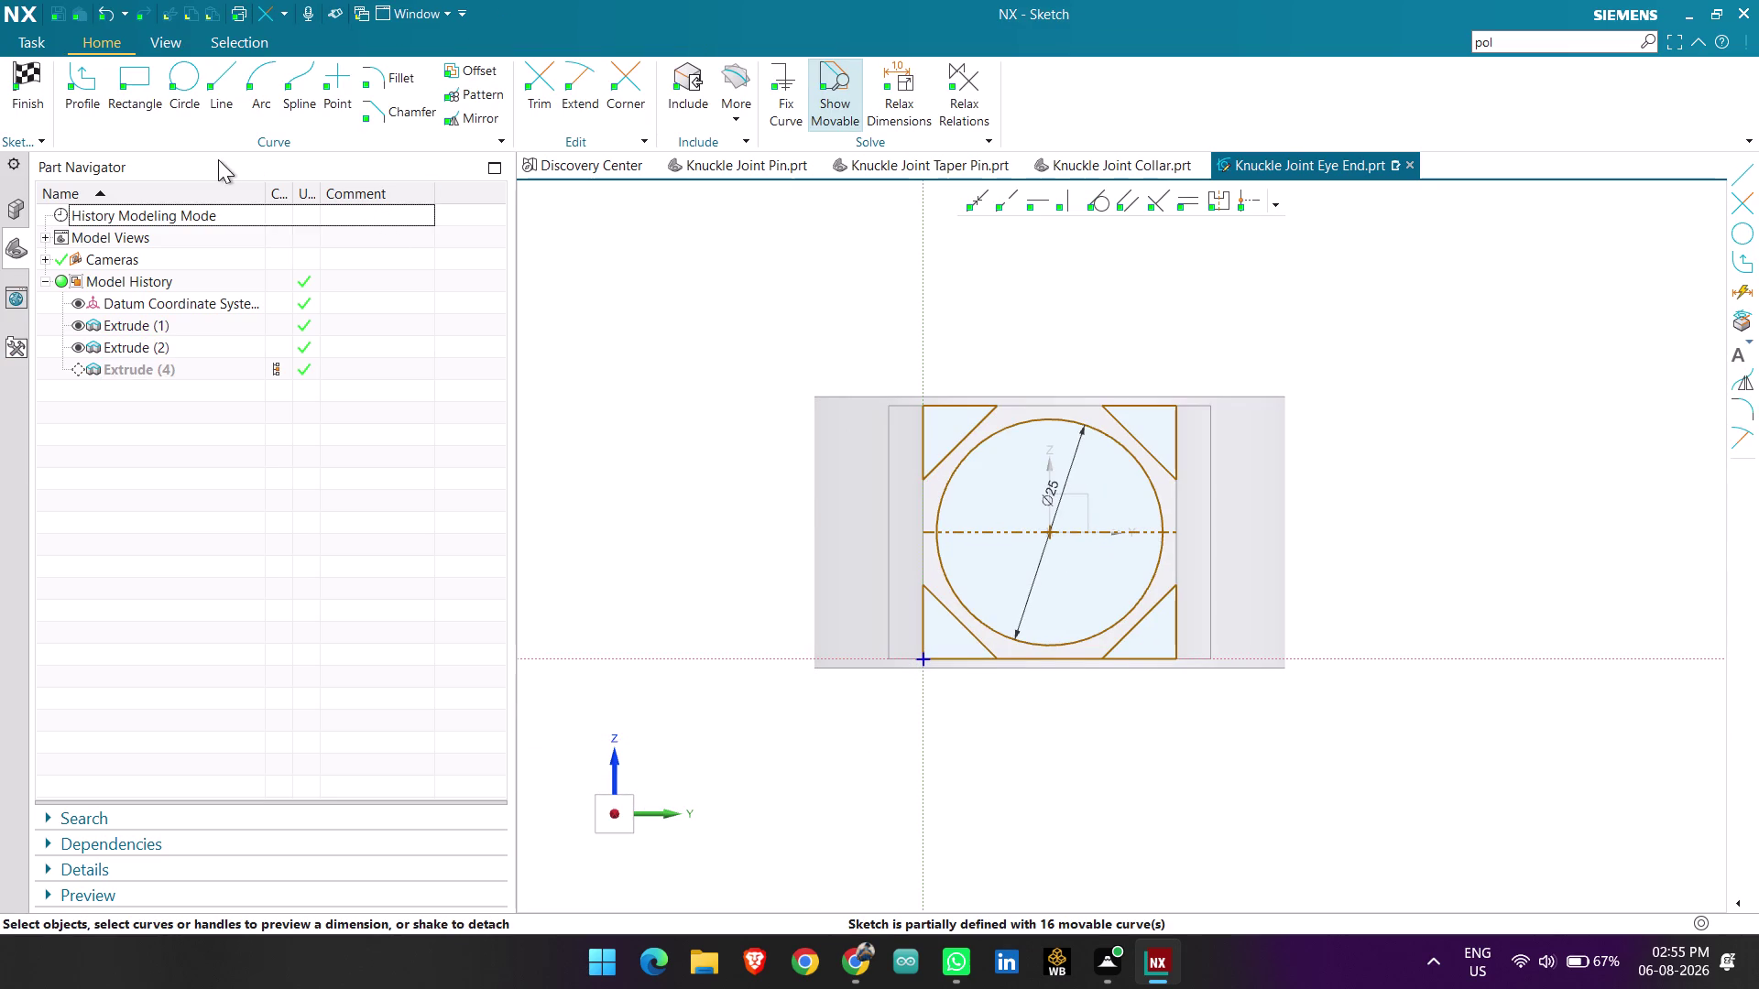
click(11, 78)
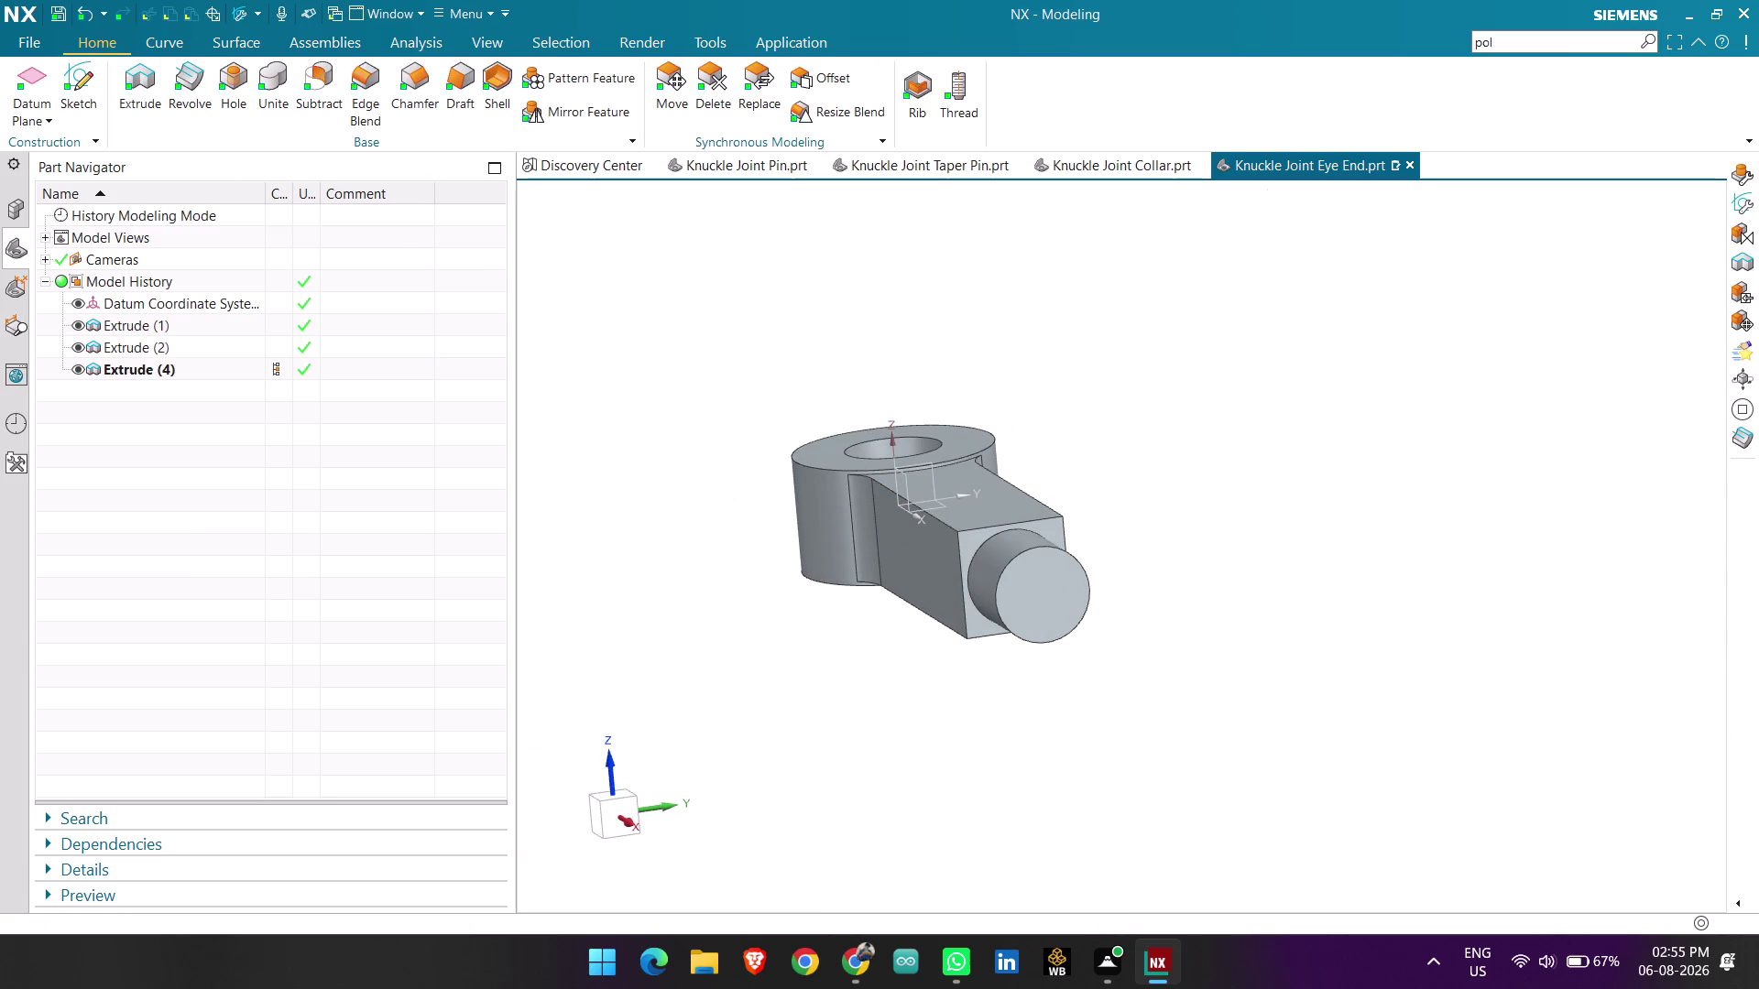
click(147, 363)
right_click(147, 363)
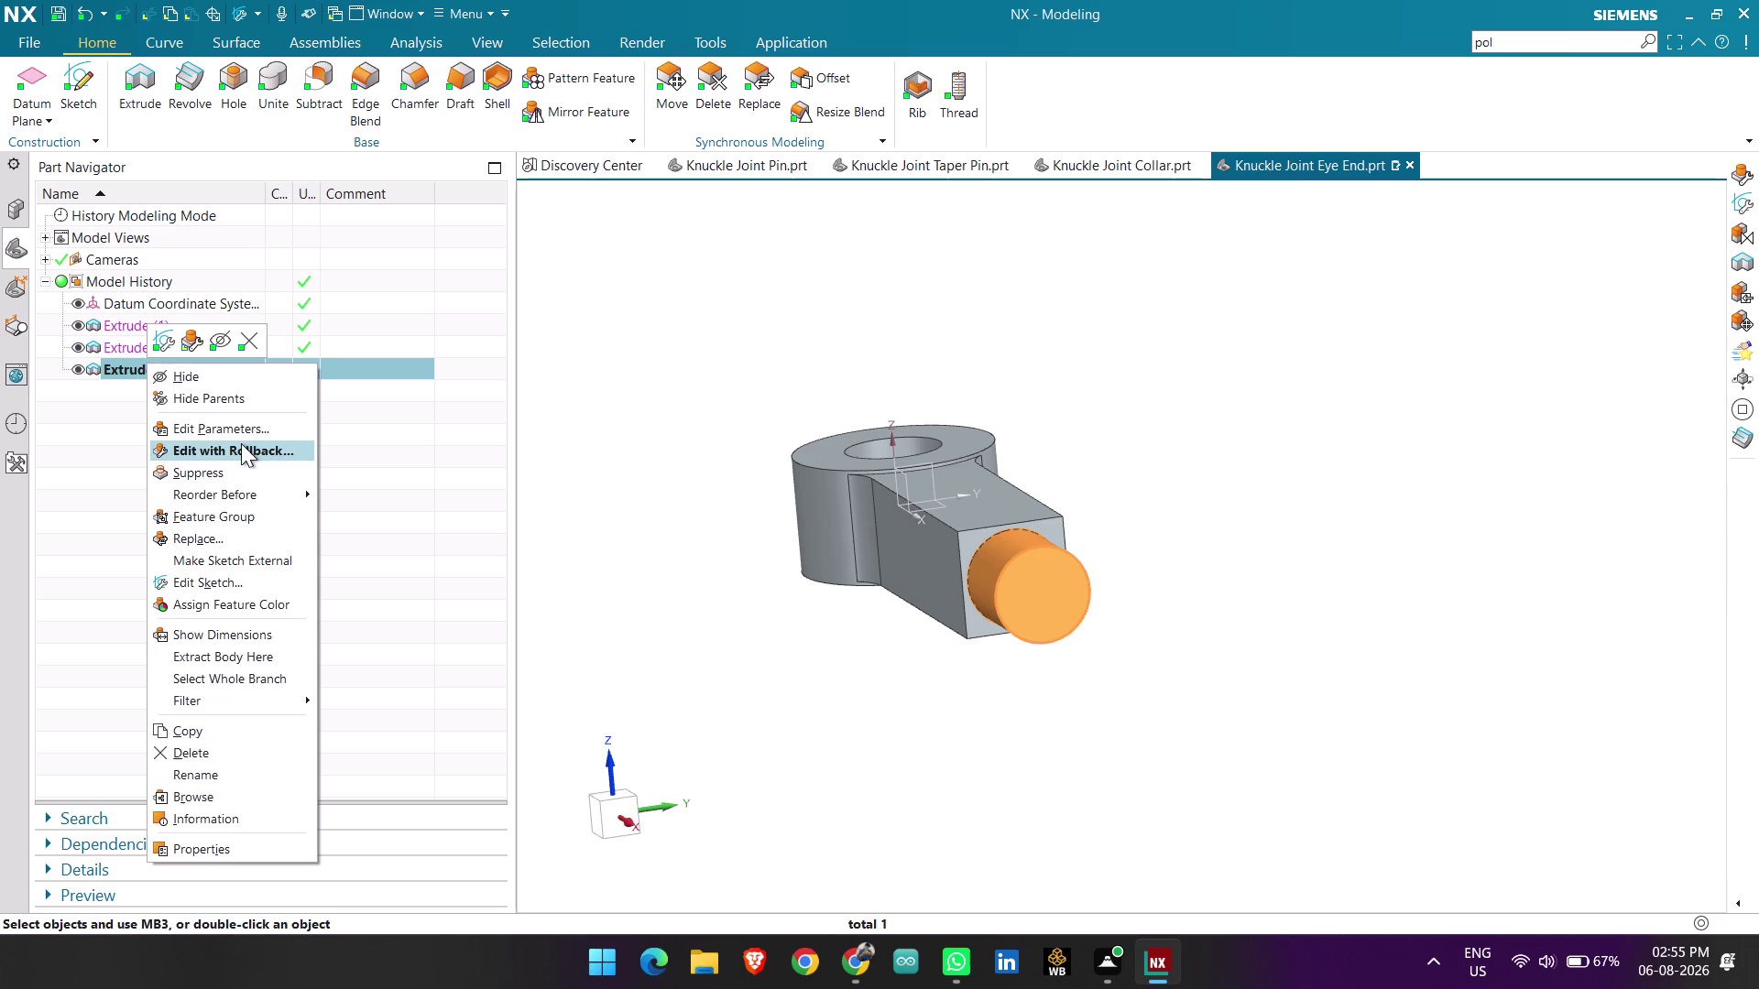
click(241, 443)
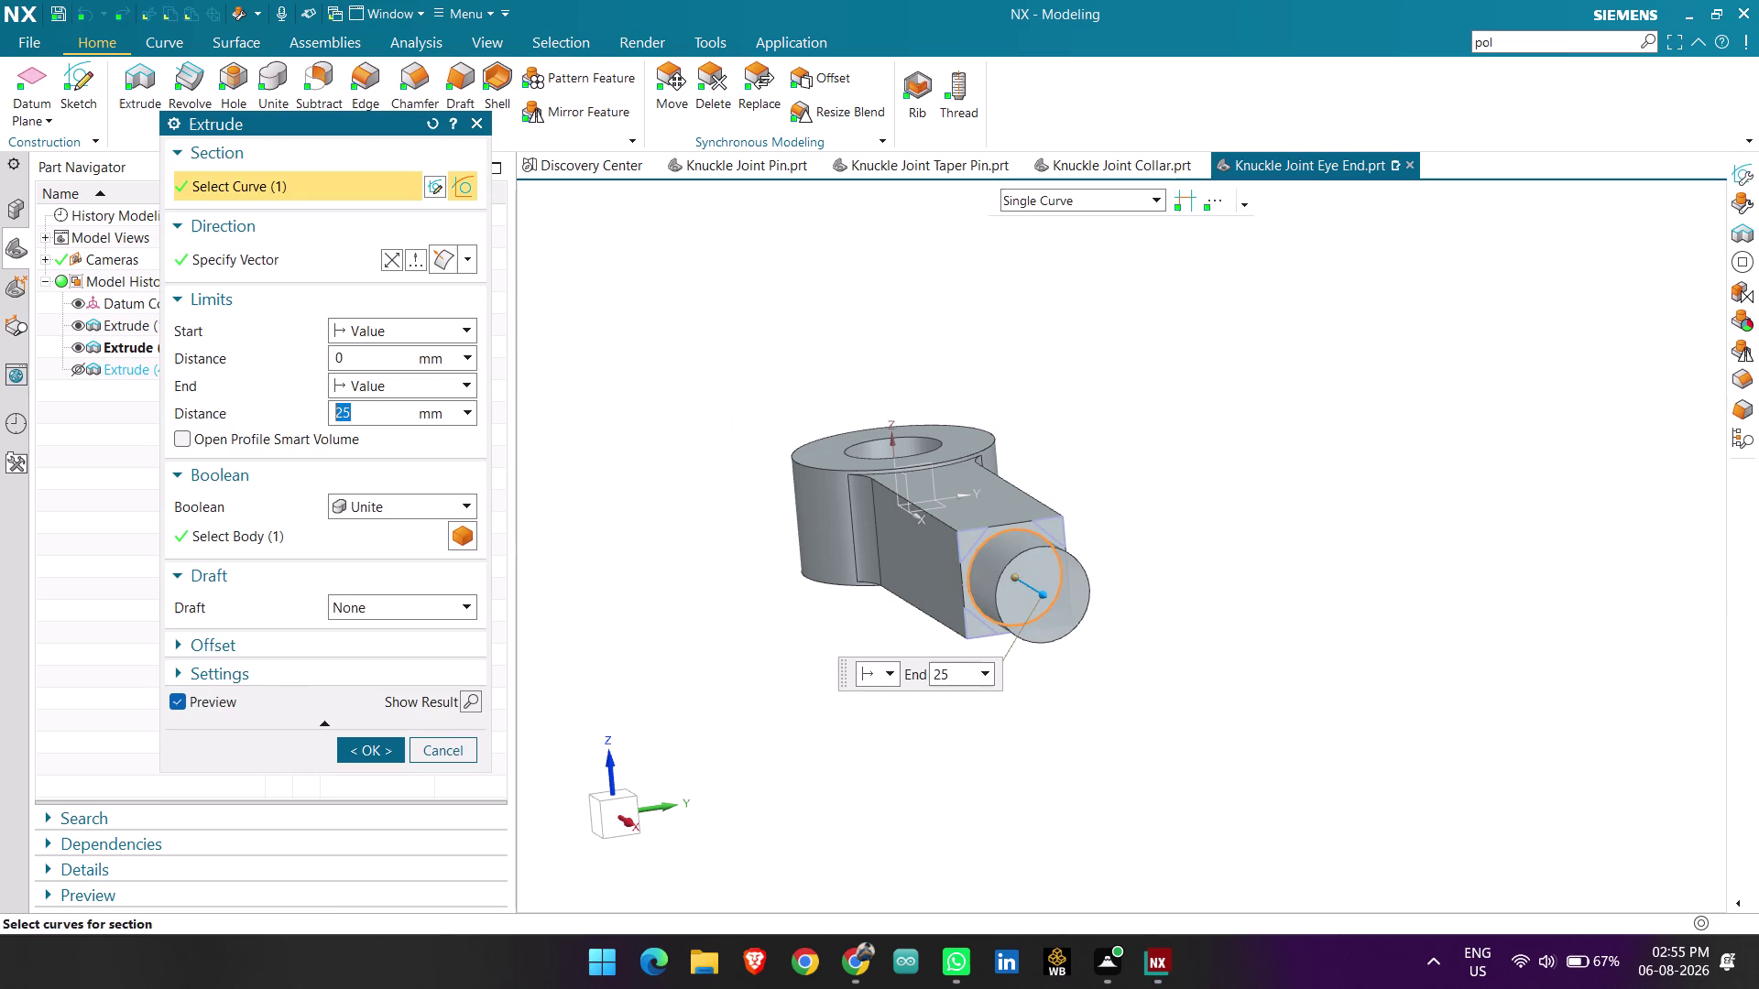
Add the two upper corner-cut triangles' edges to the extrusion section.
scroll(up, 3)
scroll(up, 3)
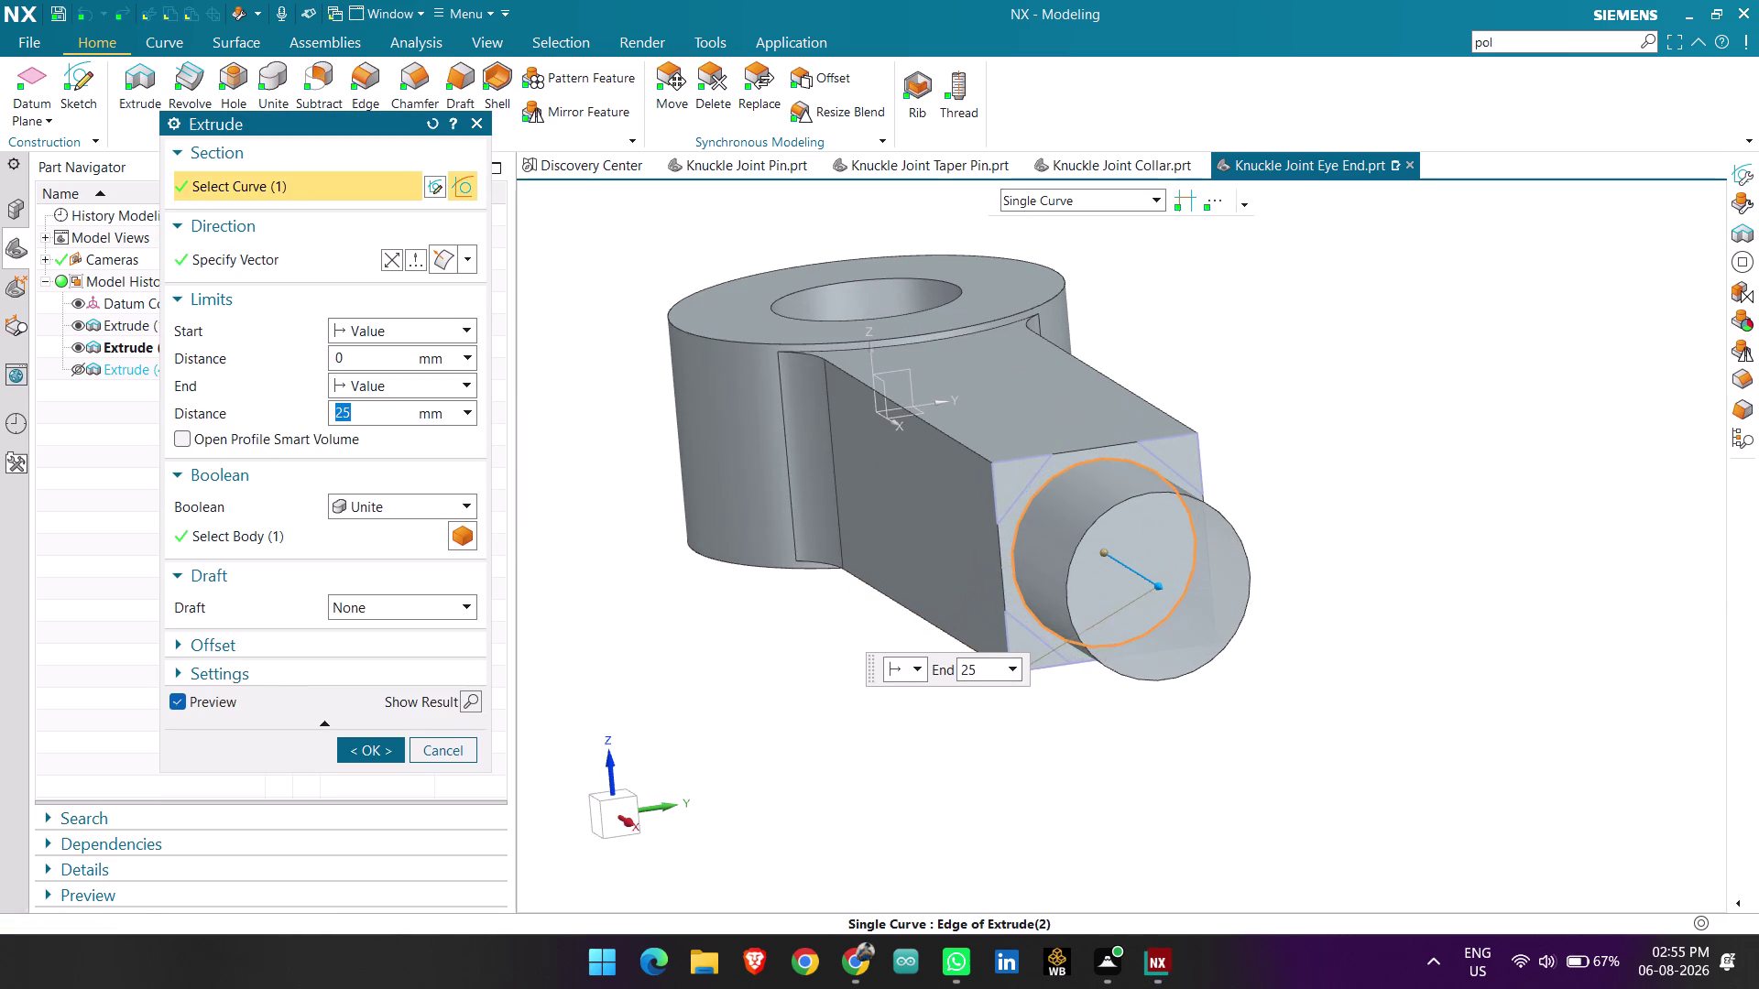
click(1018, 492)
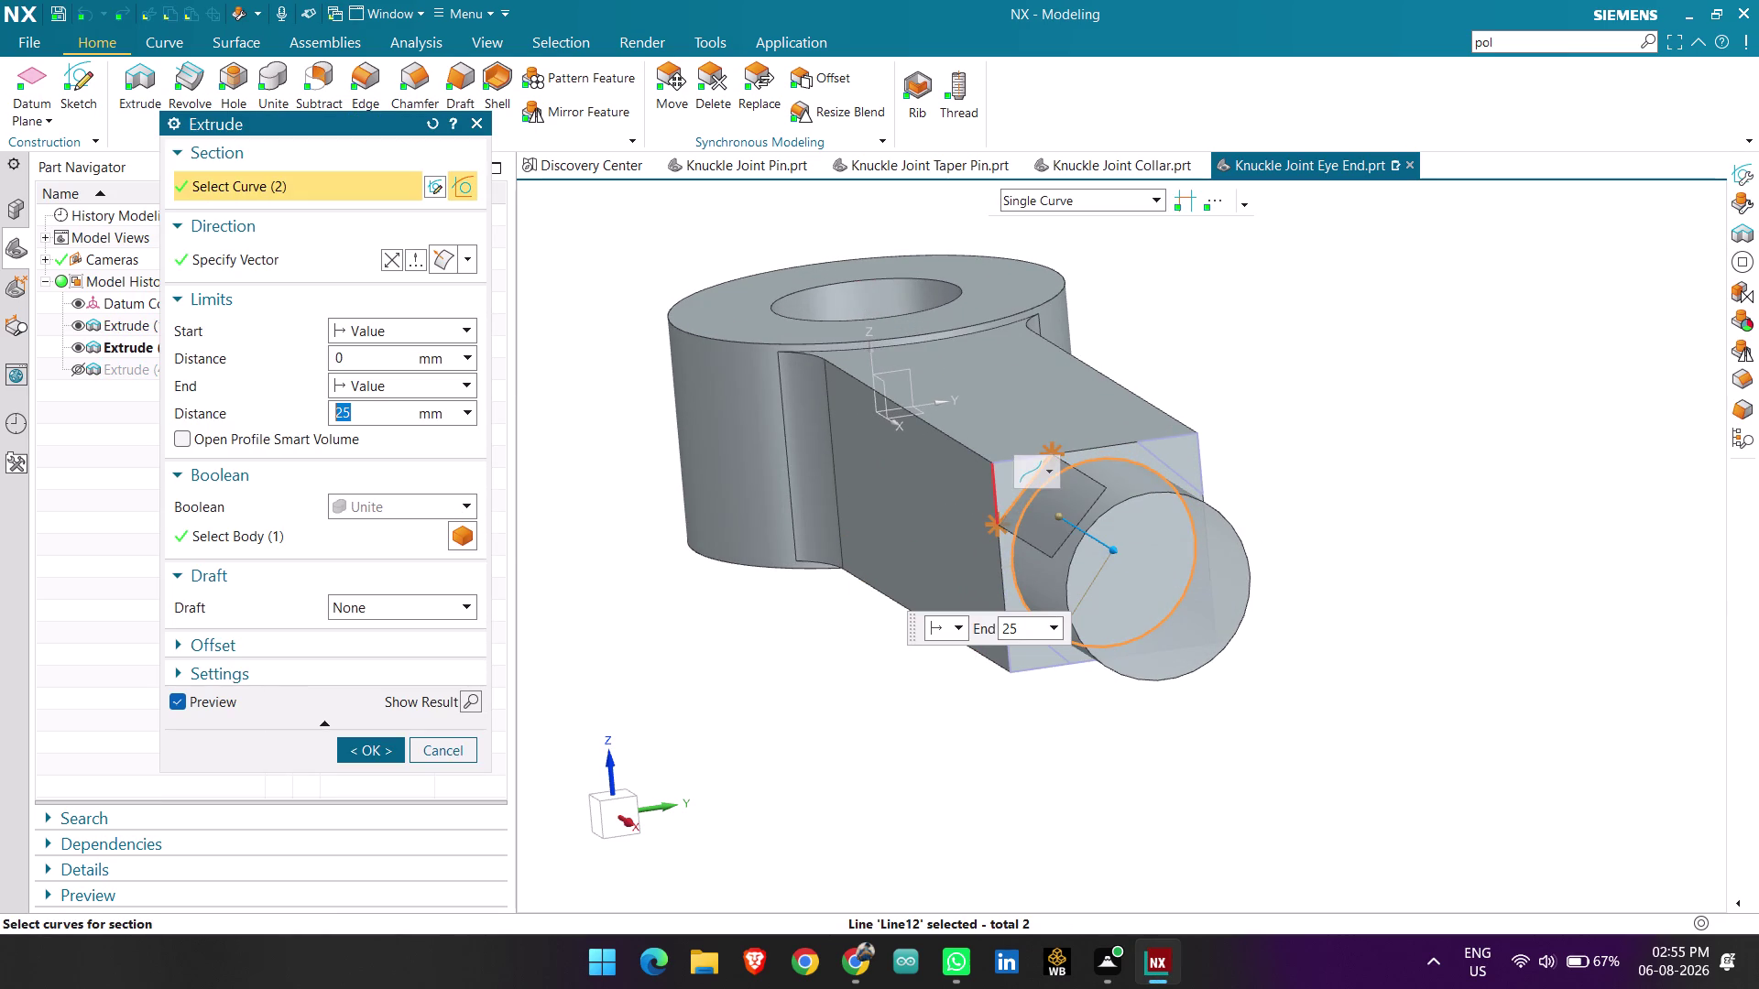
click(994, 499)
click(1011, 464)
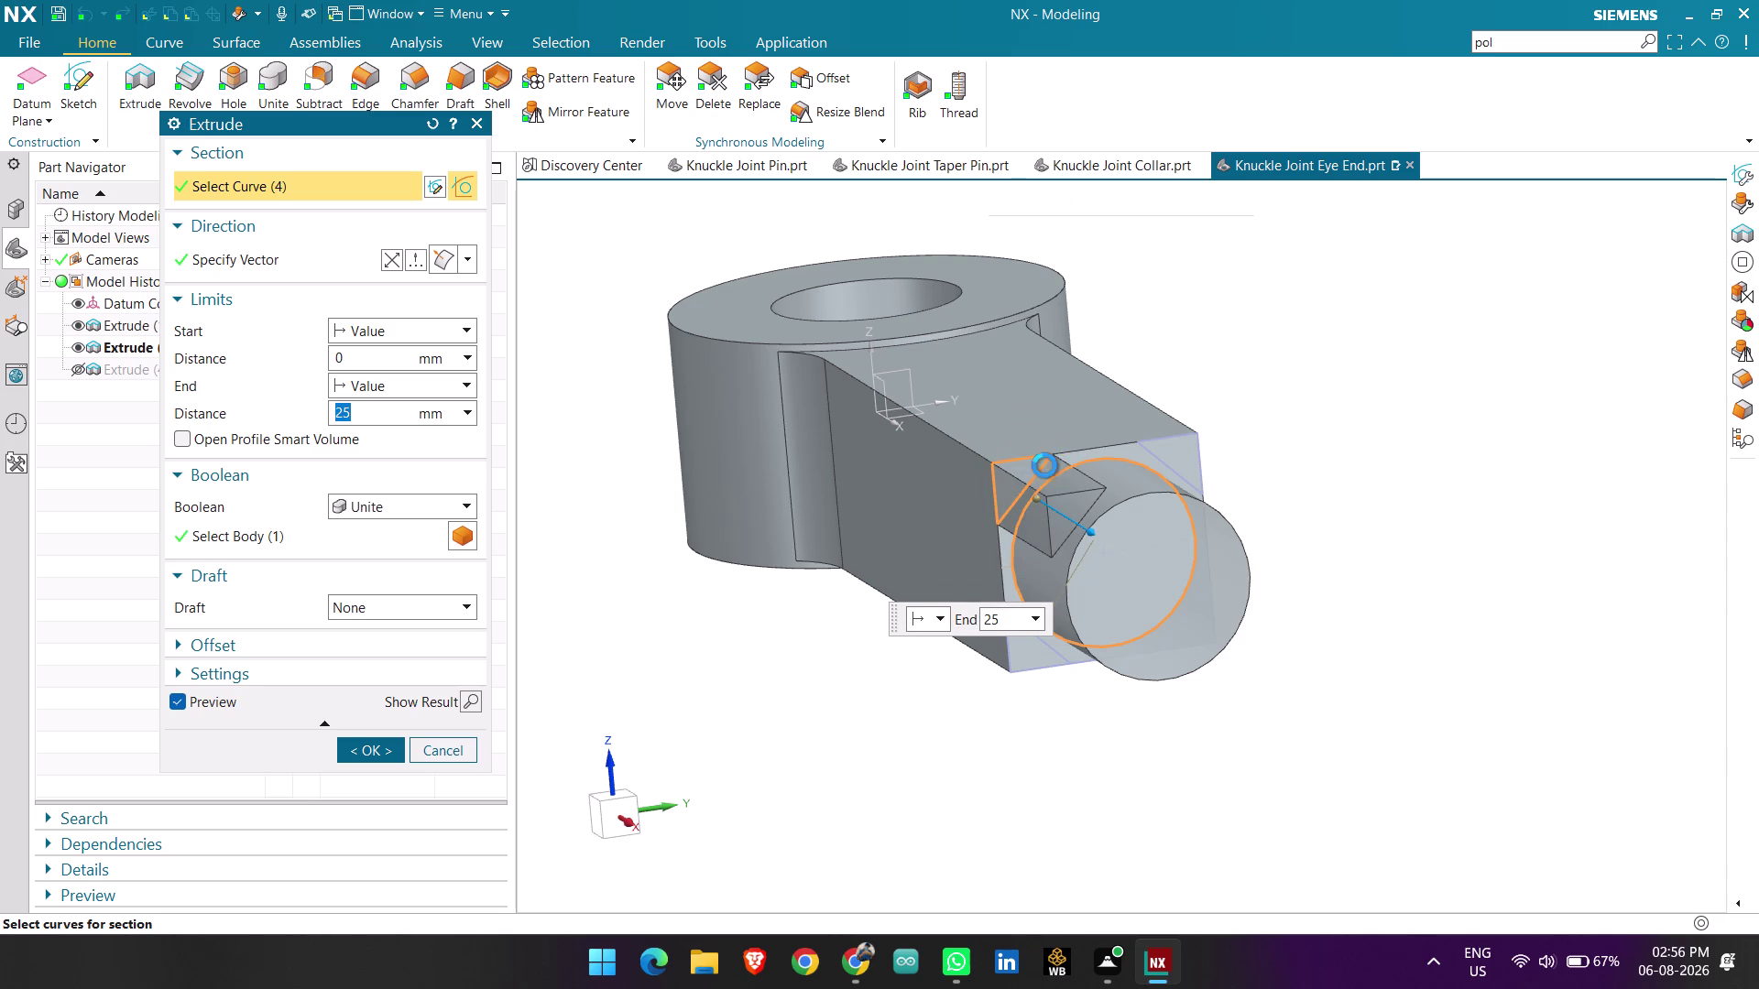
click(1180, 479)
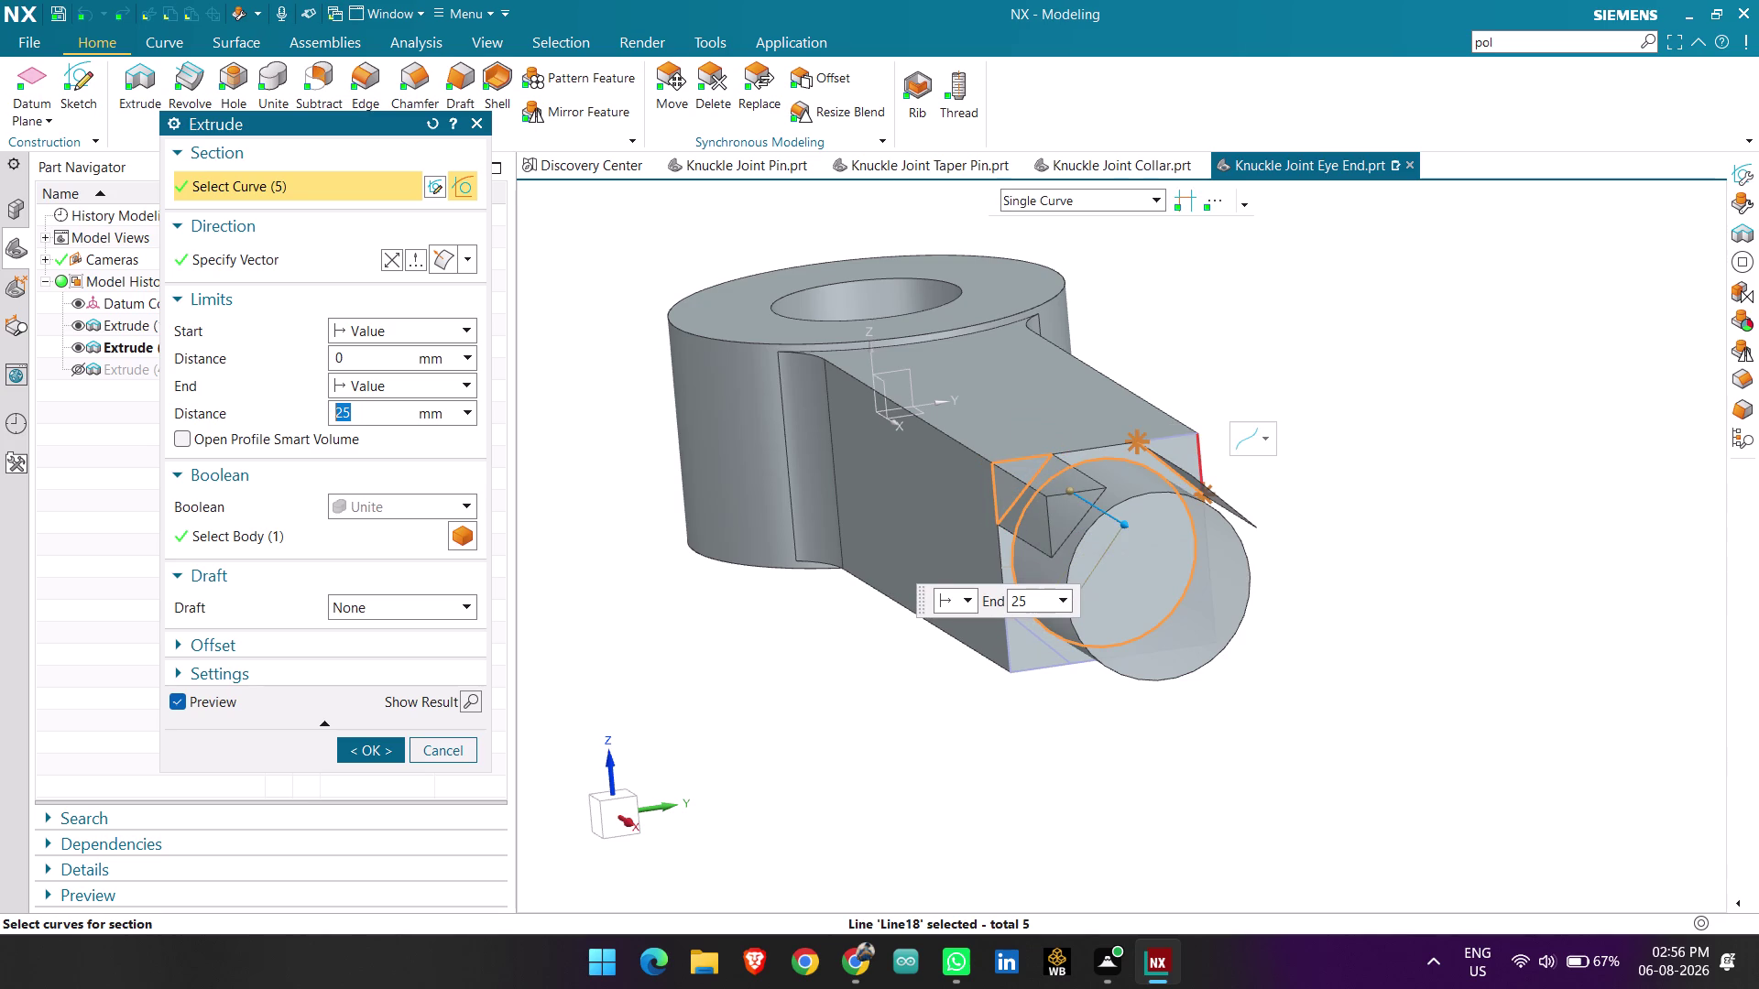
click(1205, 455)
click(1174, 432)
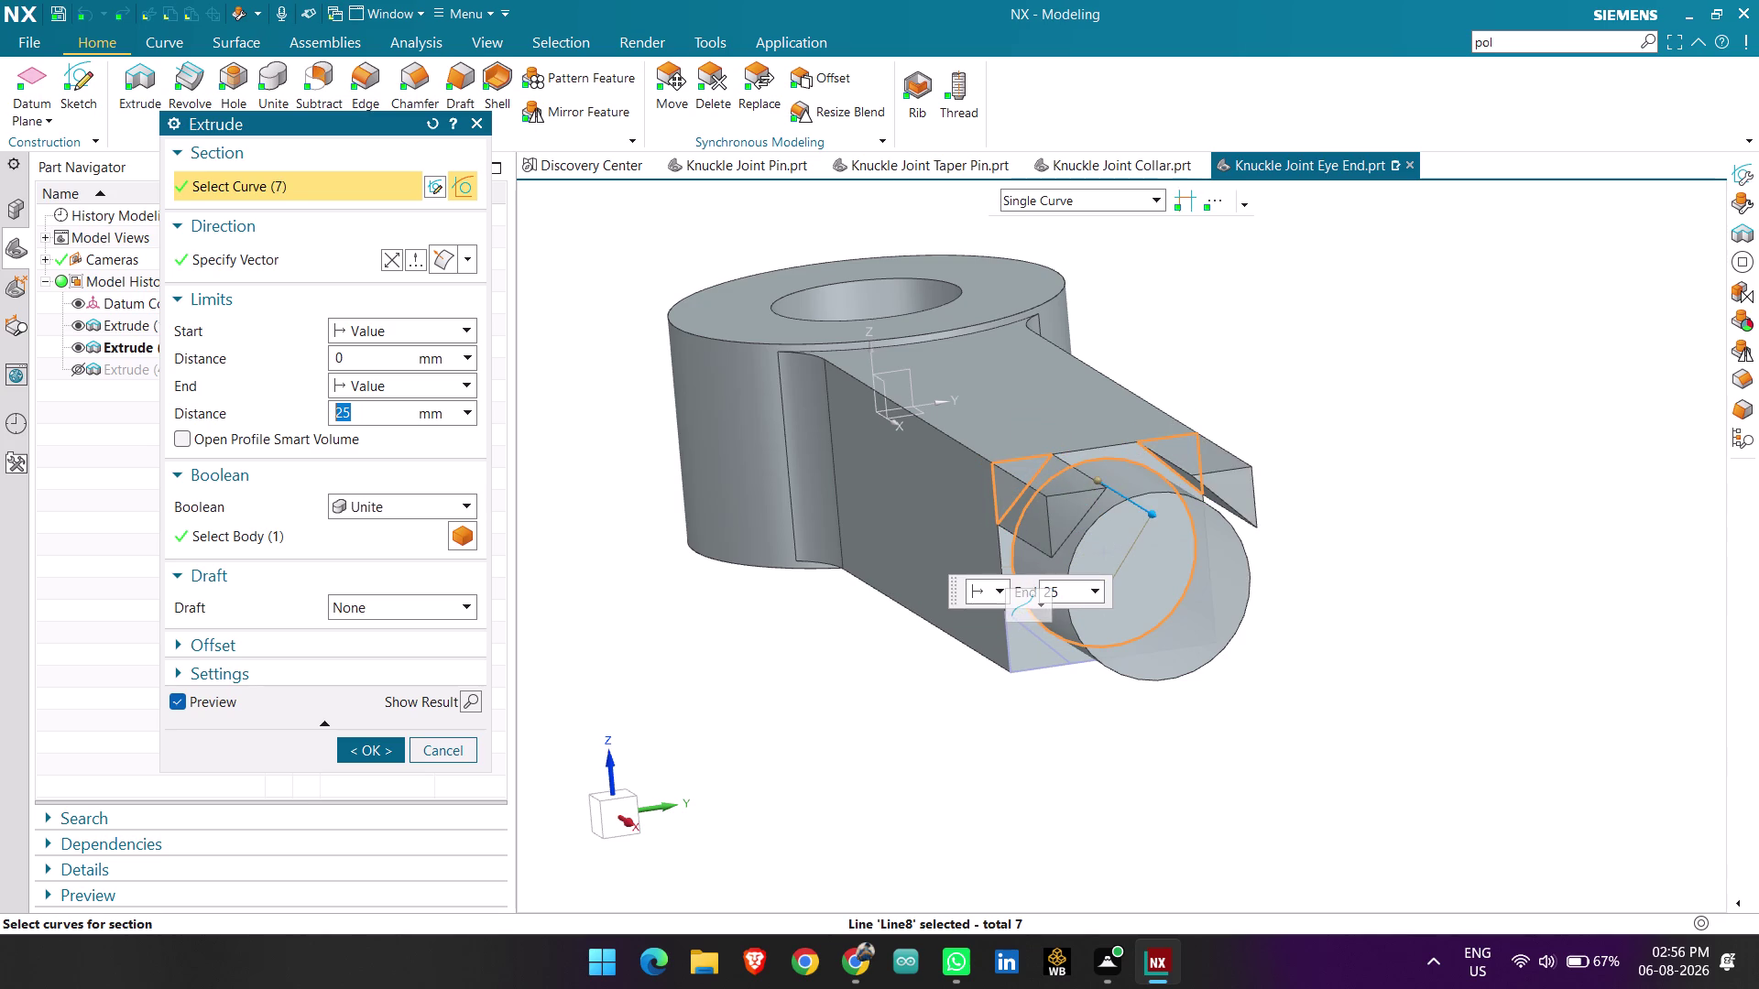
Add the lower corner-cut lines and triangle edges to the section.
click(1004, 634)
middle_drag(1070, 722, 1049, 681)
scroll(up, 3)
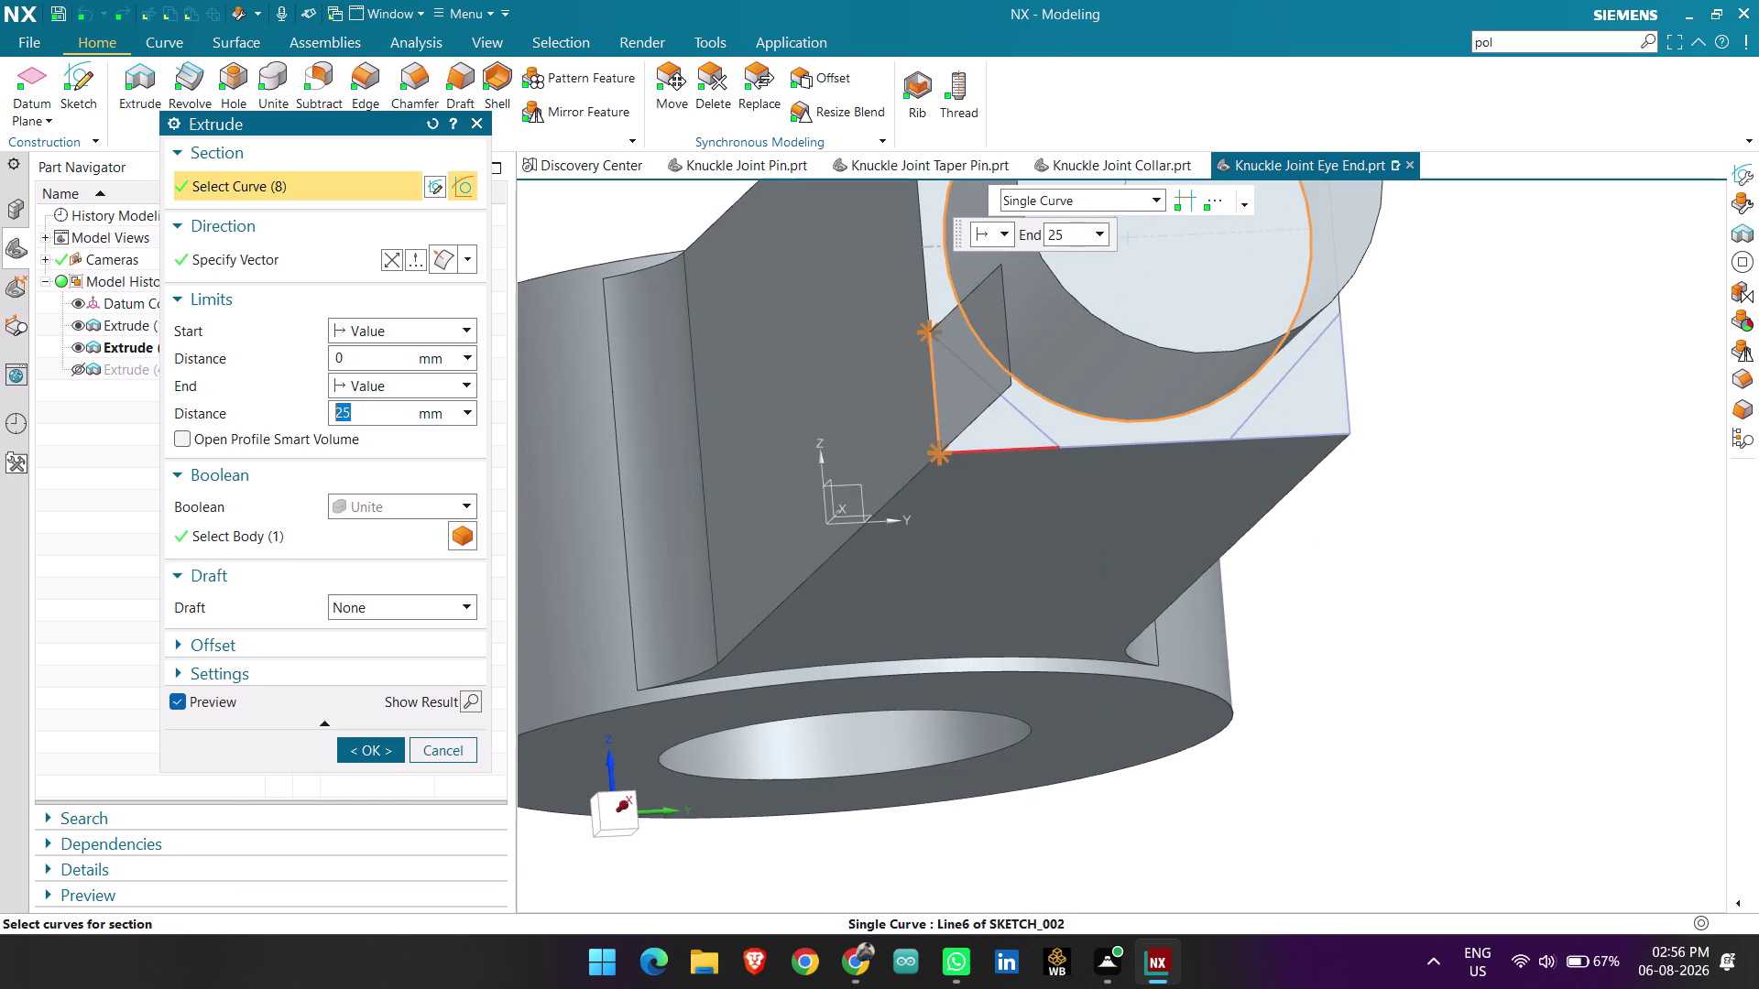
click(989, 456)
middle_drag(1027, 390, 1001, 435)
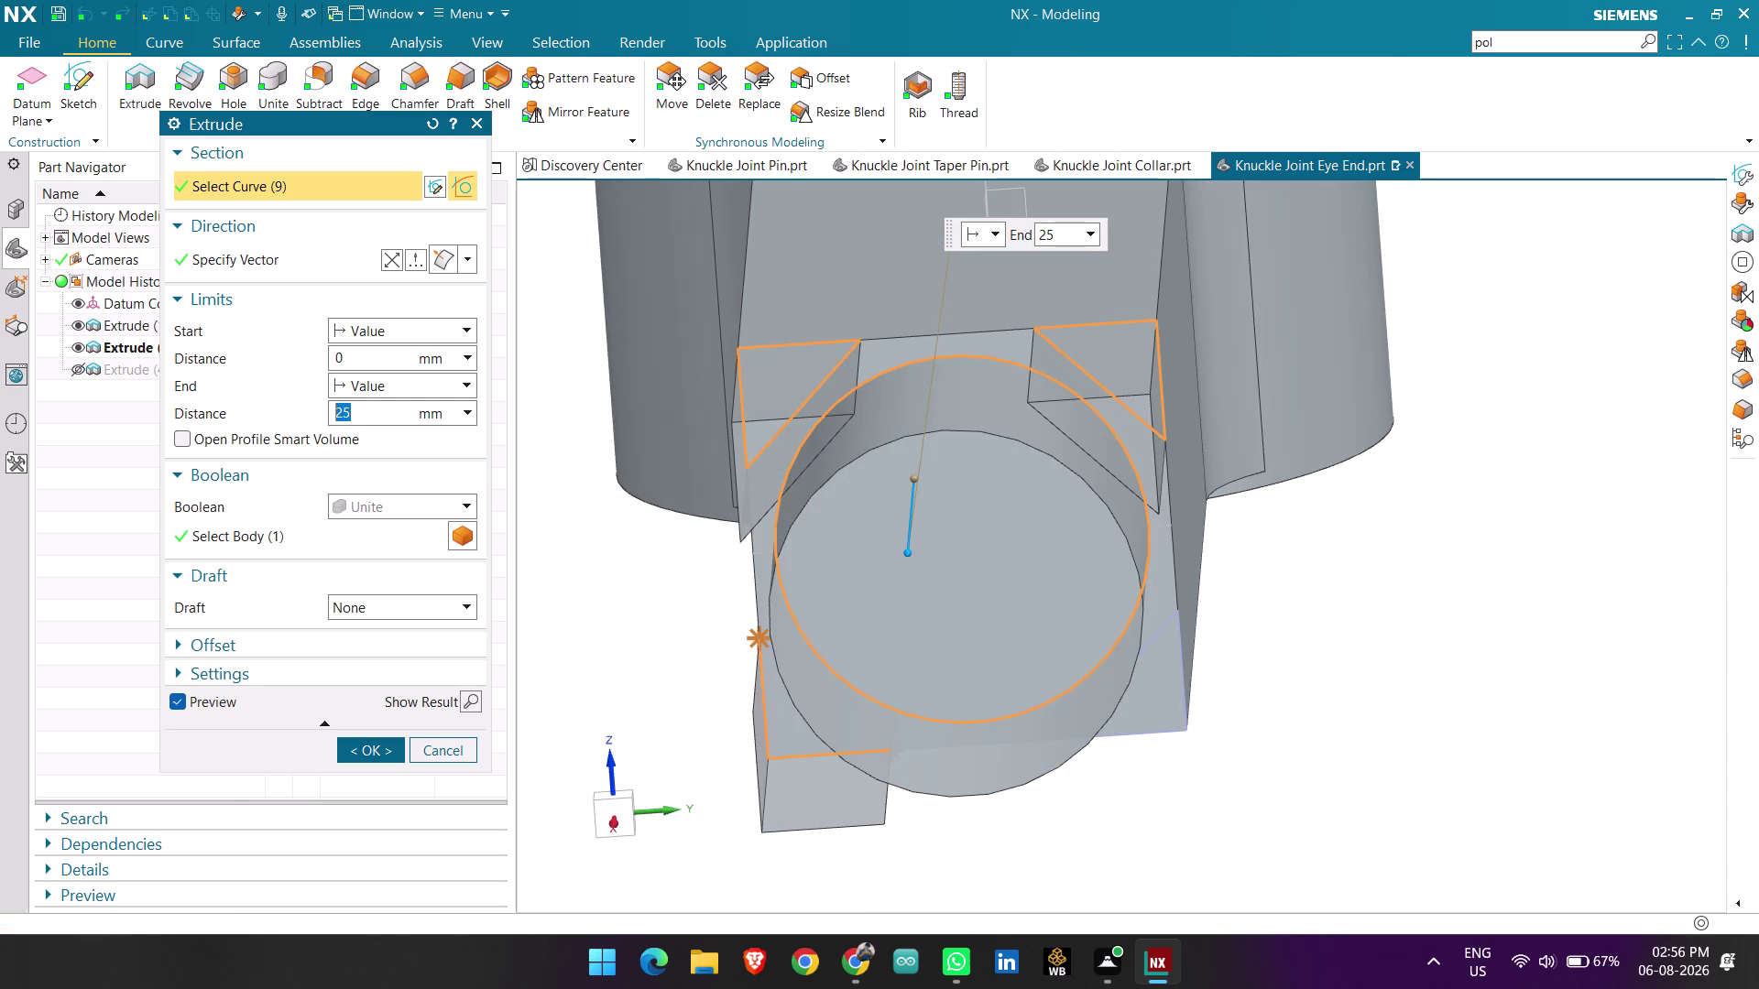
middle_drag(858, 669, 893, 611)
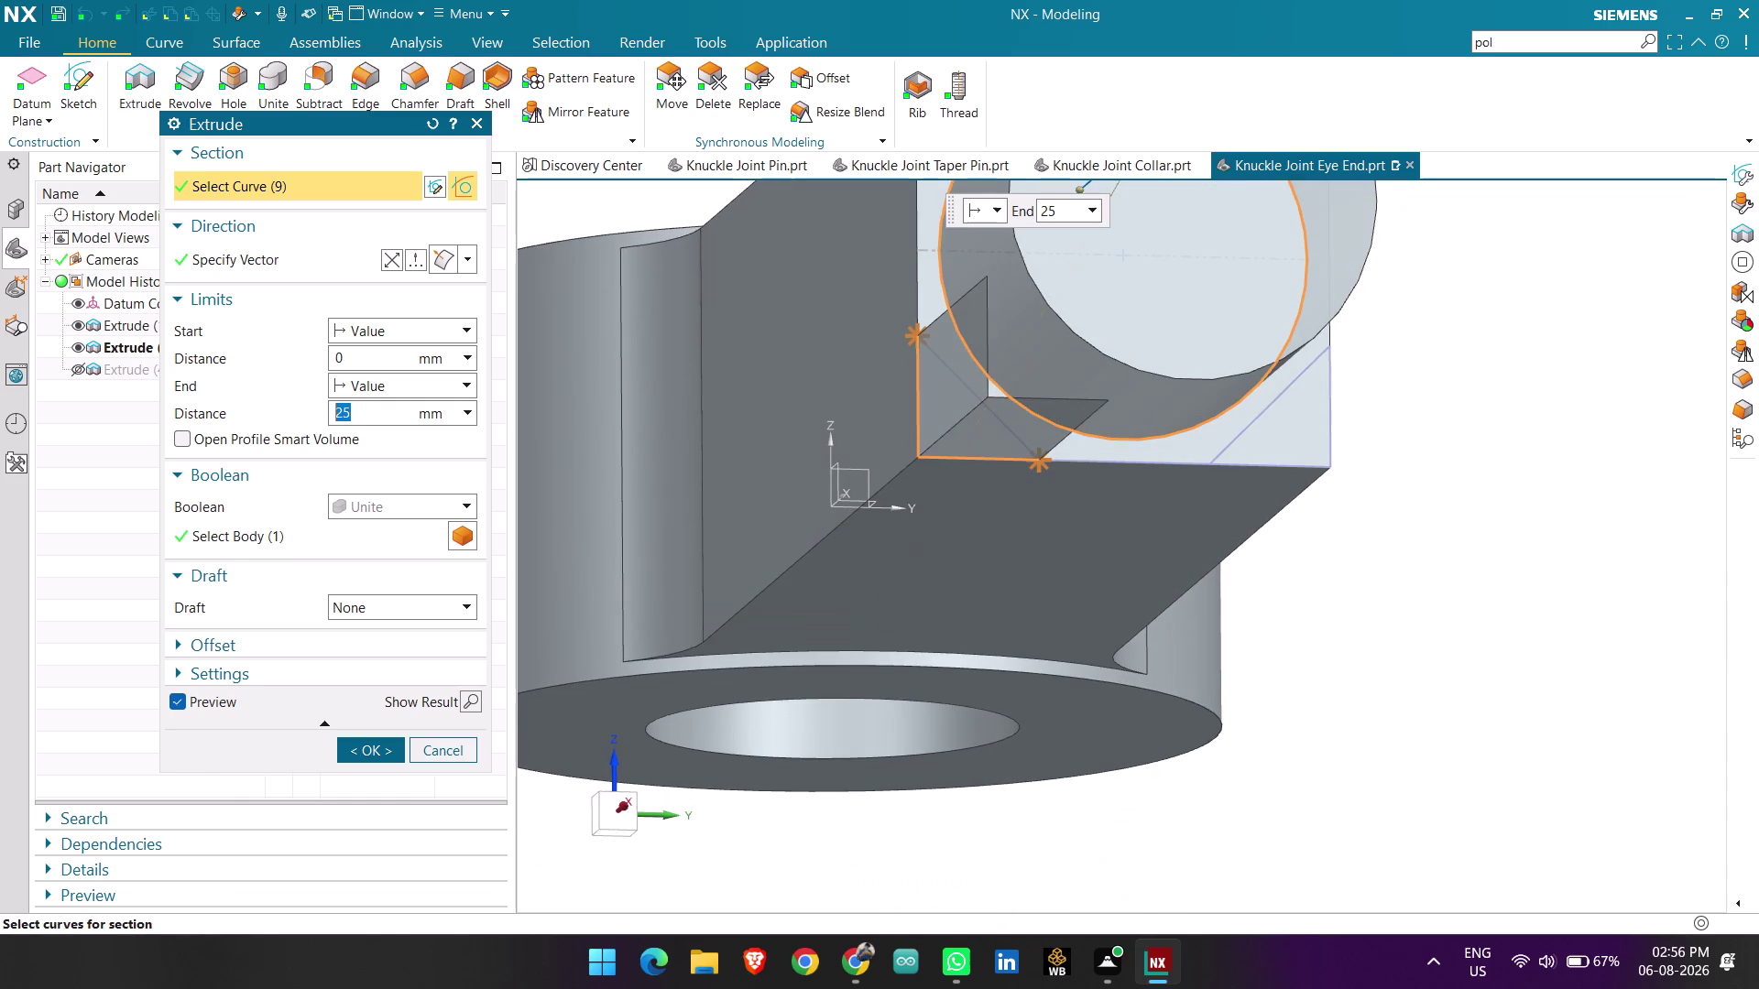
click(952, 367)
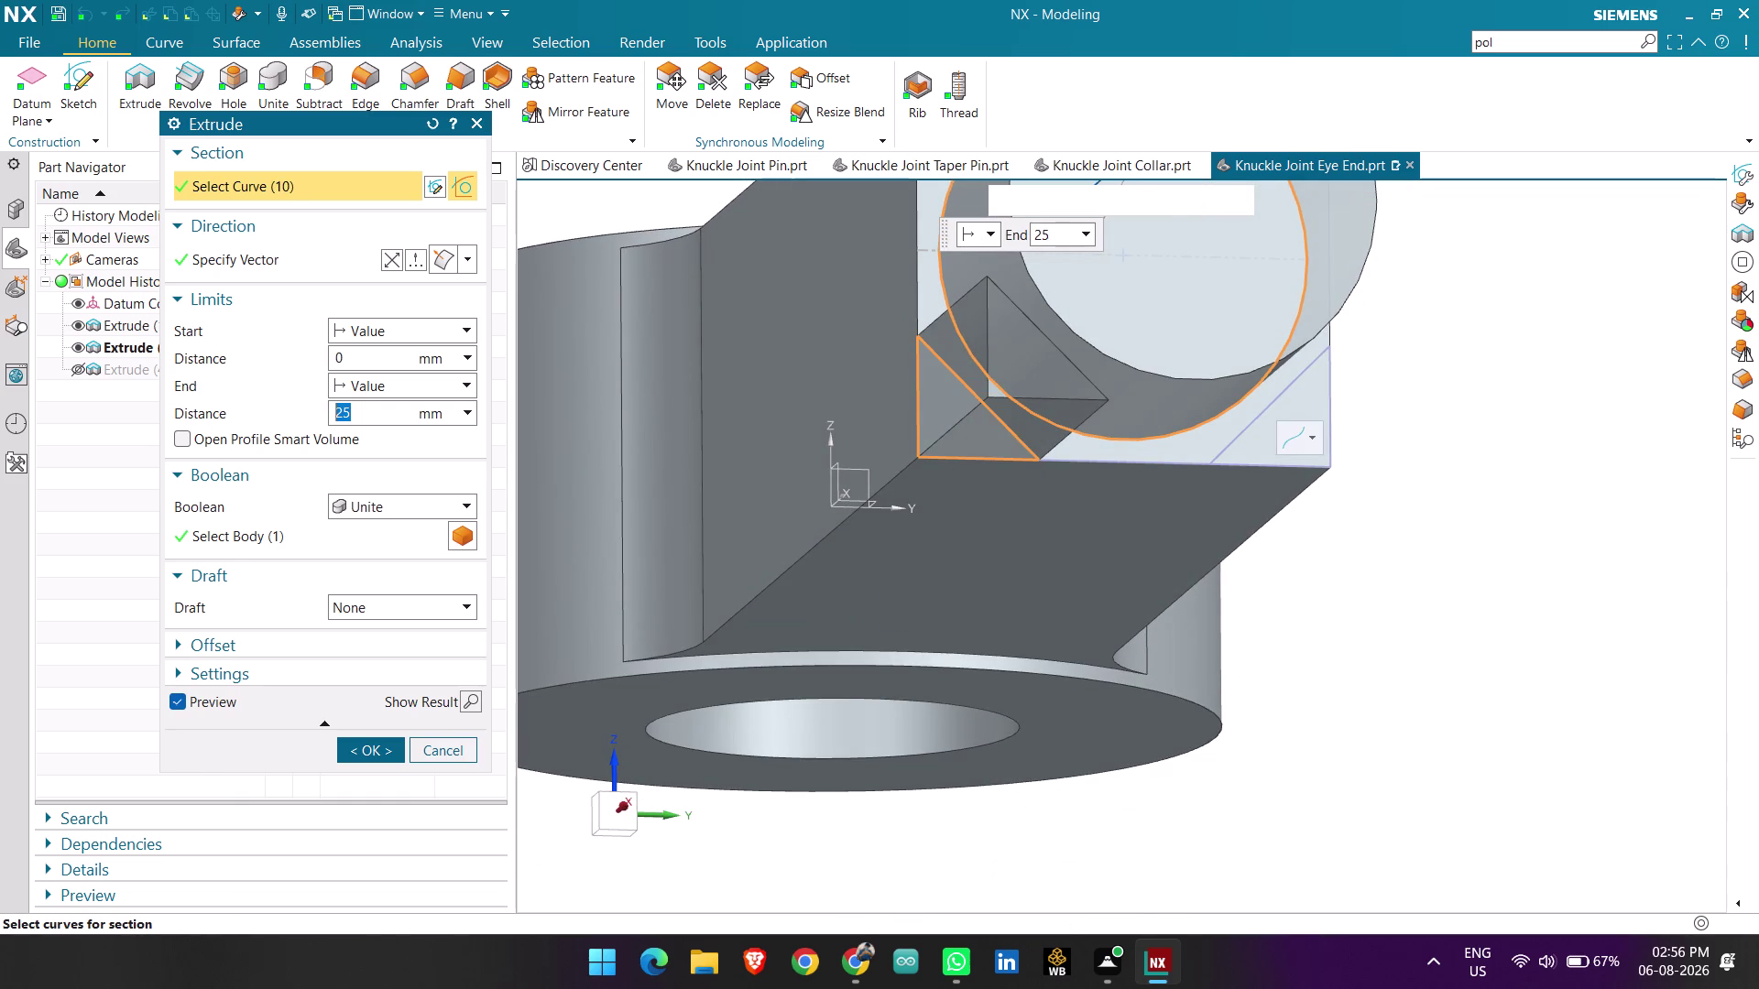
click(1235, 434)
click(1257, 467)
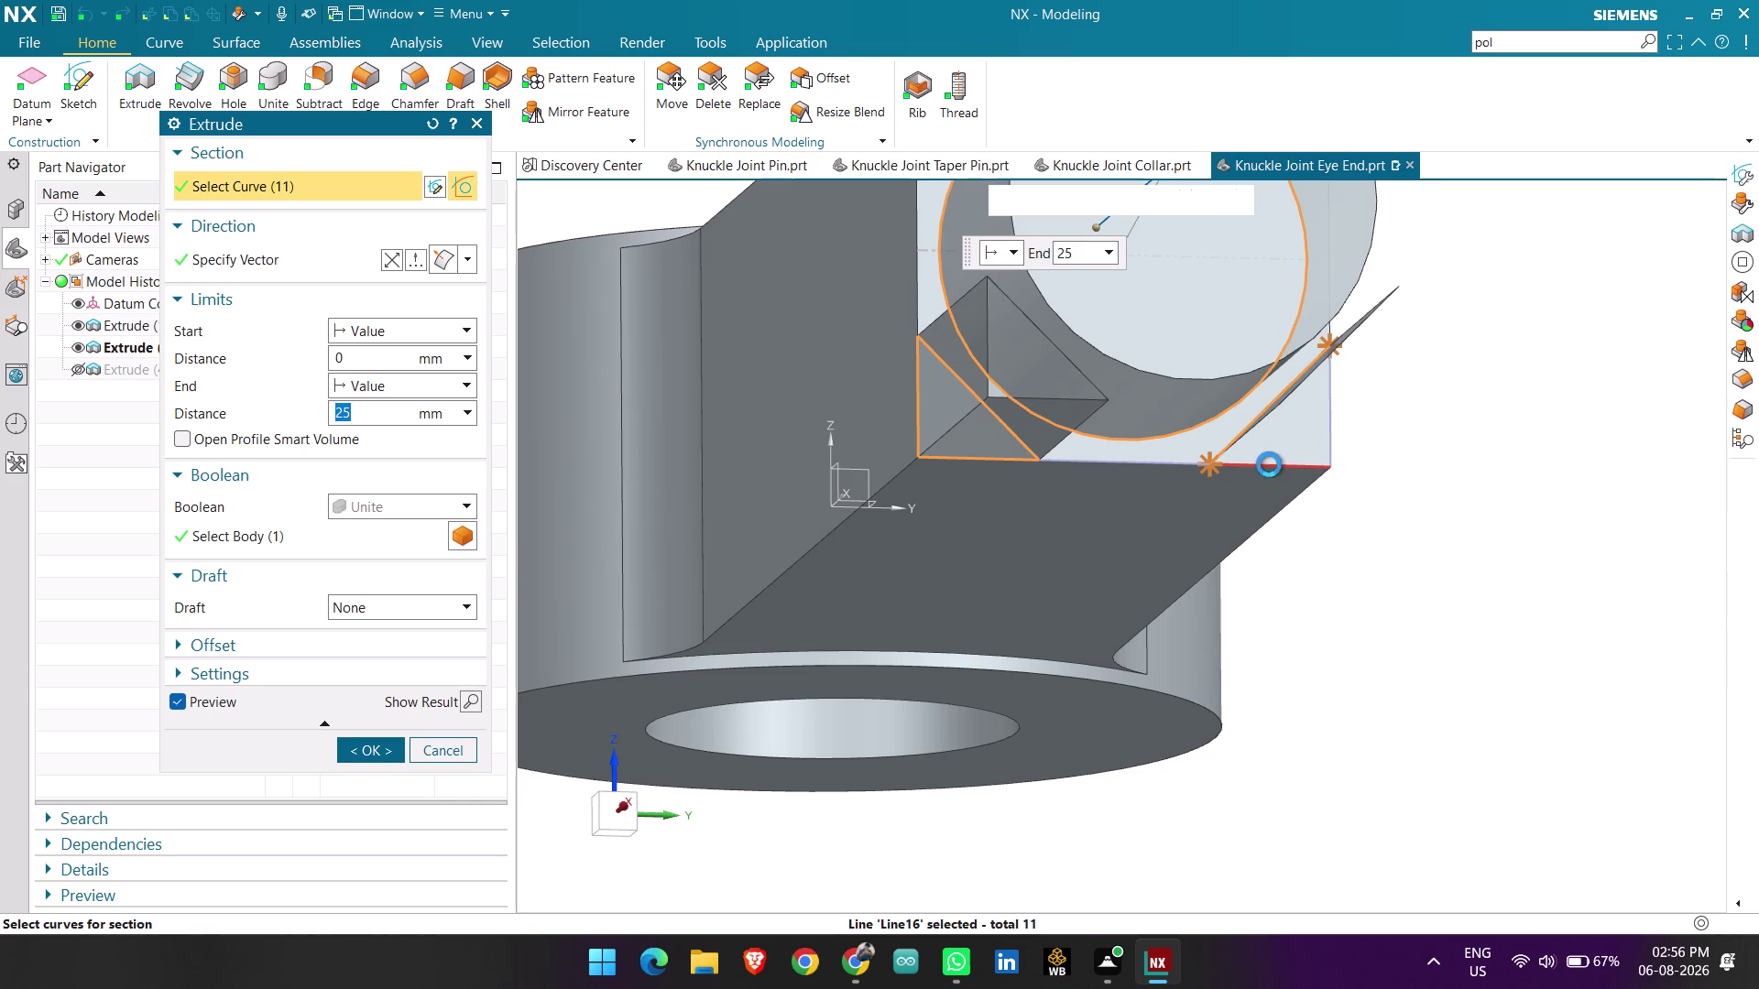
click(1330, 375)
scroll(down, 3)
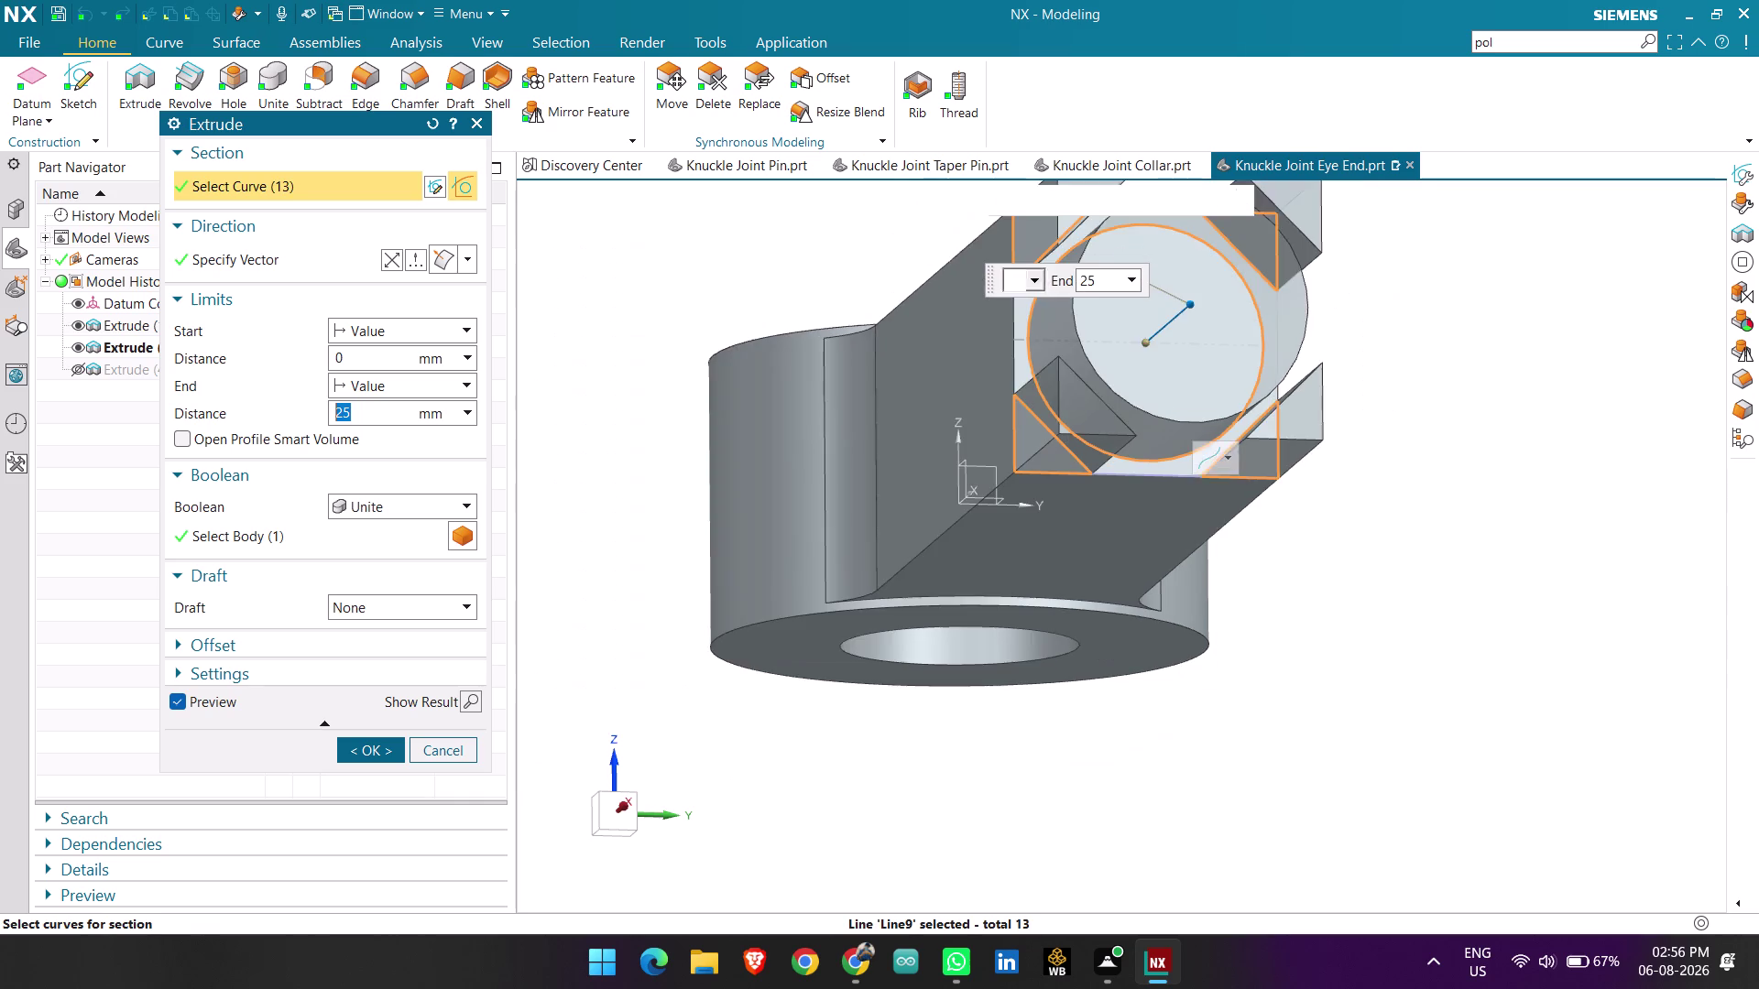
scroll(down, 3)
Set the Boolean to Subtract, check the preview, and confirm the extrusion.
click(424, 506)
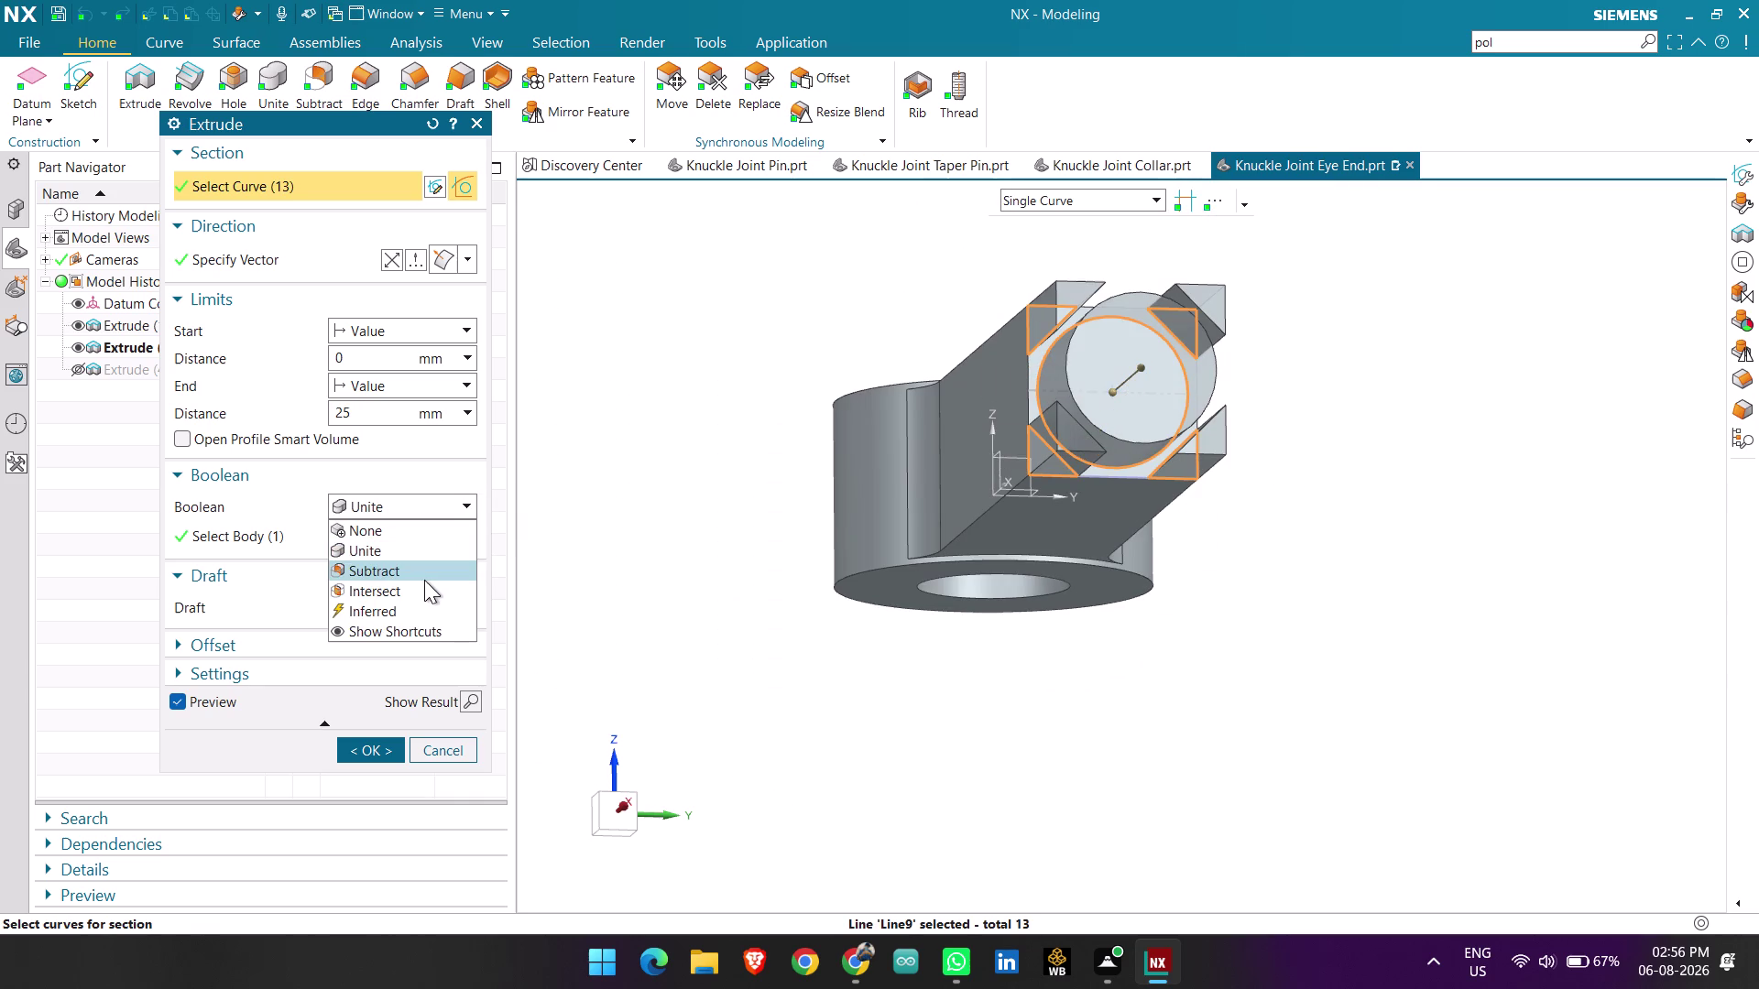
click(420, 573)
middle_drag(818, 541, 857, 570)
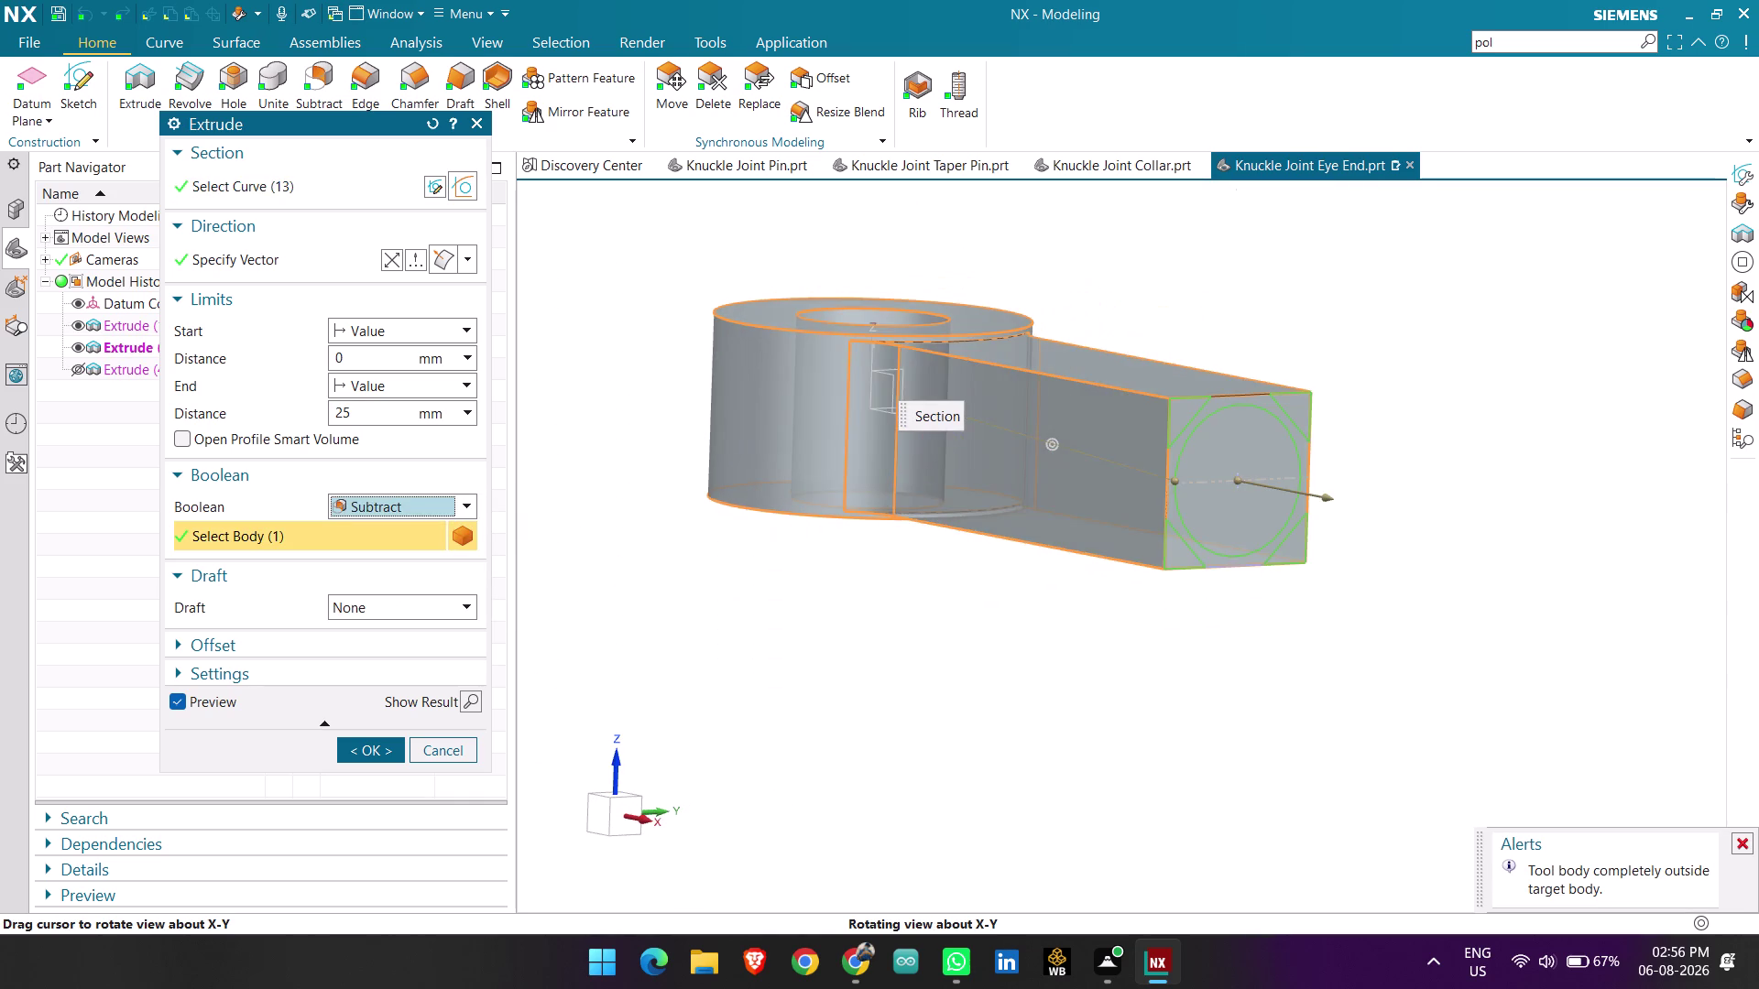
middle_drag(858, 570, 840, 573)
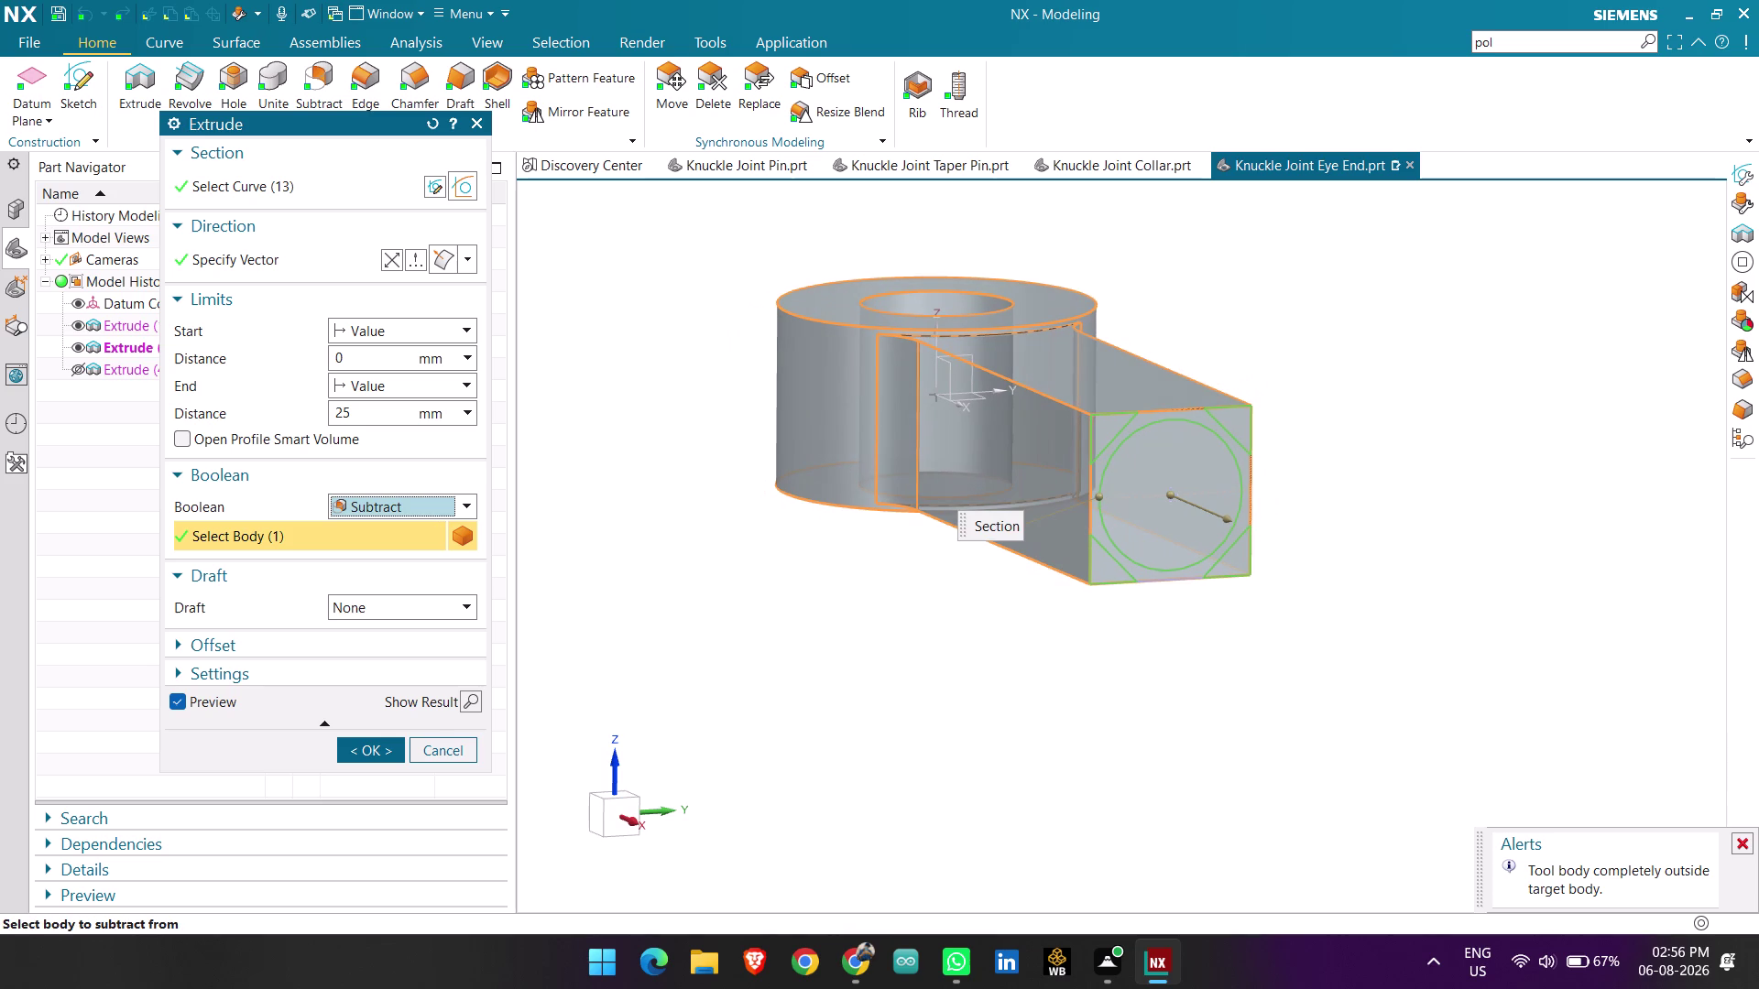
click(464, 750)
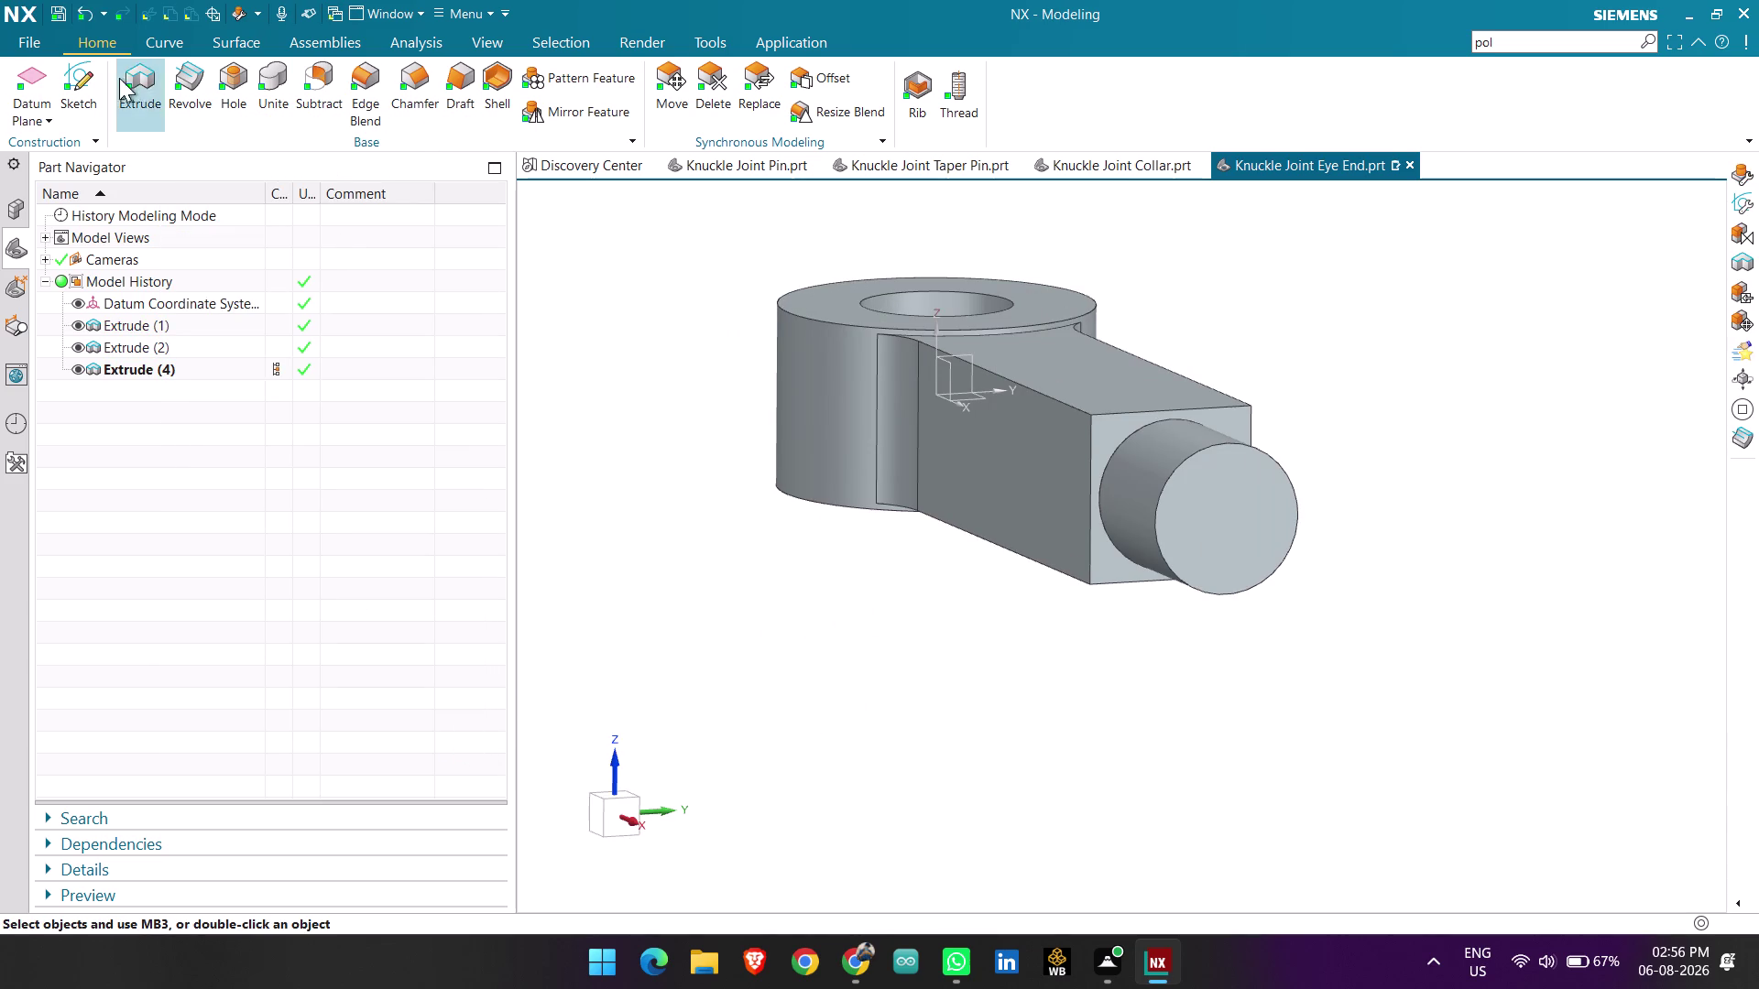
click(91, 76)
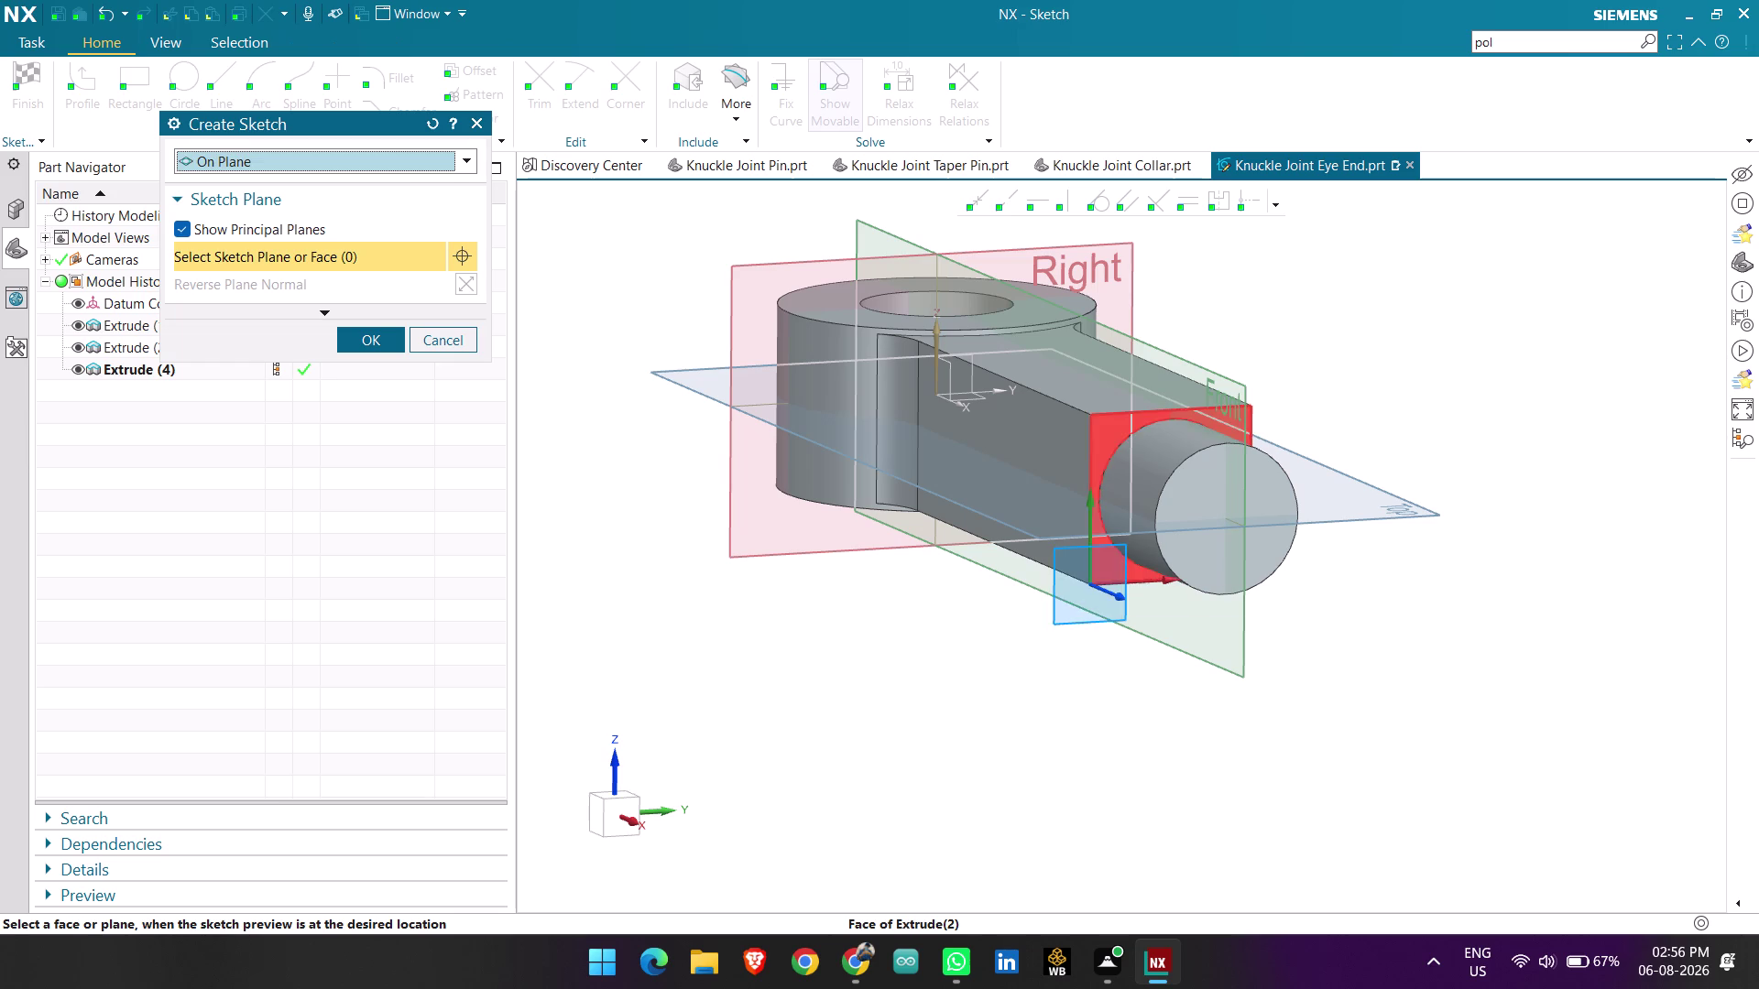
Place a new sketch on the square end face of Extrude (2), viewed straight on.
click(1110, 564)
middle_click(644, 299)
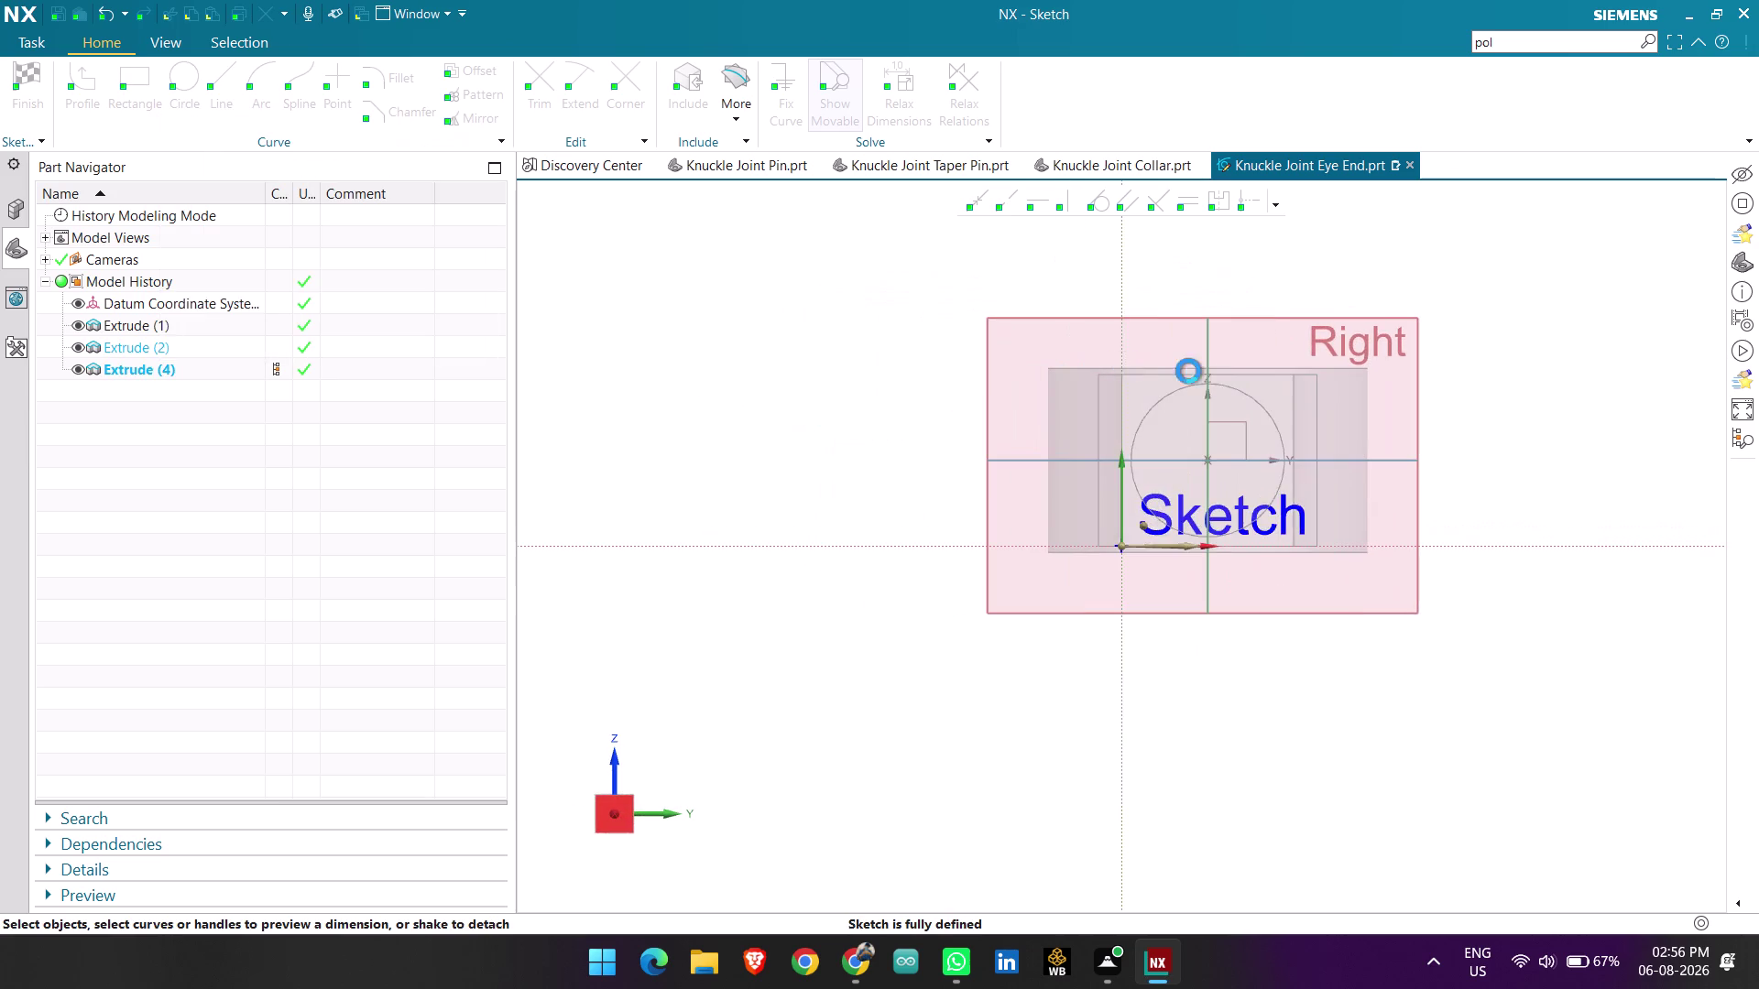
scroll(up, 3)
scroll(up, 3)
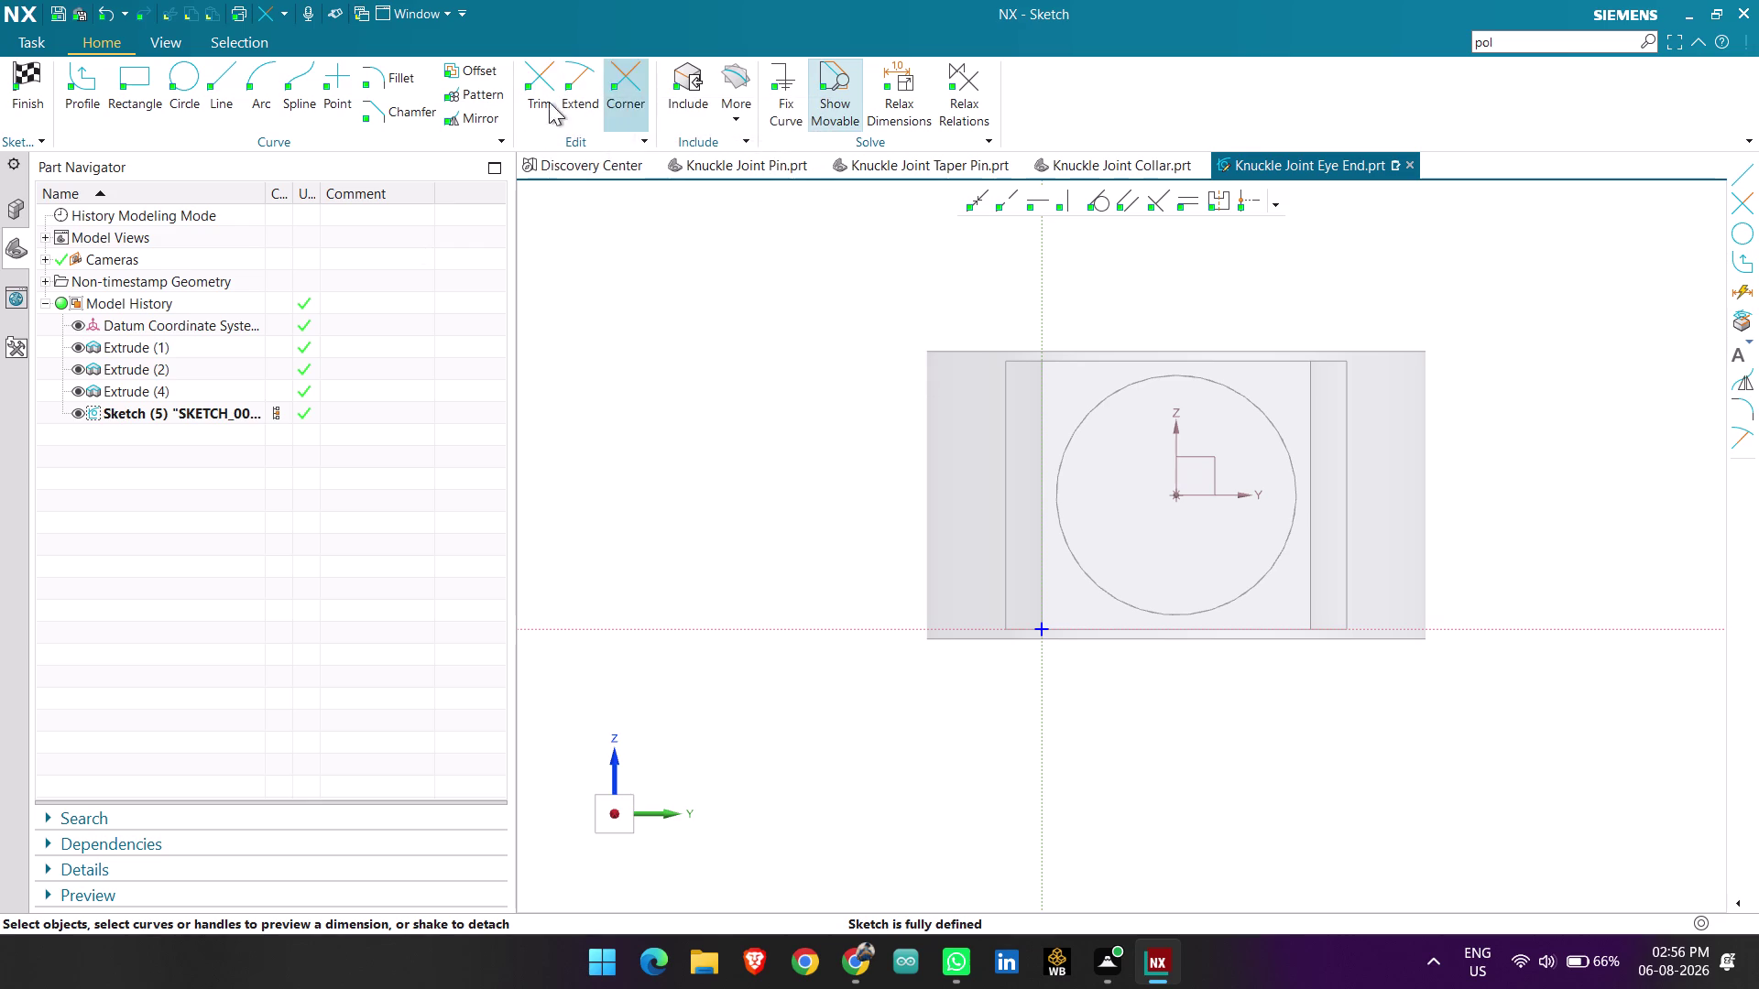
click(738, 87)
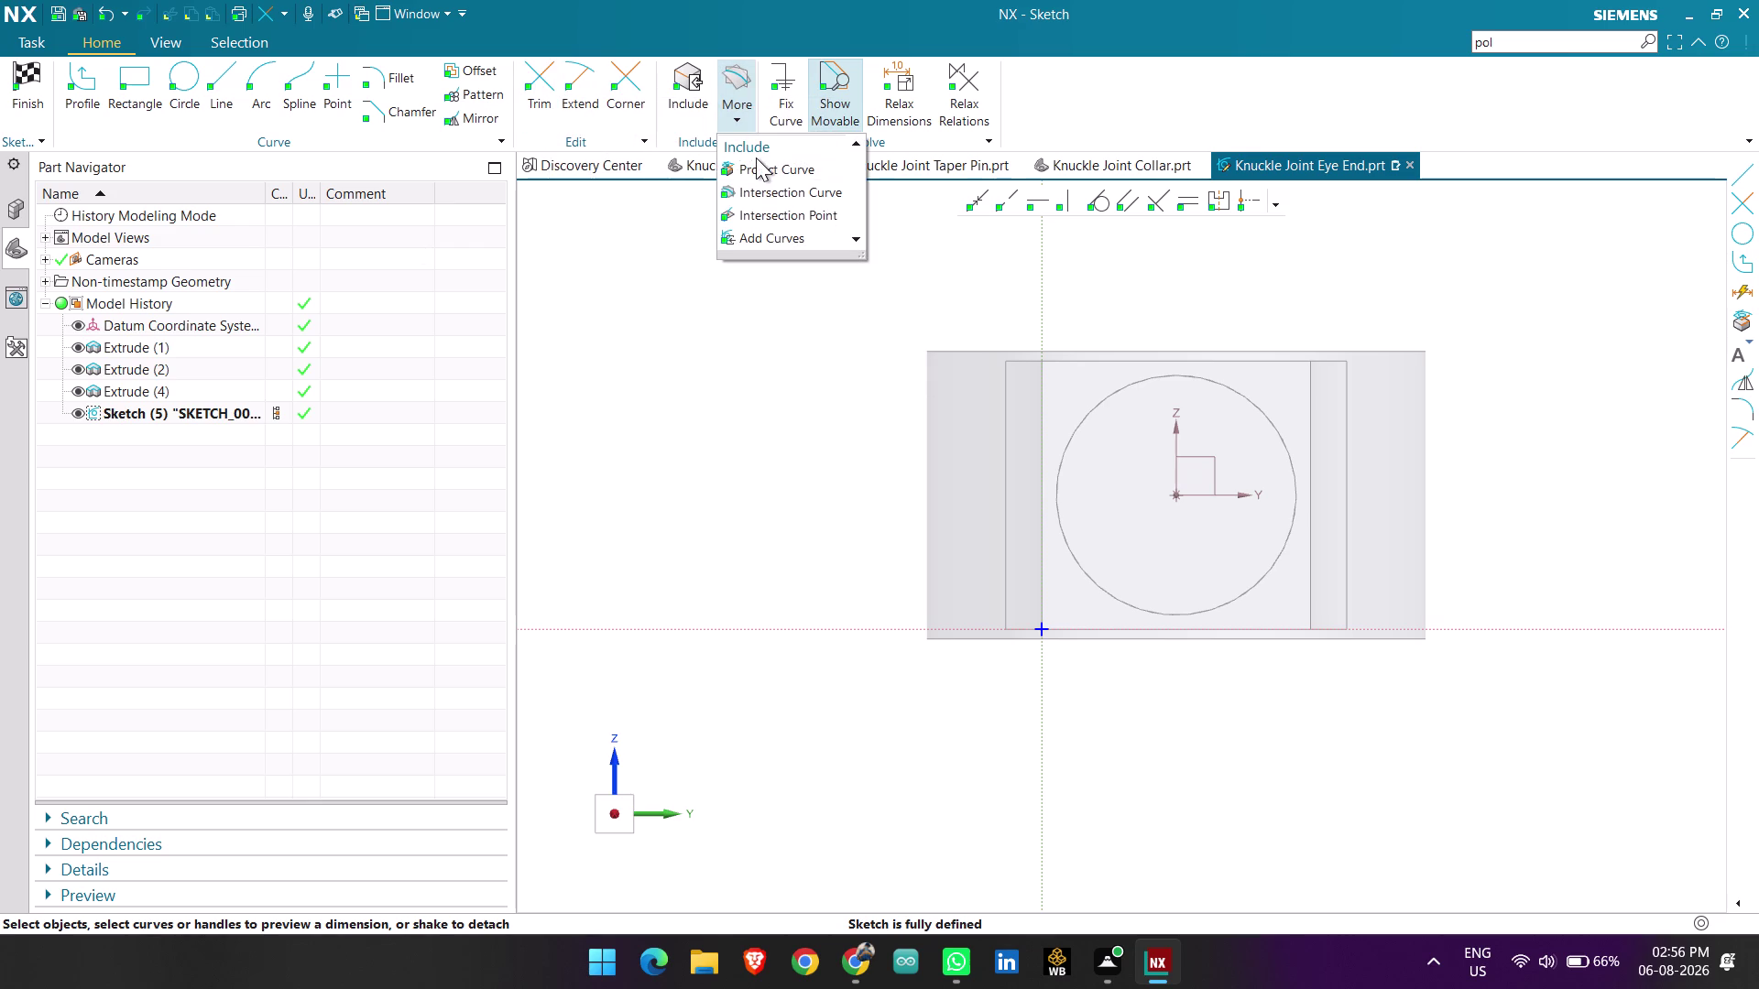
Project the cylinder's circular edge into the sketch.
click(755, 158)
click(754, 162)
click(1101, 402)
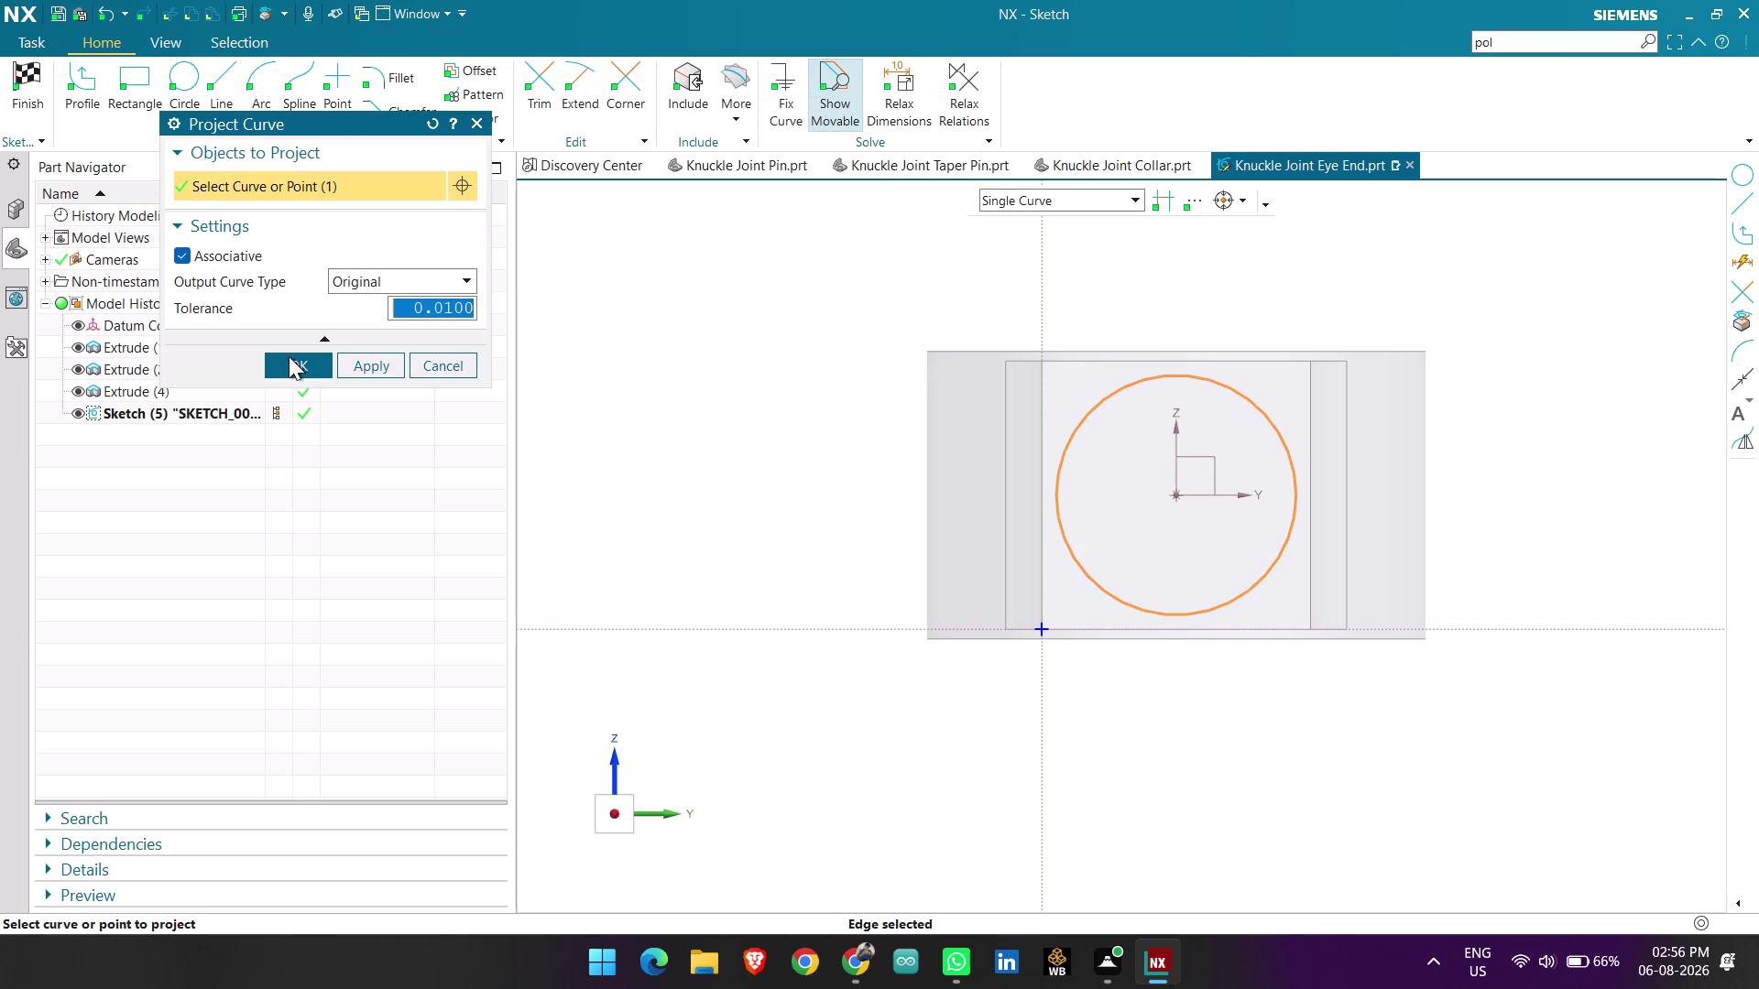
click(317, 359)
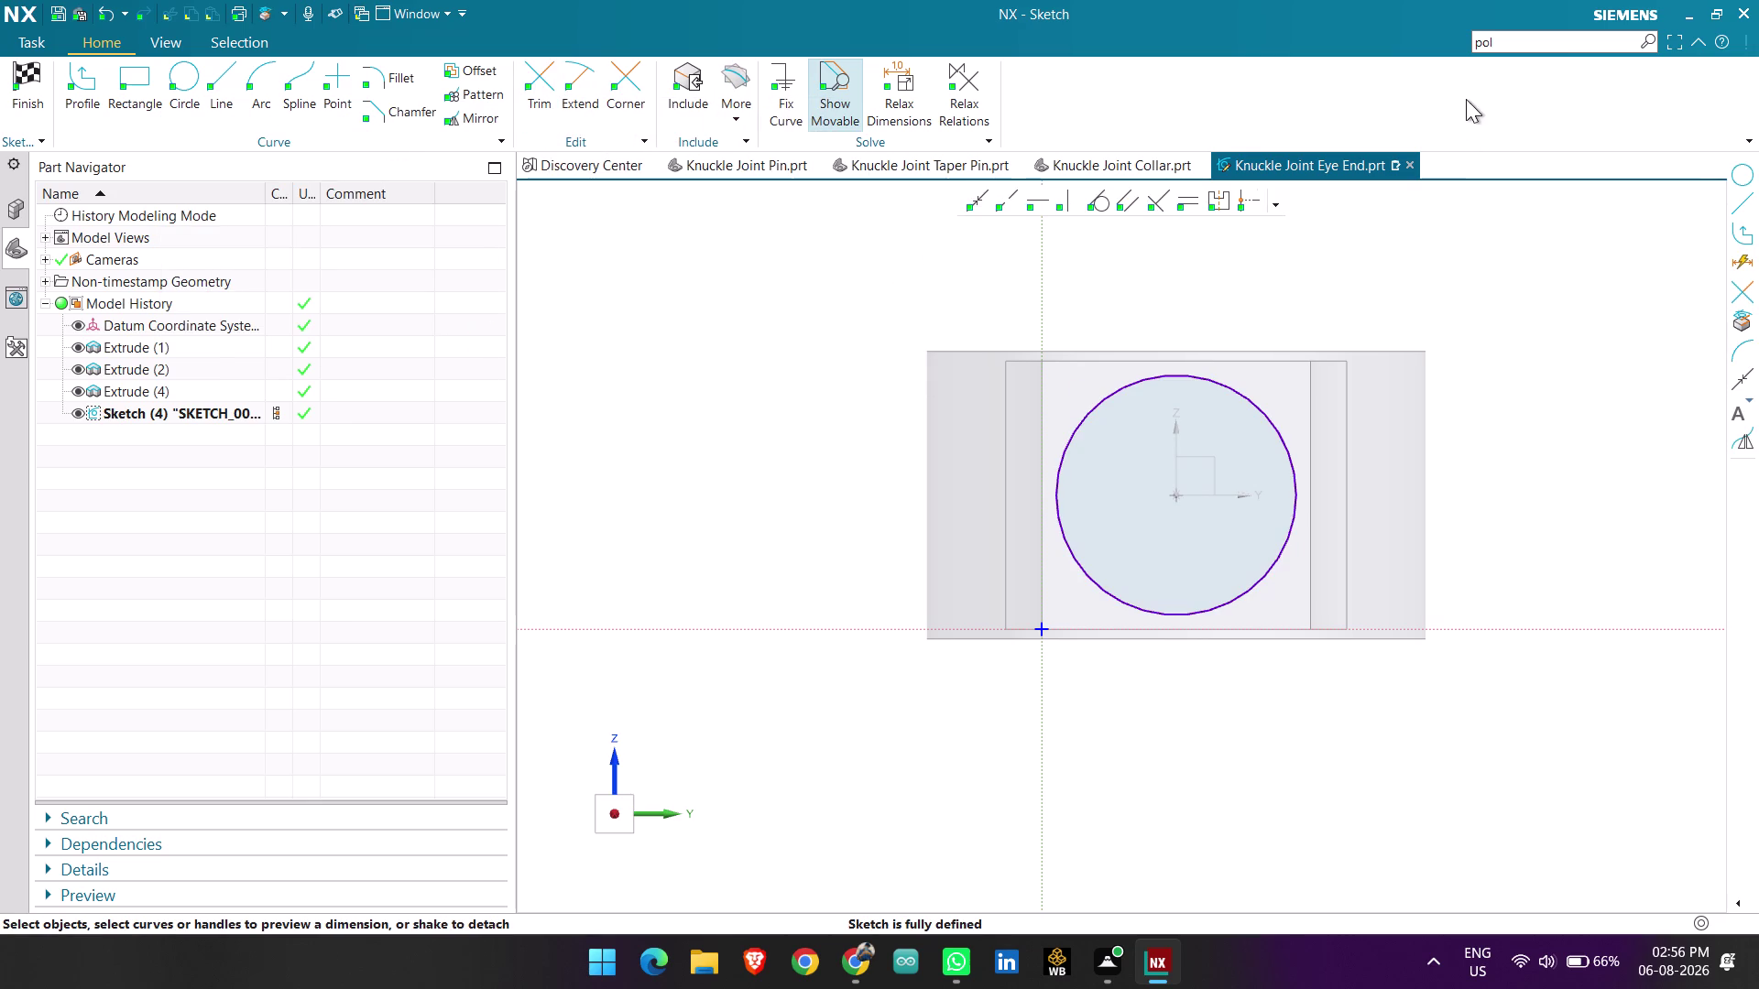
Start an 8-sided polygon at the circle's centre, then cancel it.
click(1511, 37)
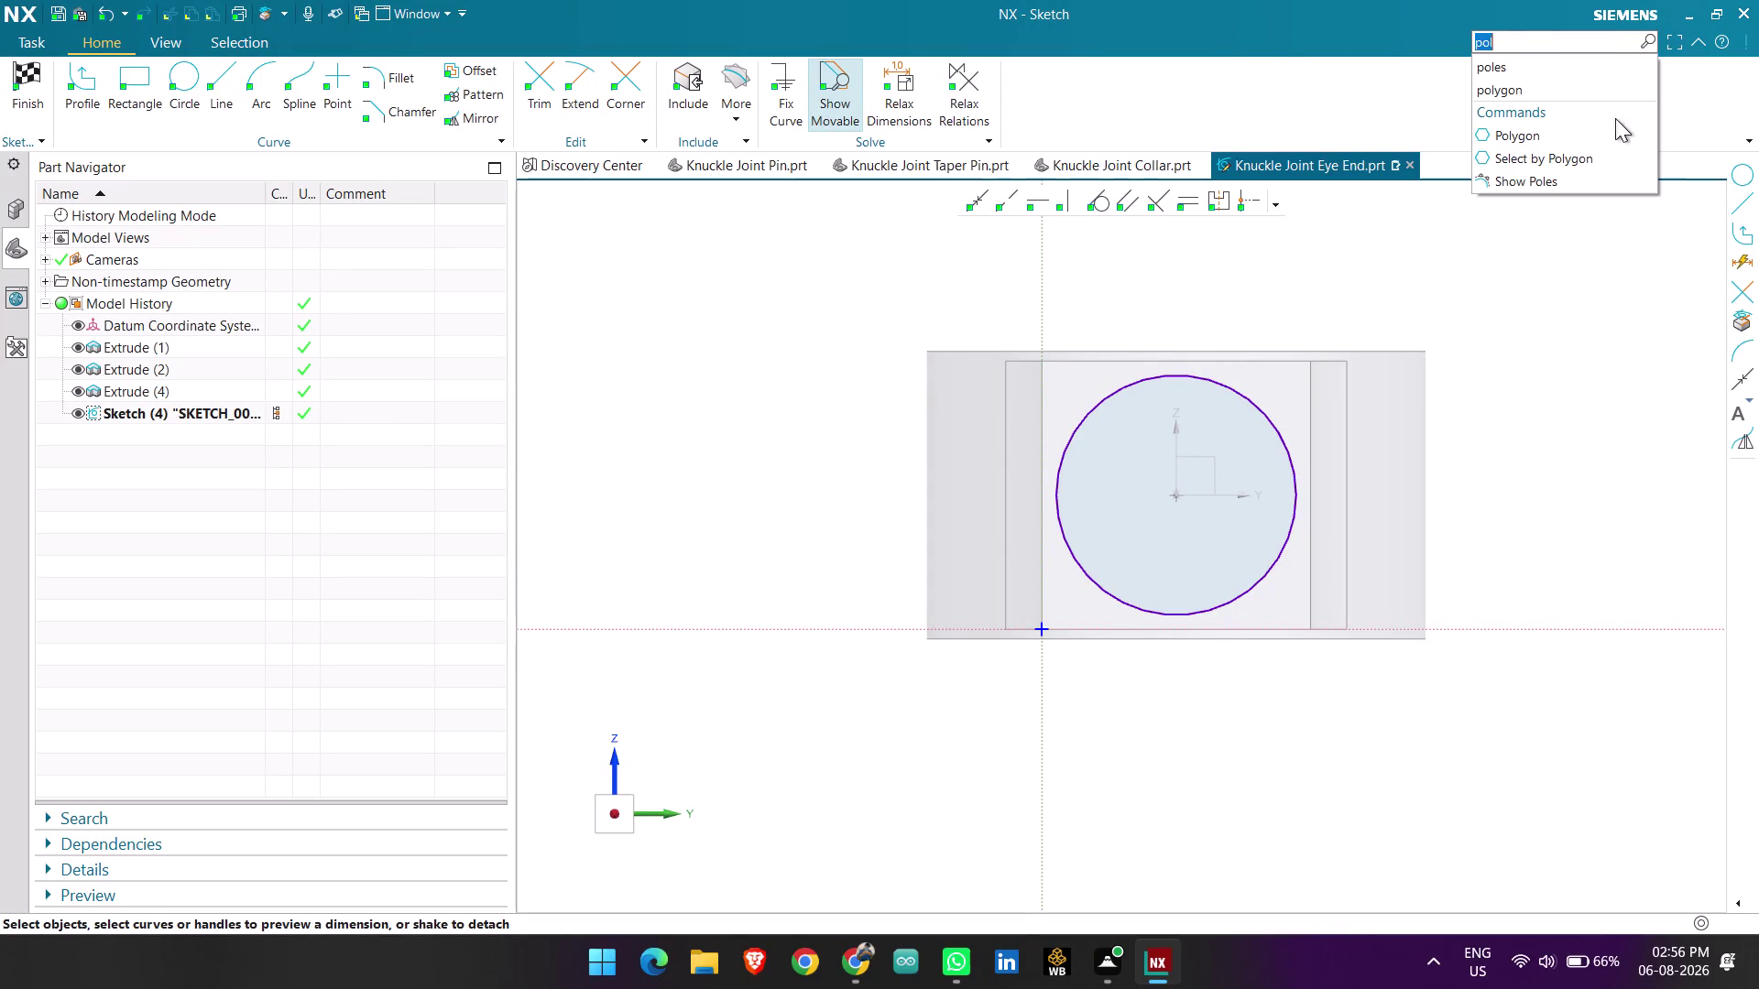
click(1523, 137)
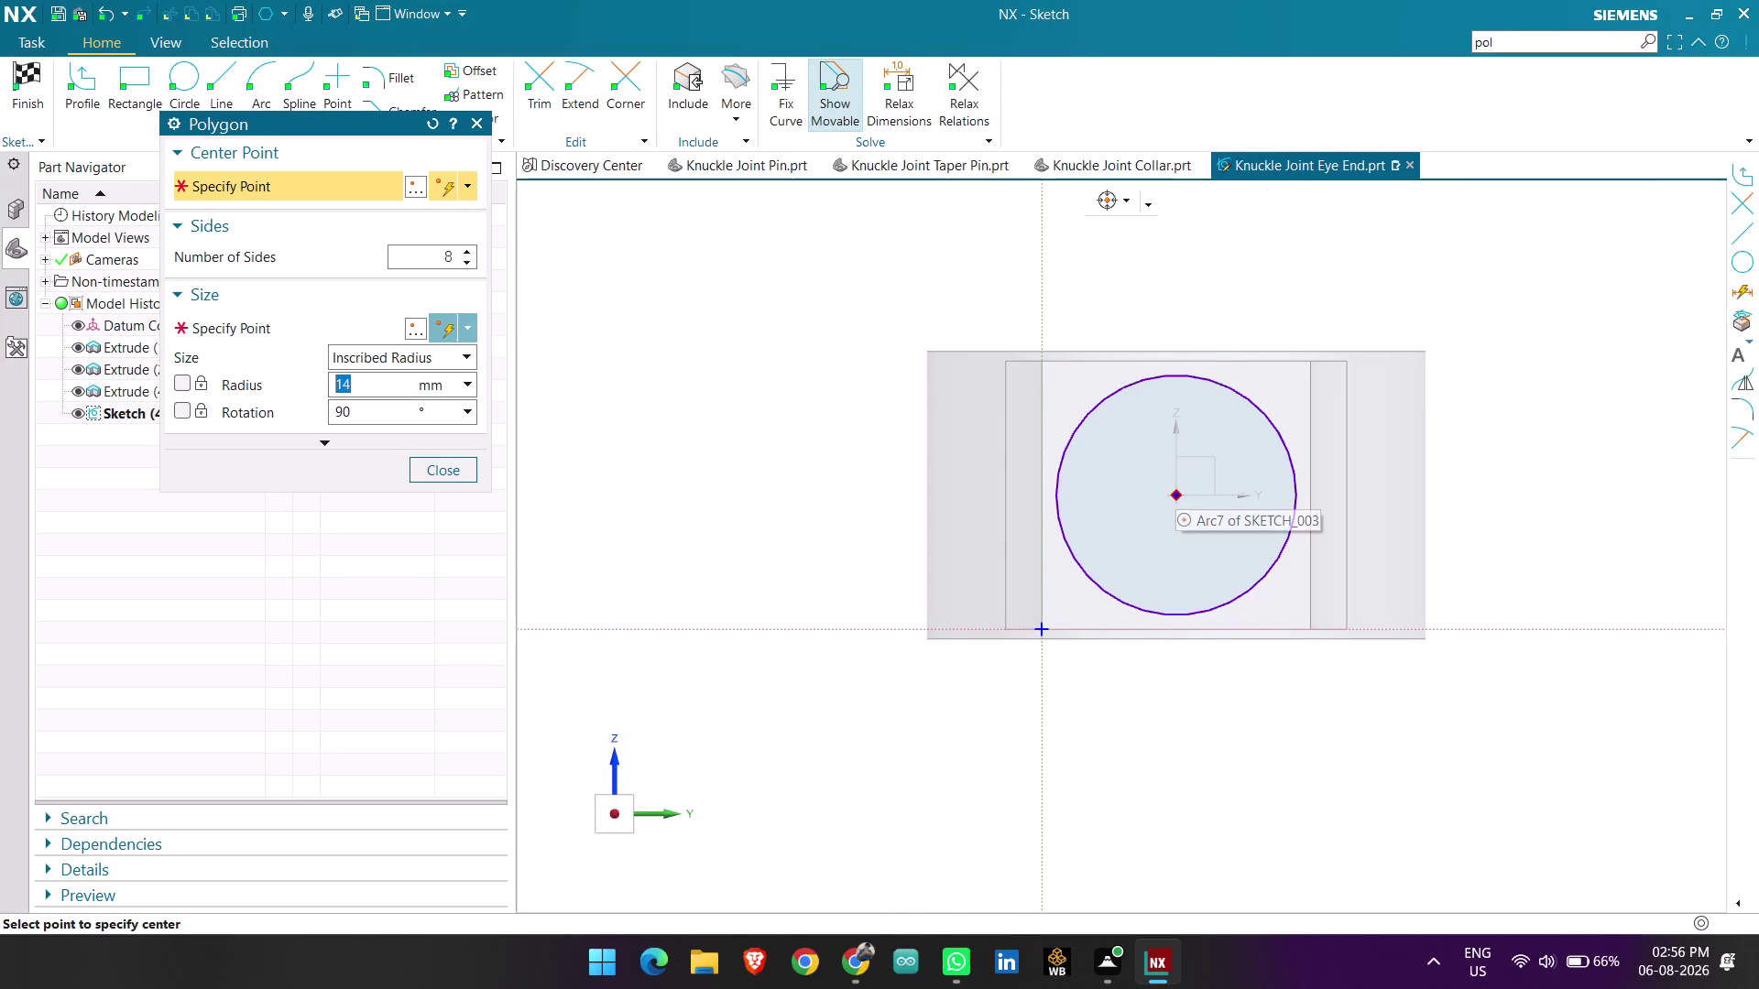
click(1175, 498)
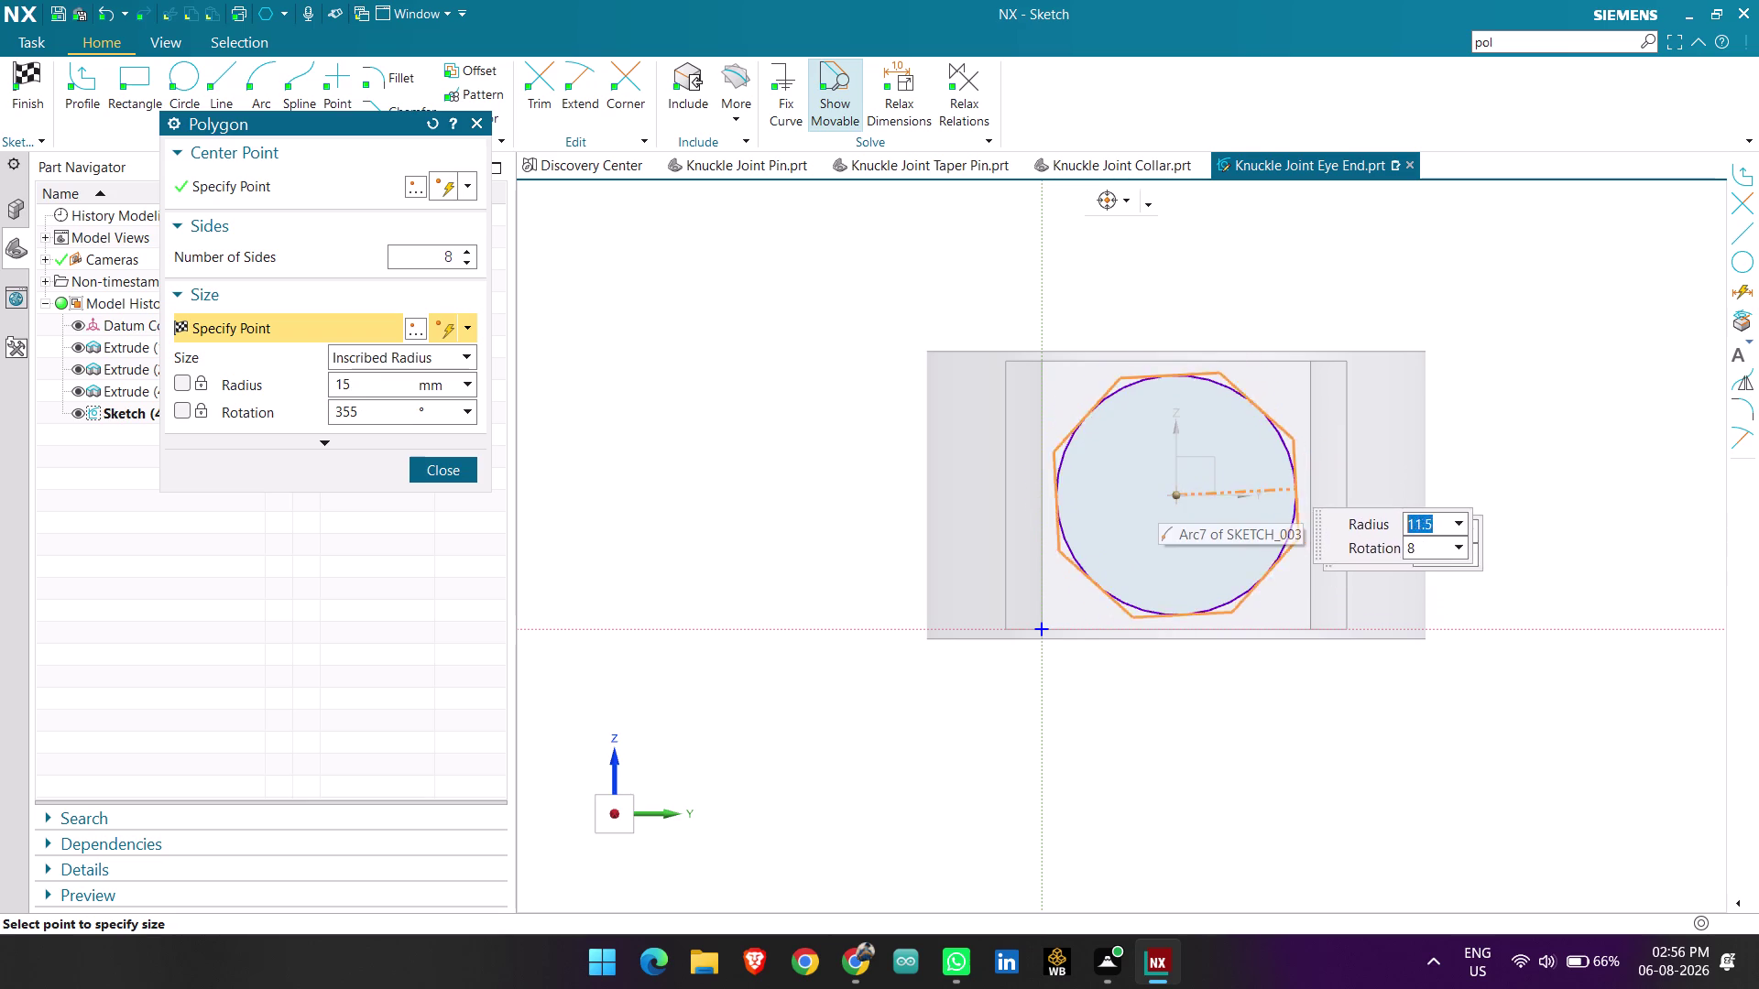
key(Escape)
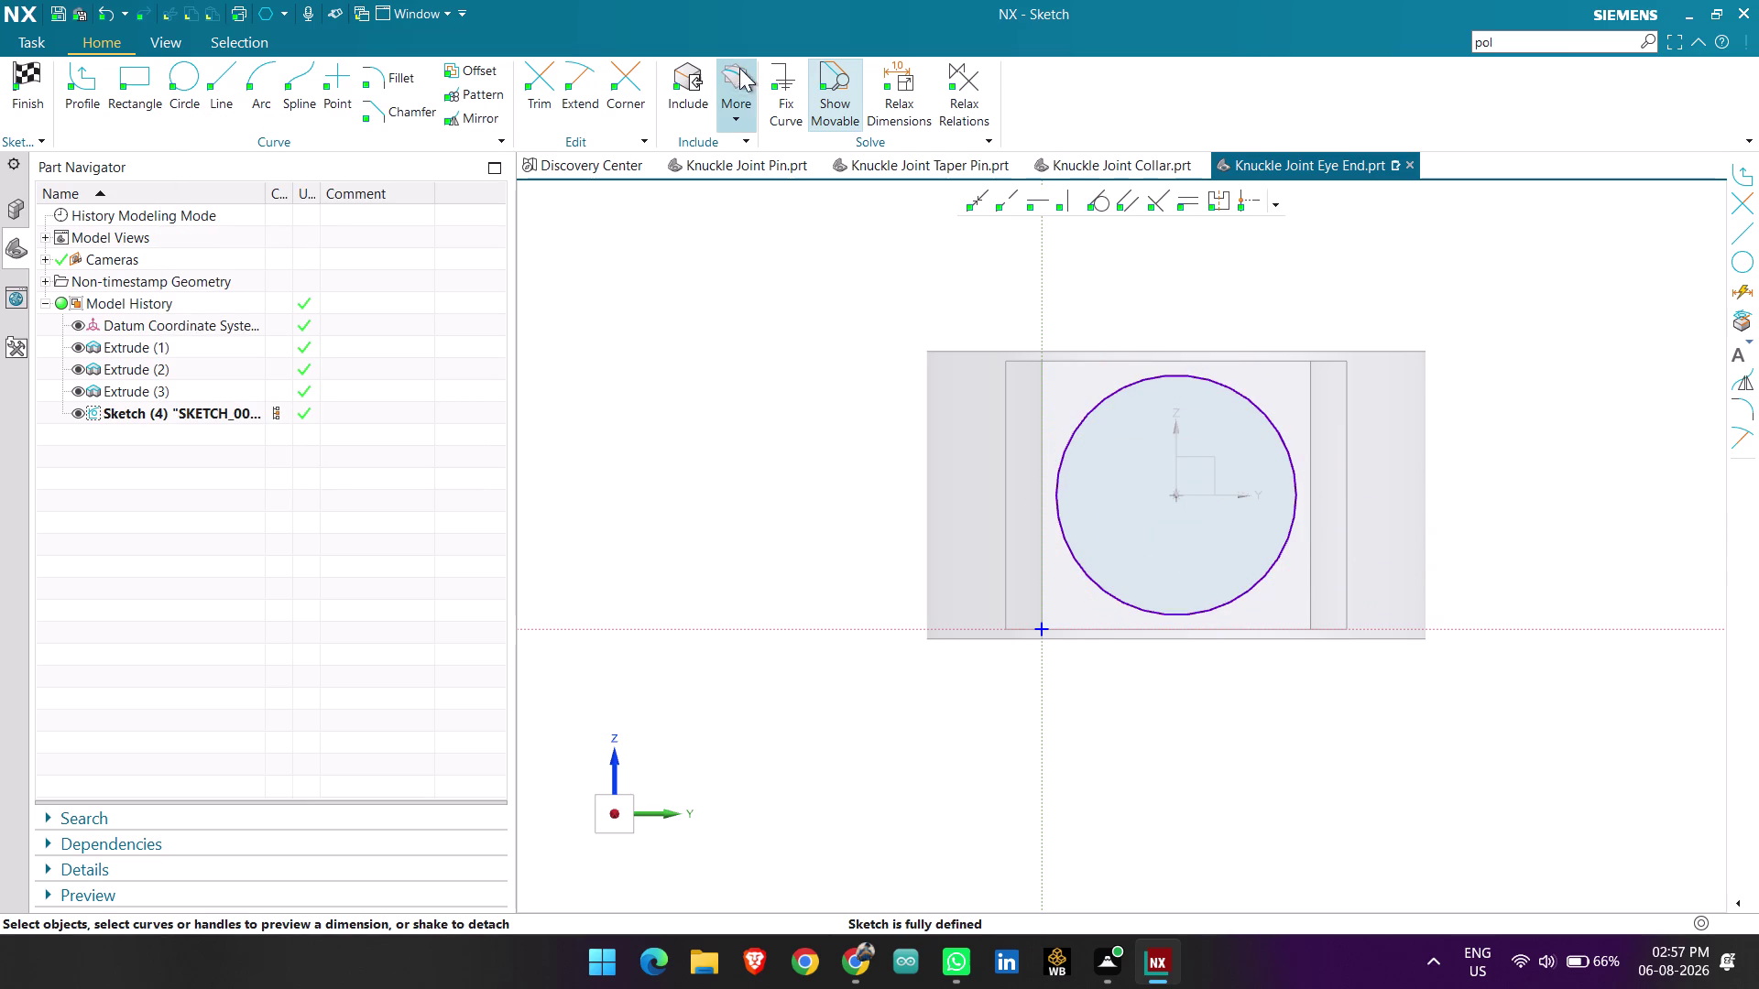
Project the square's top and left edges into the sketch.
click(751, 94)
click(777, 169)
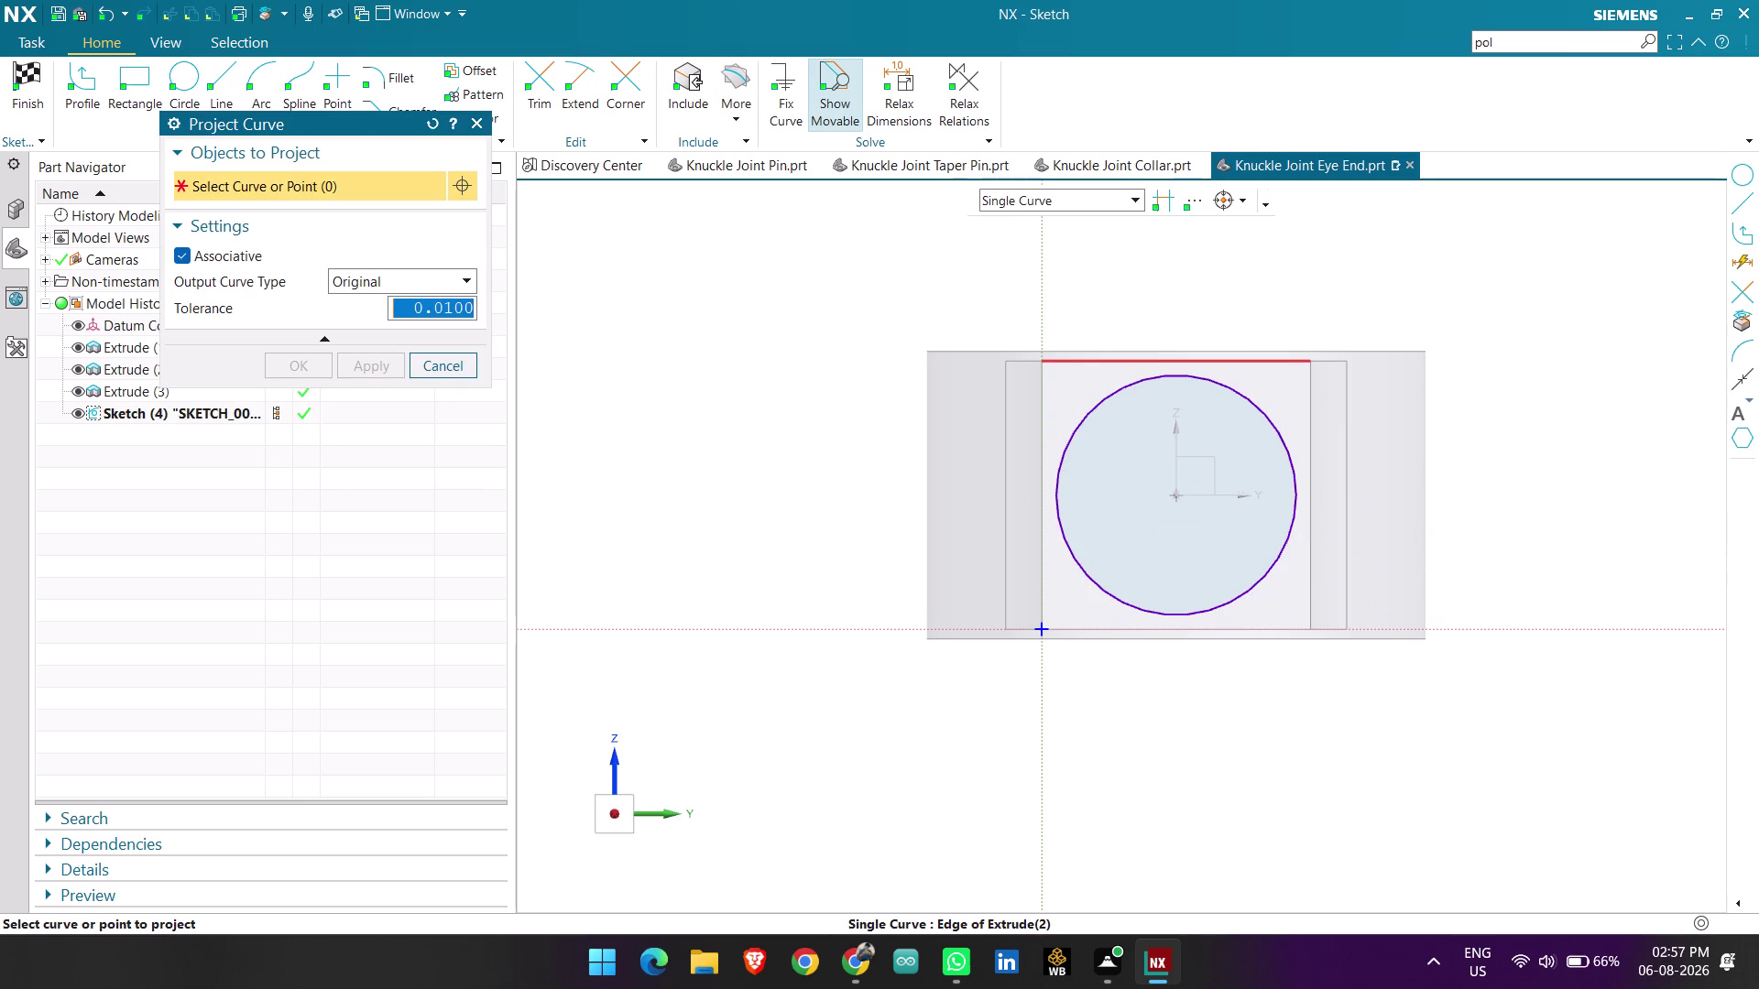
click(1144, 356)
click(1040, 407)
click(305, 362)
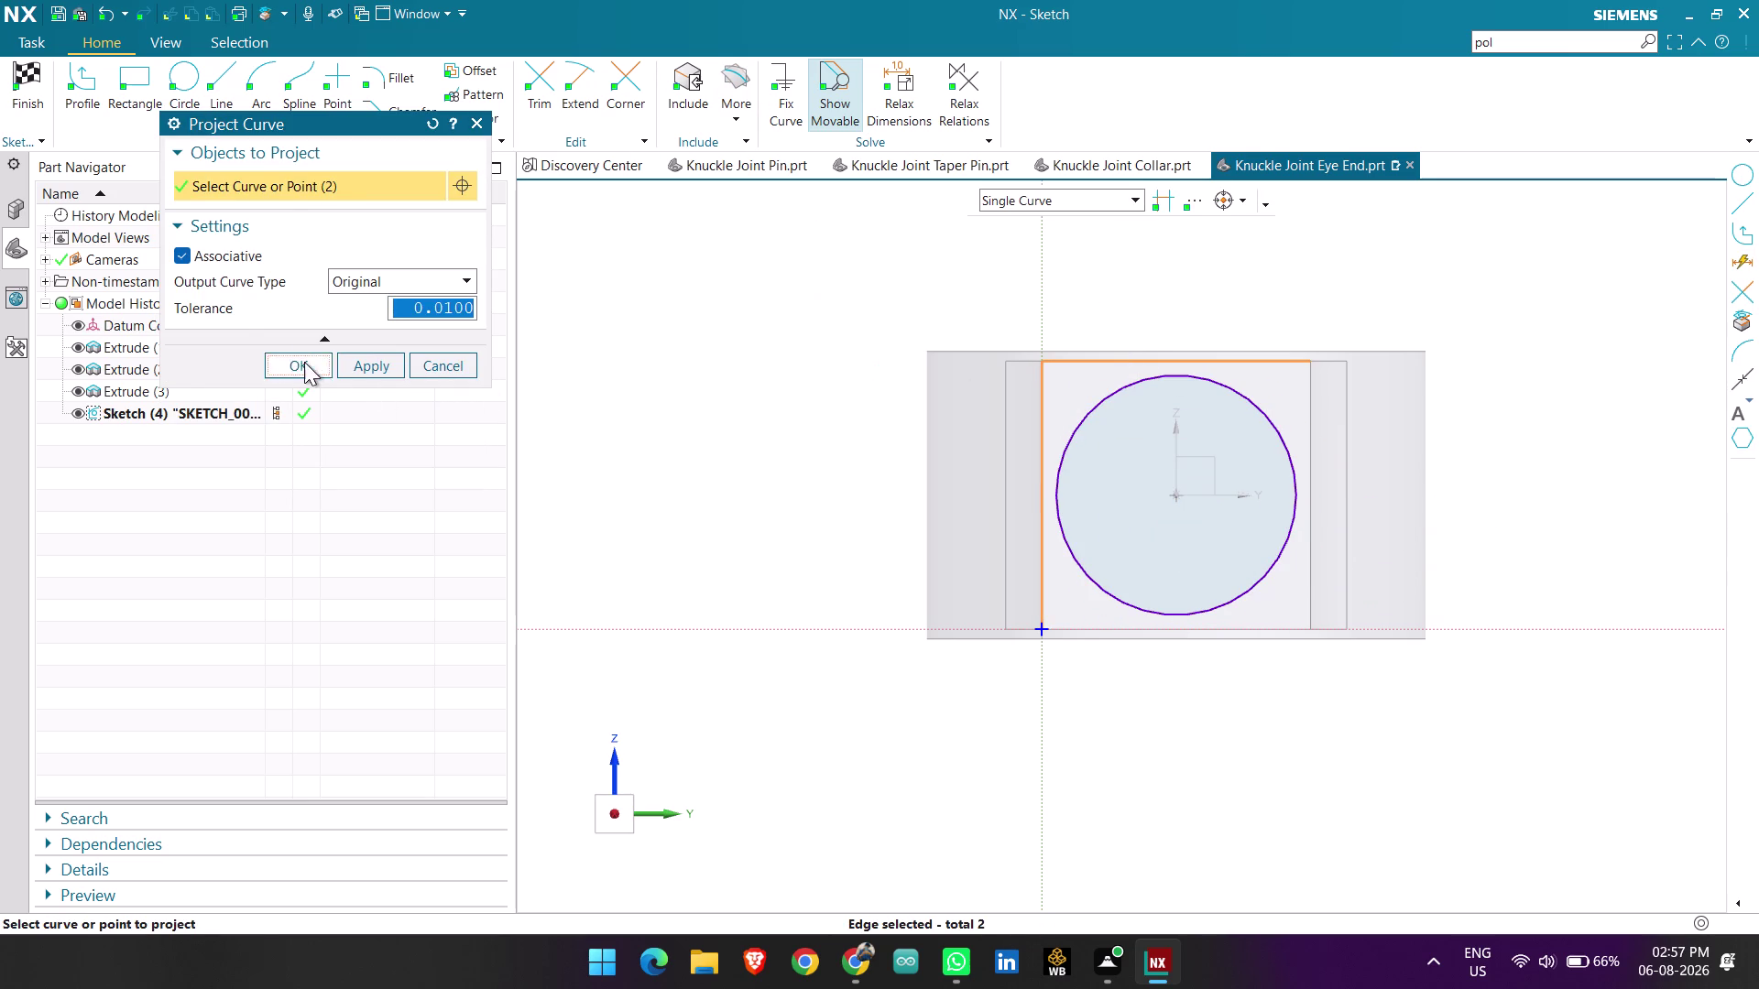
Draw an eight-sided polygon of radius 14, rotation 90, centred on the circle.
click(1537, 39)
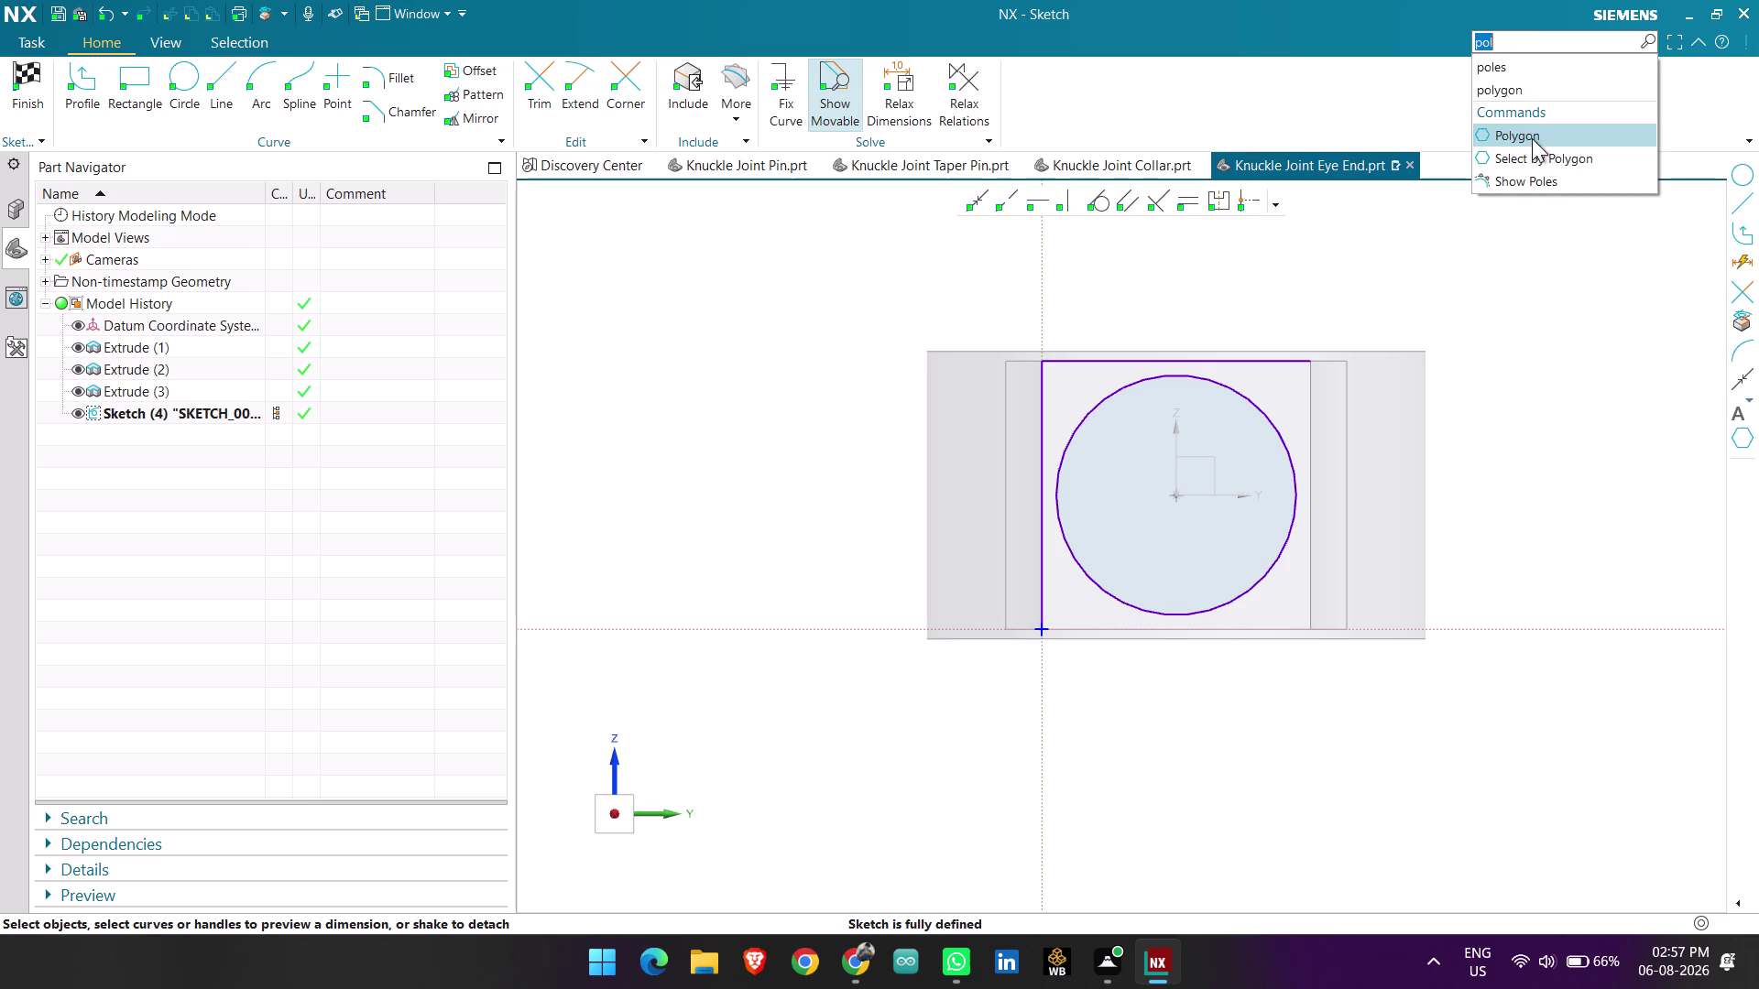
click(1534, 135)
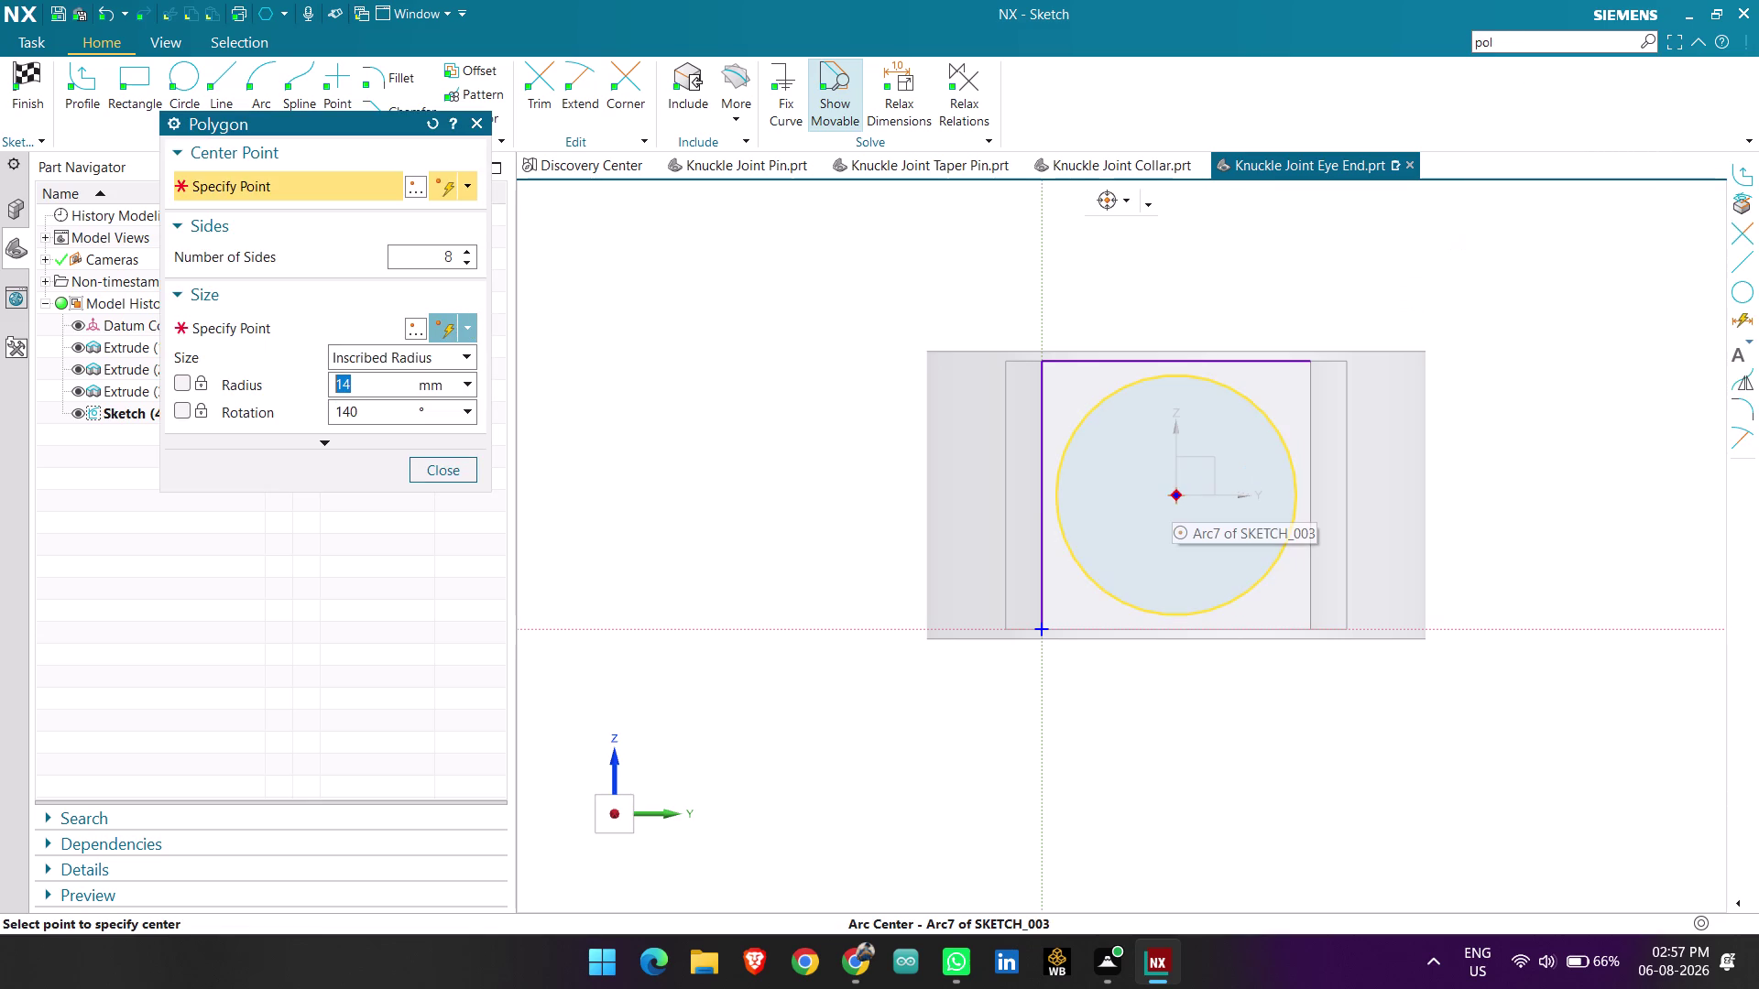
click(1174, 495)
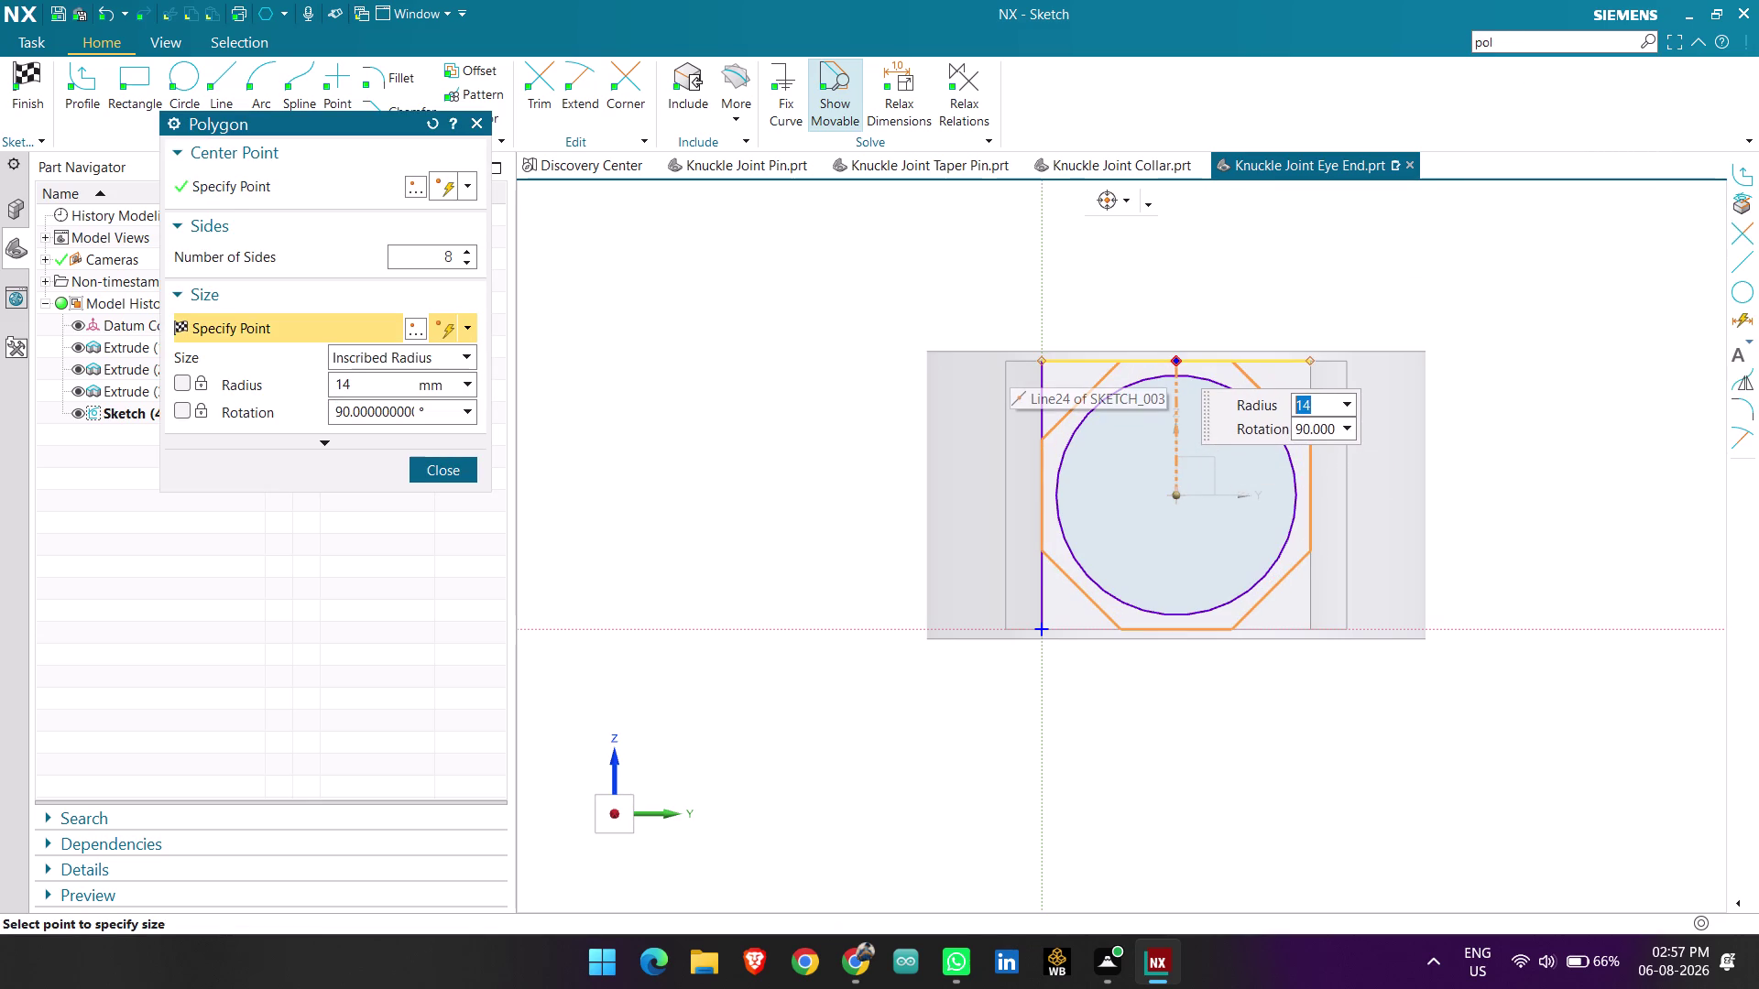
click(1171, 359)
key(Escape)
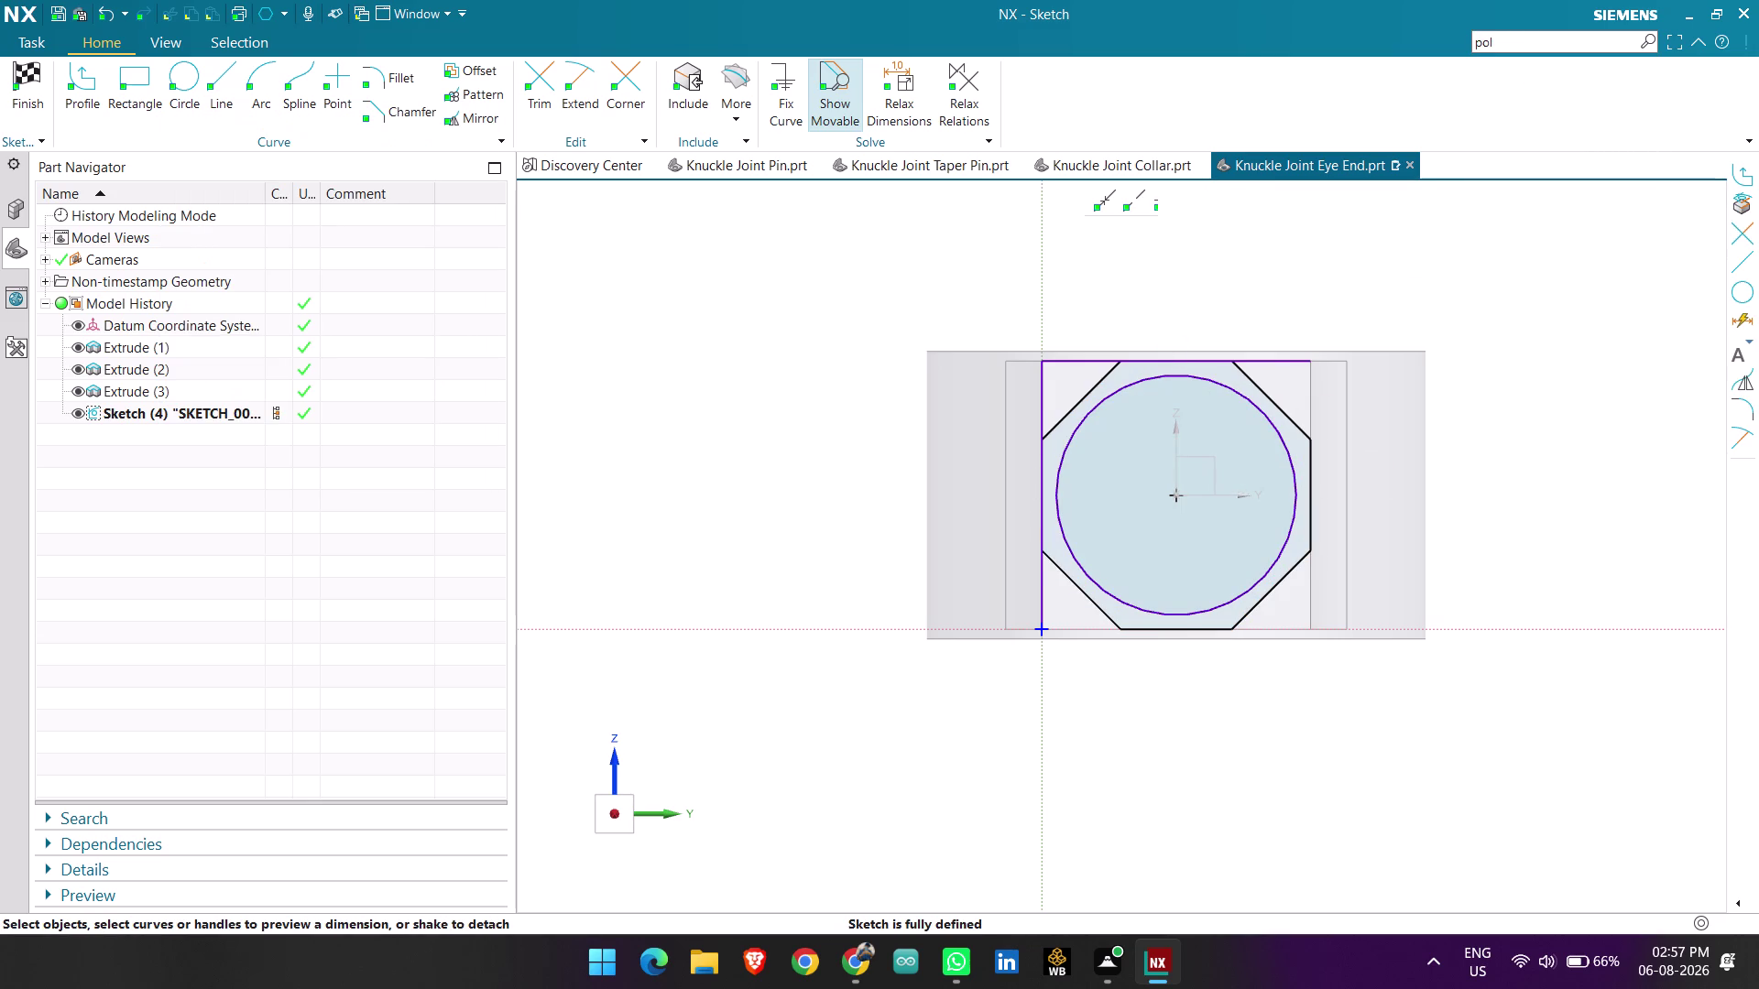
right_click(1063, 487)
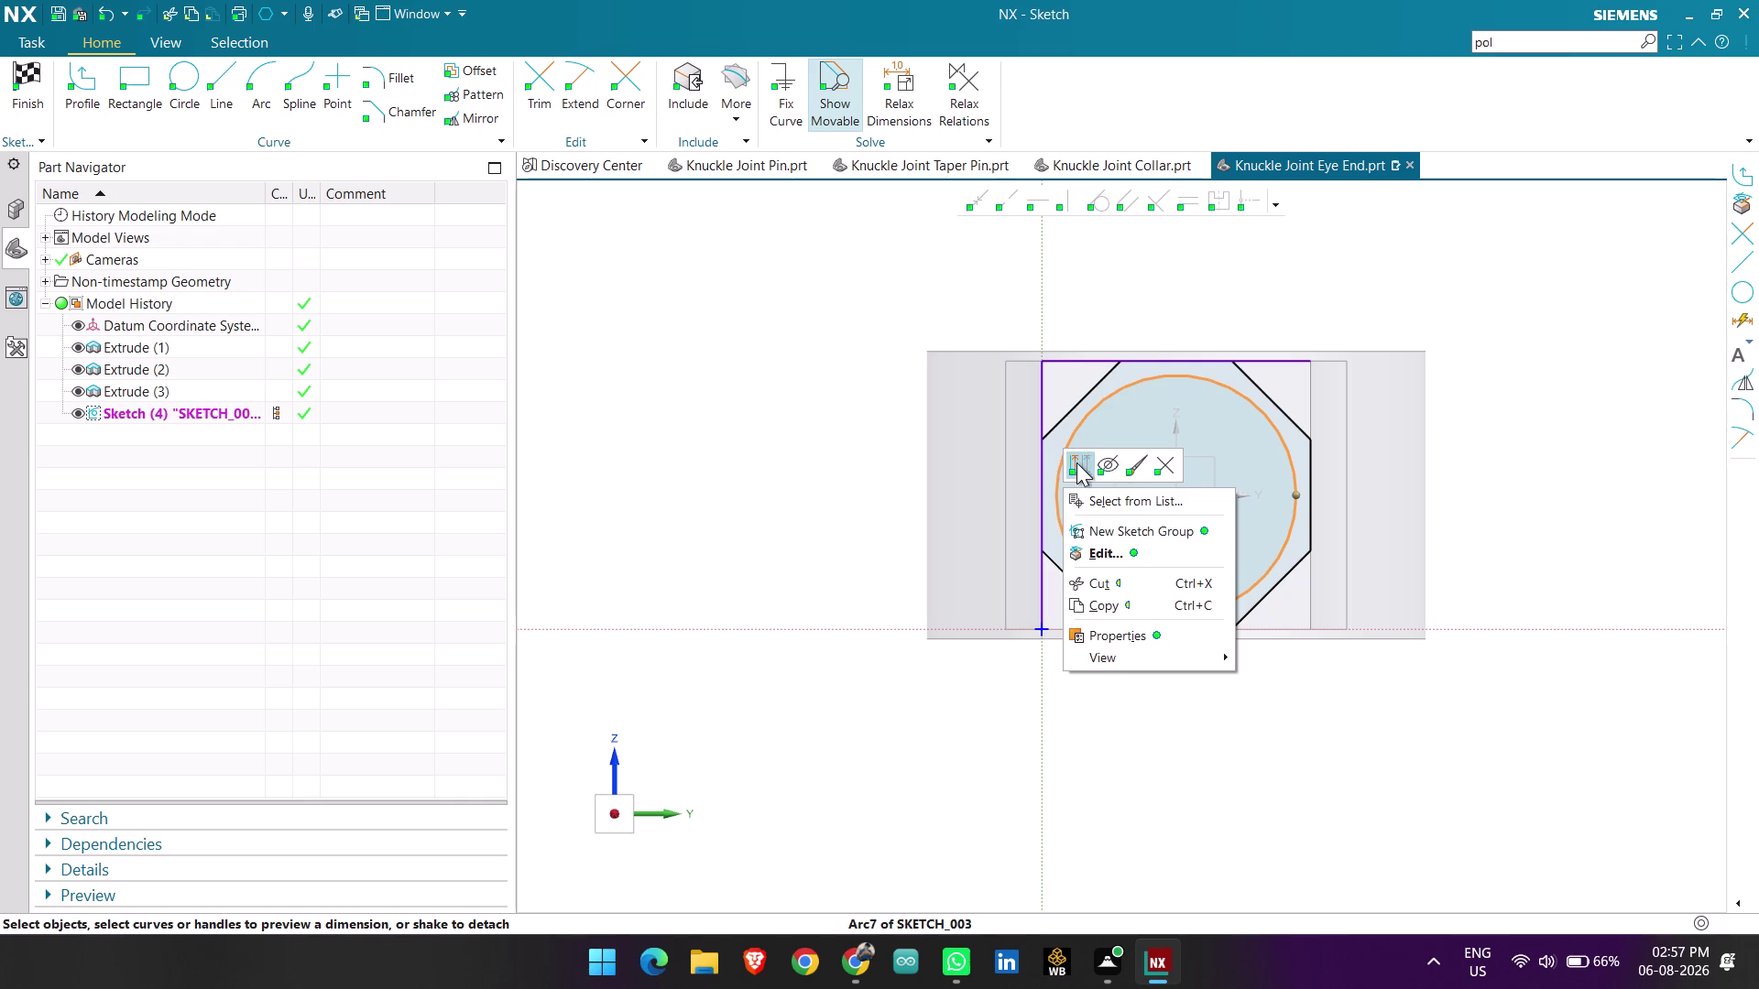
Convert the projected circle and top edge to reference curves.
click(1077, 463)
right_click(1067, 359)
click(1086, 333)
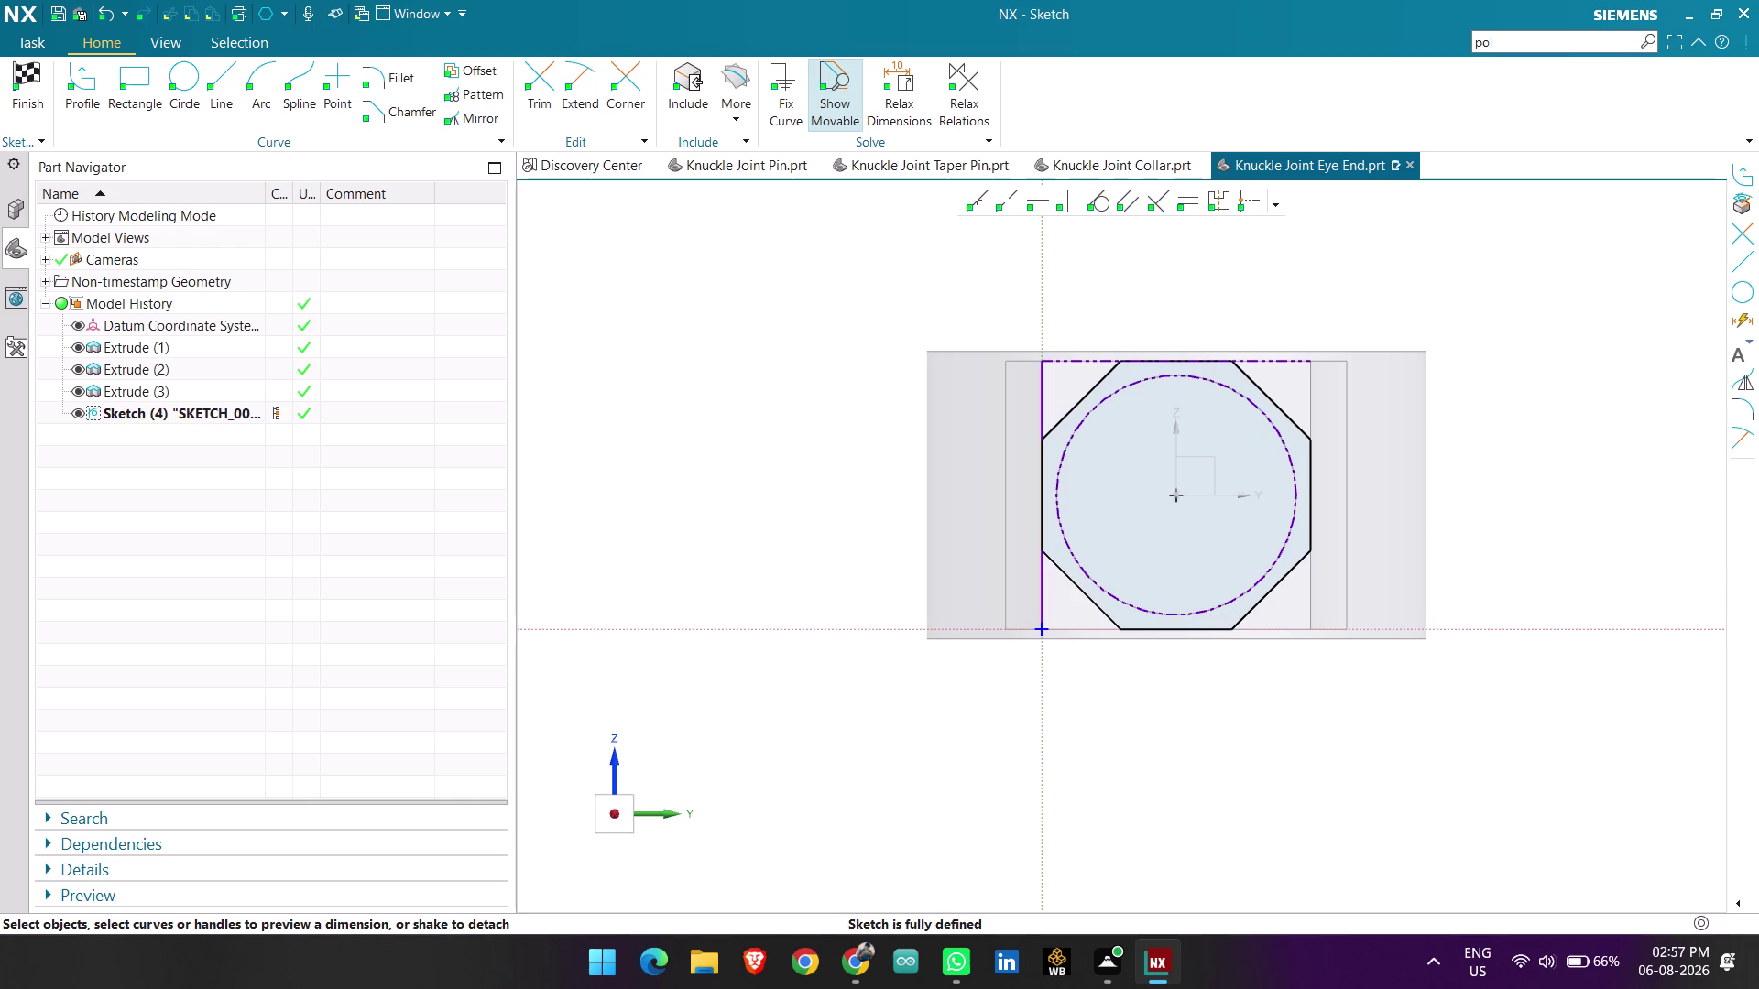
key(z)
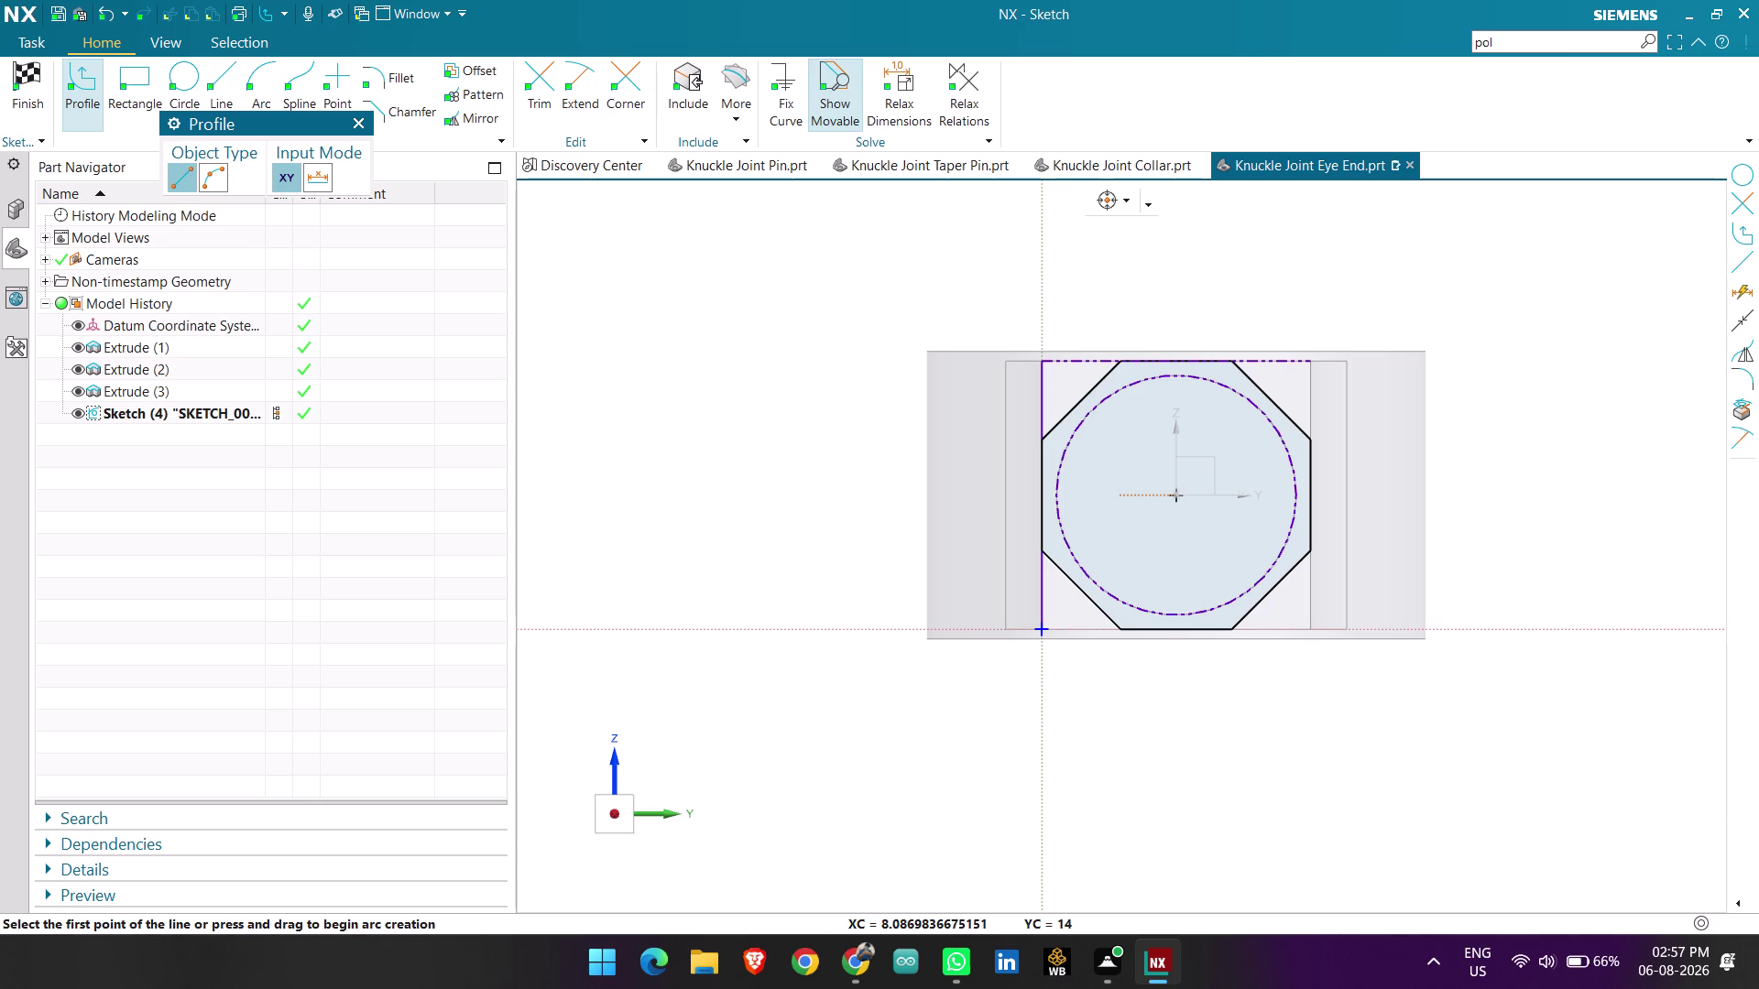
key(ctrl+z)
key(Escape)
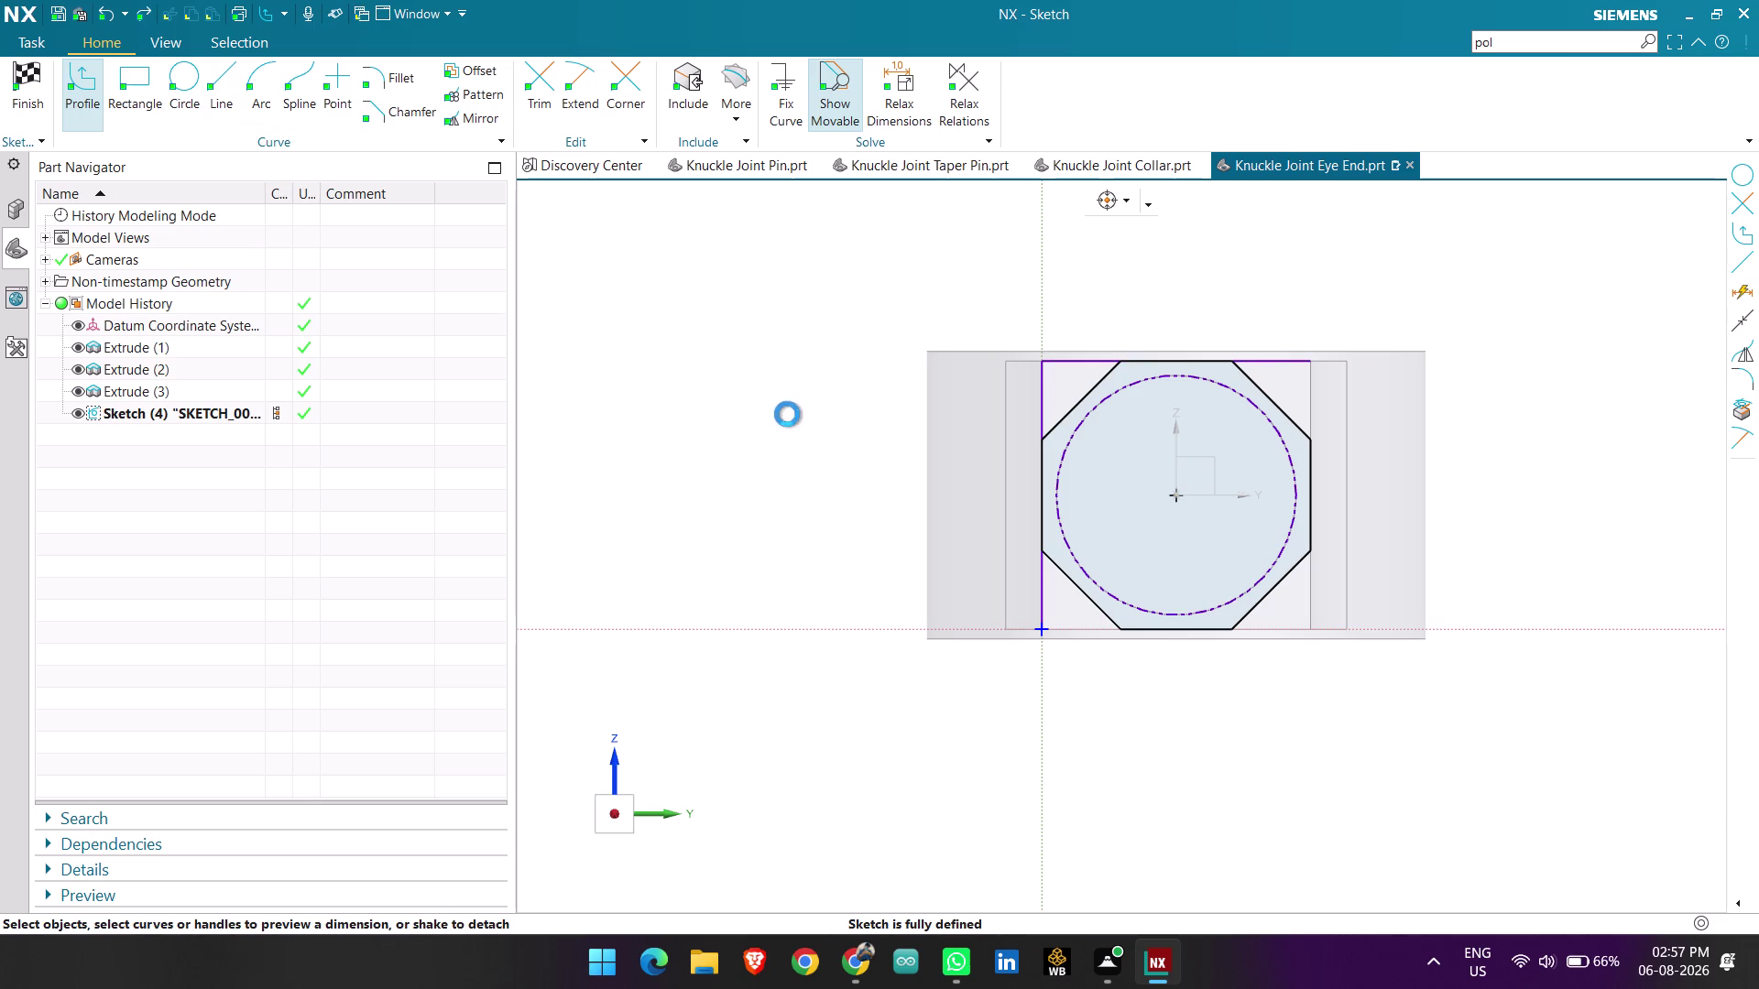
Project the square's bottom and right edges into the sketch.
click(728, 72)
click(748, 164)
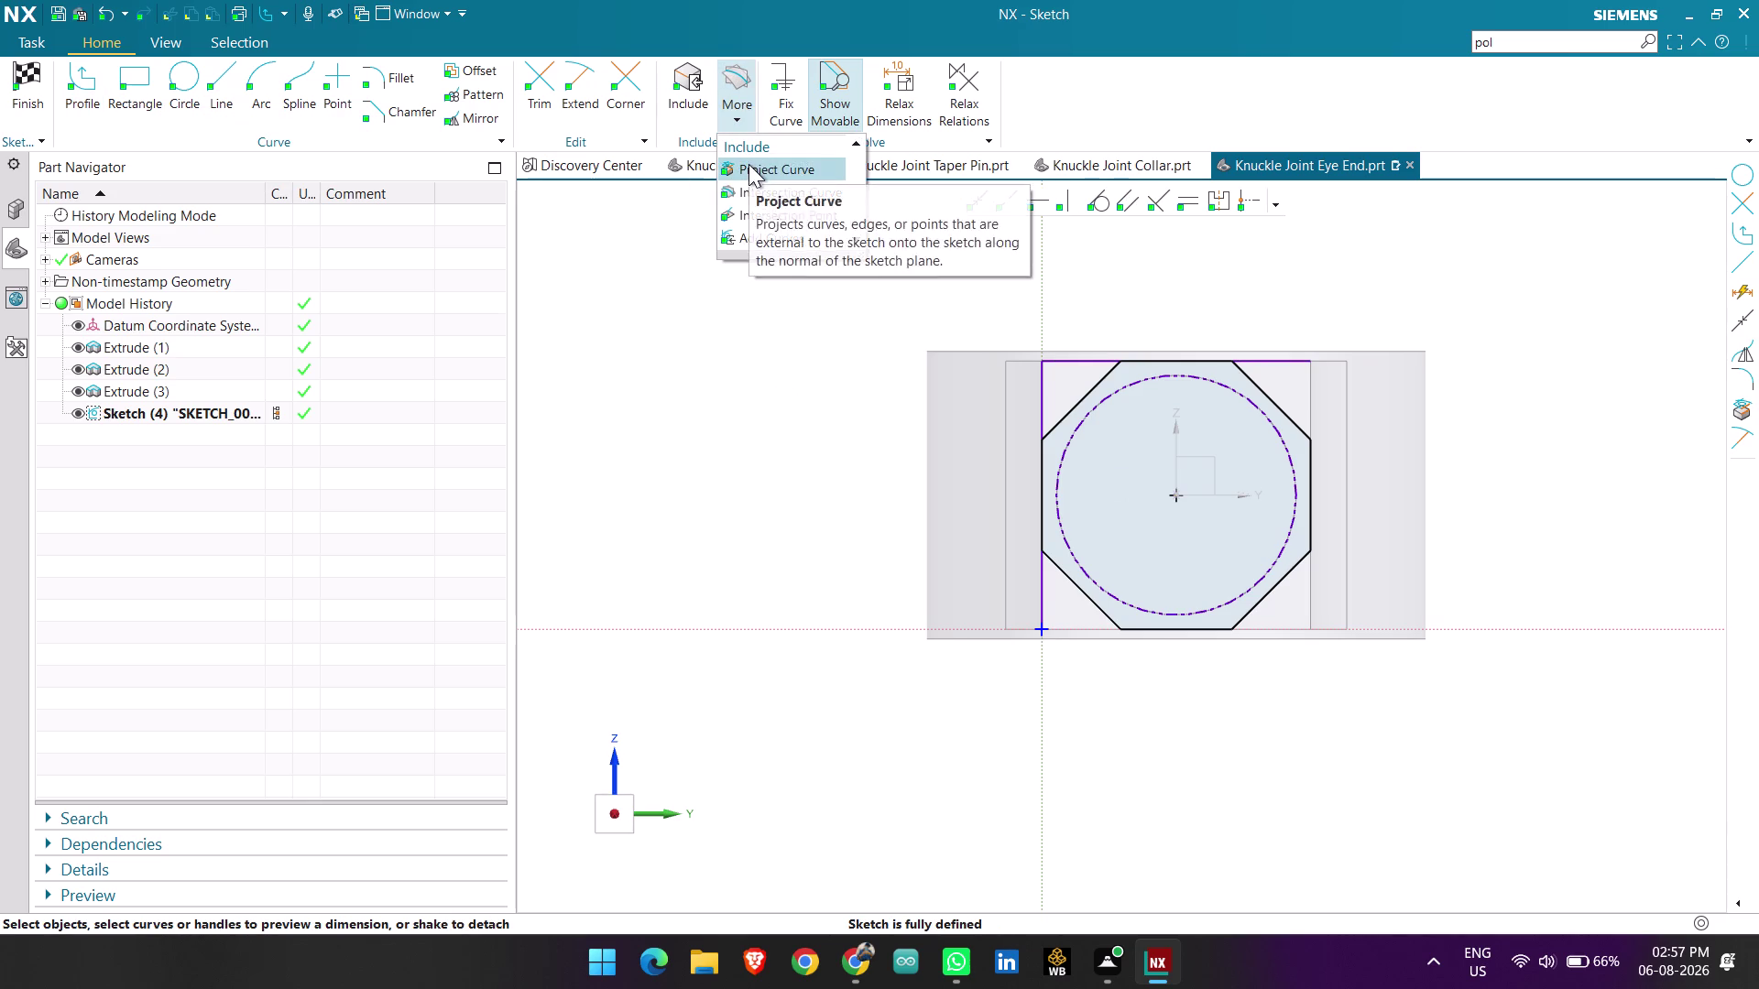
click(1063, 630)
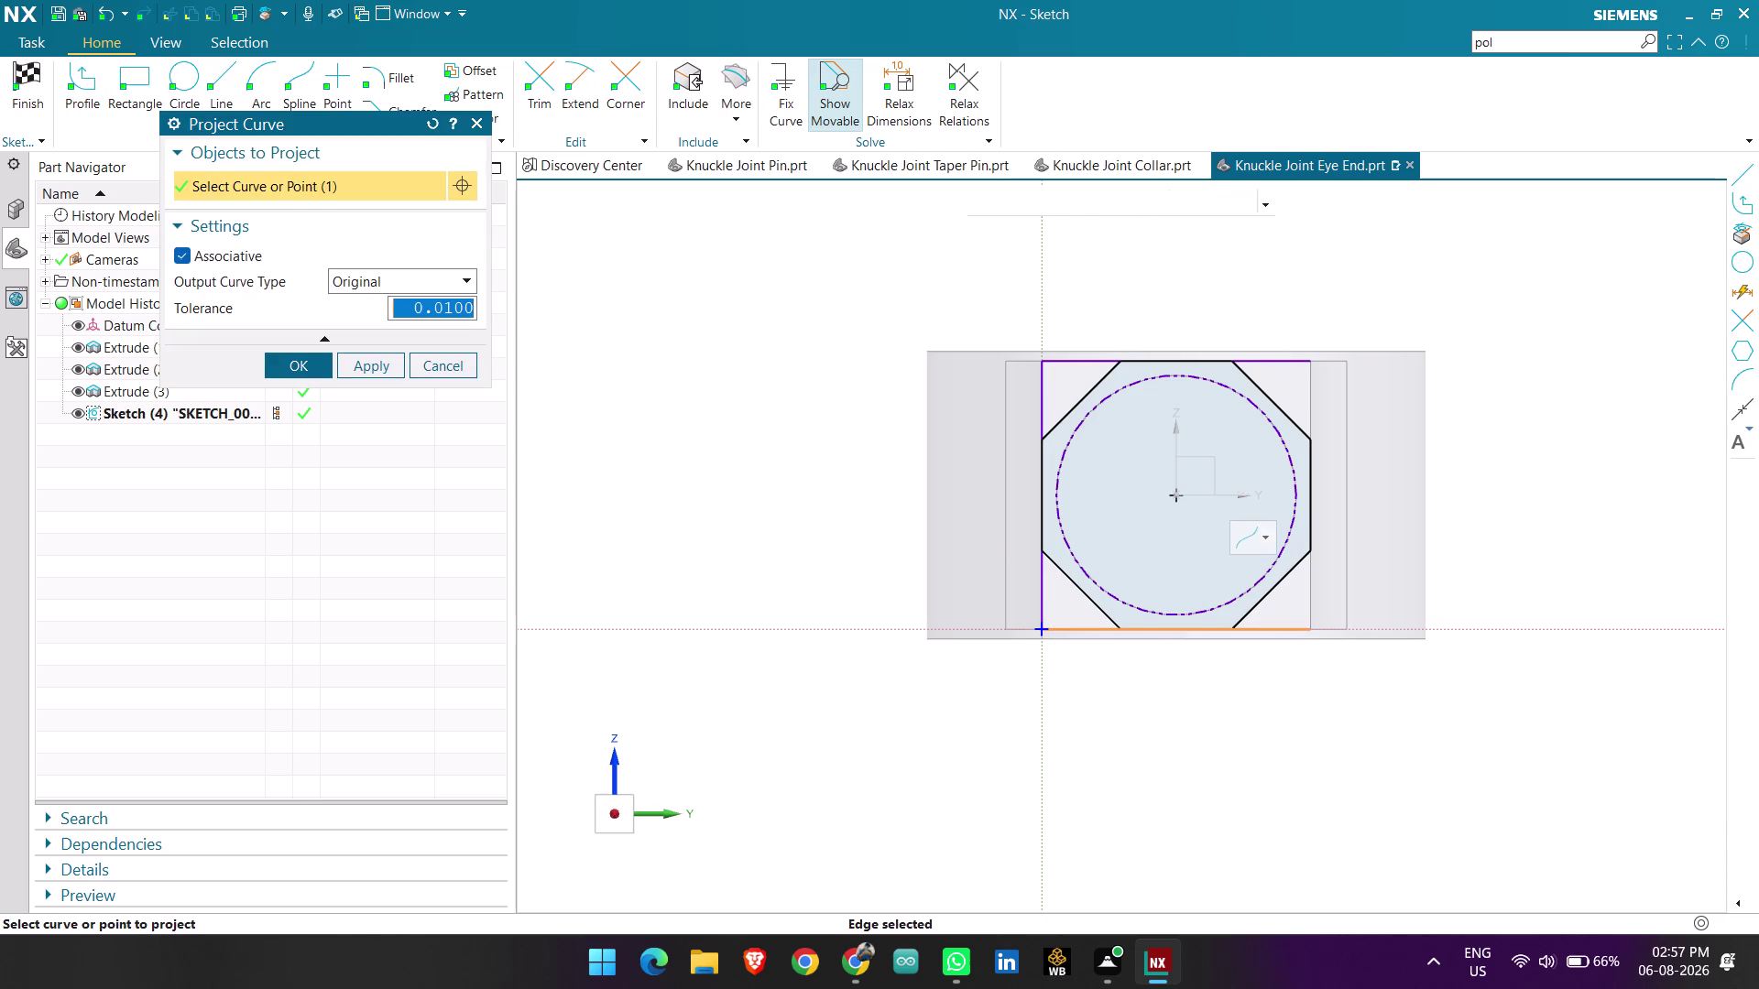
click(1316, 467)
click(310, 358)
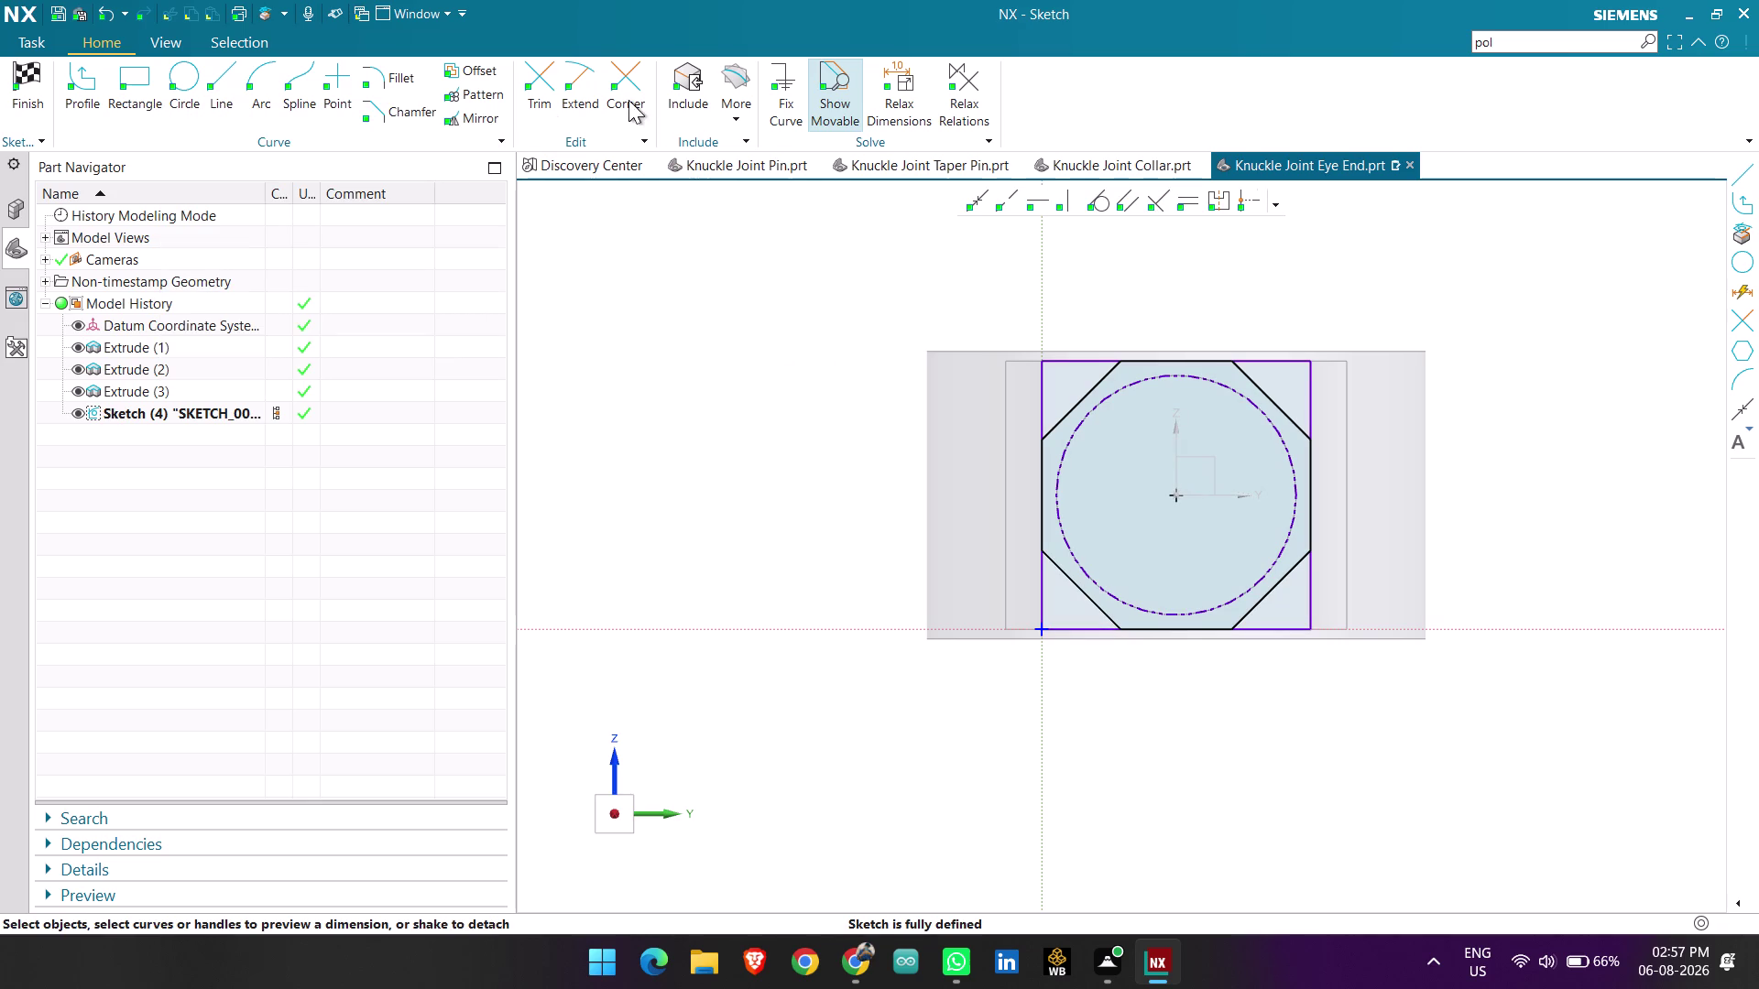
Trim the top edge between the corner cuts, accepting the associativity warnings.
click(548, 68)
scroll(up, 3)
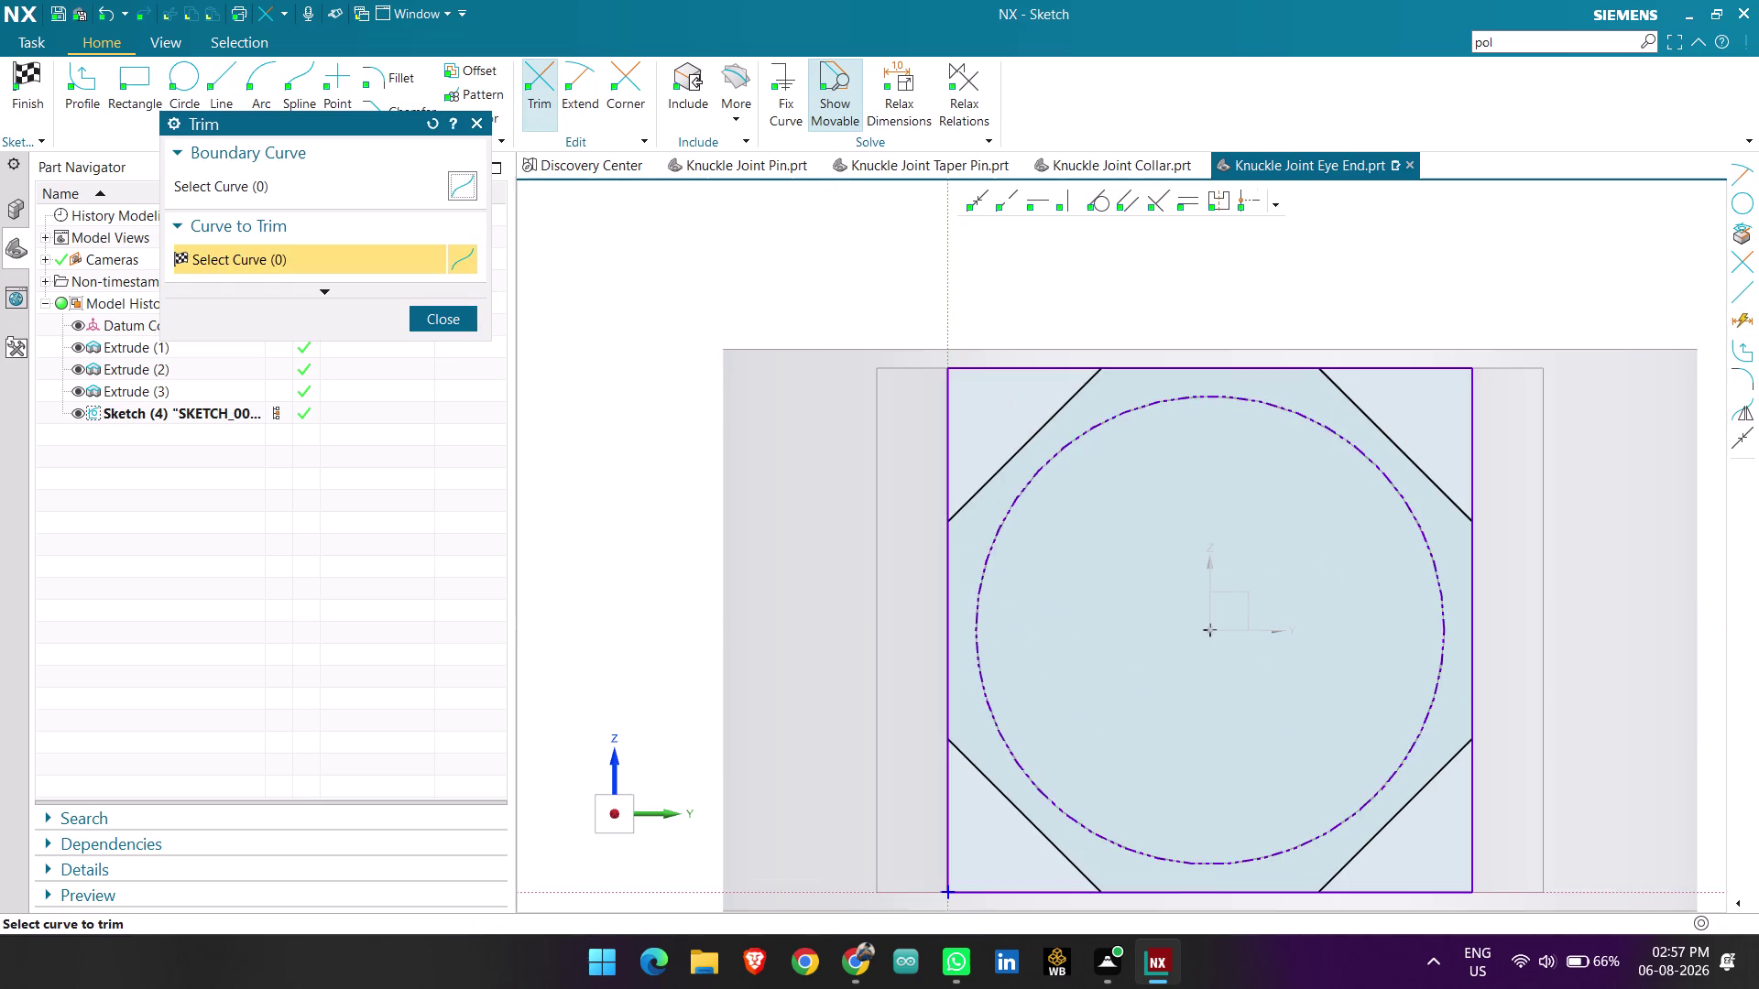
click(1190, 369)
click(917, 515)
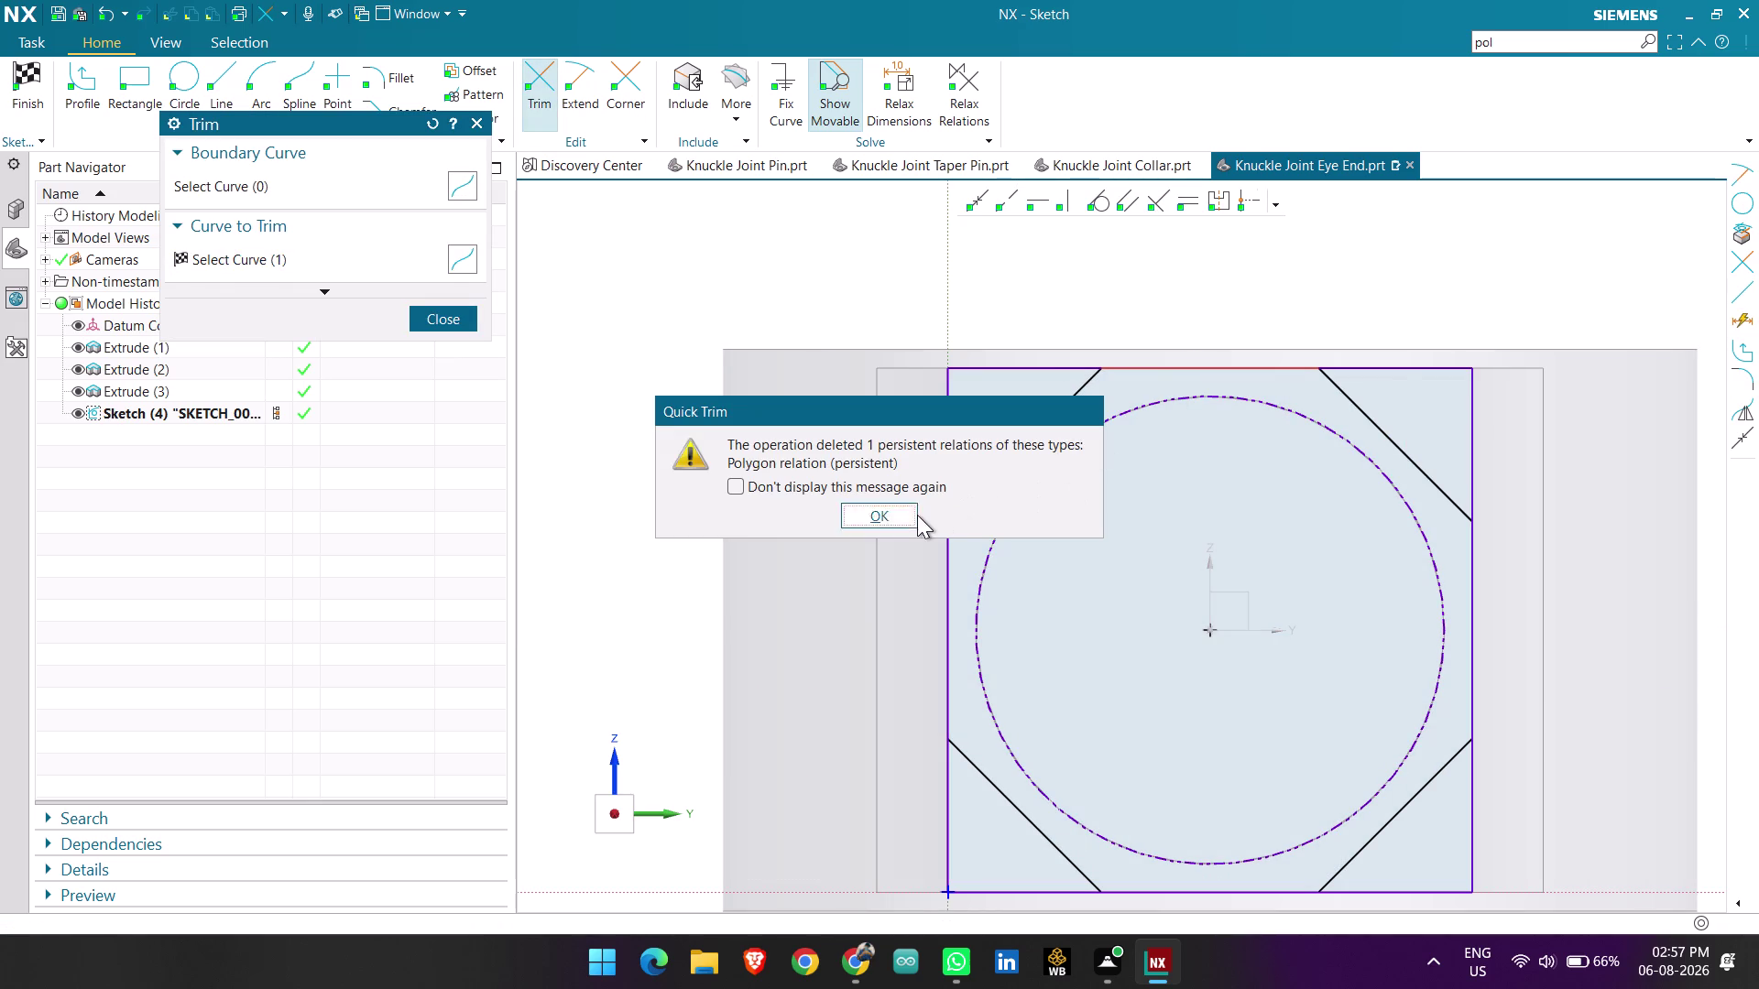
click(946, 617)
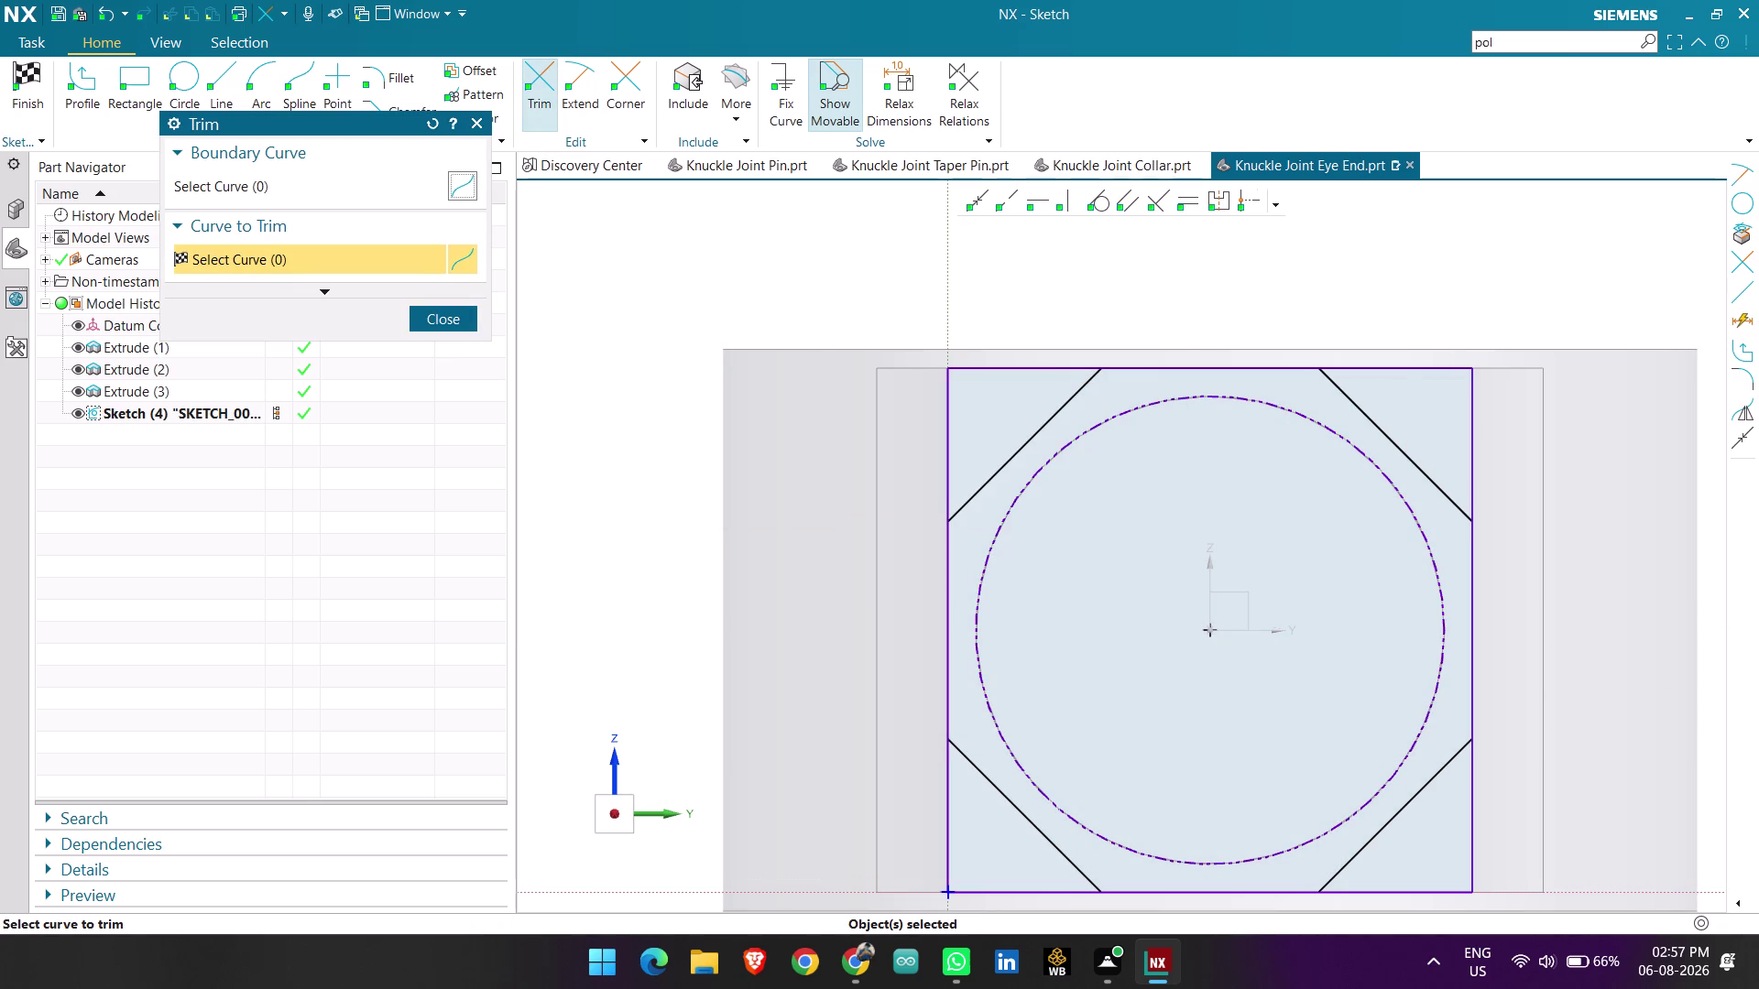
click(1183, 366)
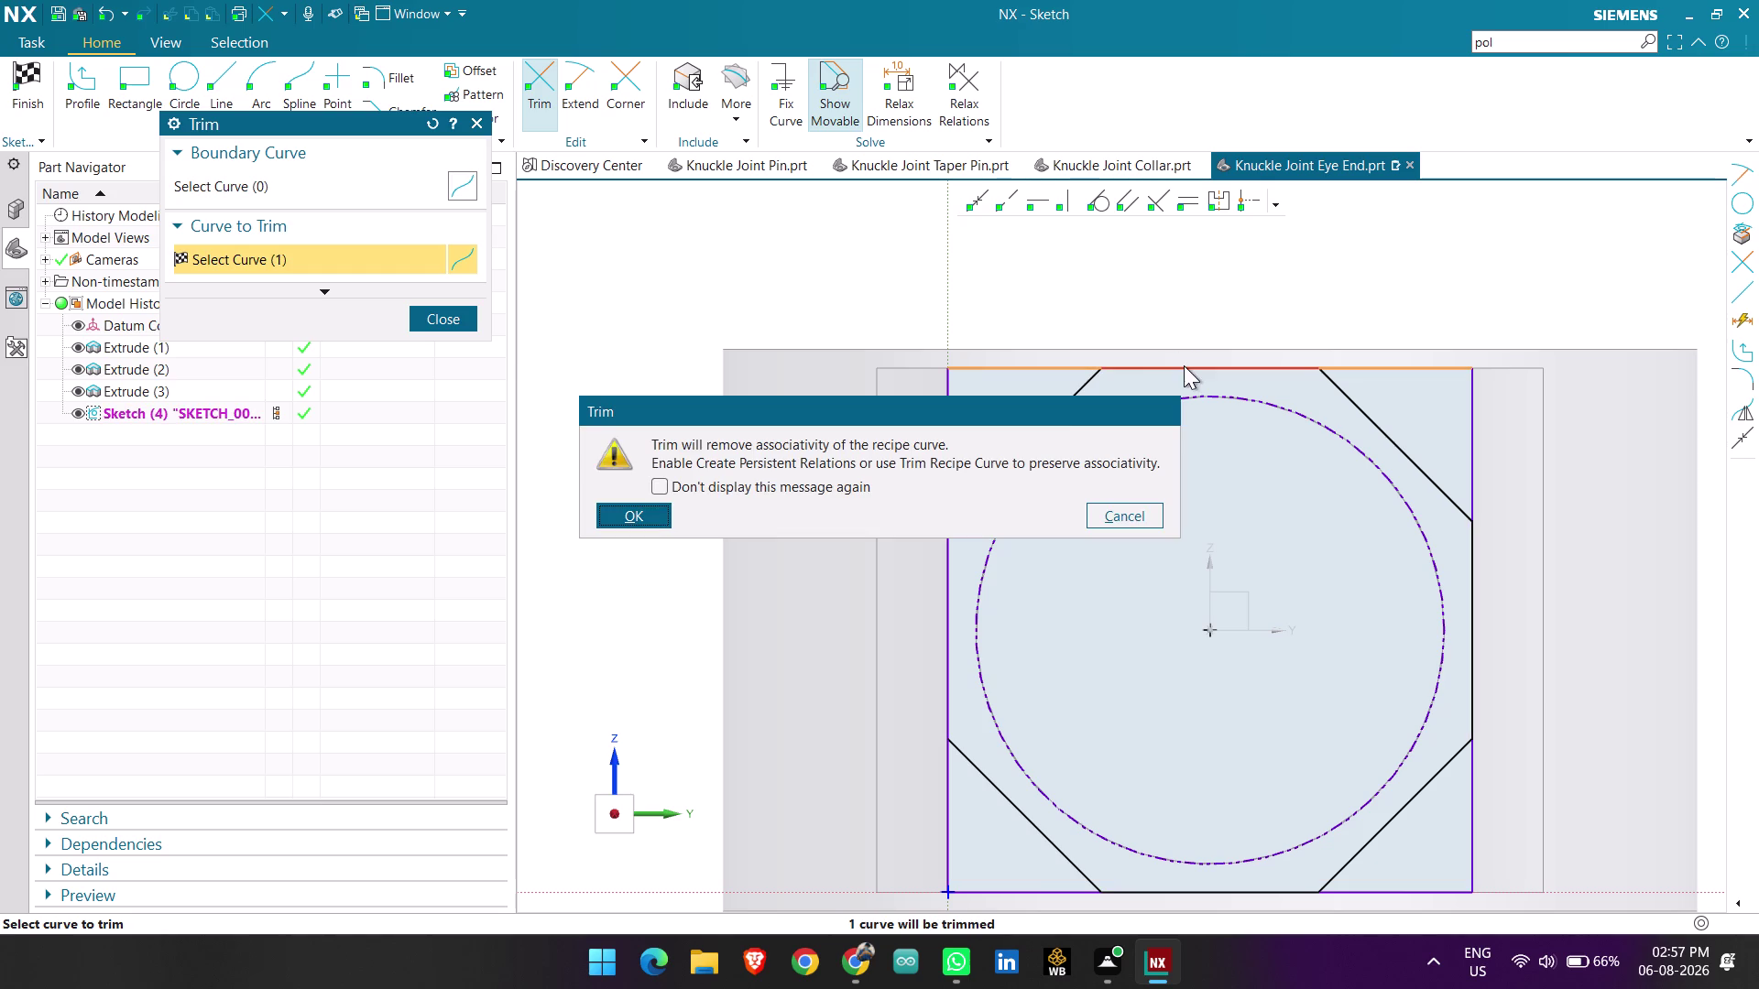
click(649, 502)
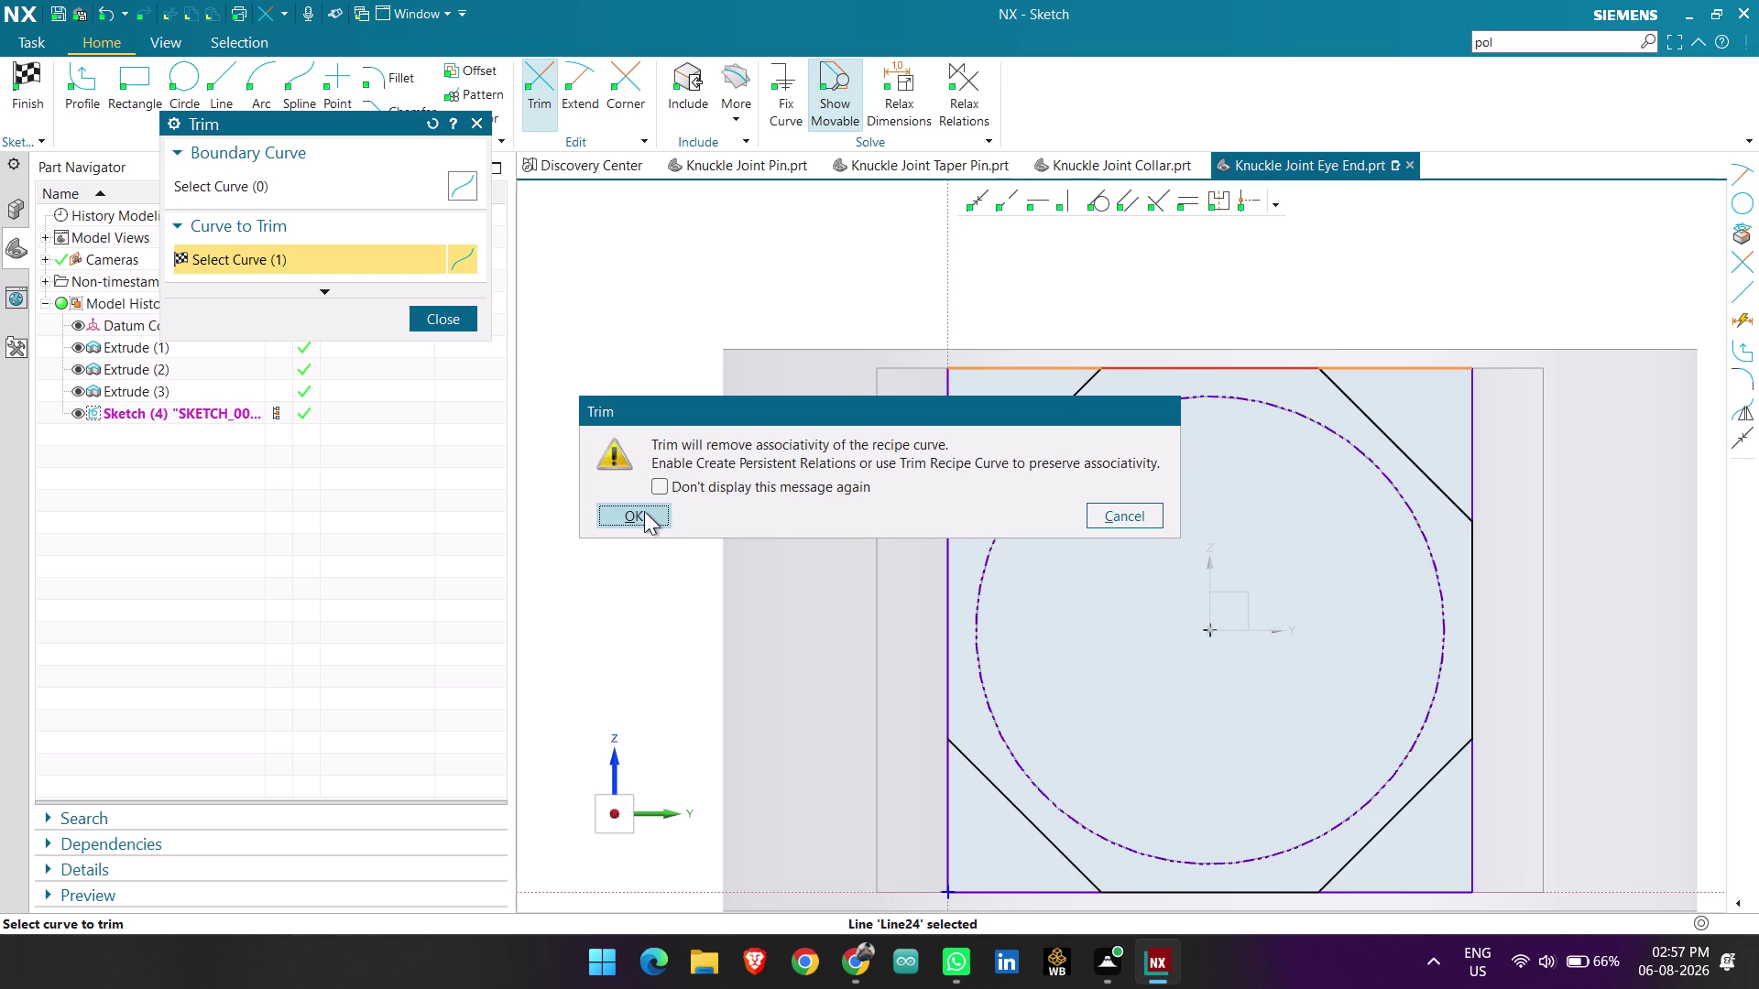
click(605, 509)
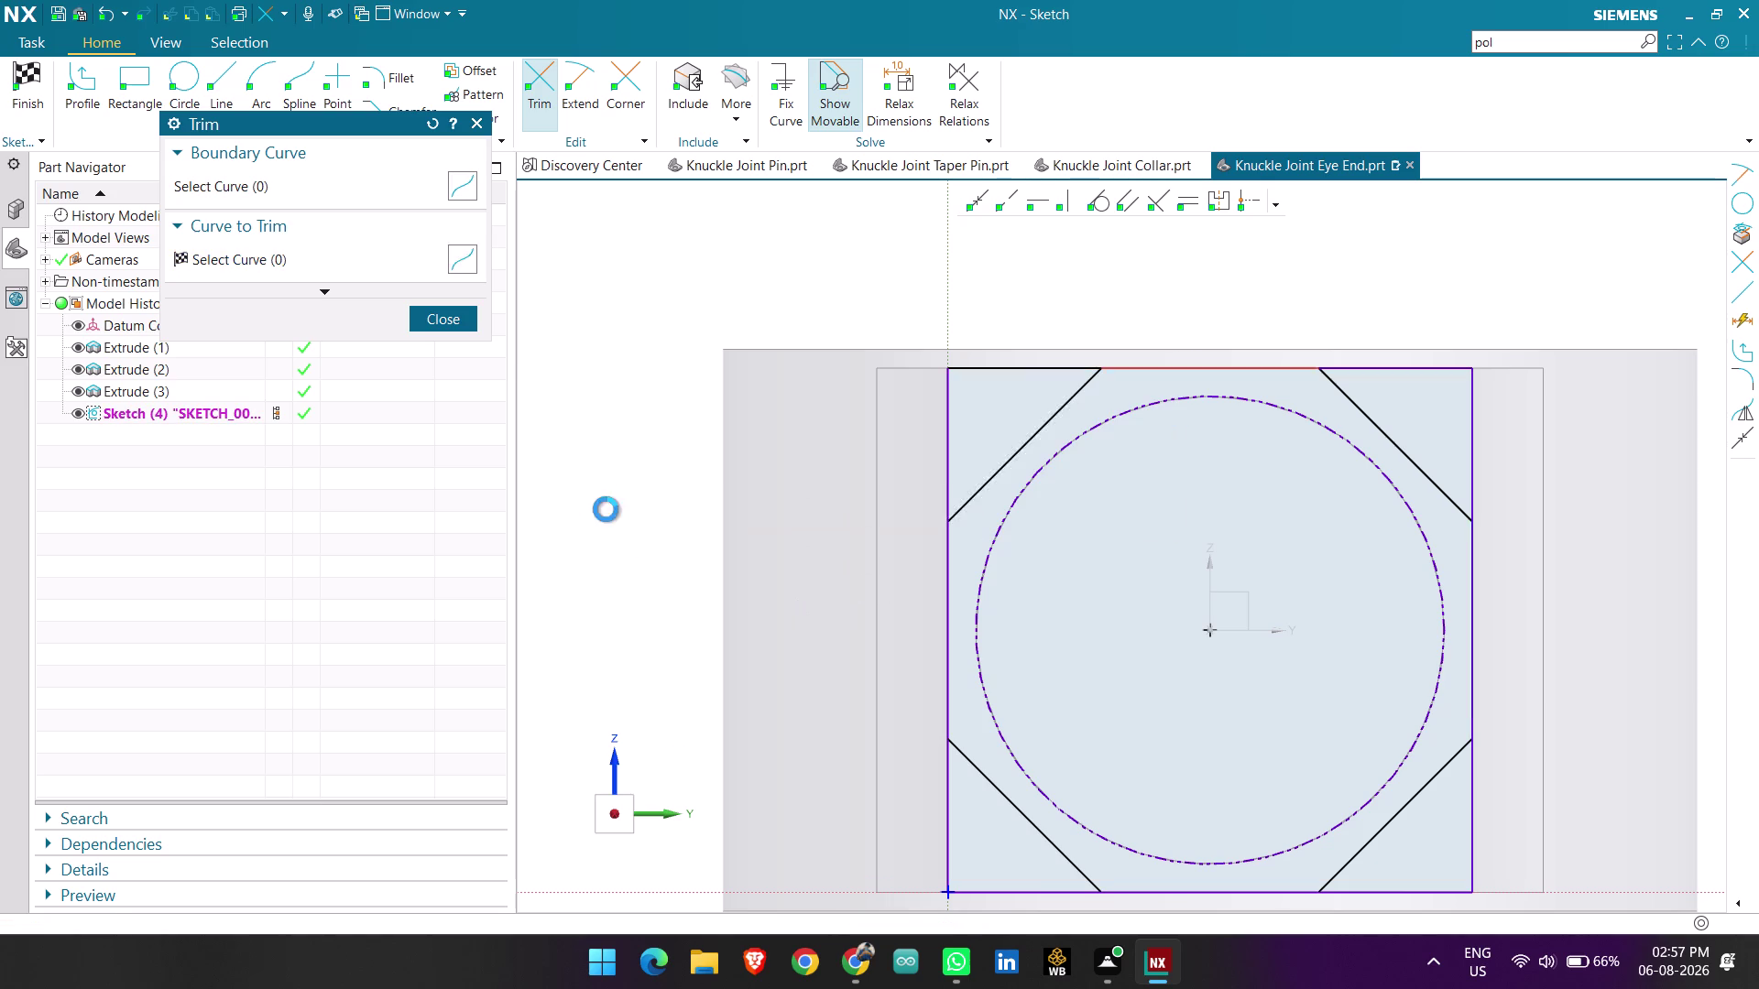
Trim the right, left and bottom edge segments to leave four corner triangles, and finish the sketch.
click(943, 608)
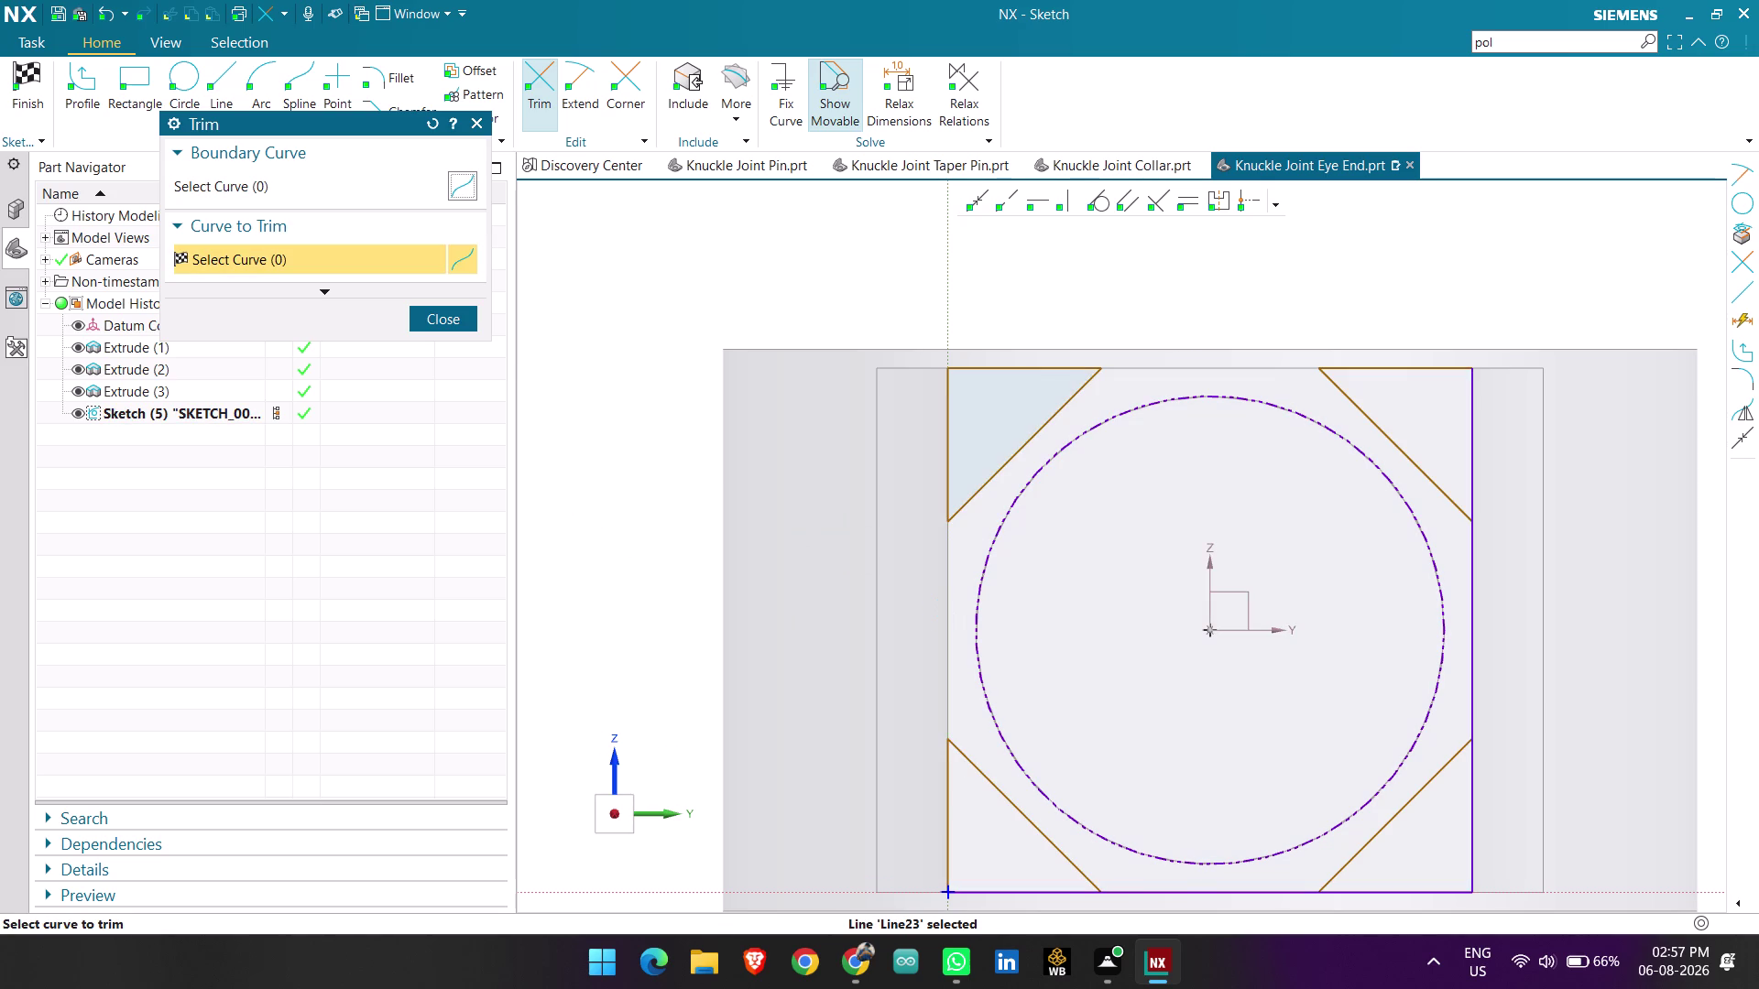
scroll(down, 3)
click(1110, 789)
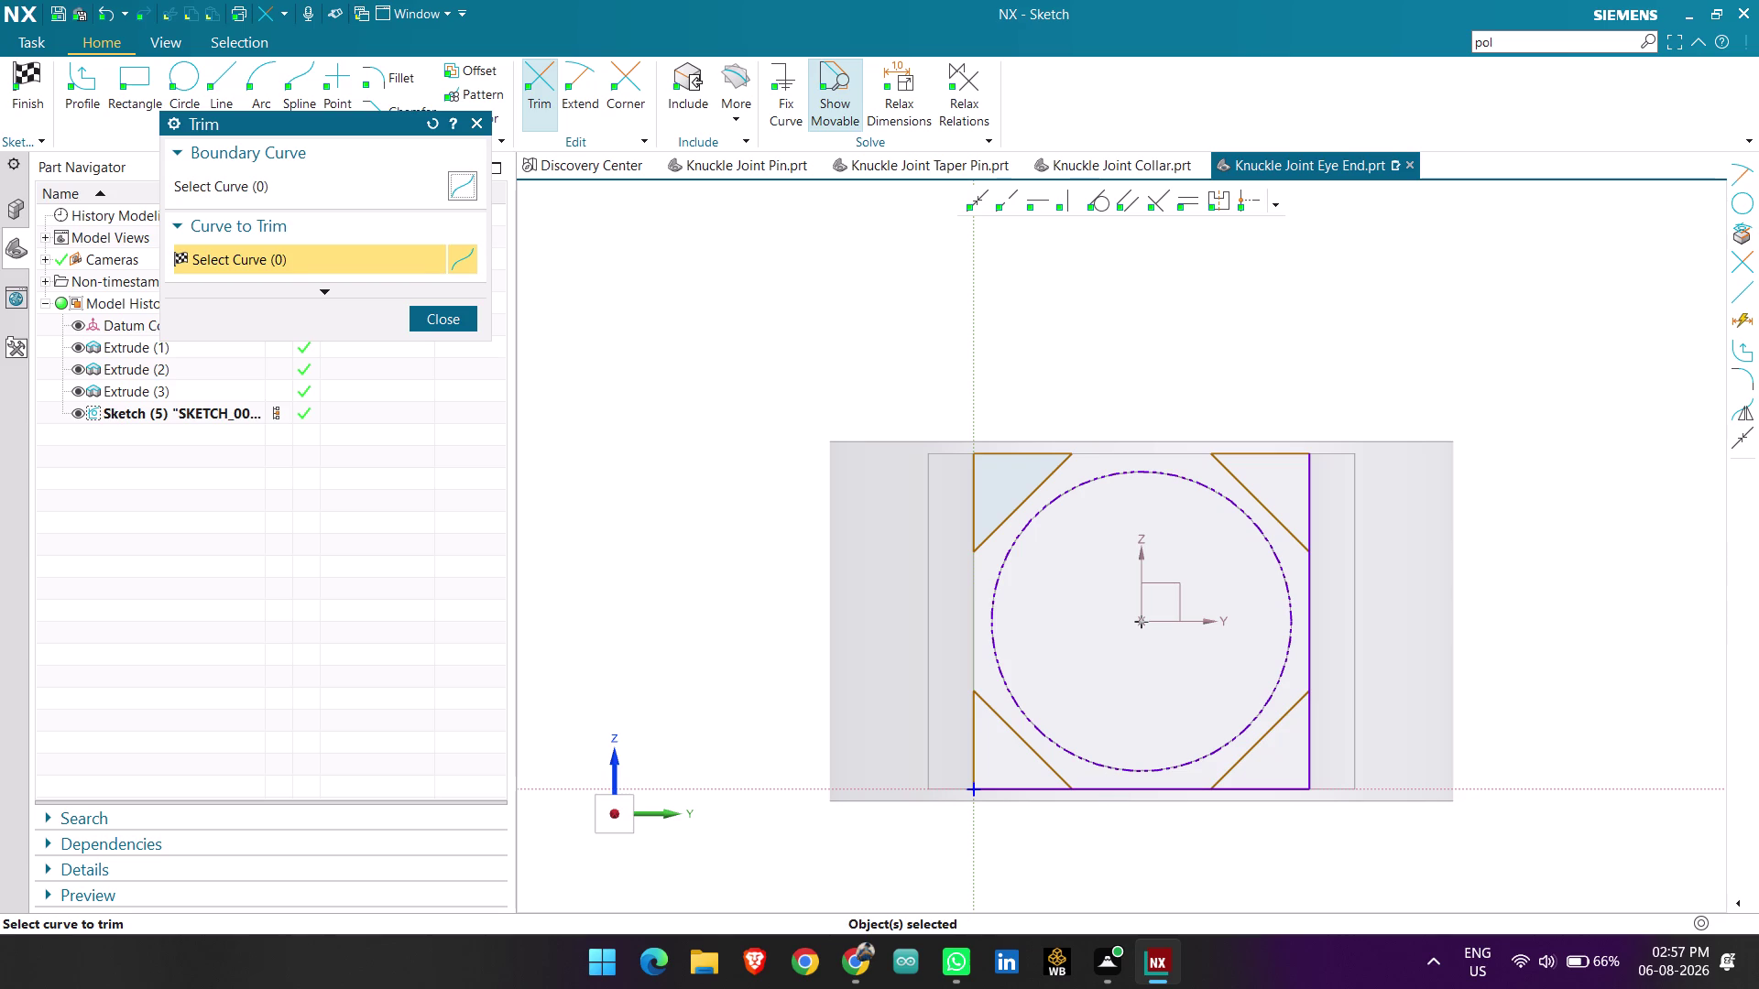
click(1313, 631)
click(1164, 793)
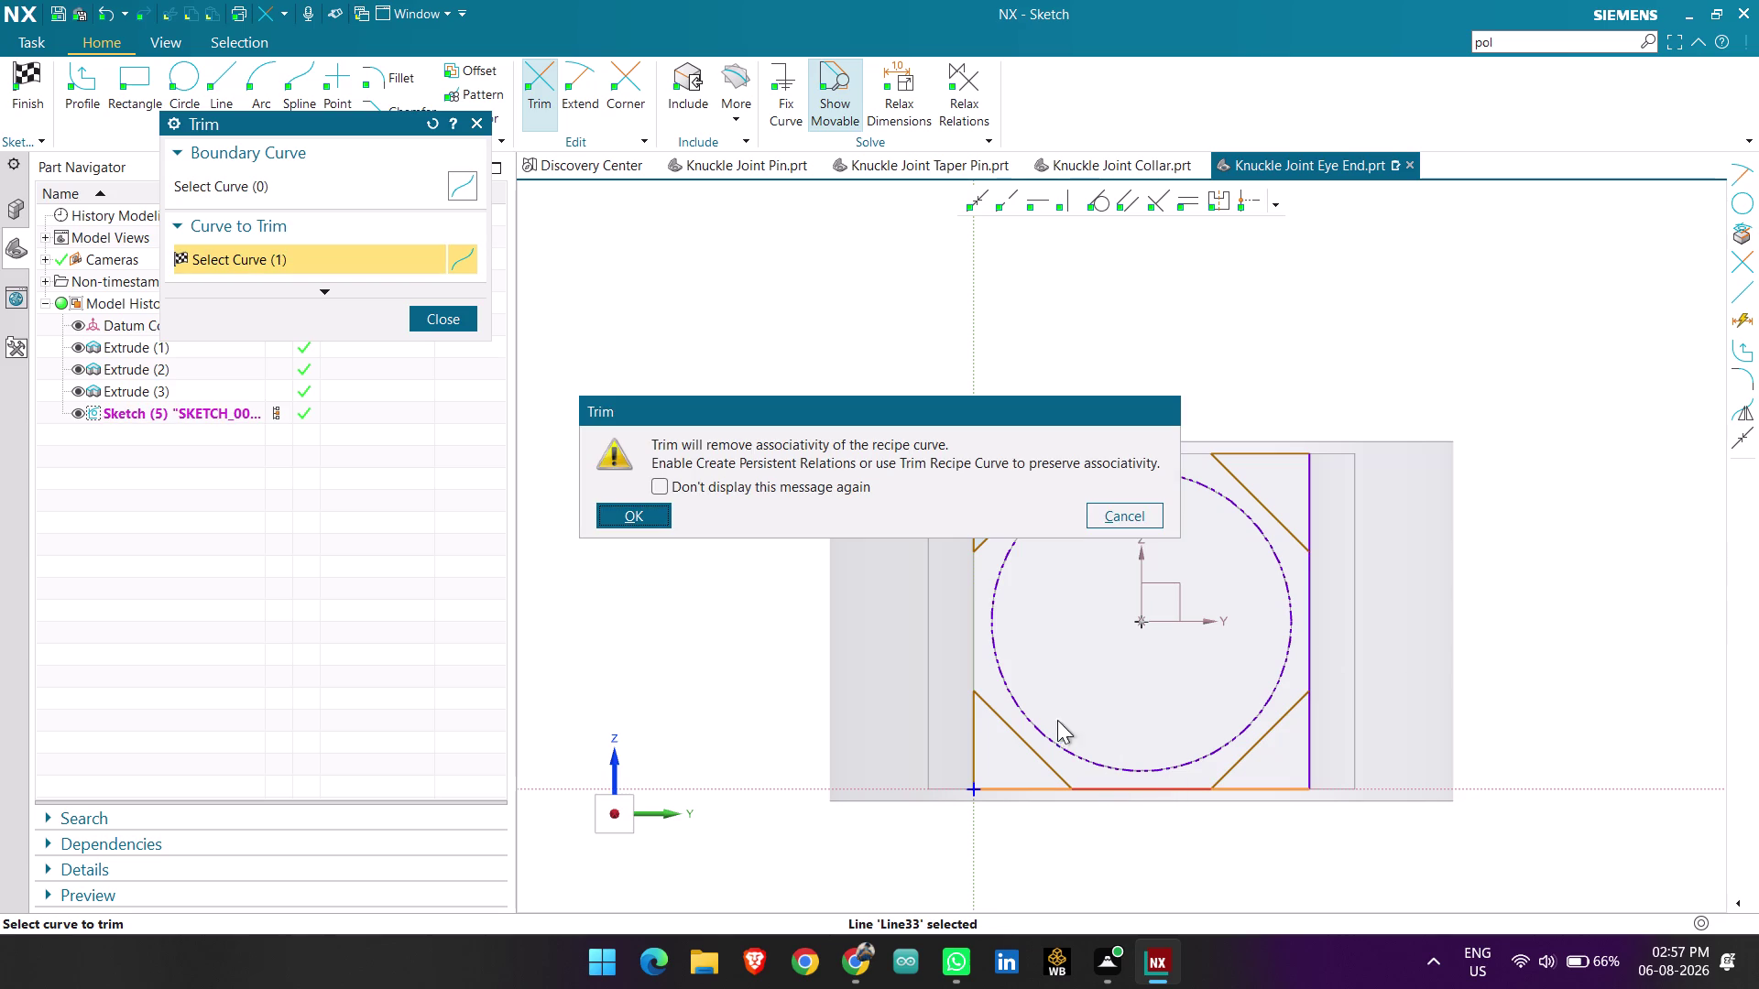
click(628, 516)
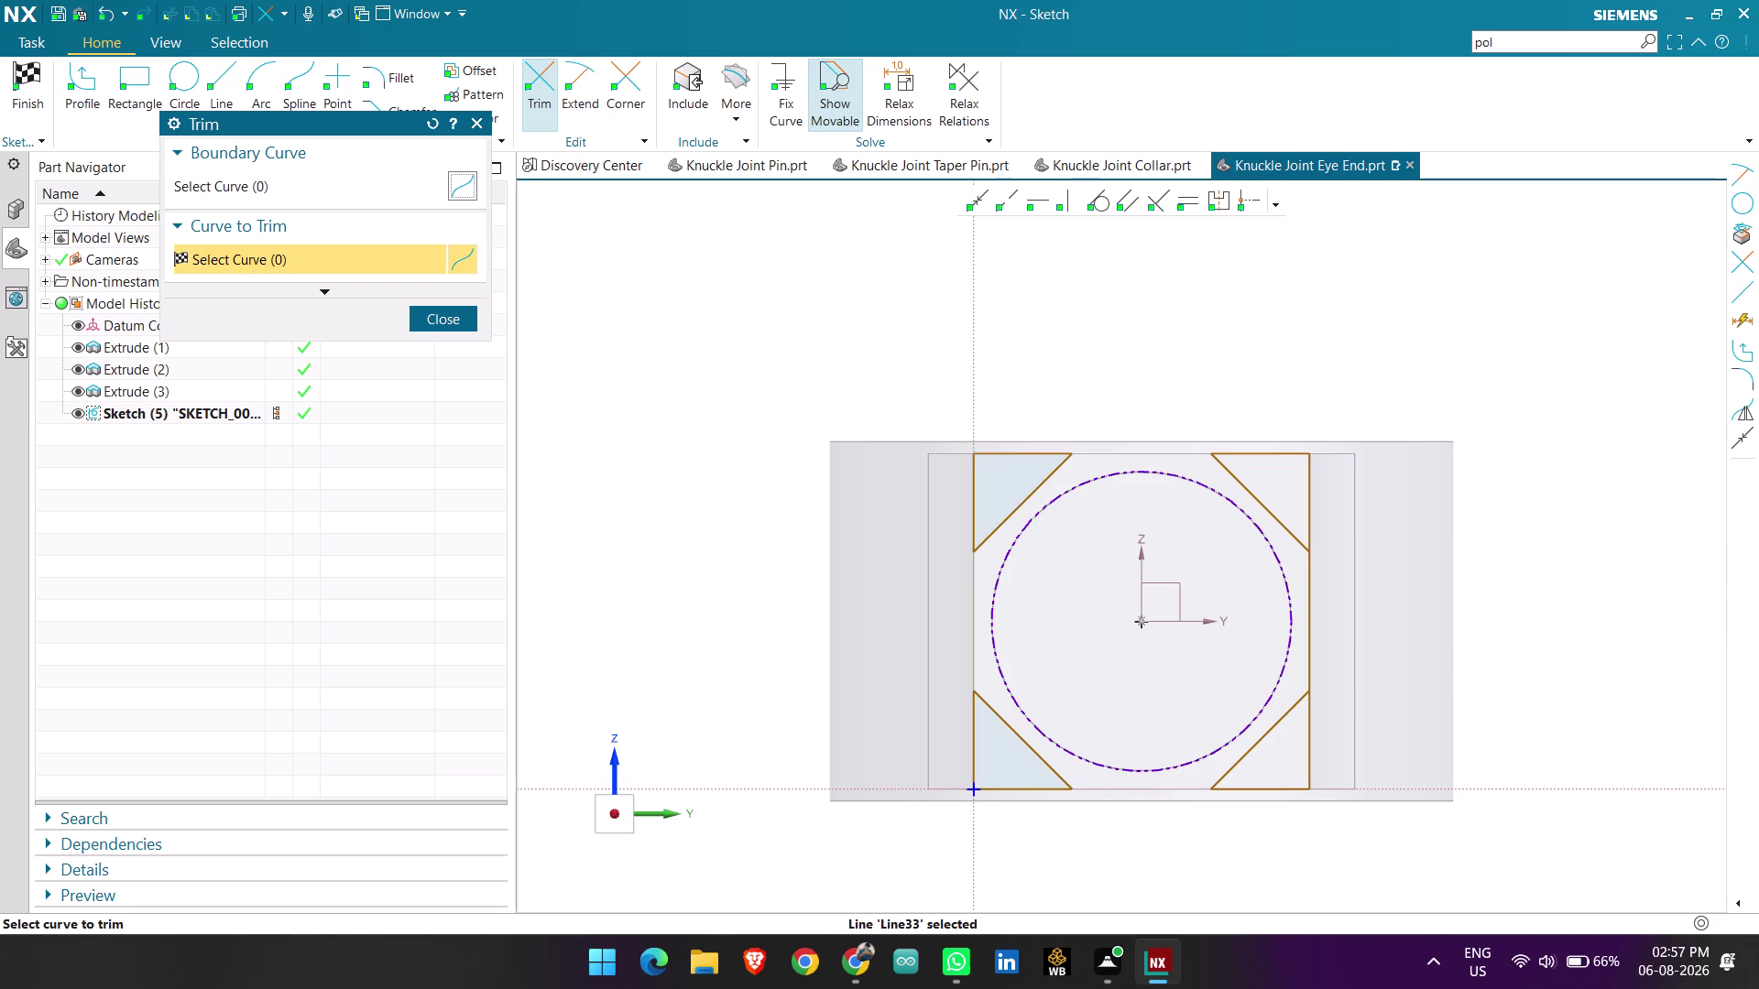
click(1313, 611)
click(443, 325)
click(27, 94)
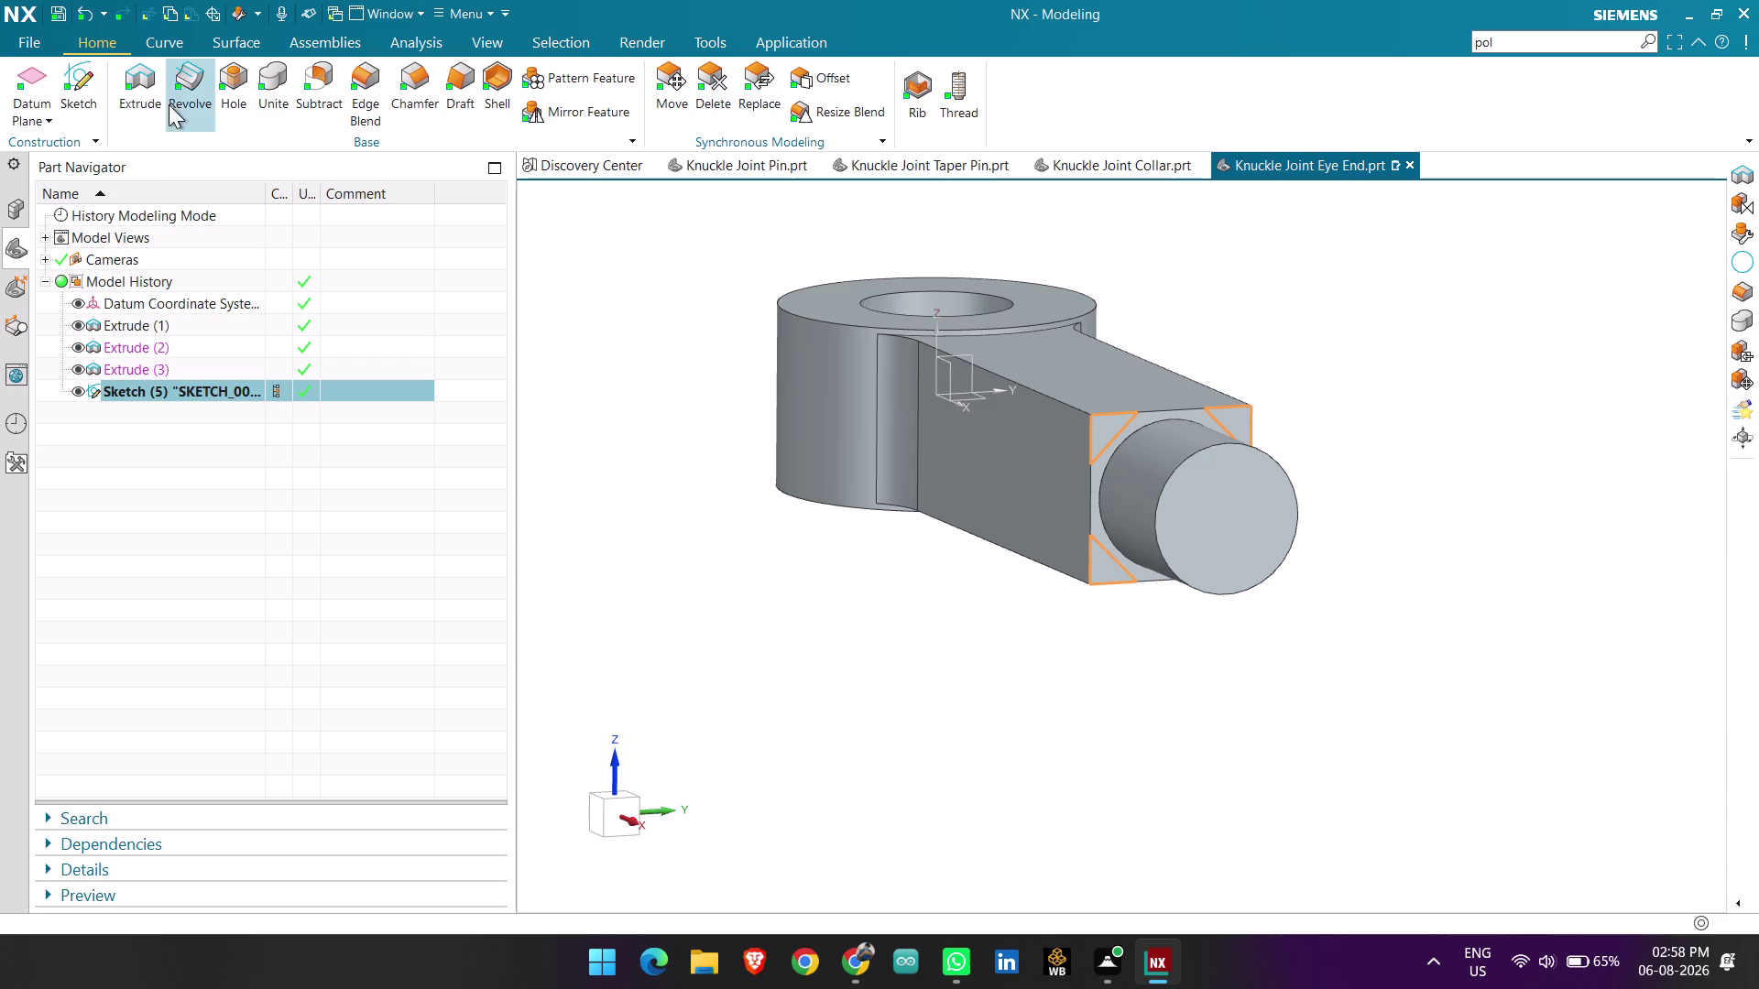
click(137, 88)
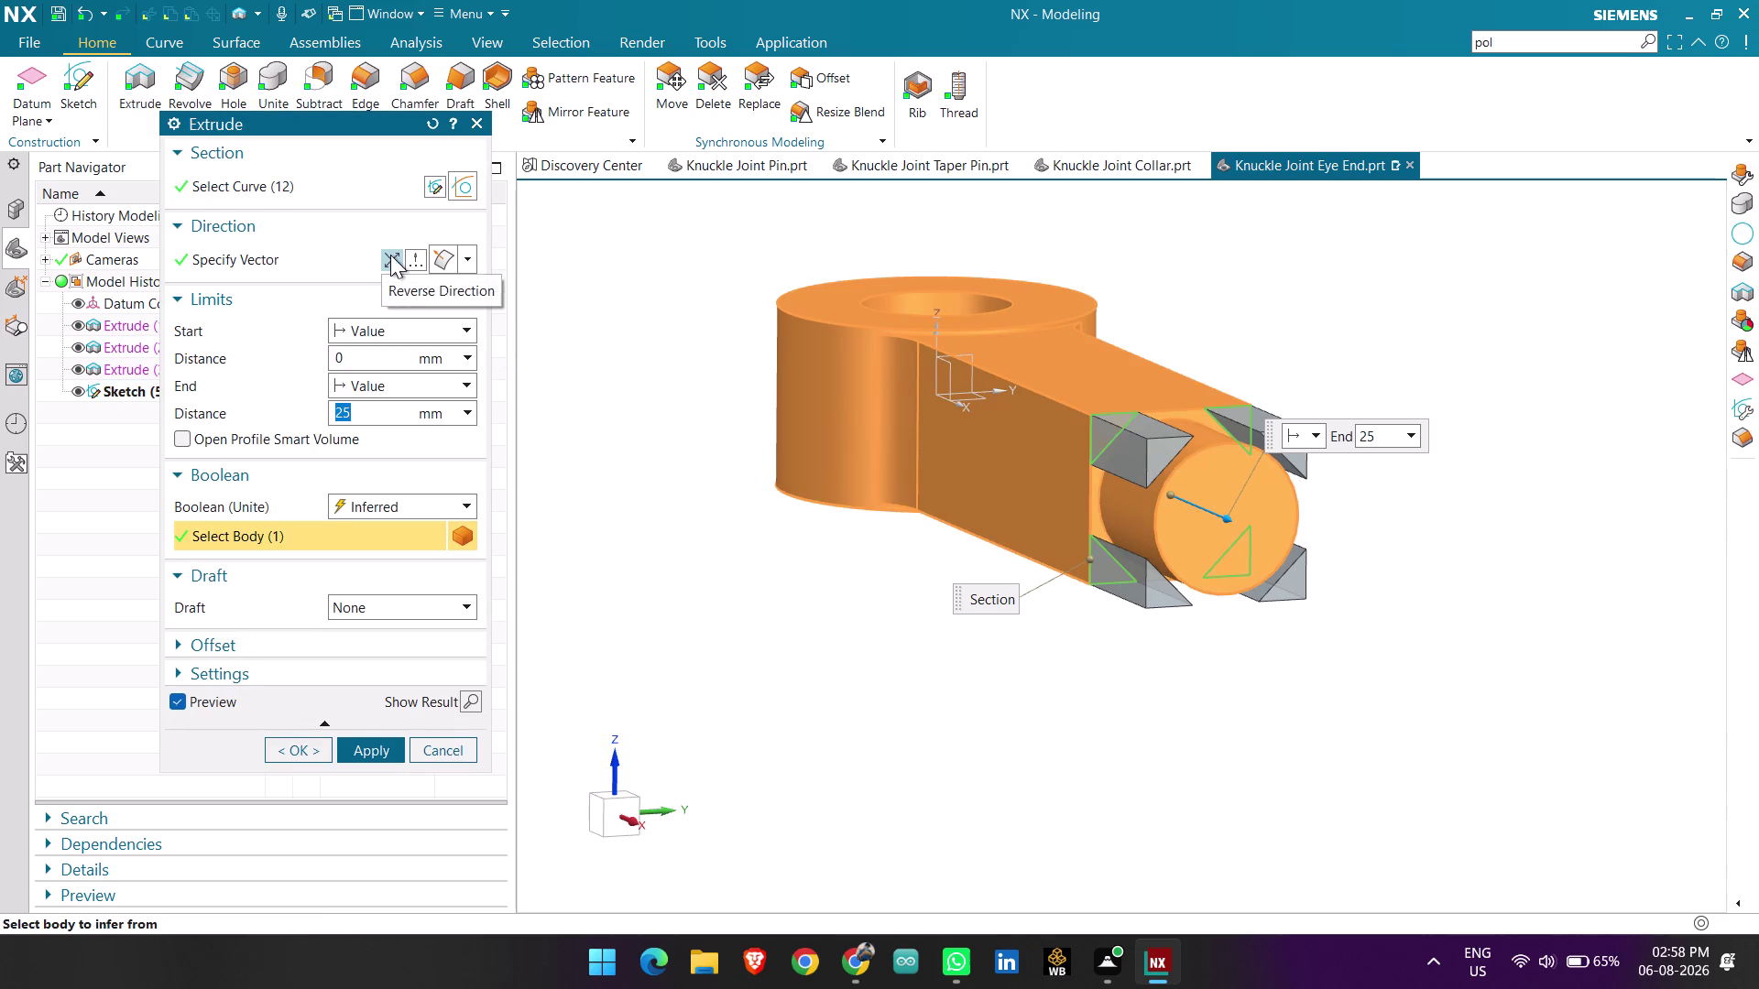
Cut the corner triangles into the rod, reversed, end distance 40-6 with Boolean Subtract.
click(392, 254)
middle_drag(711, 474, 759, 473)
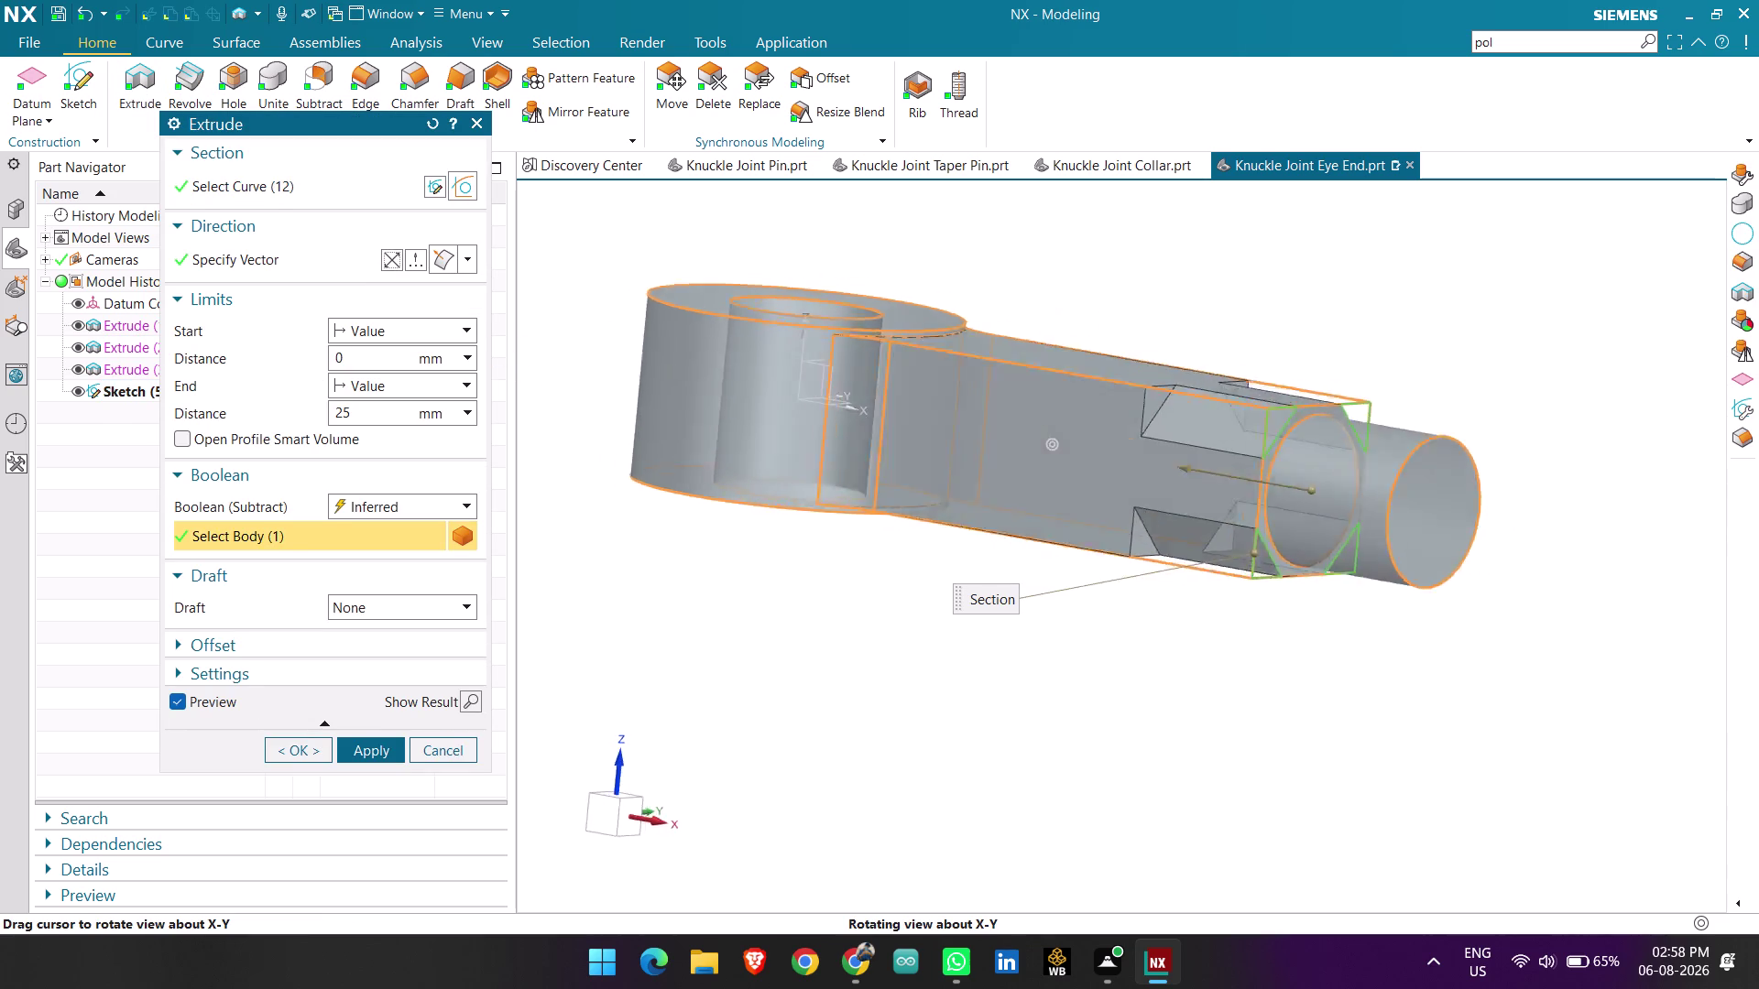
middle_drag(760, 473, 774, 490)
drag(375, 416, 316, 405)
key(BackSpace)
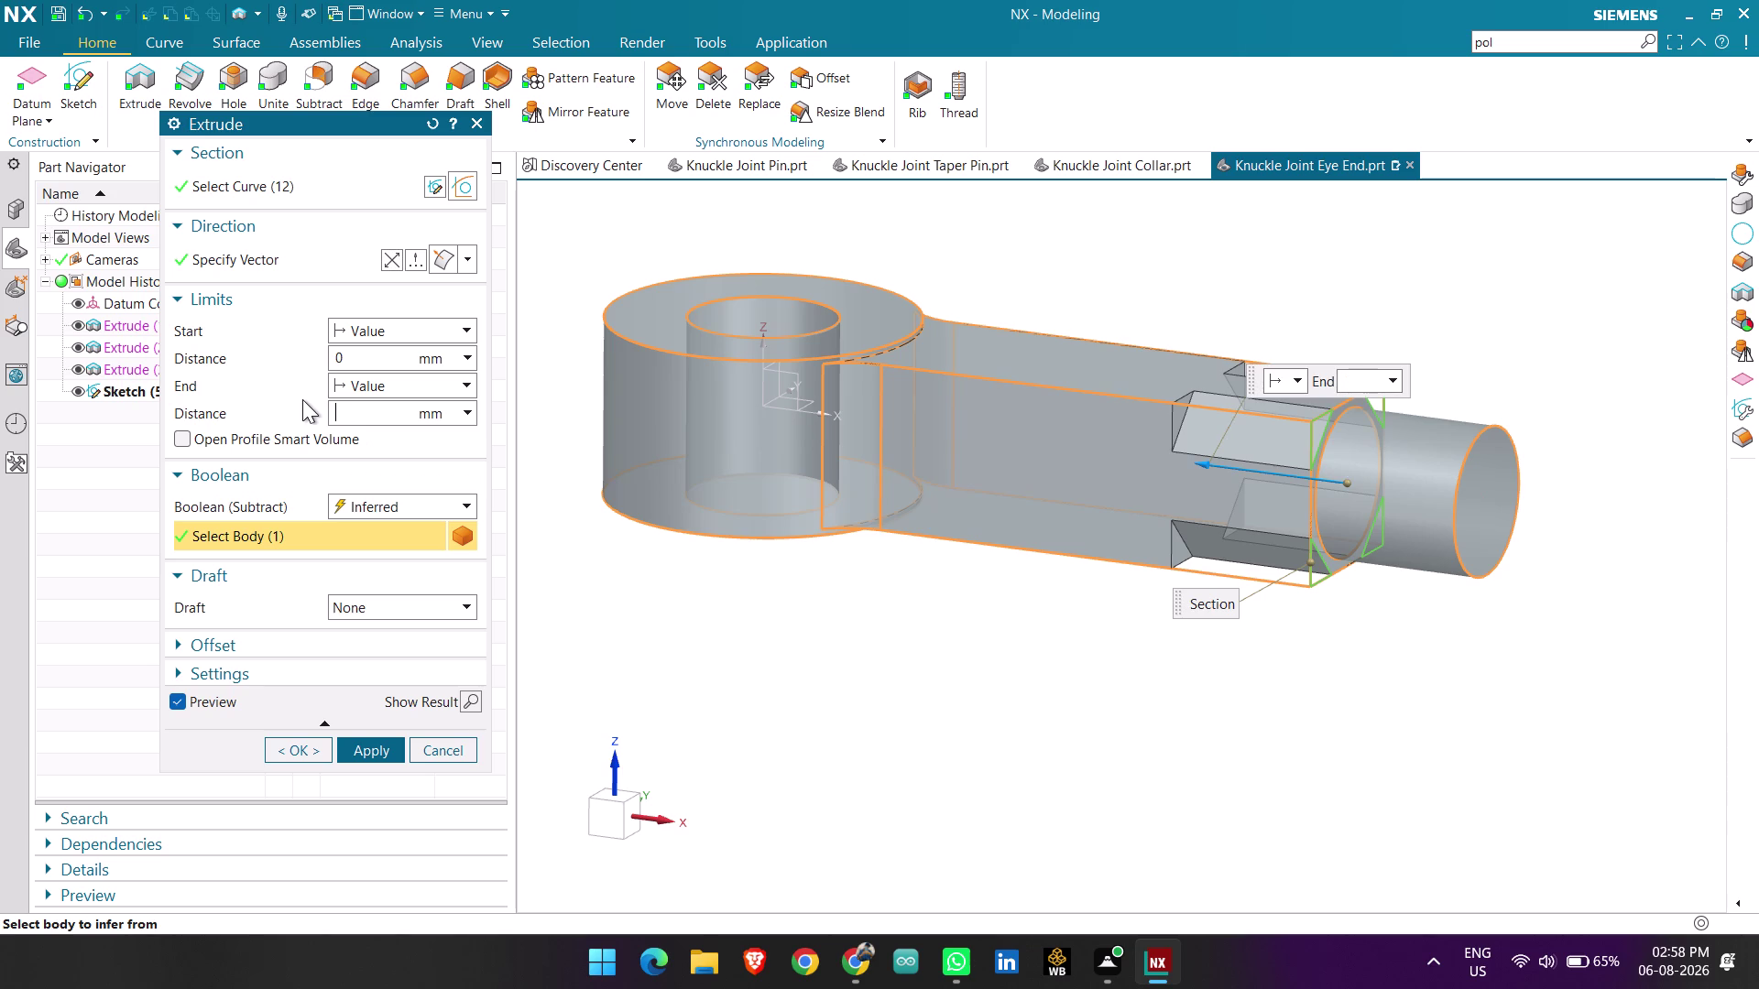
text(40)
text(-6)
key(Return)
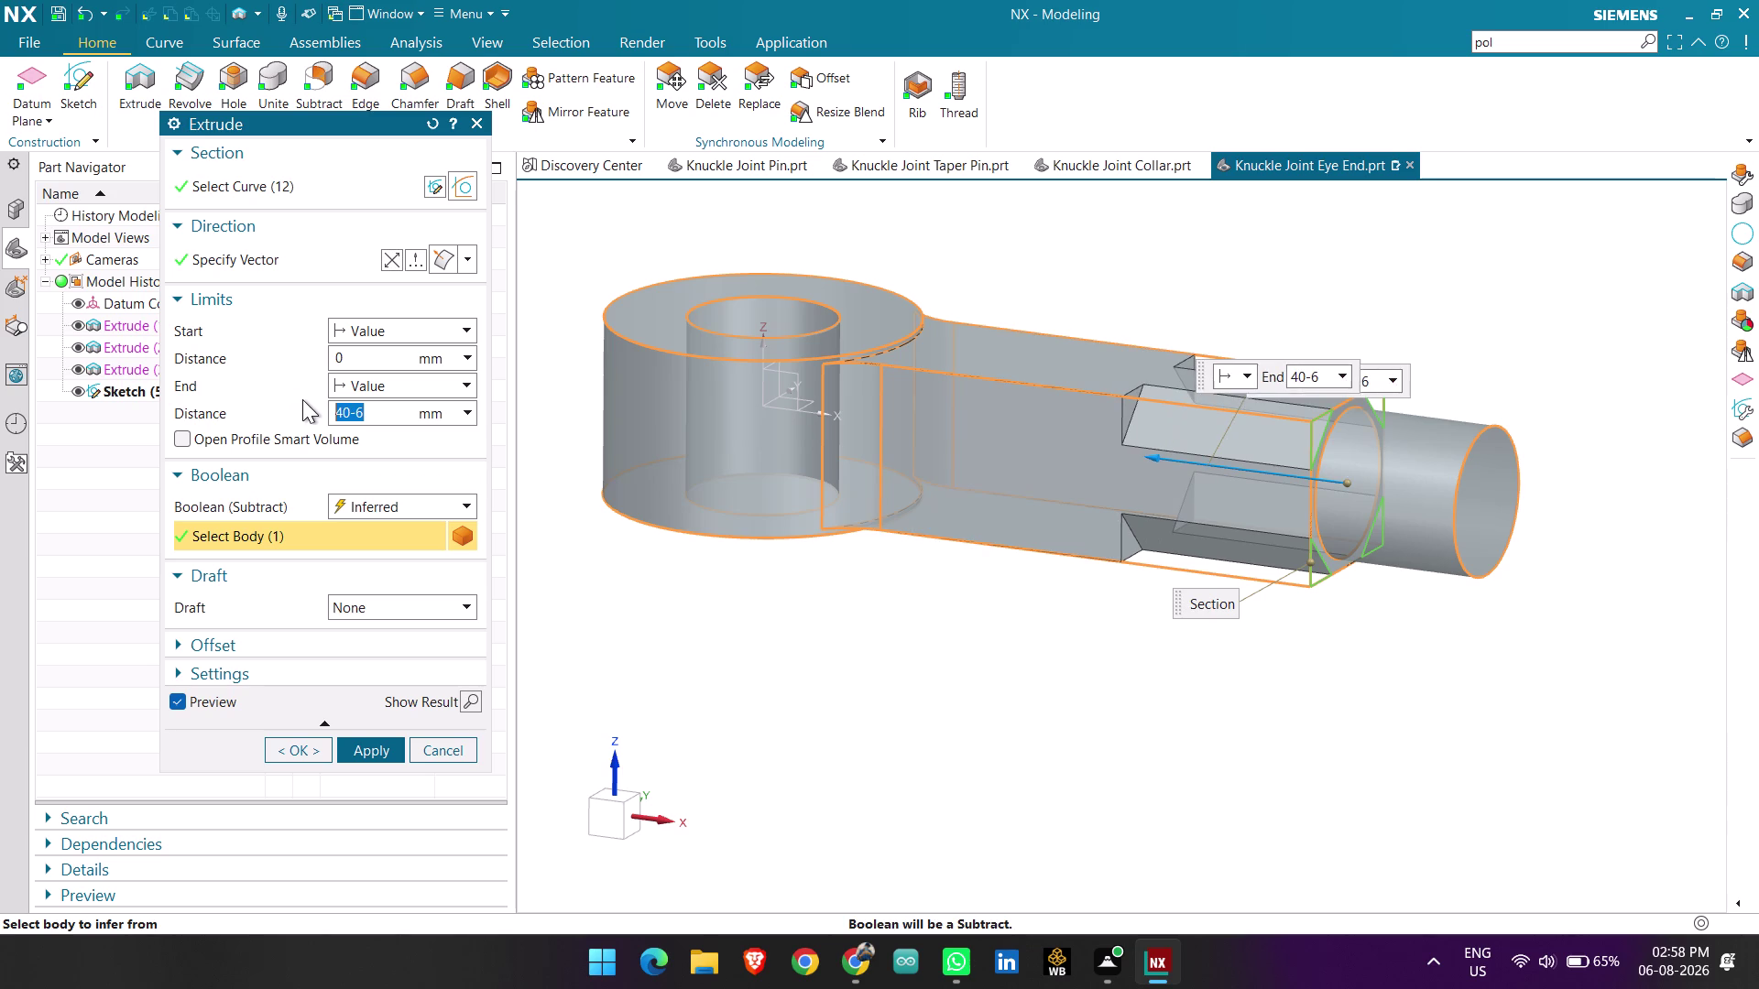
middle_drag(1051, 654, 995, 668)
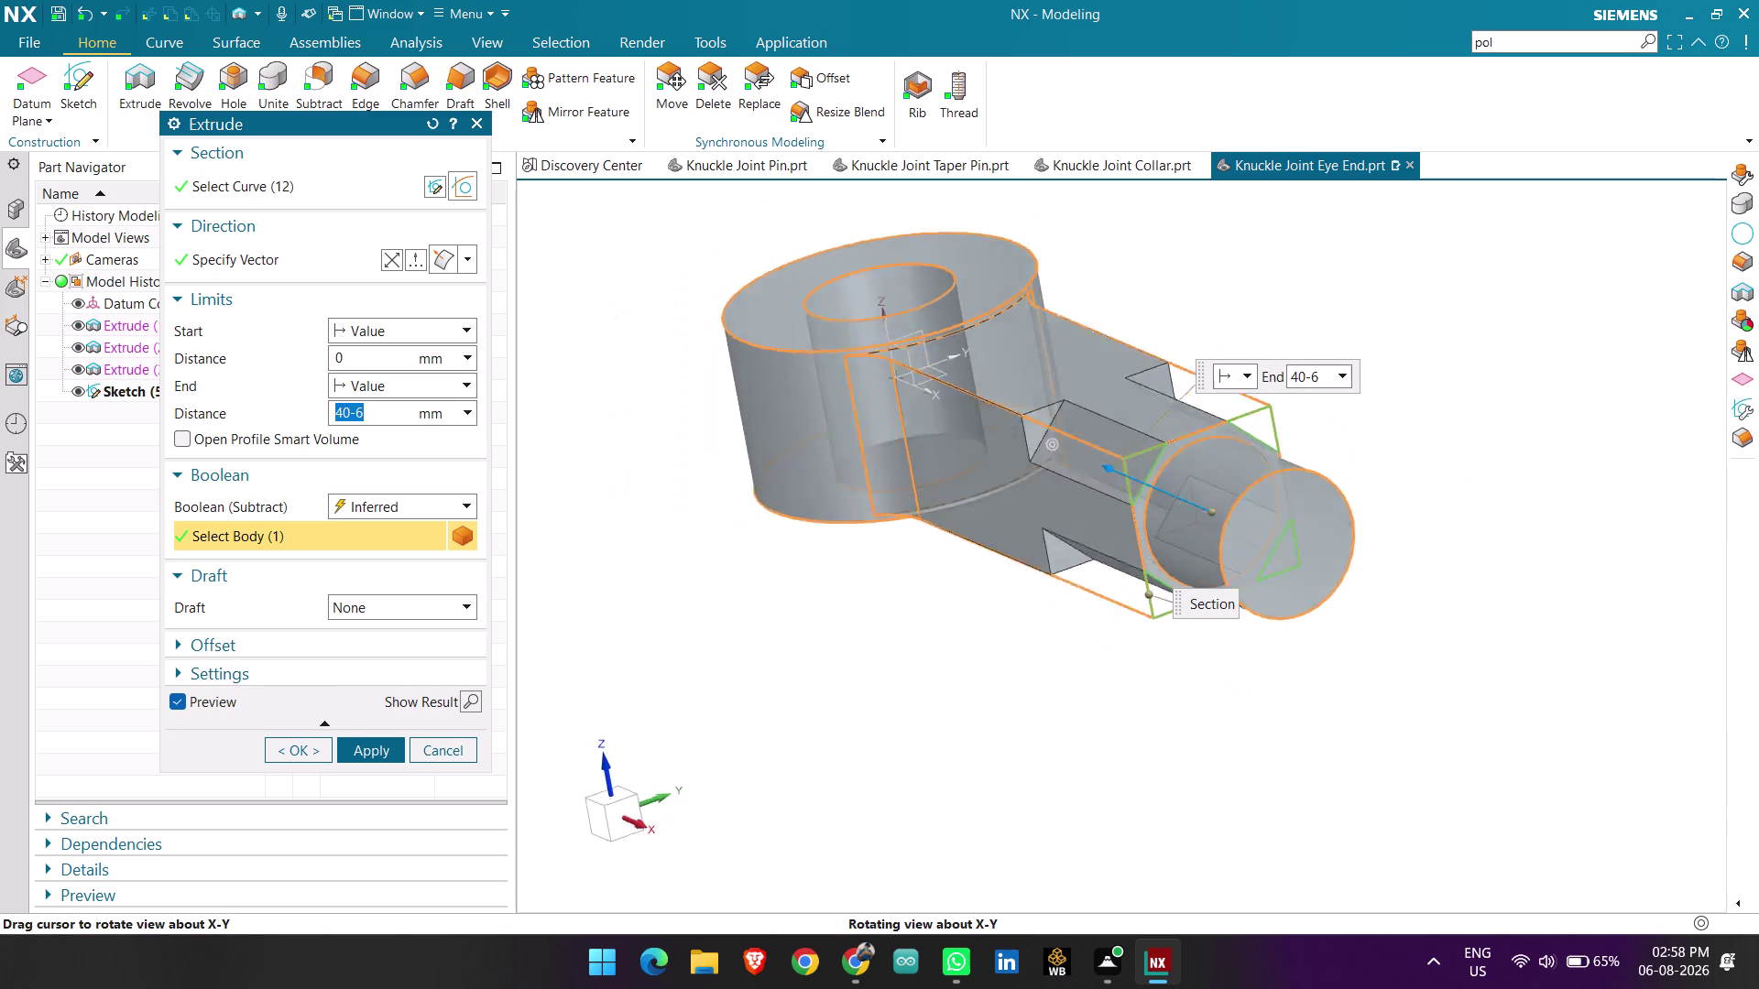
middle_drag(996, 668, 982, 667)
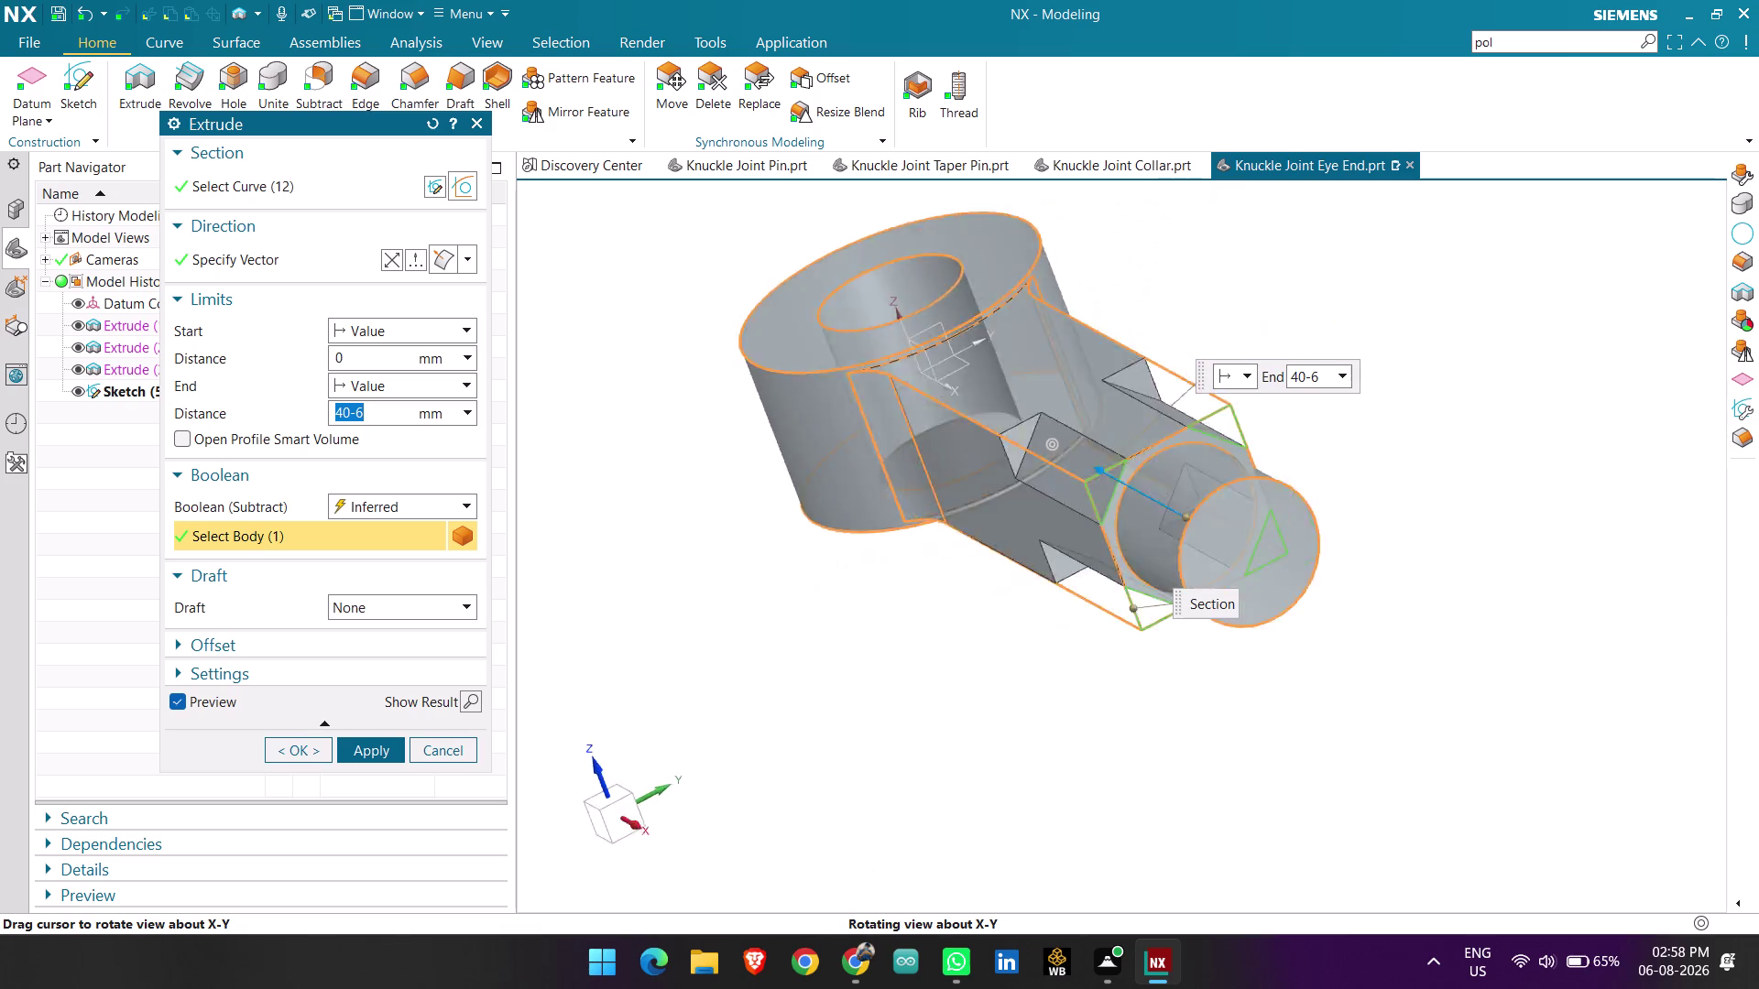
middle_drag(981, 667, 1009, 646)
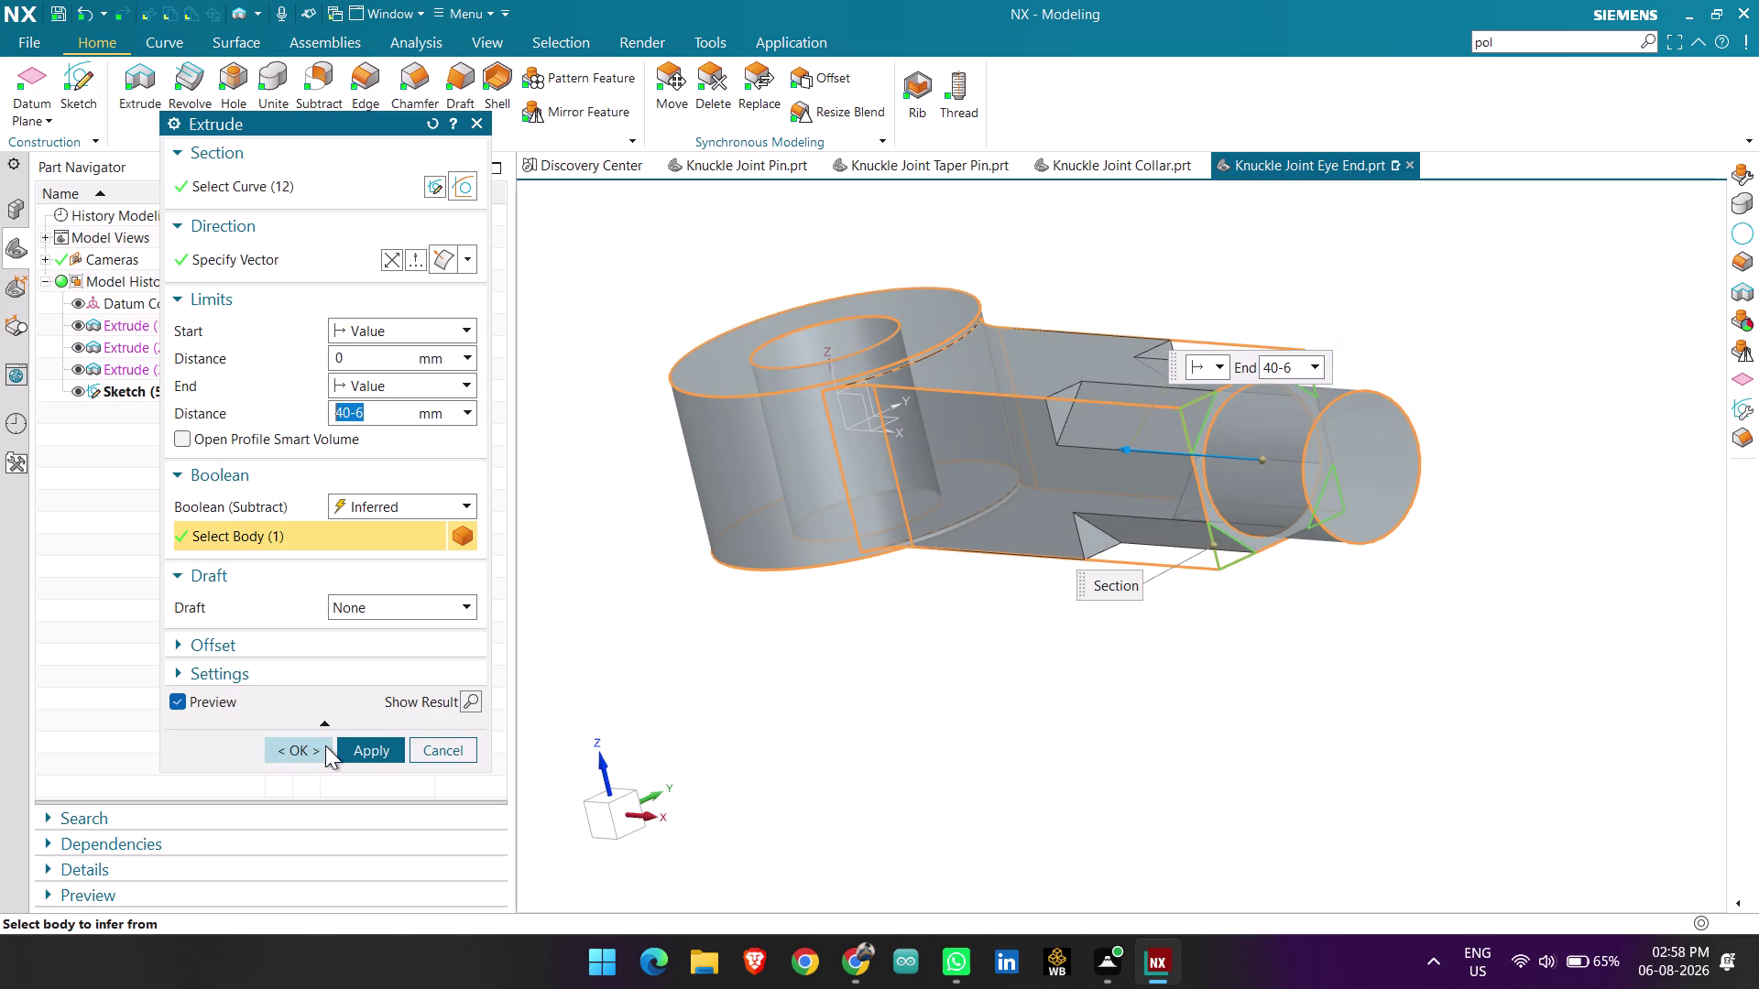
click(293, 745)
Hide Sketch (5) and start an Edge Blend on the part.
middle_drag(980, 611, 919, 656)
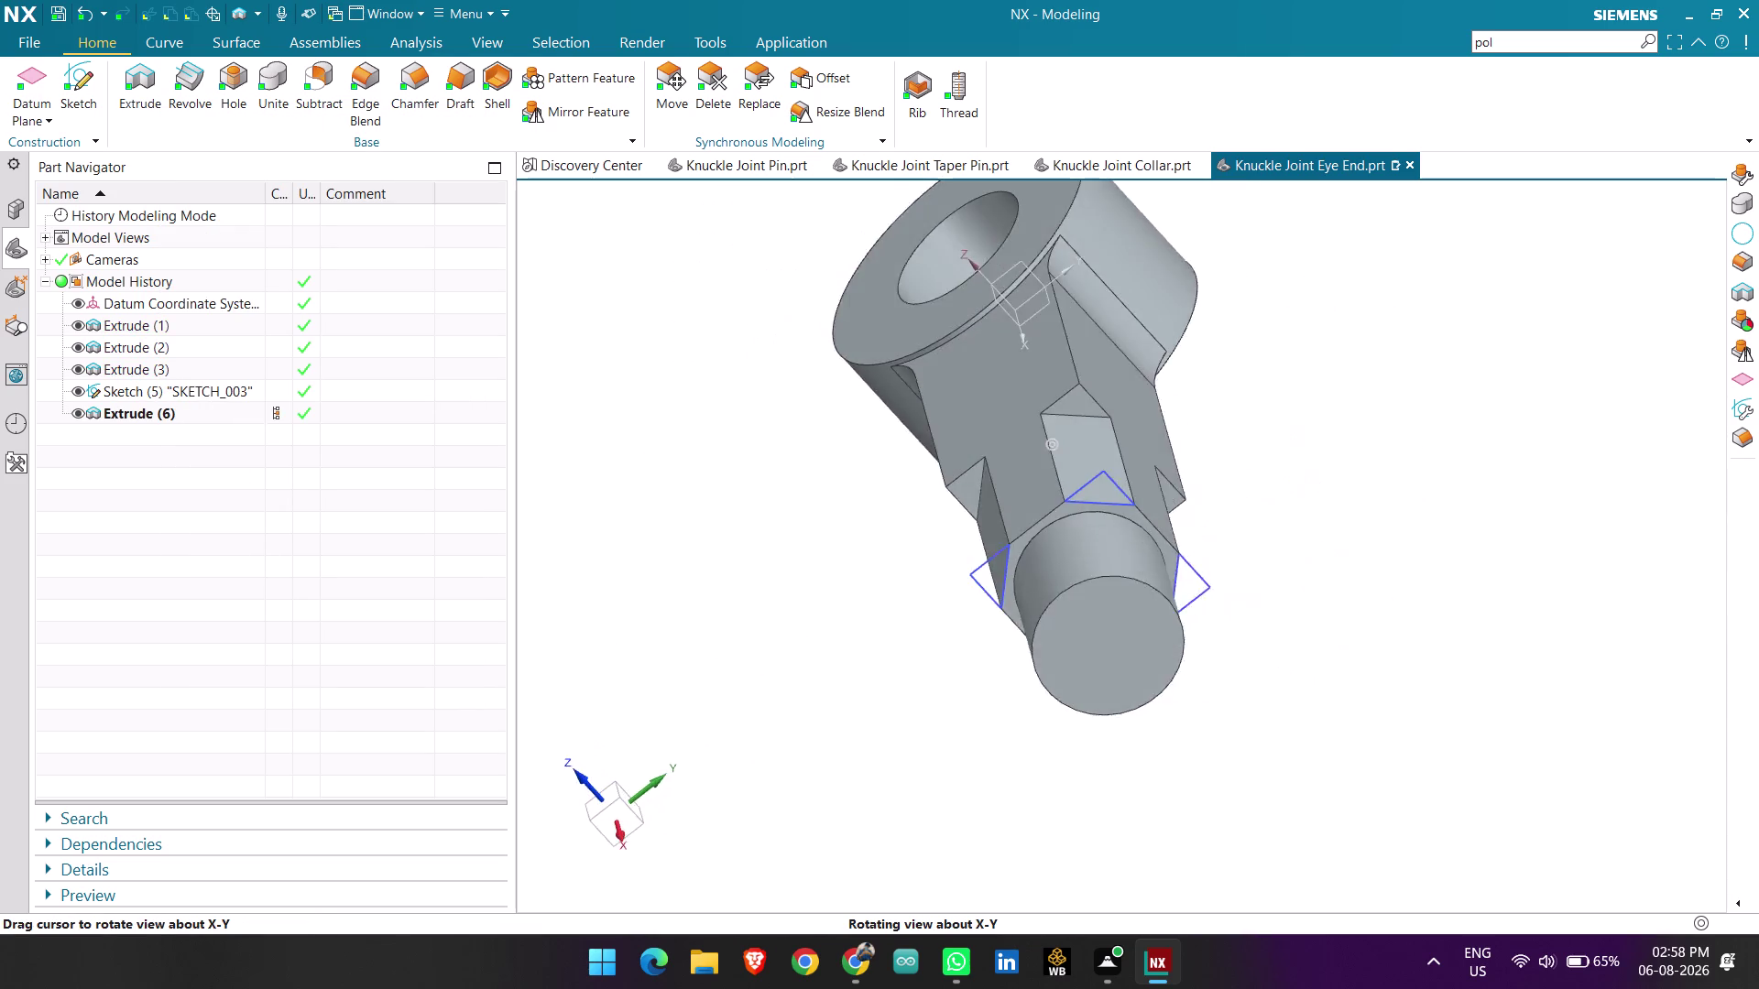
middle_drag(919, 656, 957, 618)
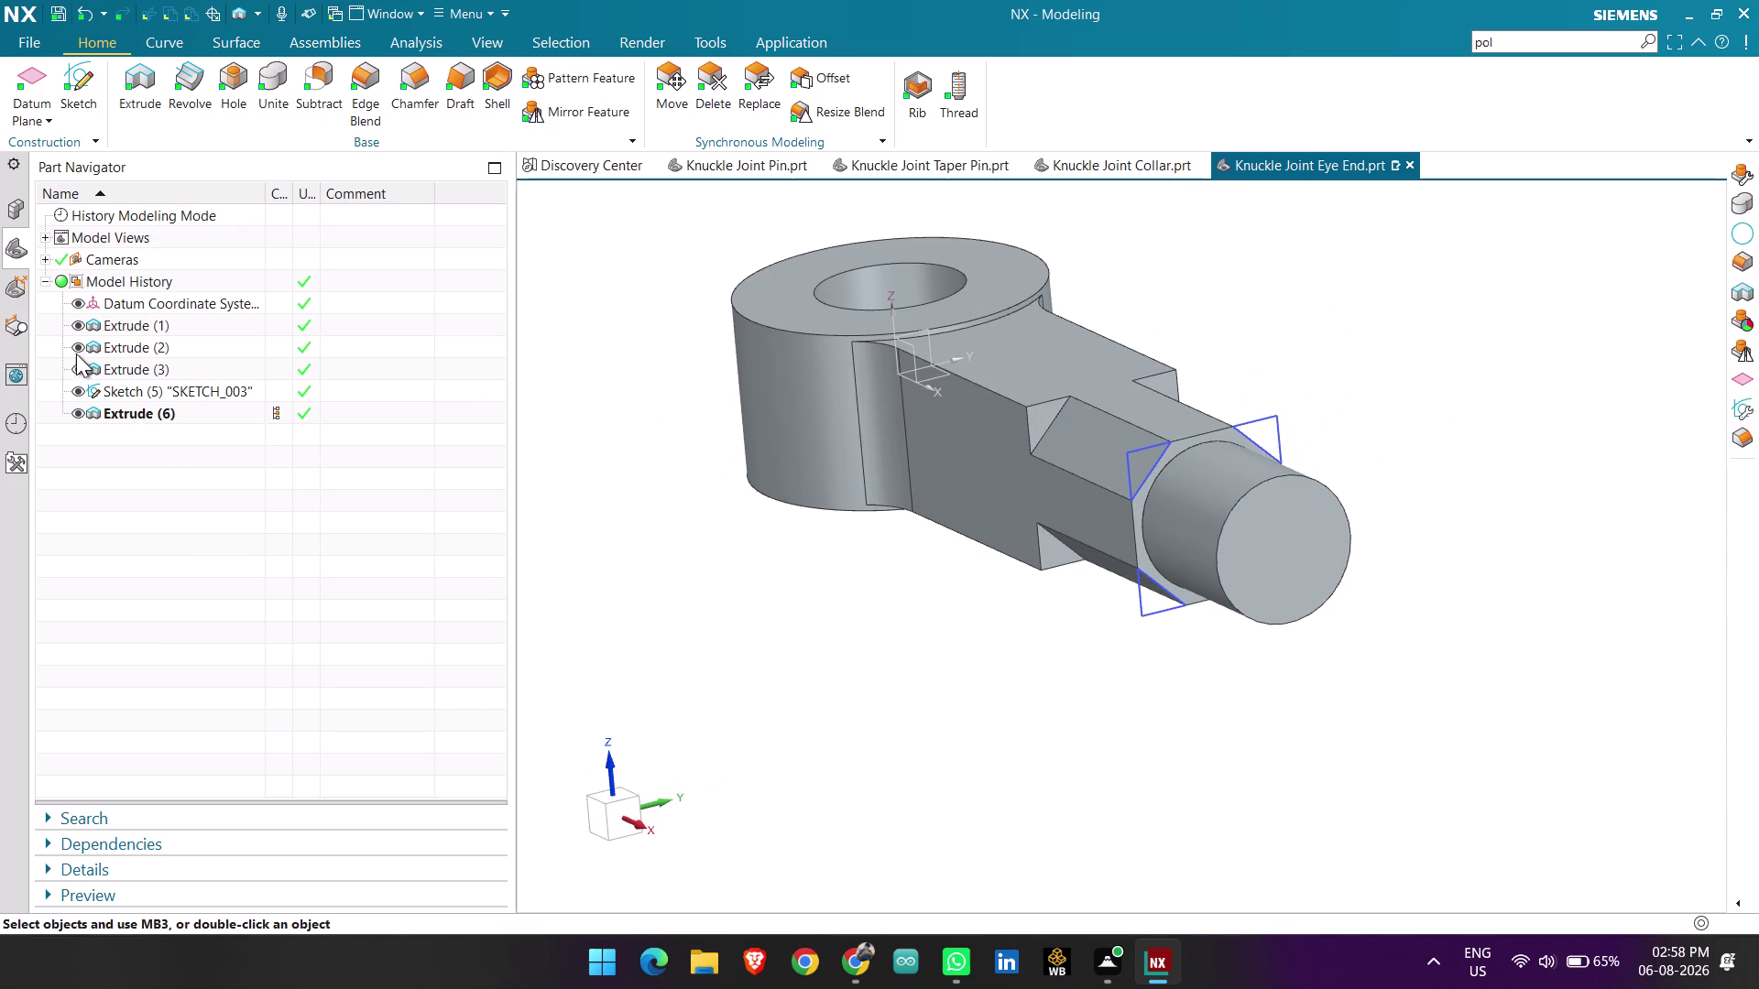
click(76, 388)
middle_drag(864, 521, 851, 538)
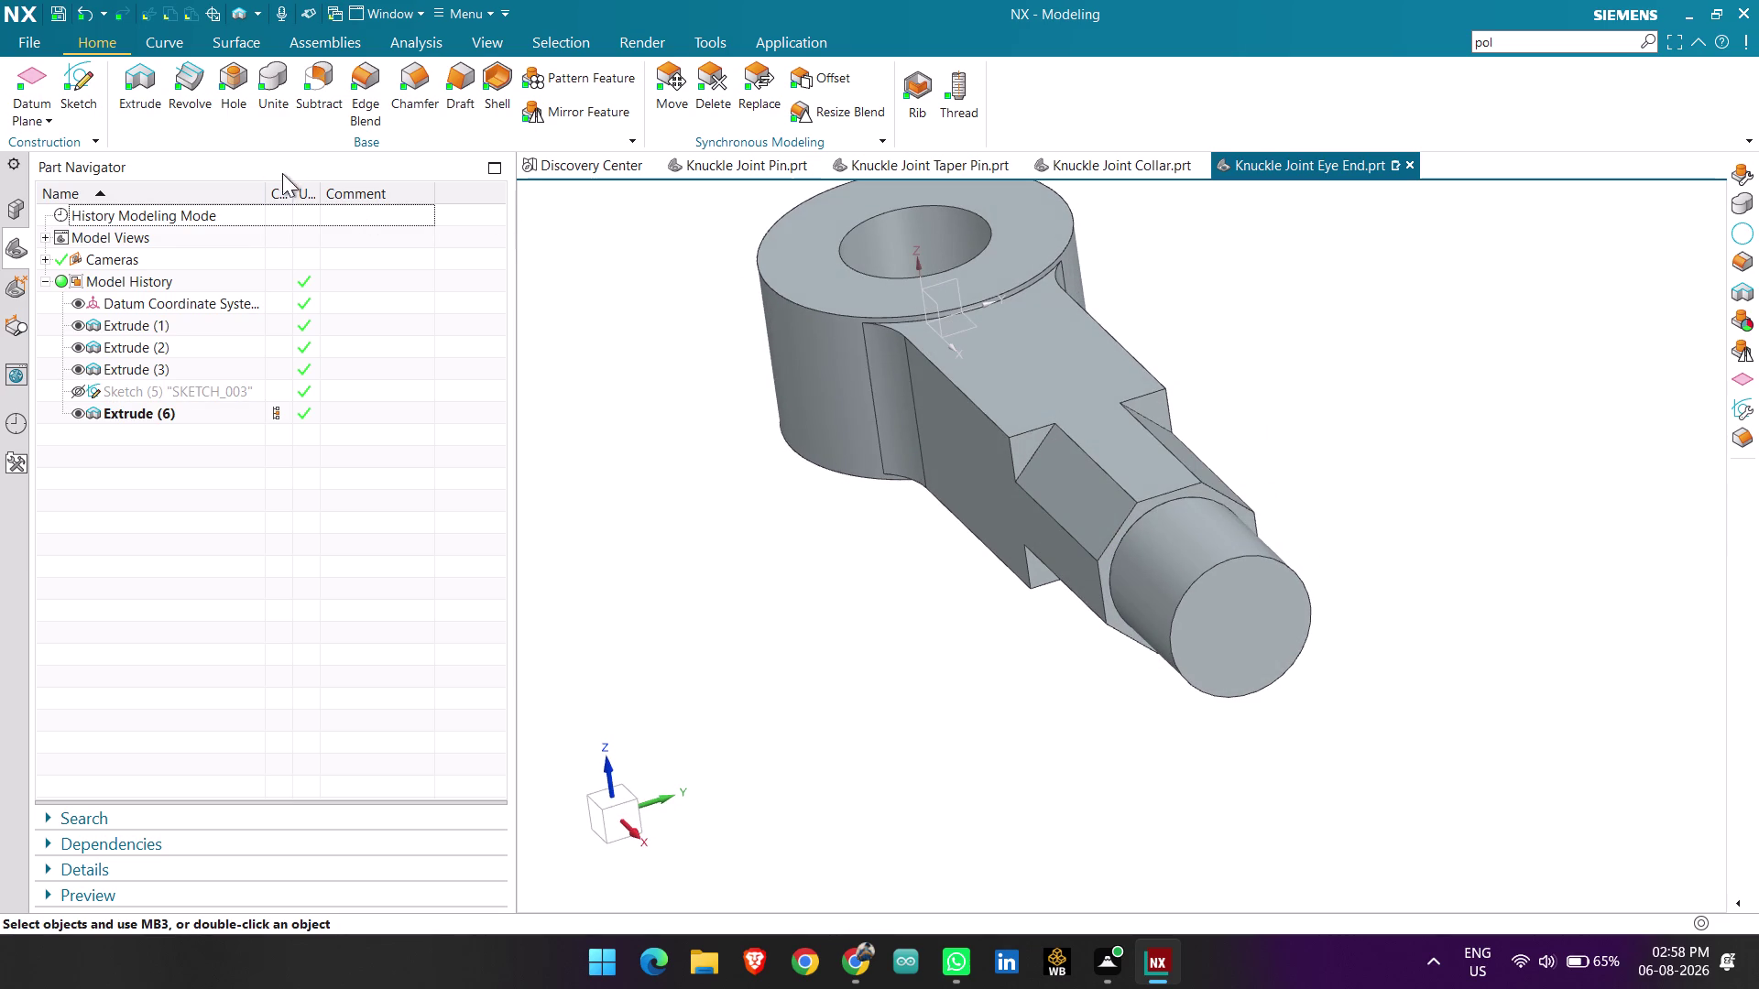
click(380, 88)
scroll(up, 3)
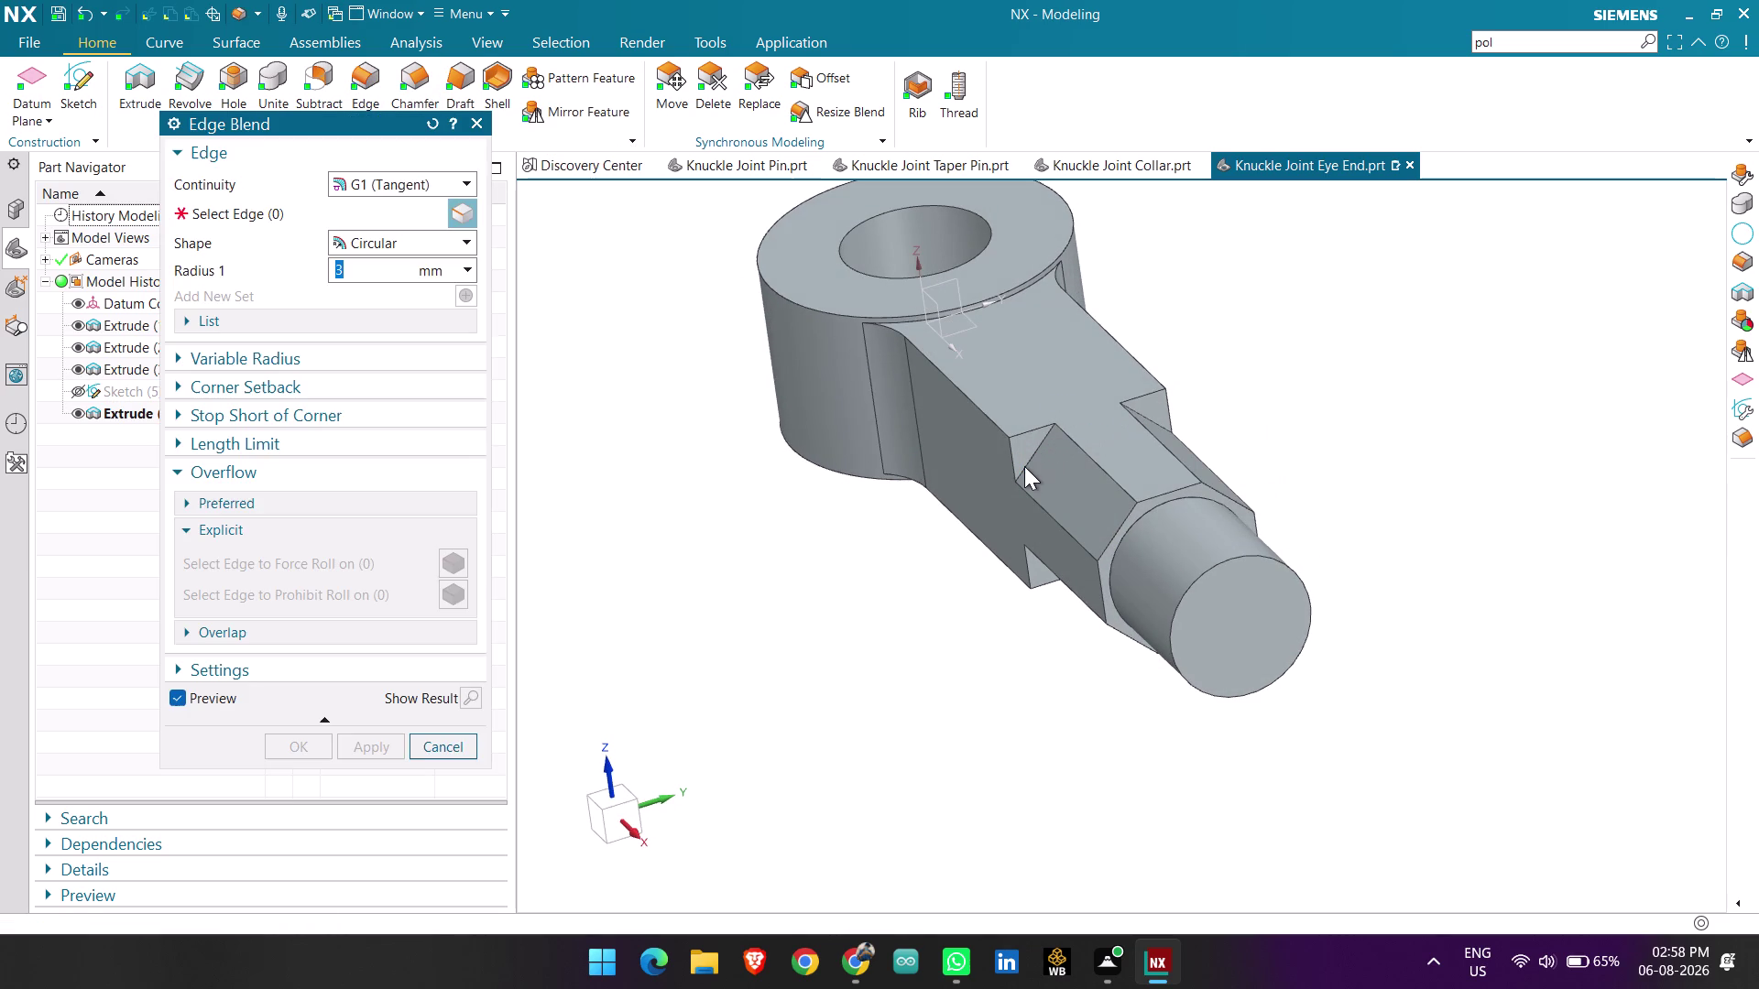
scroll(up, 3)
click(1036, 448)
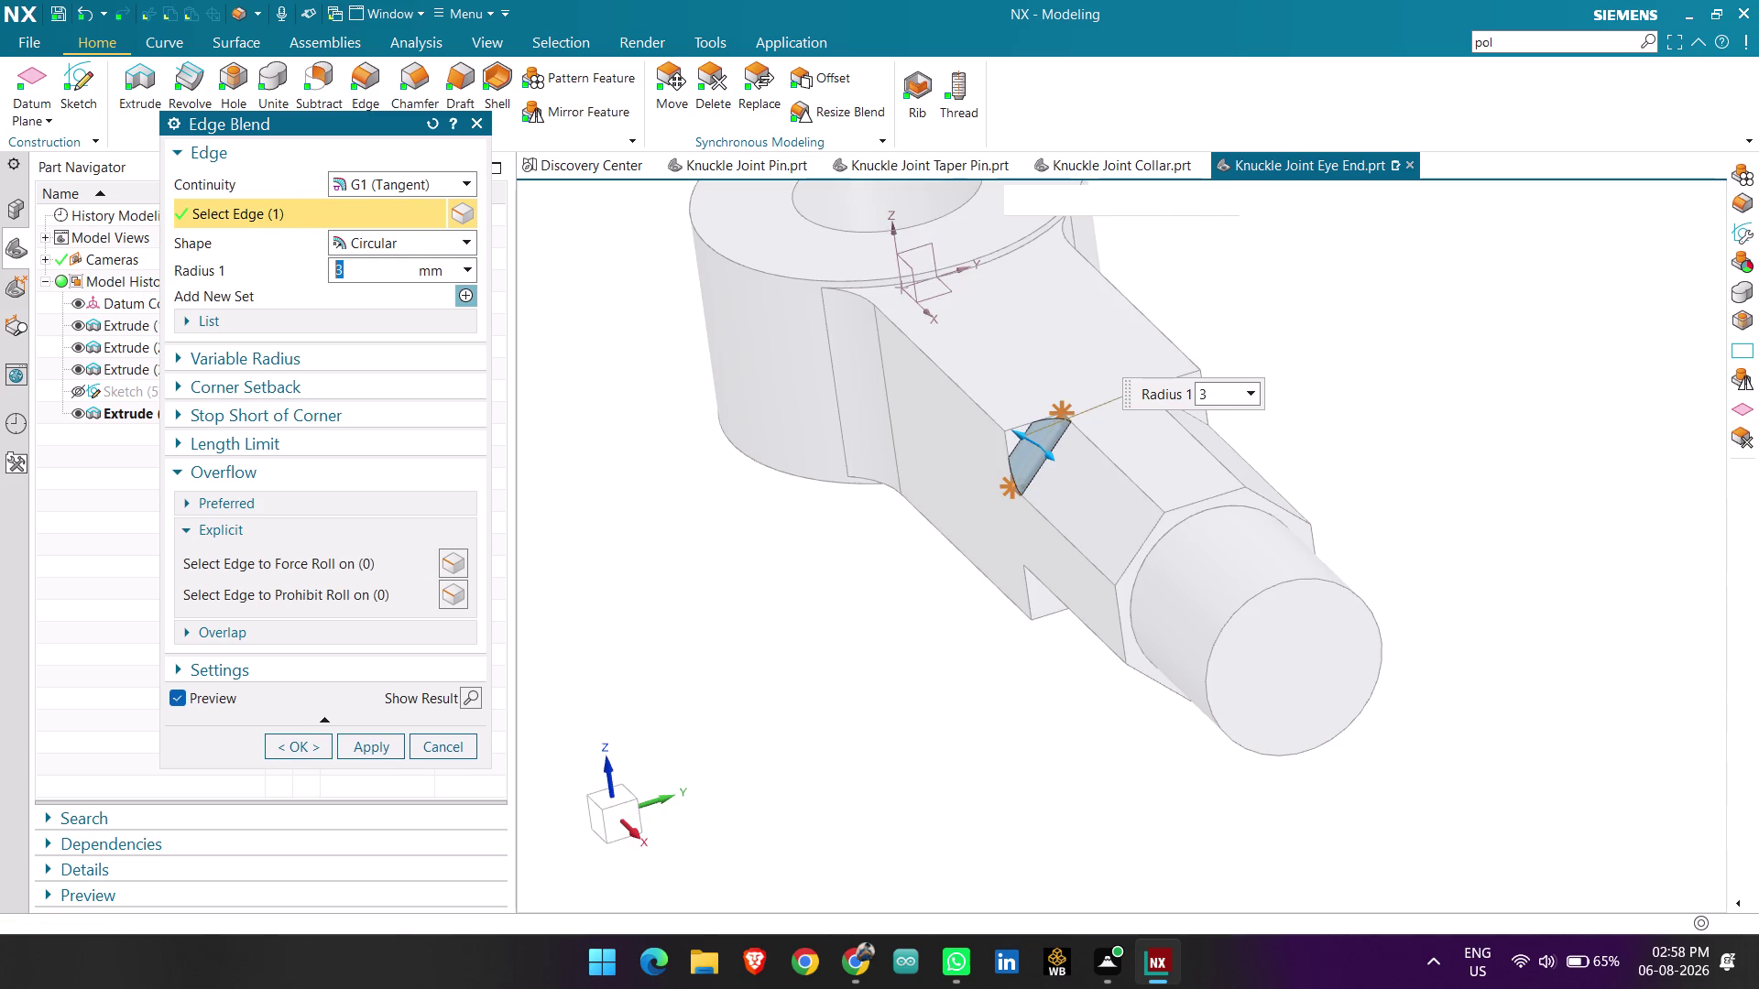
click(353, 271)
key(BackSpace)
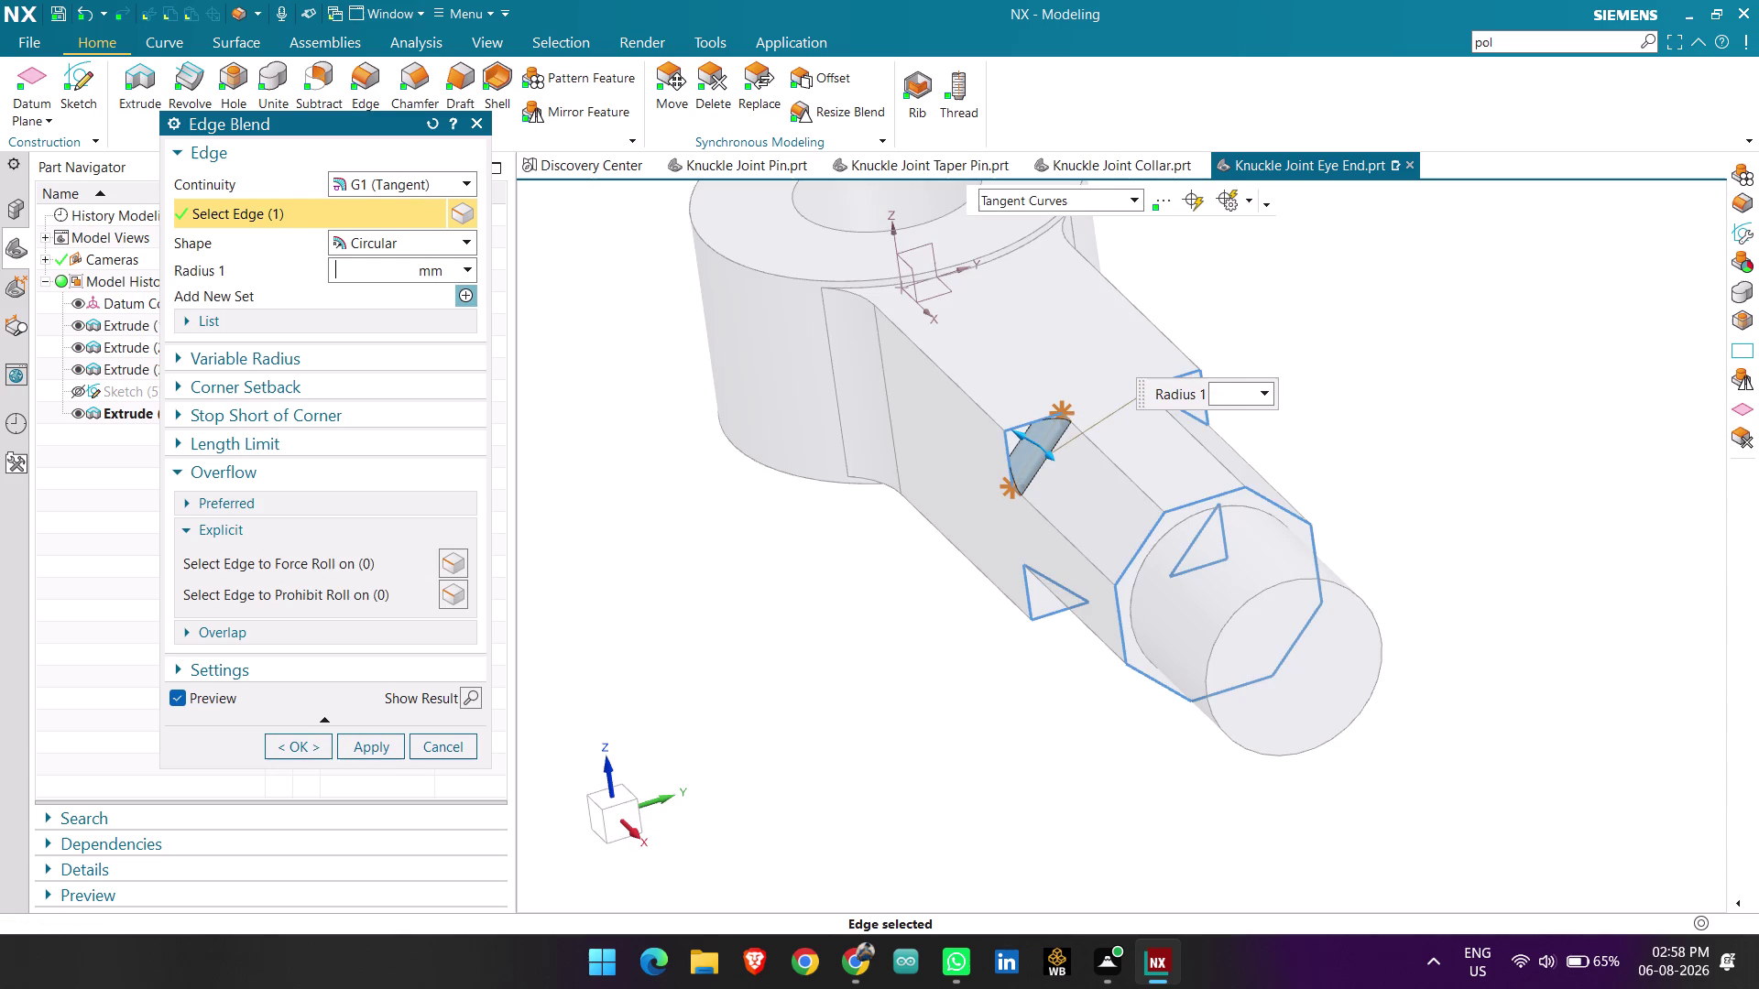
key(6)
key(Return)
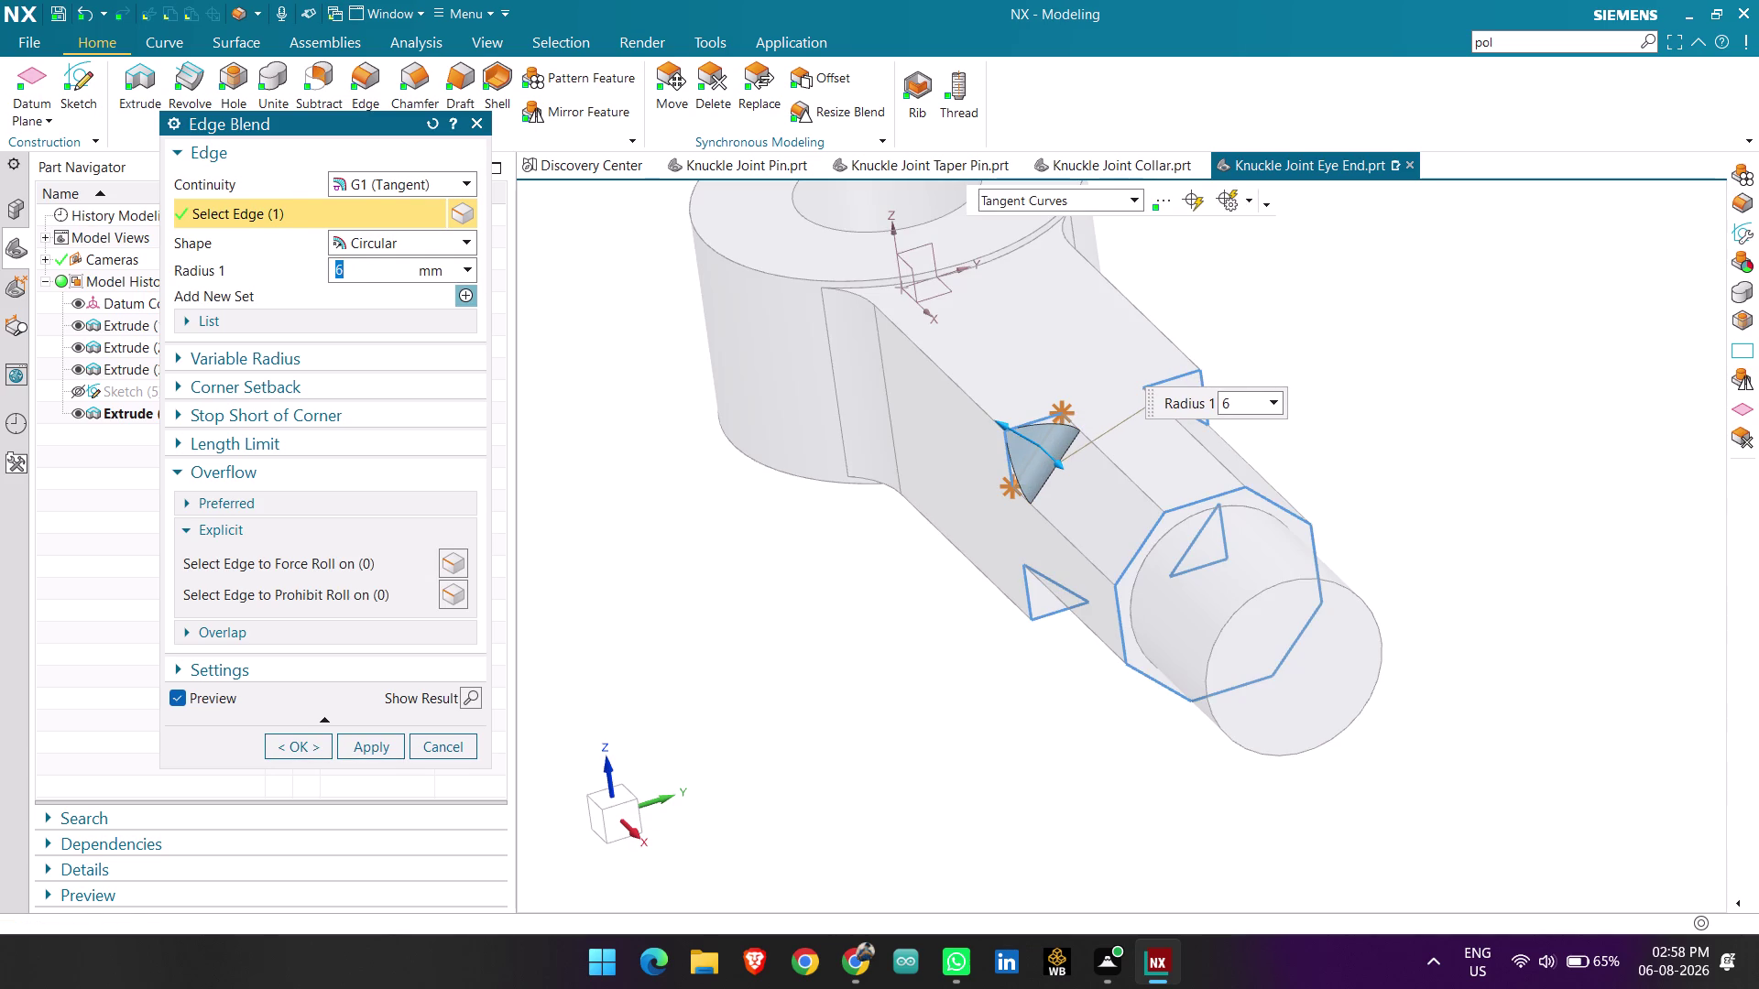
middle_drag(886, 579, 805, 588)
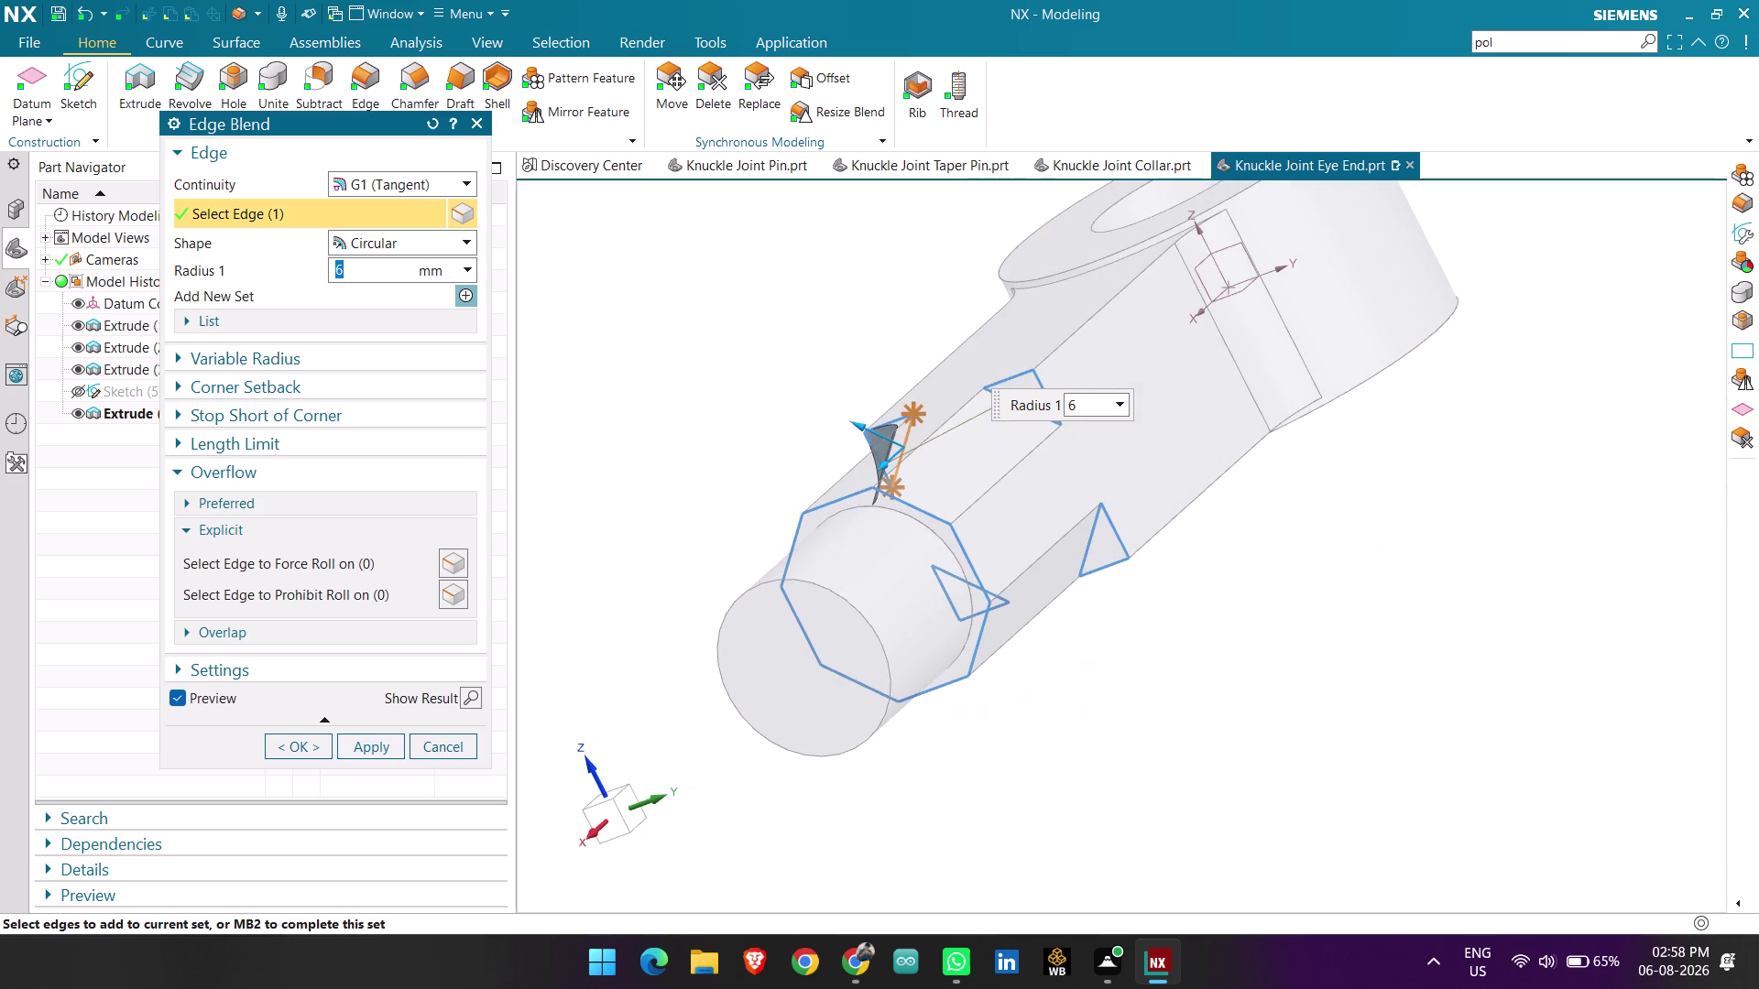
click(1048, 424)
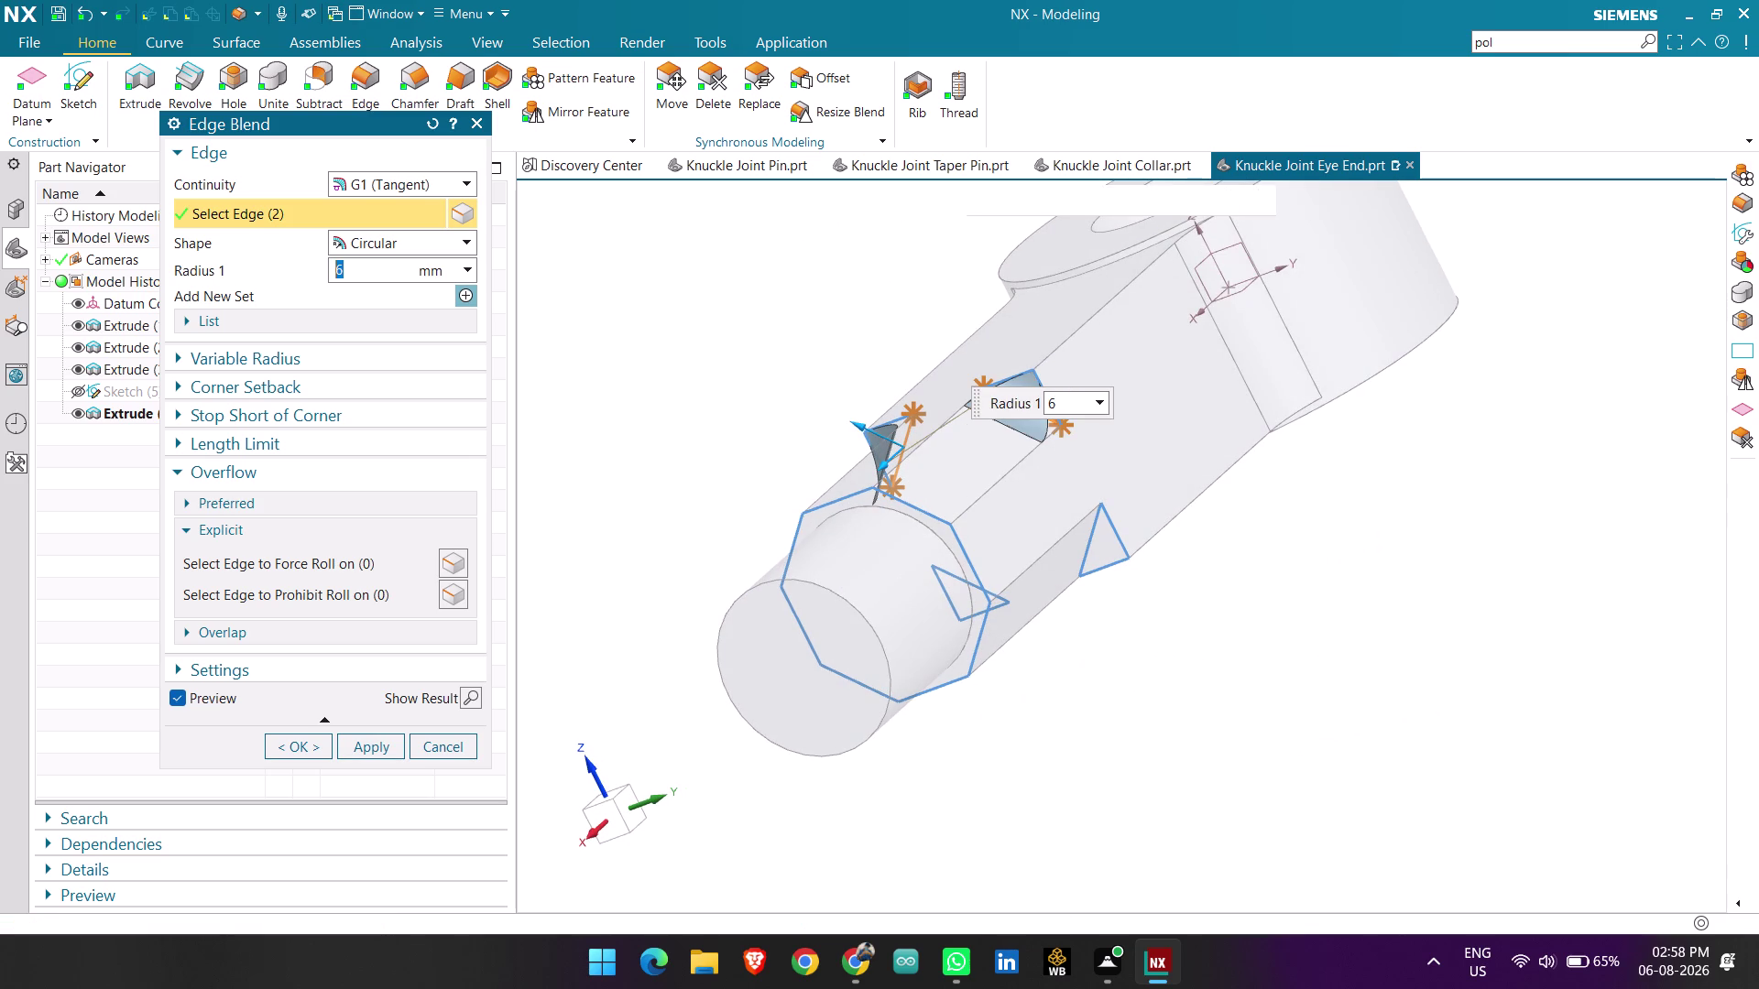
click(1092, 550)
middle_drag(1075, 624, 1109, 535)
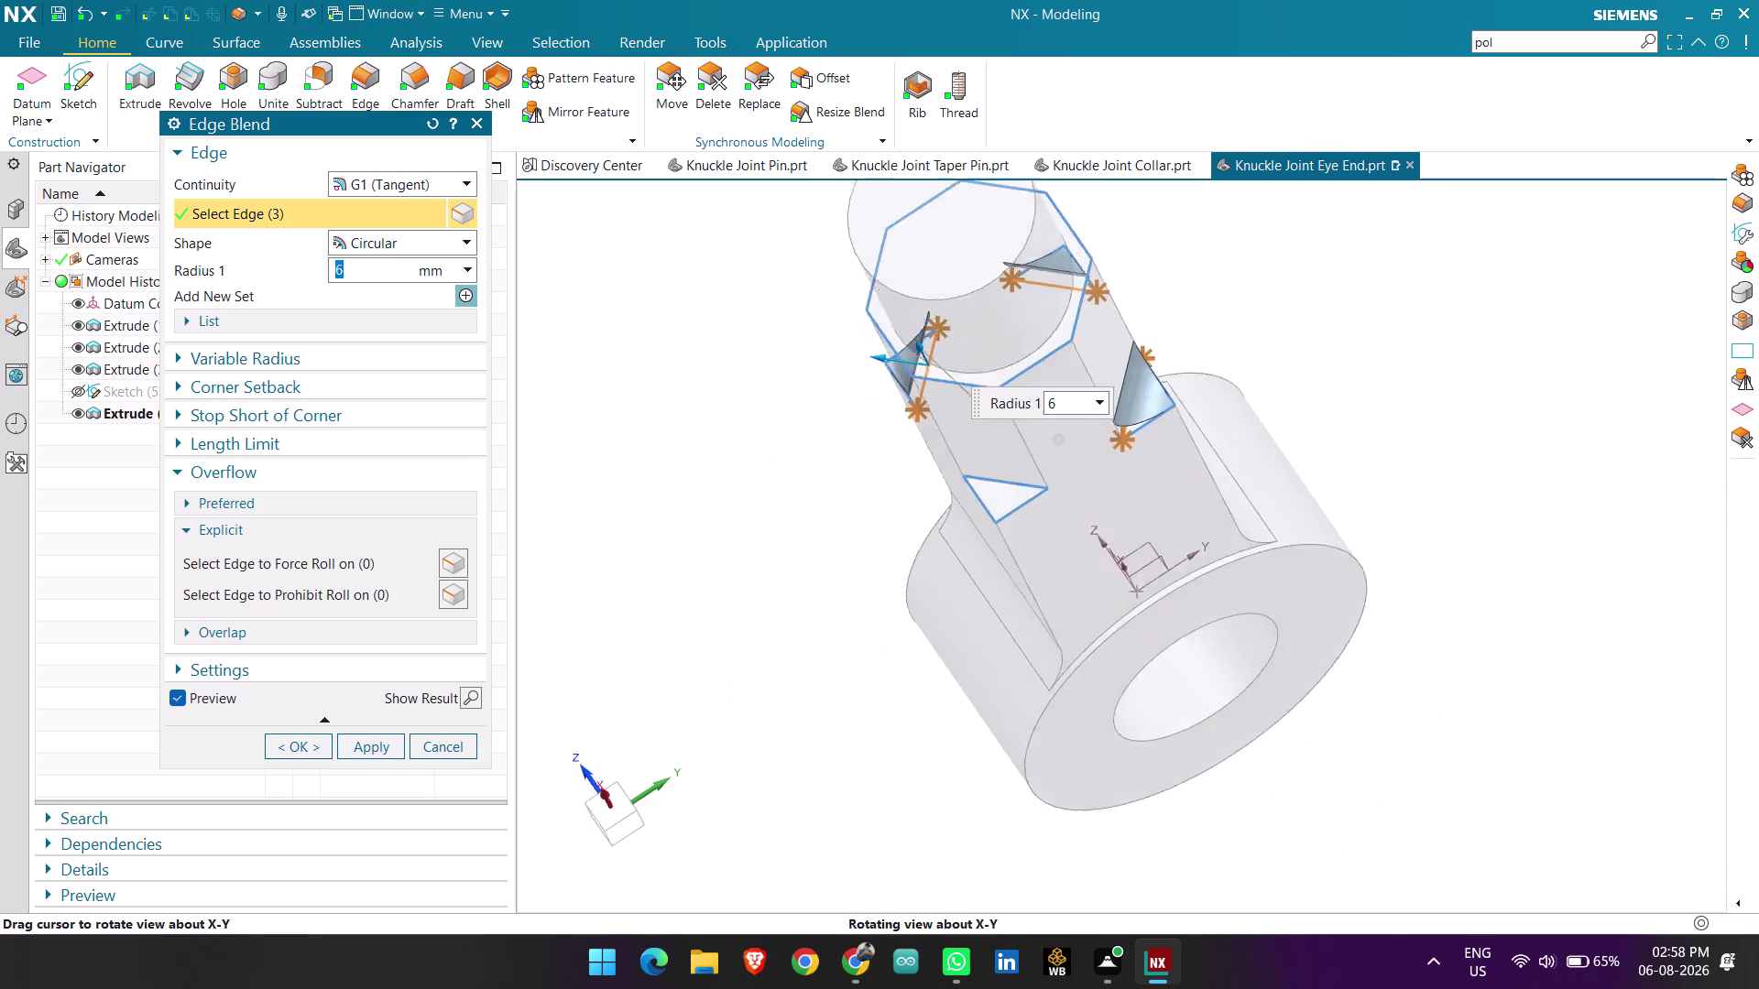
middle_drag(1108, 535, 1110, 526)
scroll(up, 3)
click(998, 441)
scroll(down, 3)
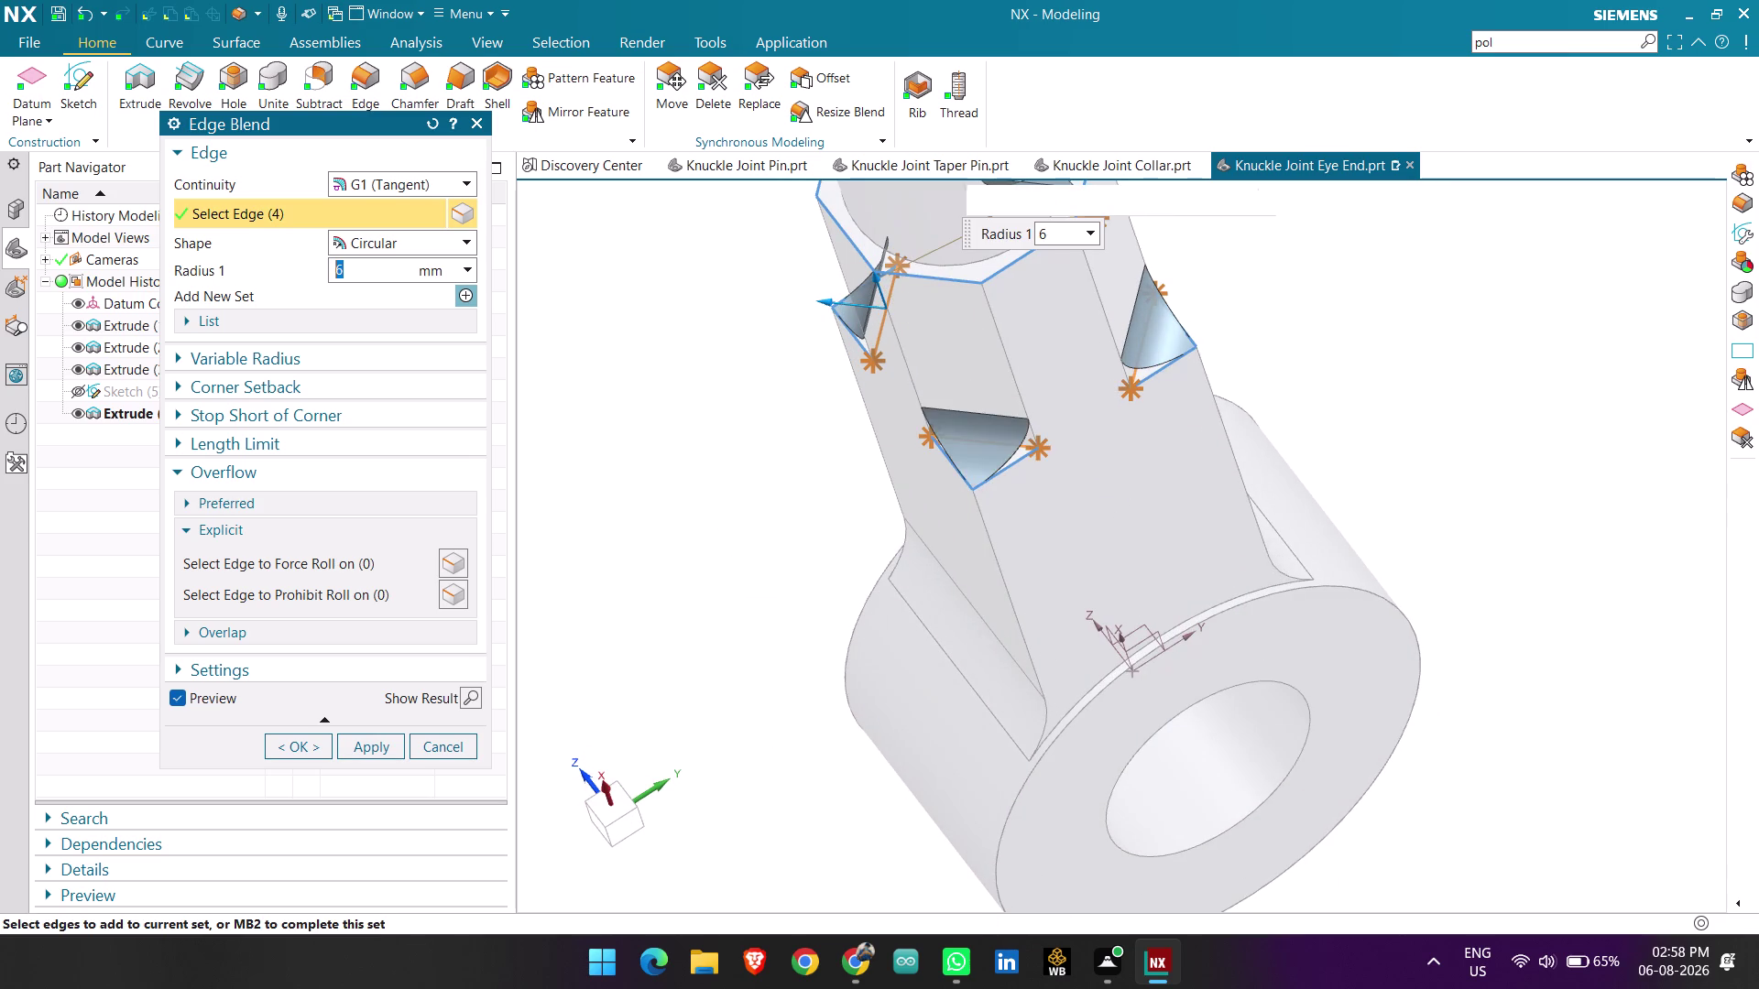
scroll(down, 3)
middle_drag(1311, 433, 1420, 535)
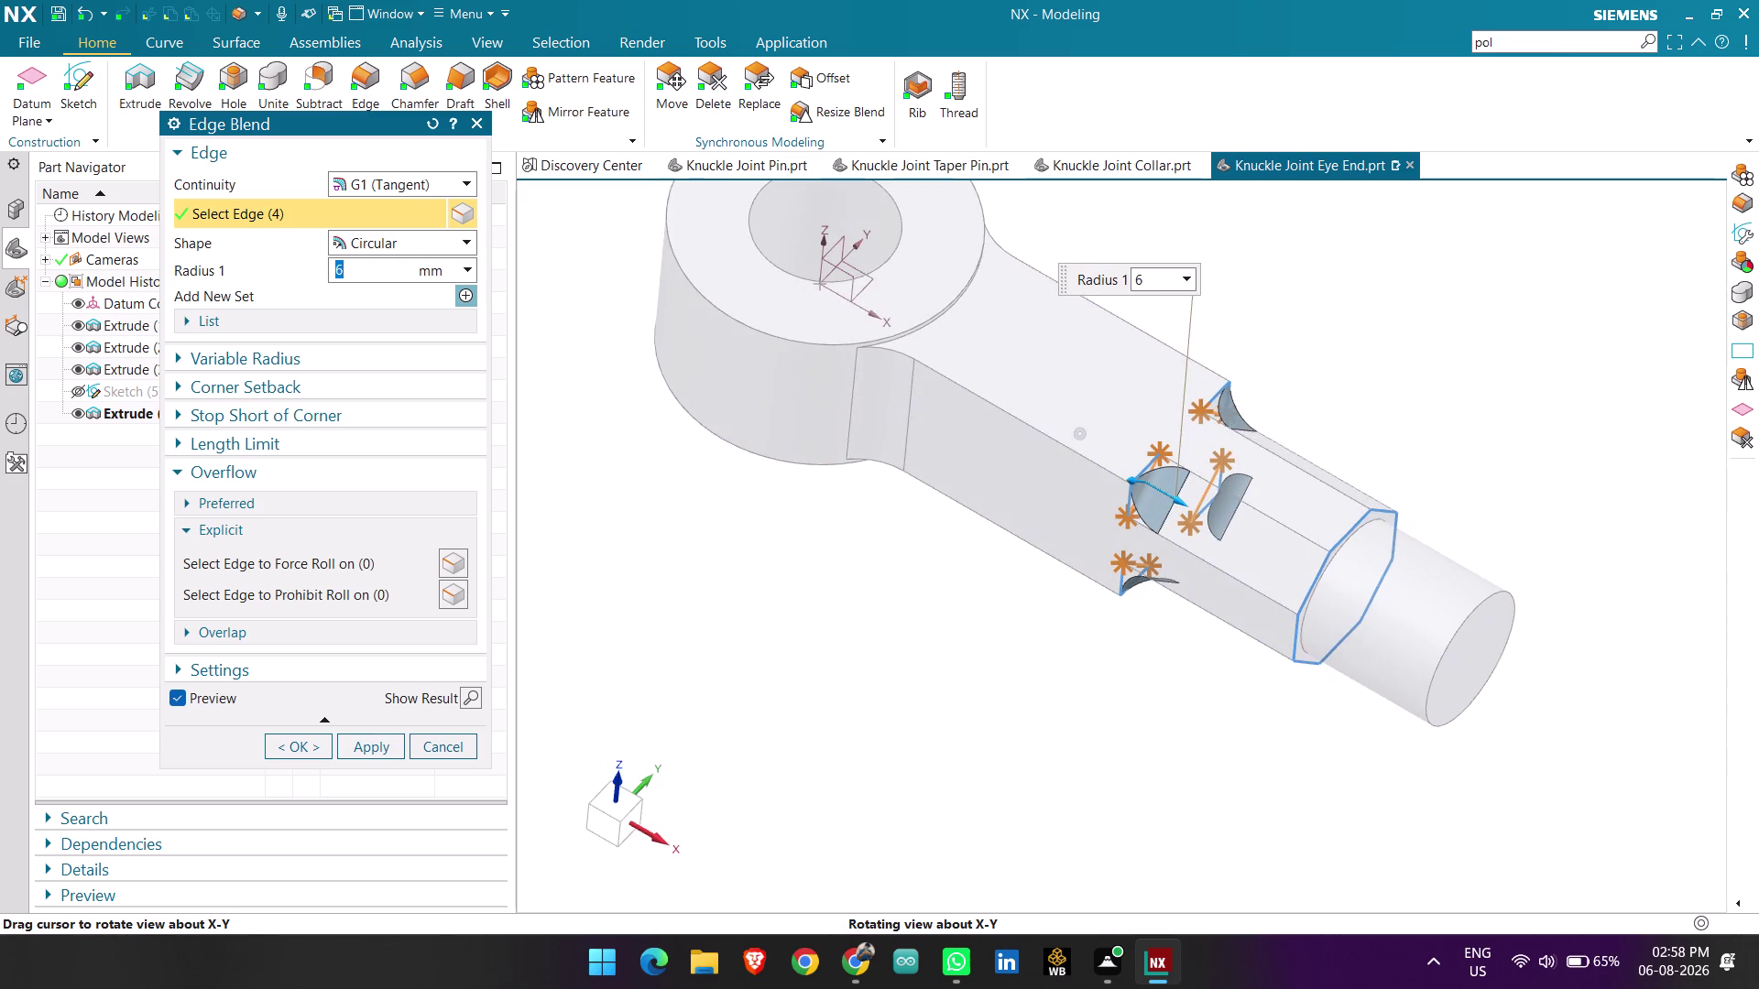
middle_drag(1420, 536, 1447, 494)
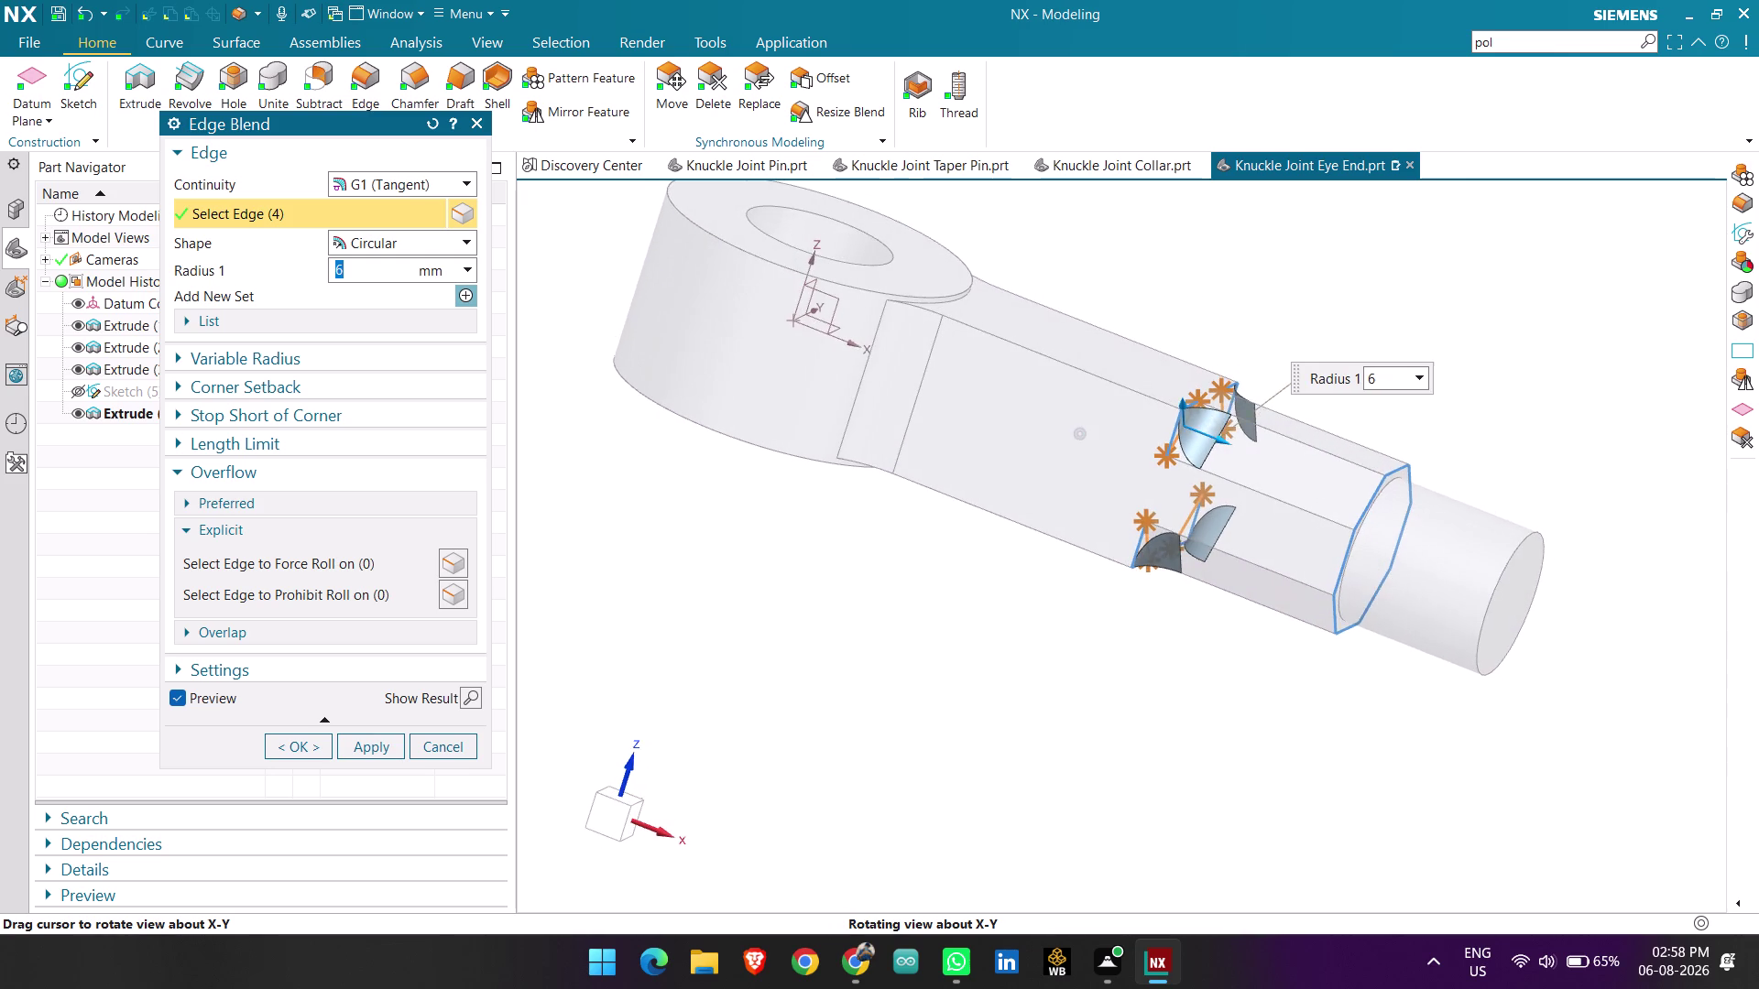
middle_drag(1448, 495, 1415, 519)
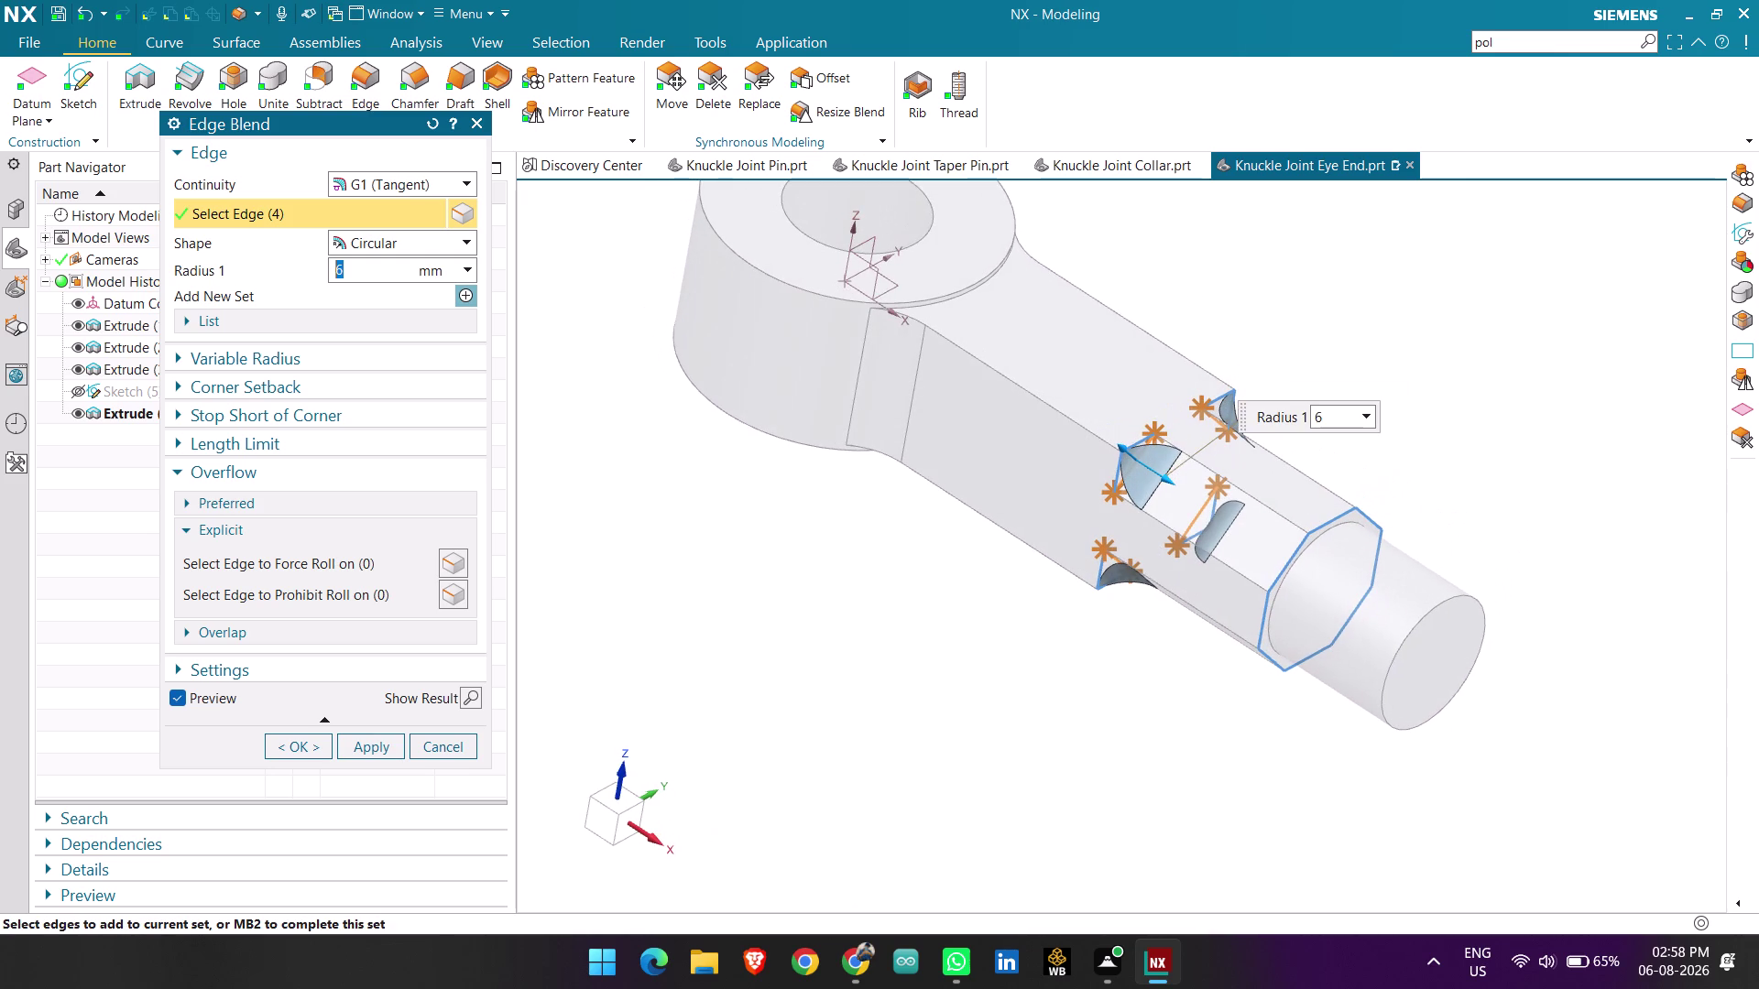
click(450, 750)
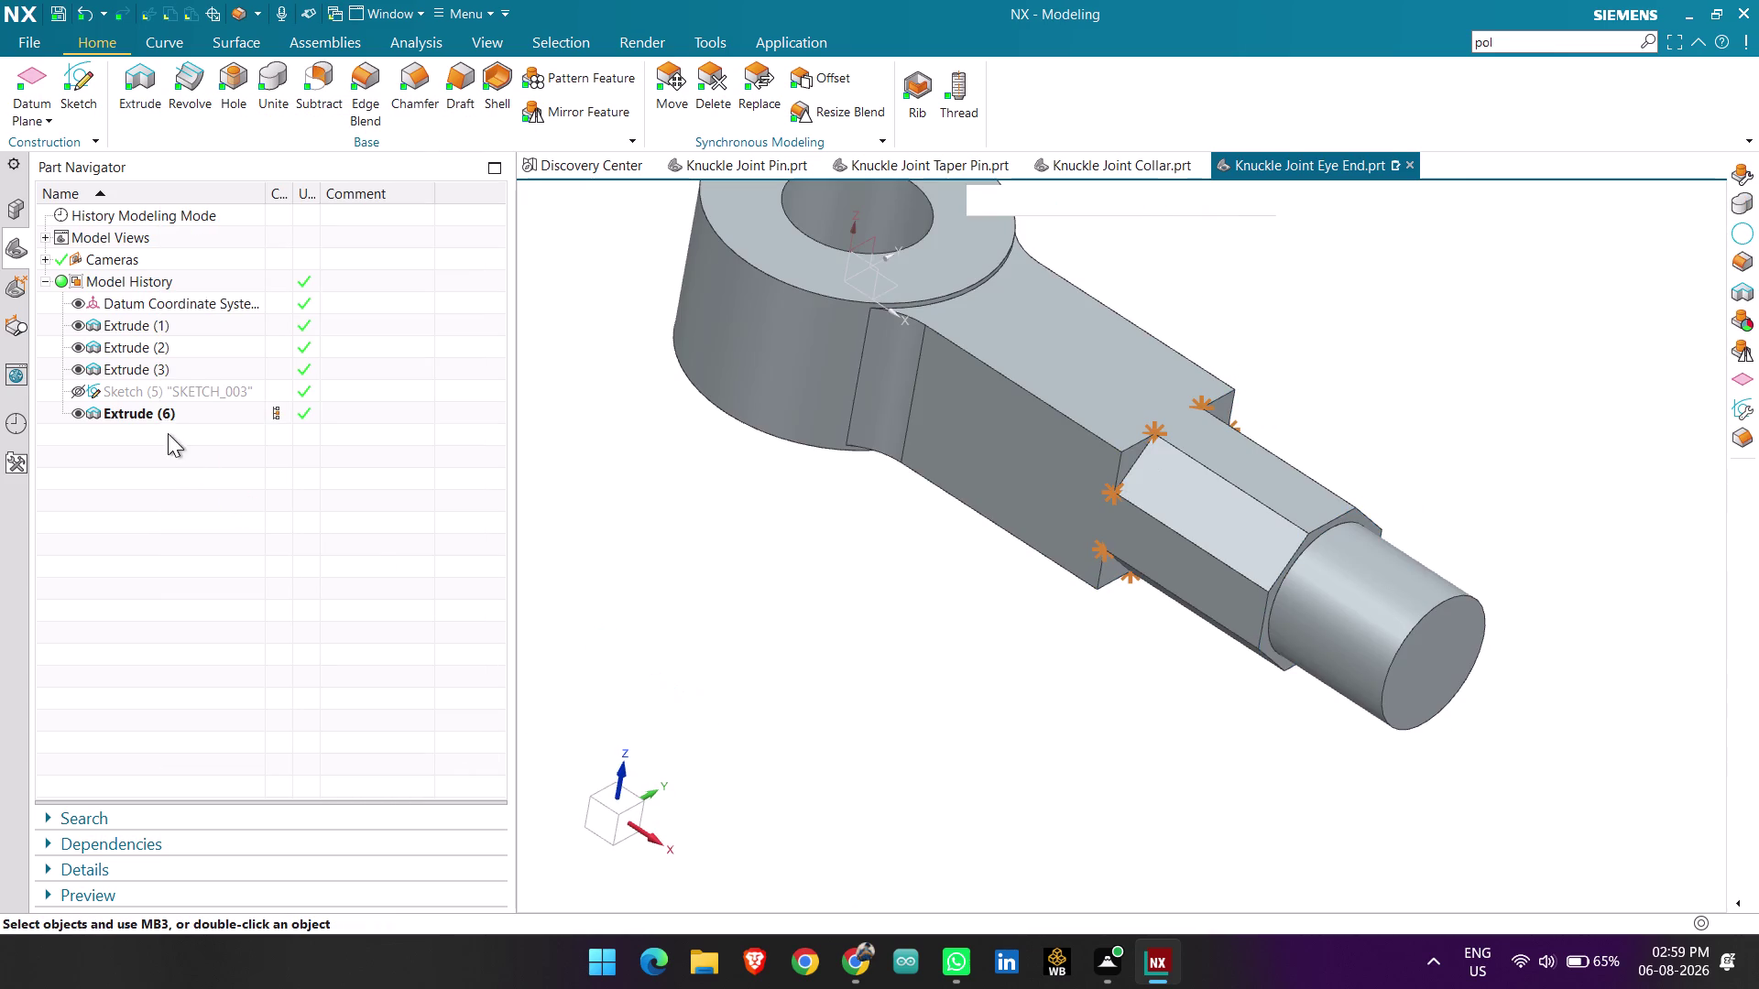
Edit Extrude (6) with rollback, changing its end distance from 40-6 to 40.
click(152, 413)
right_click(153, 412)
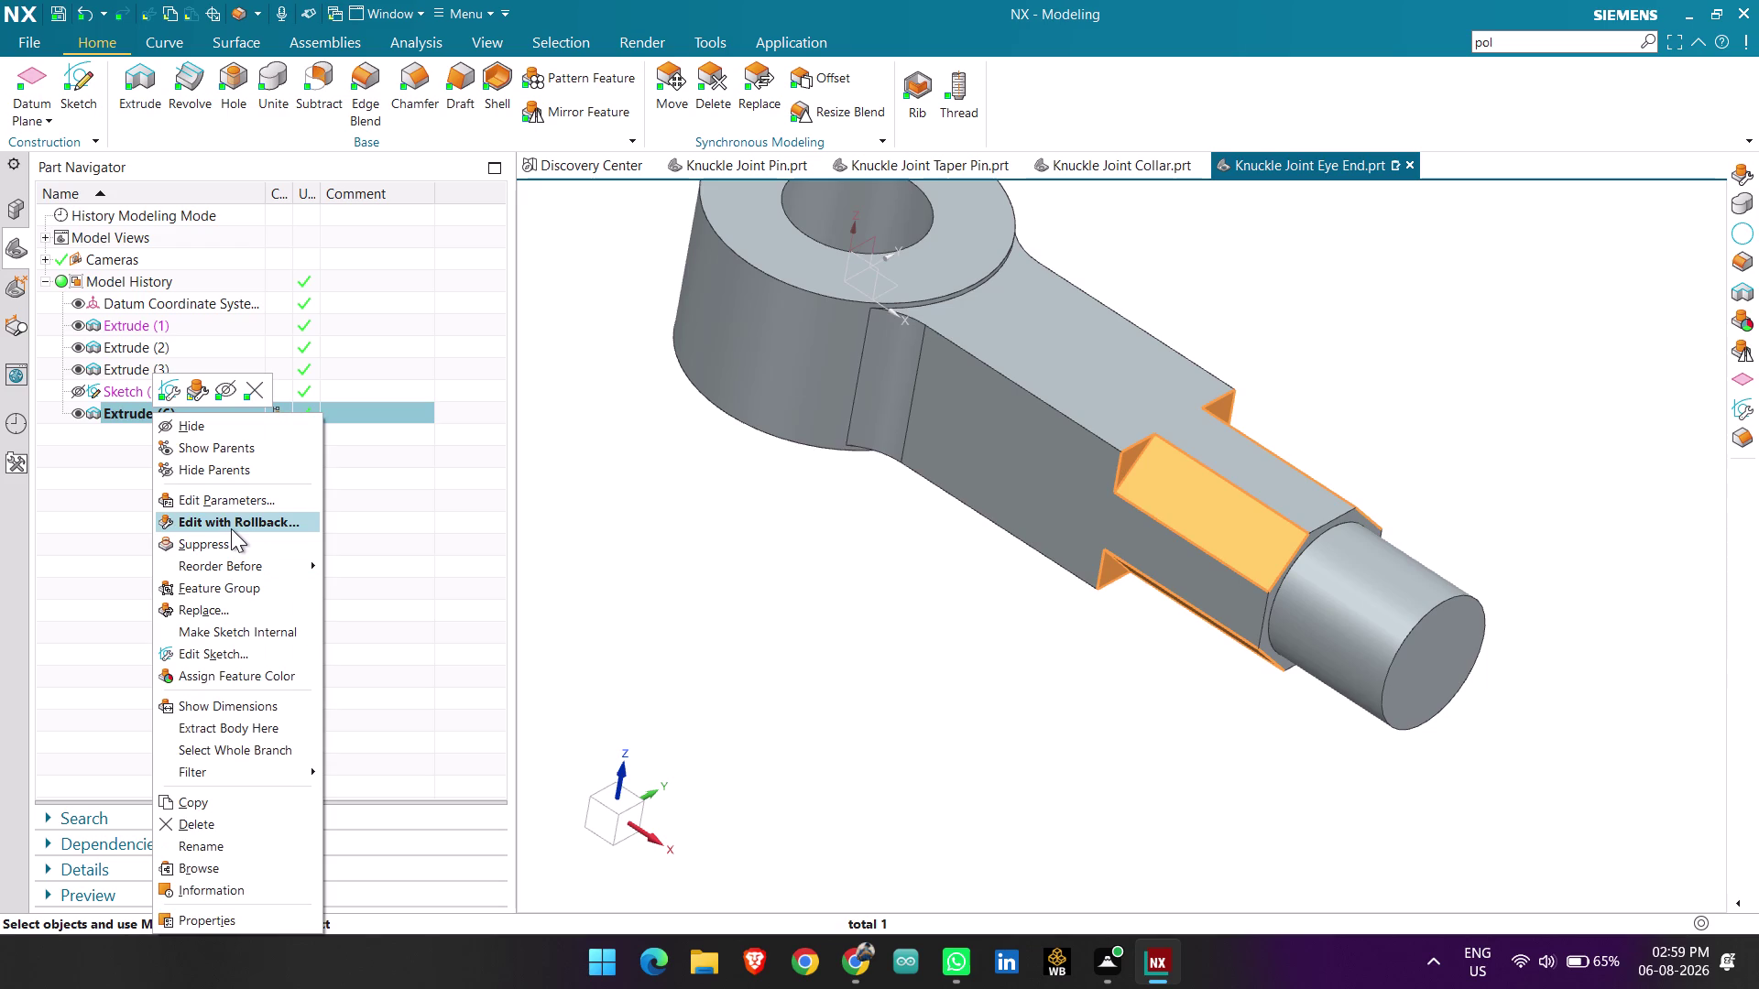
click(231, 529)
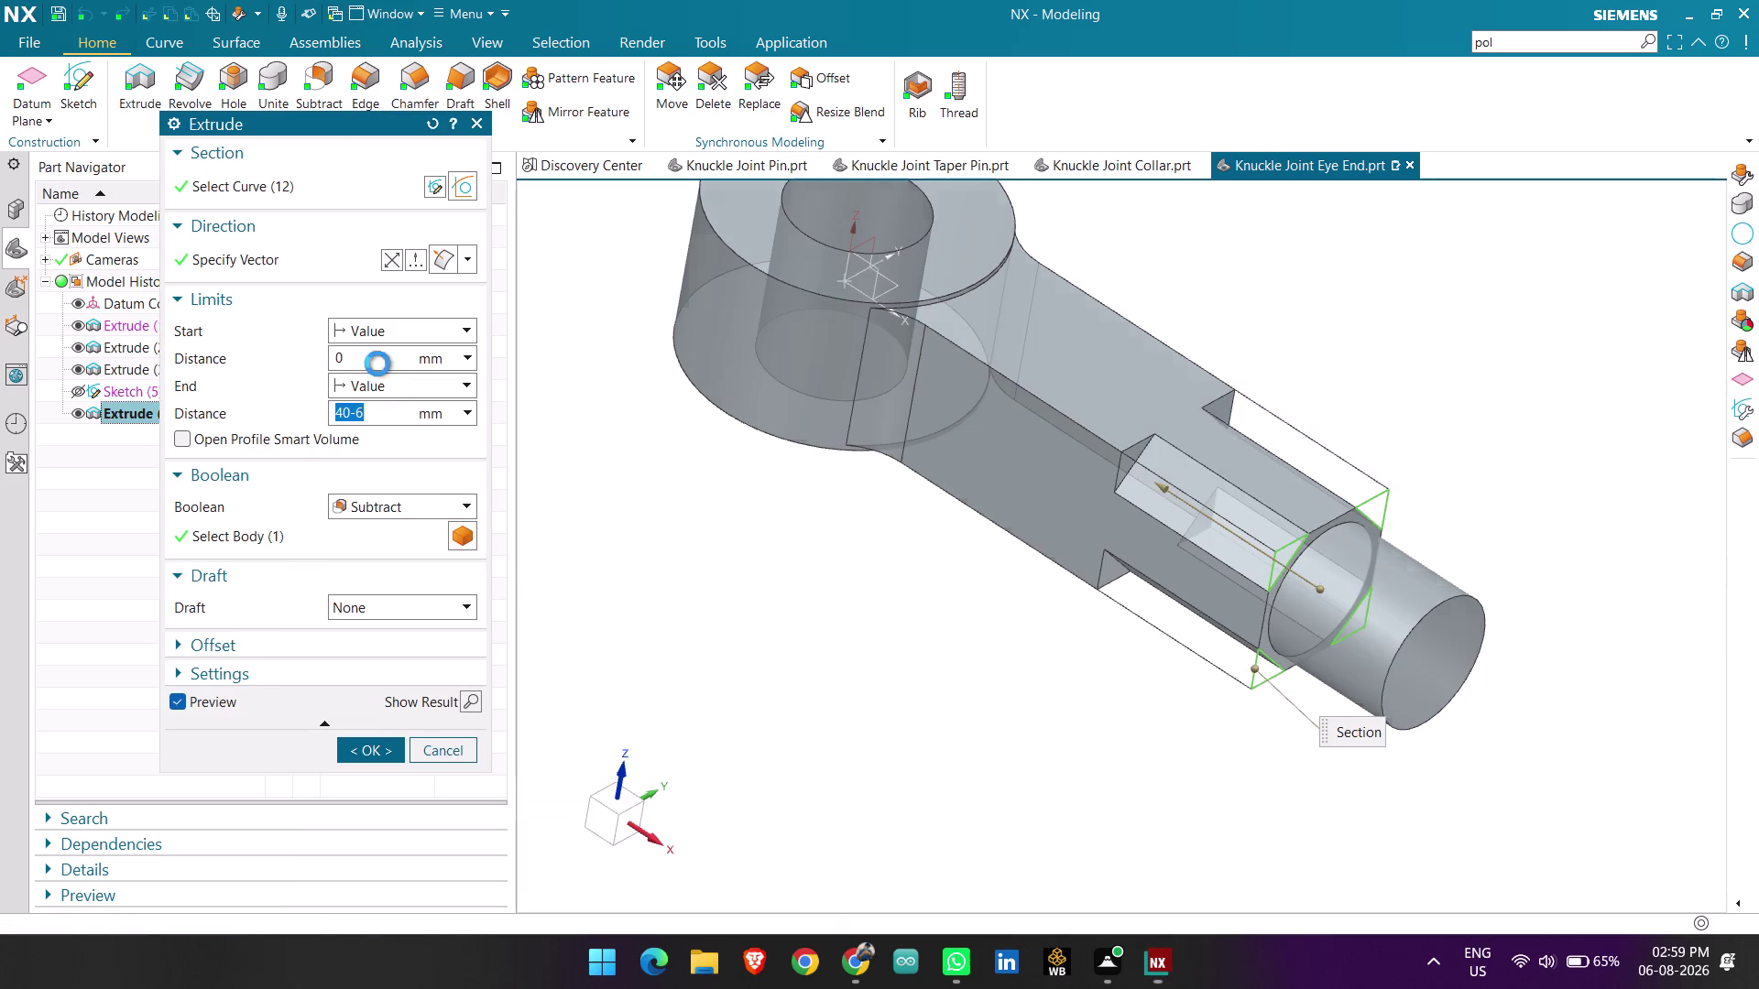
key(BackSpace)
text(4)
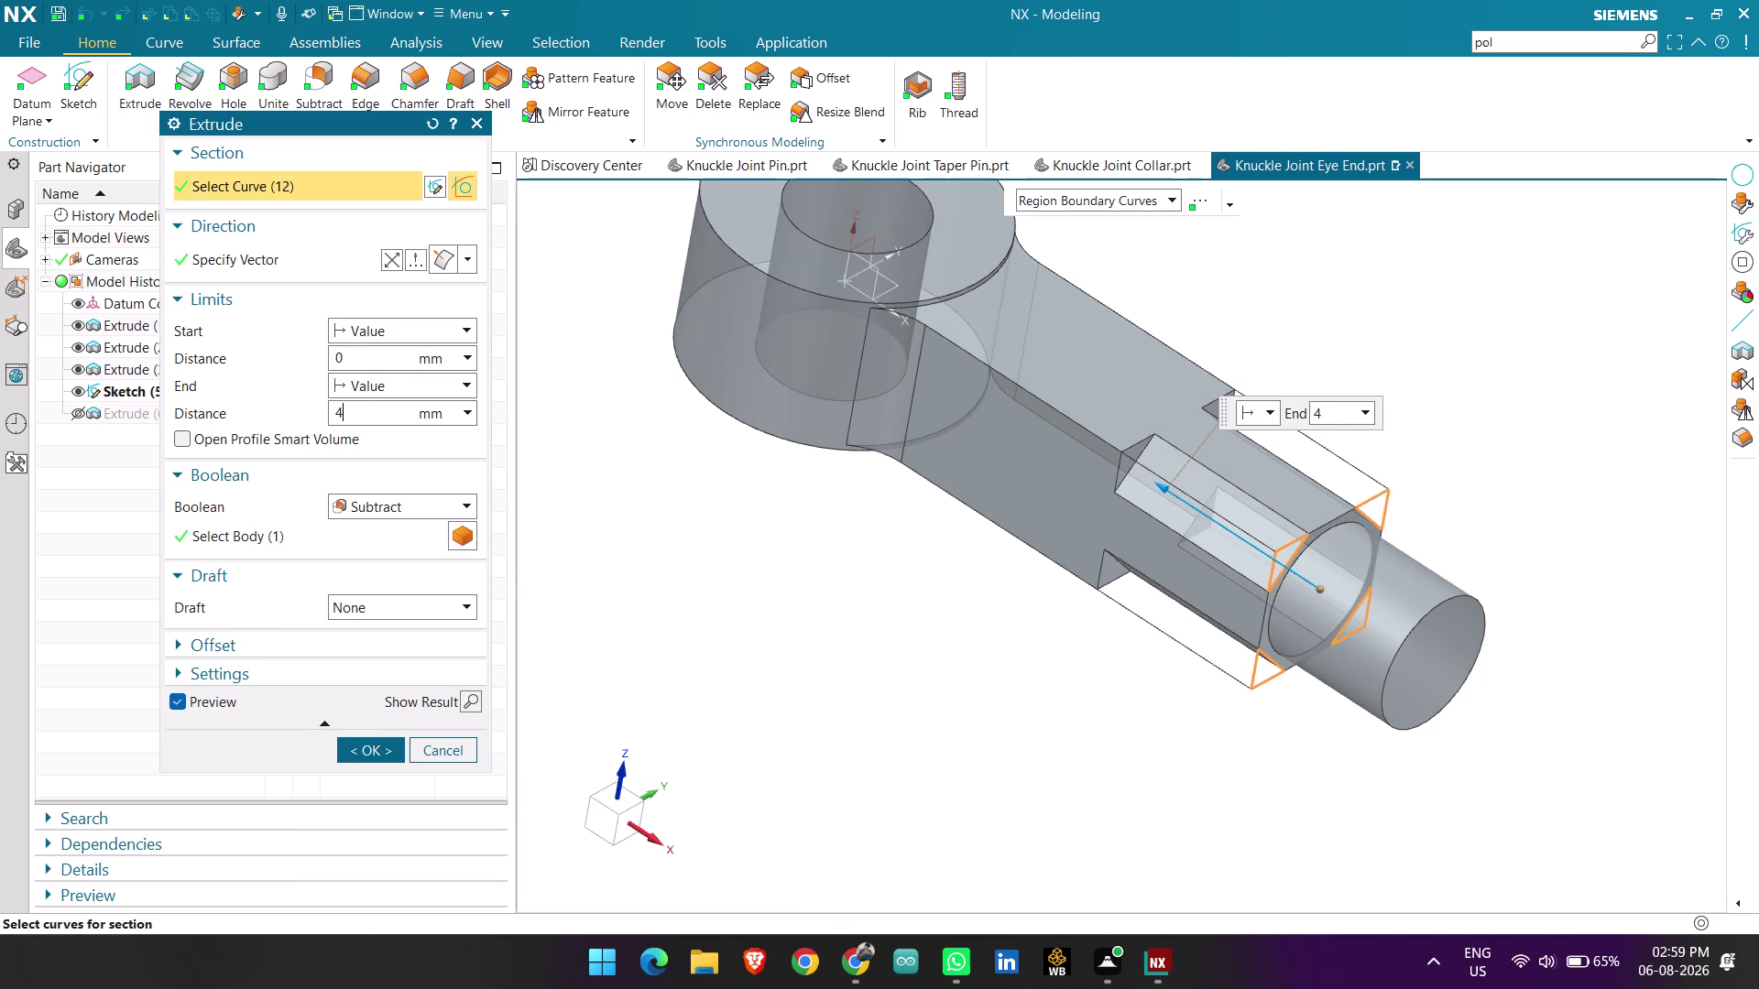
text(0)
key(Return)
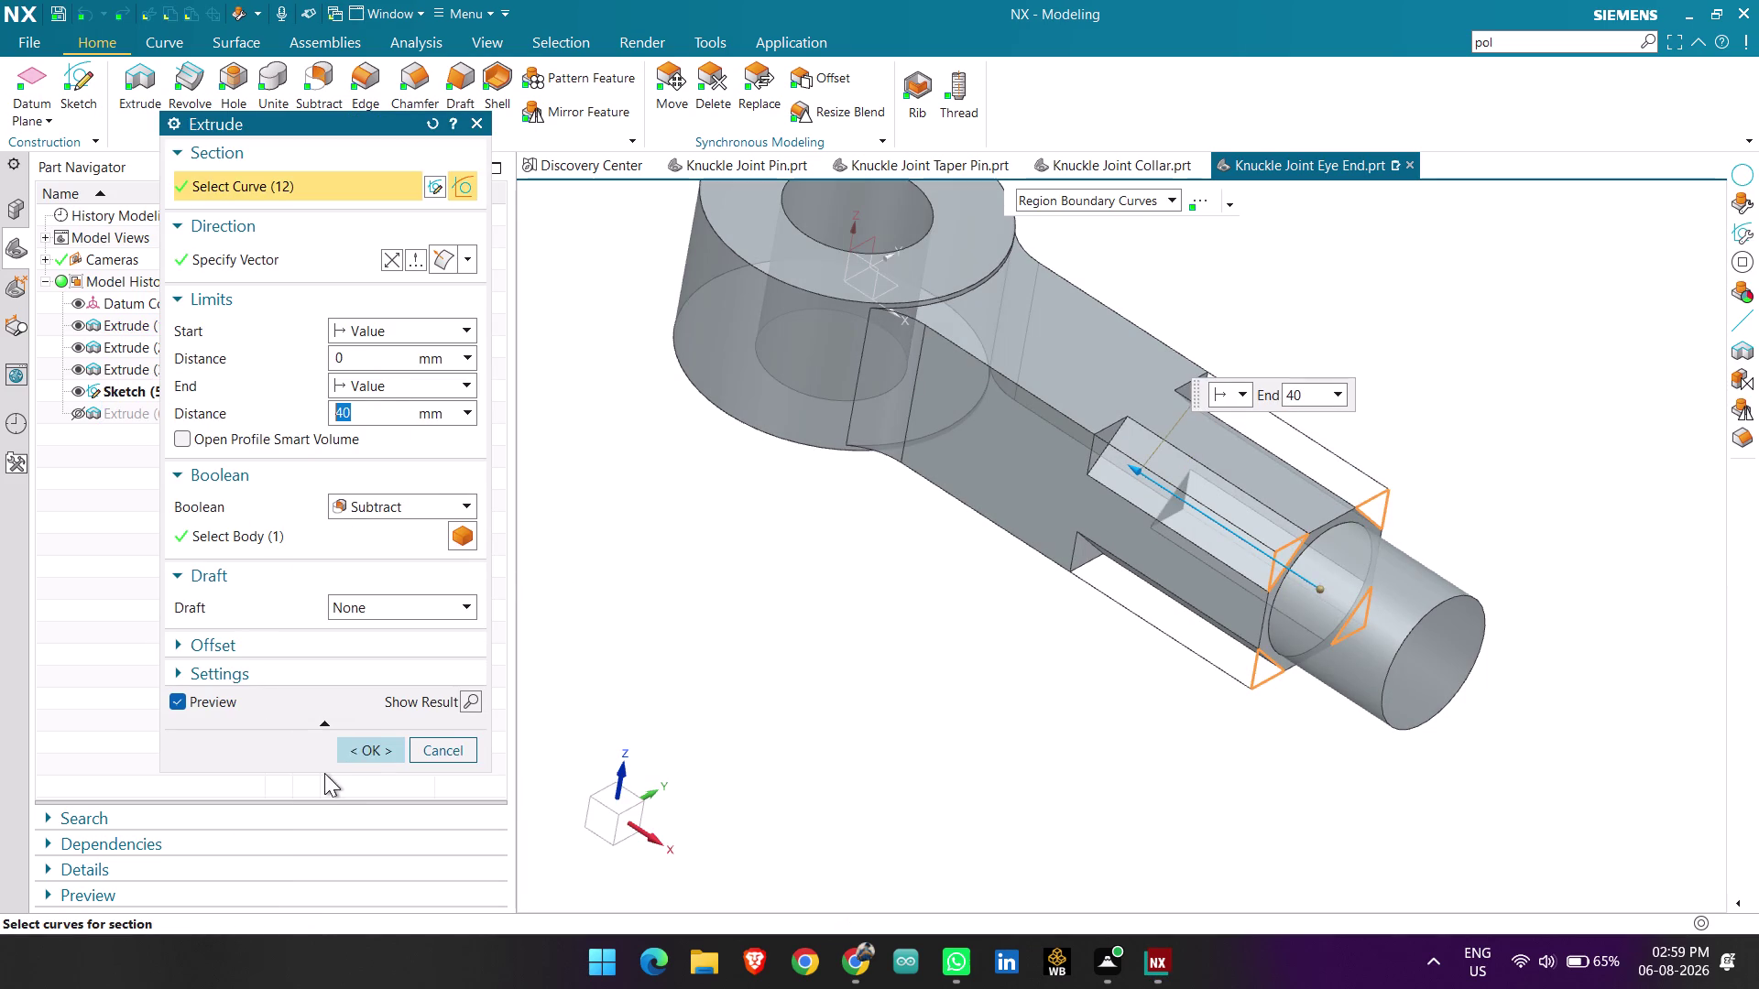
click(374, 755)
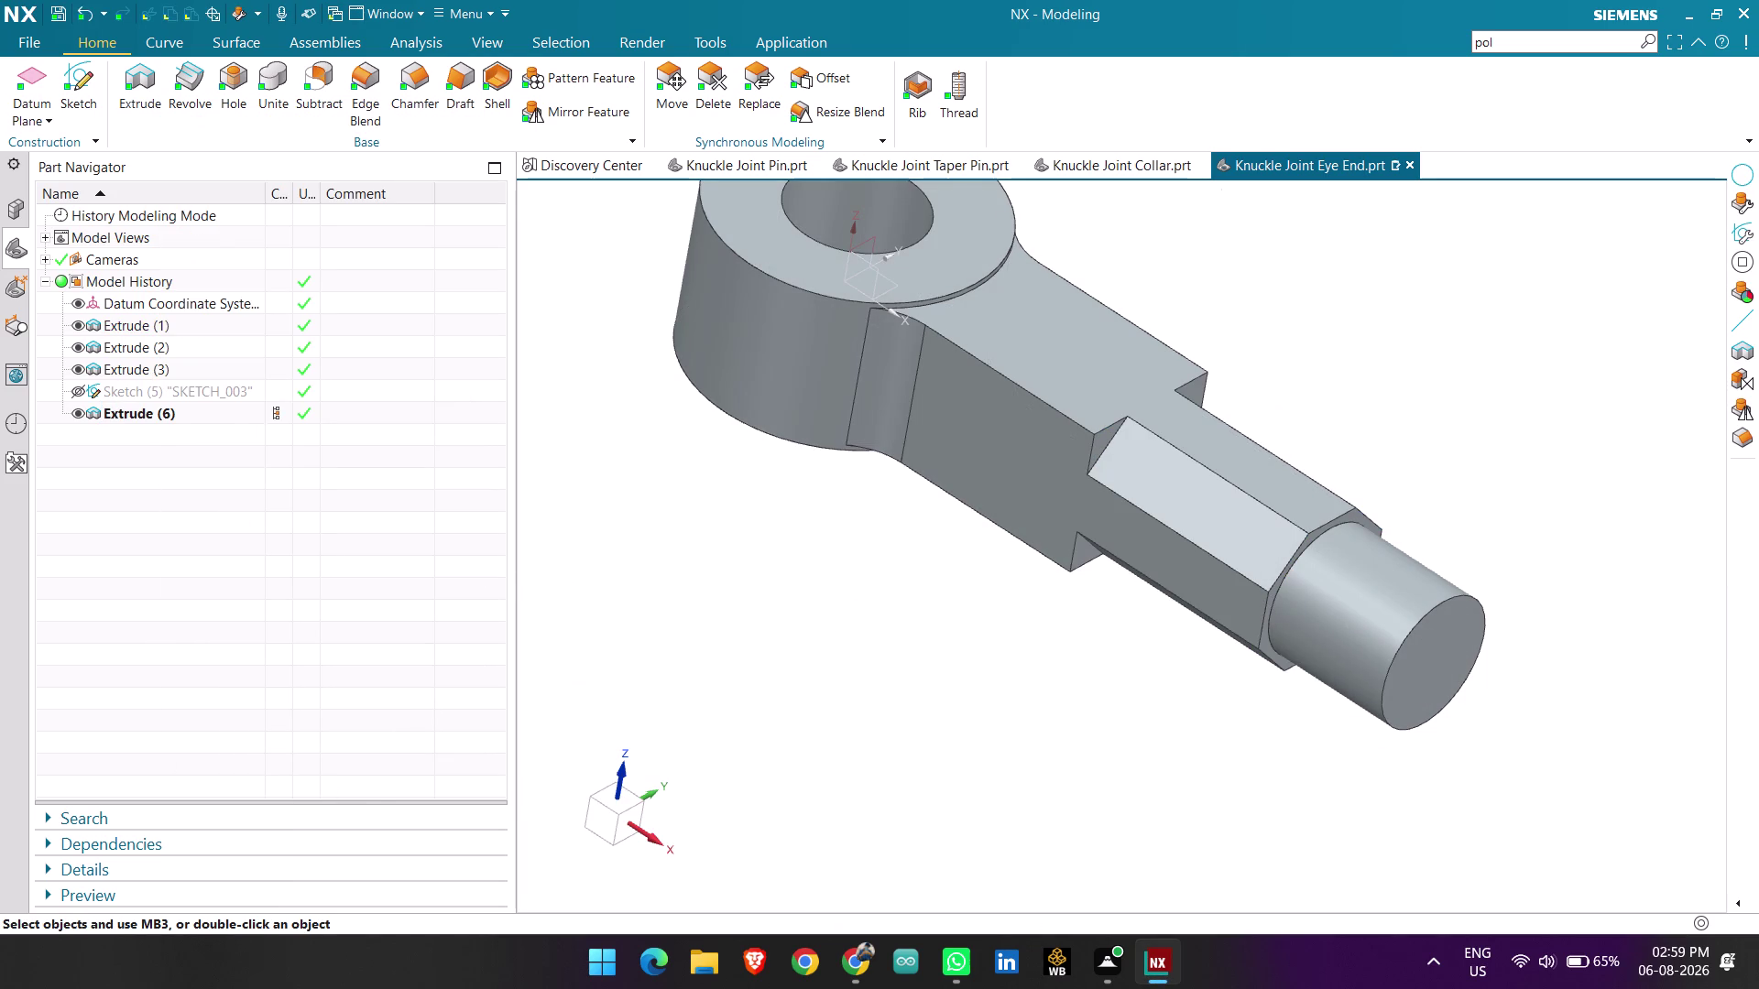
Start an Edge Blend and select the inner end edges of the four corner cuts.
middle_drag(871, 539, 864, 562)
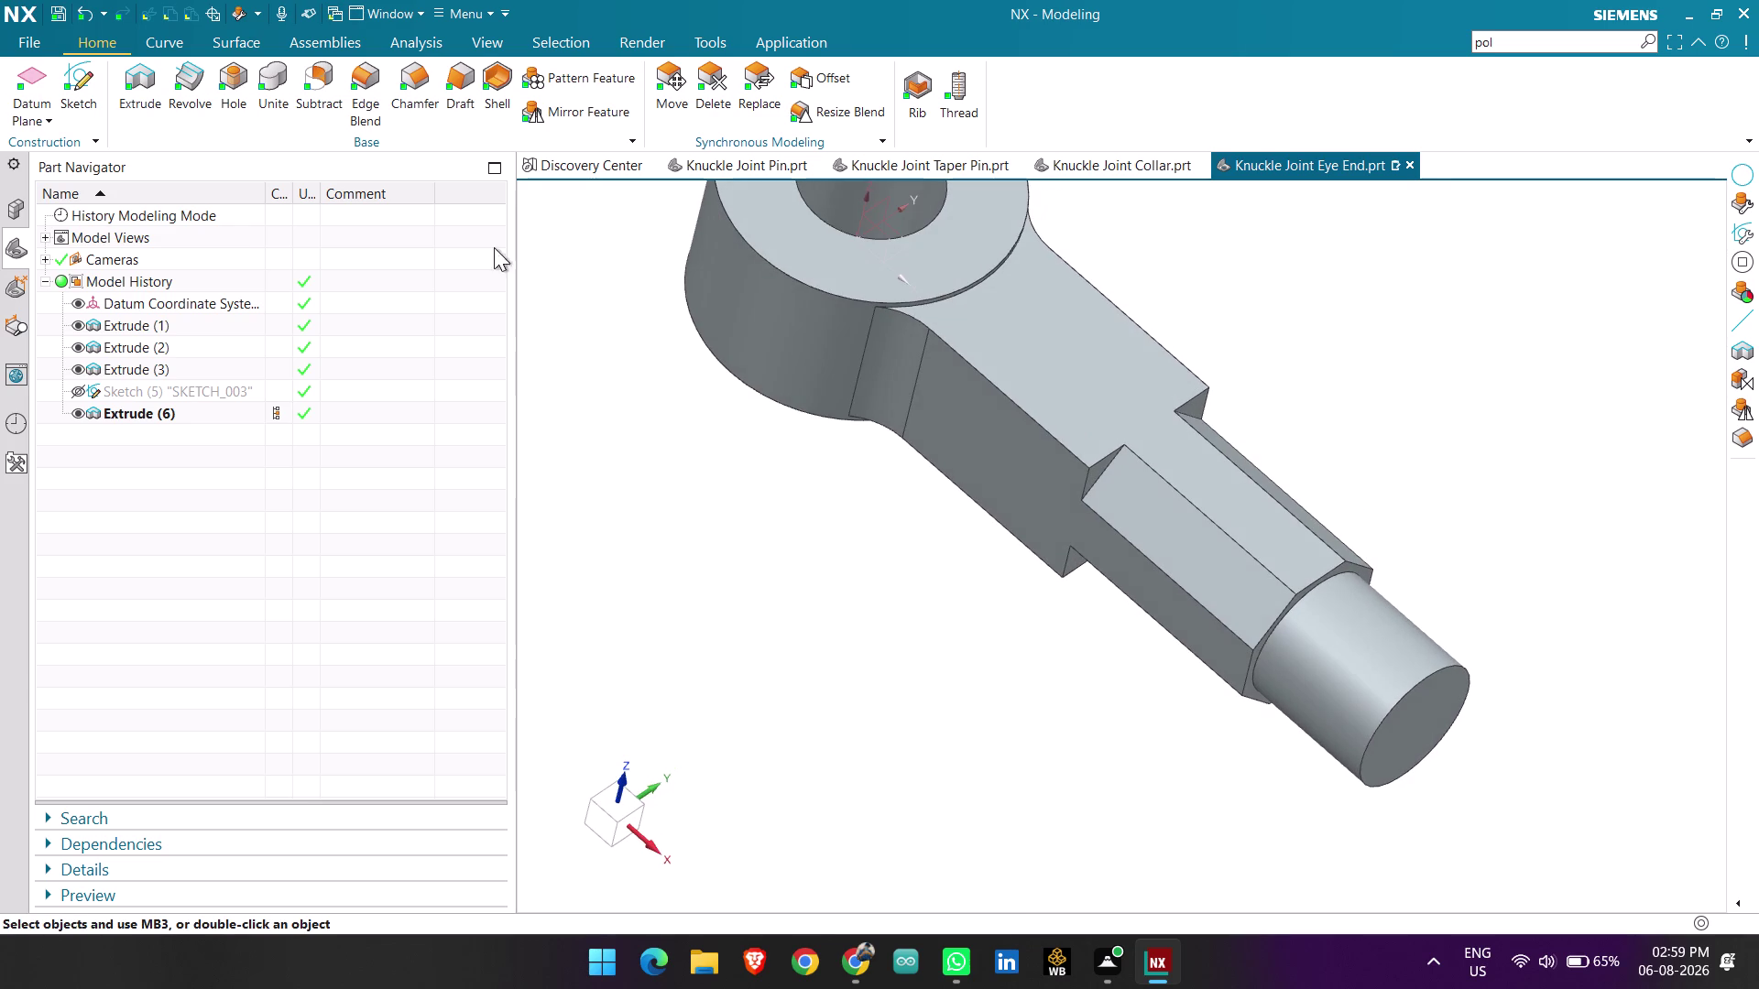
click(366, 100)
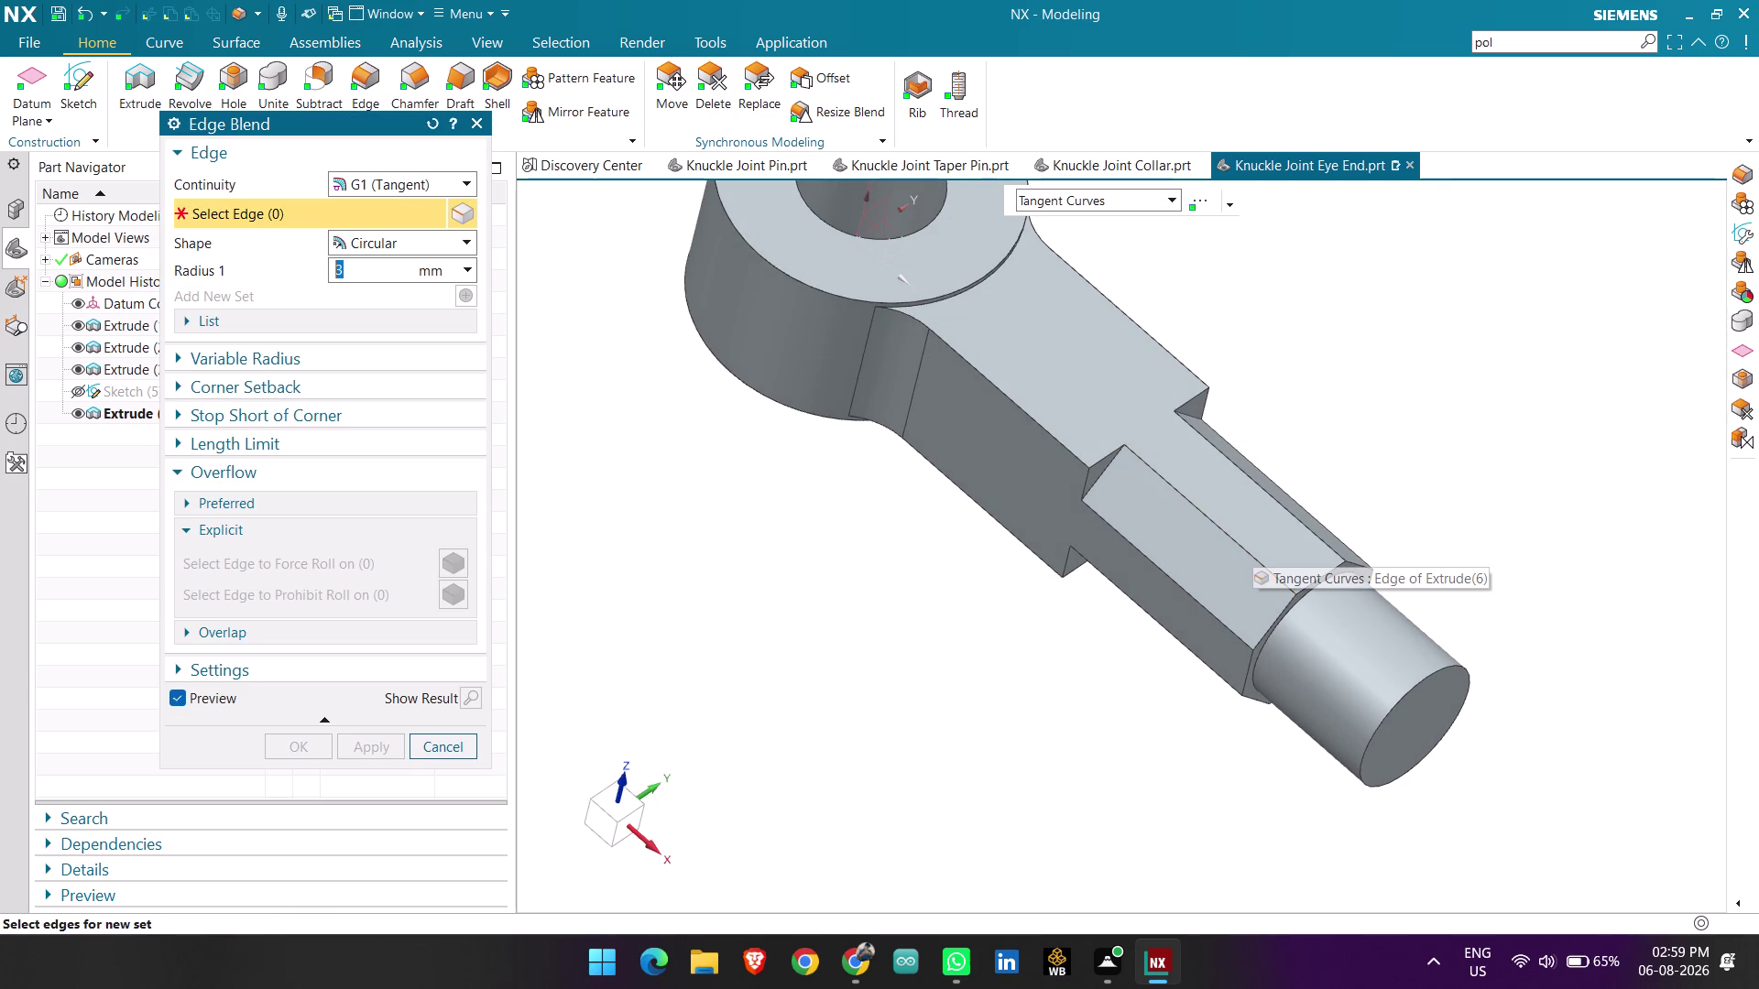
click(1107, 474)
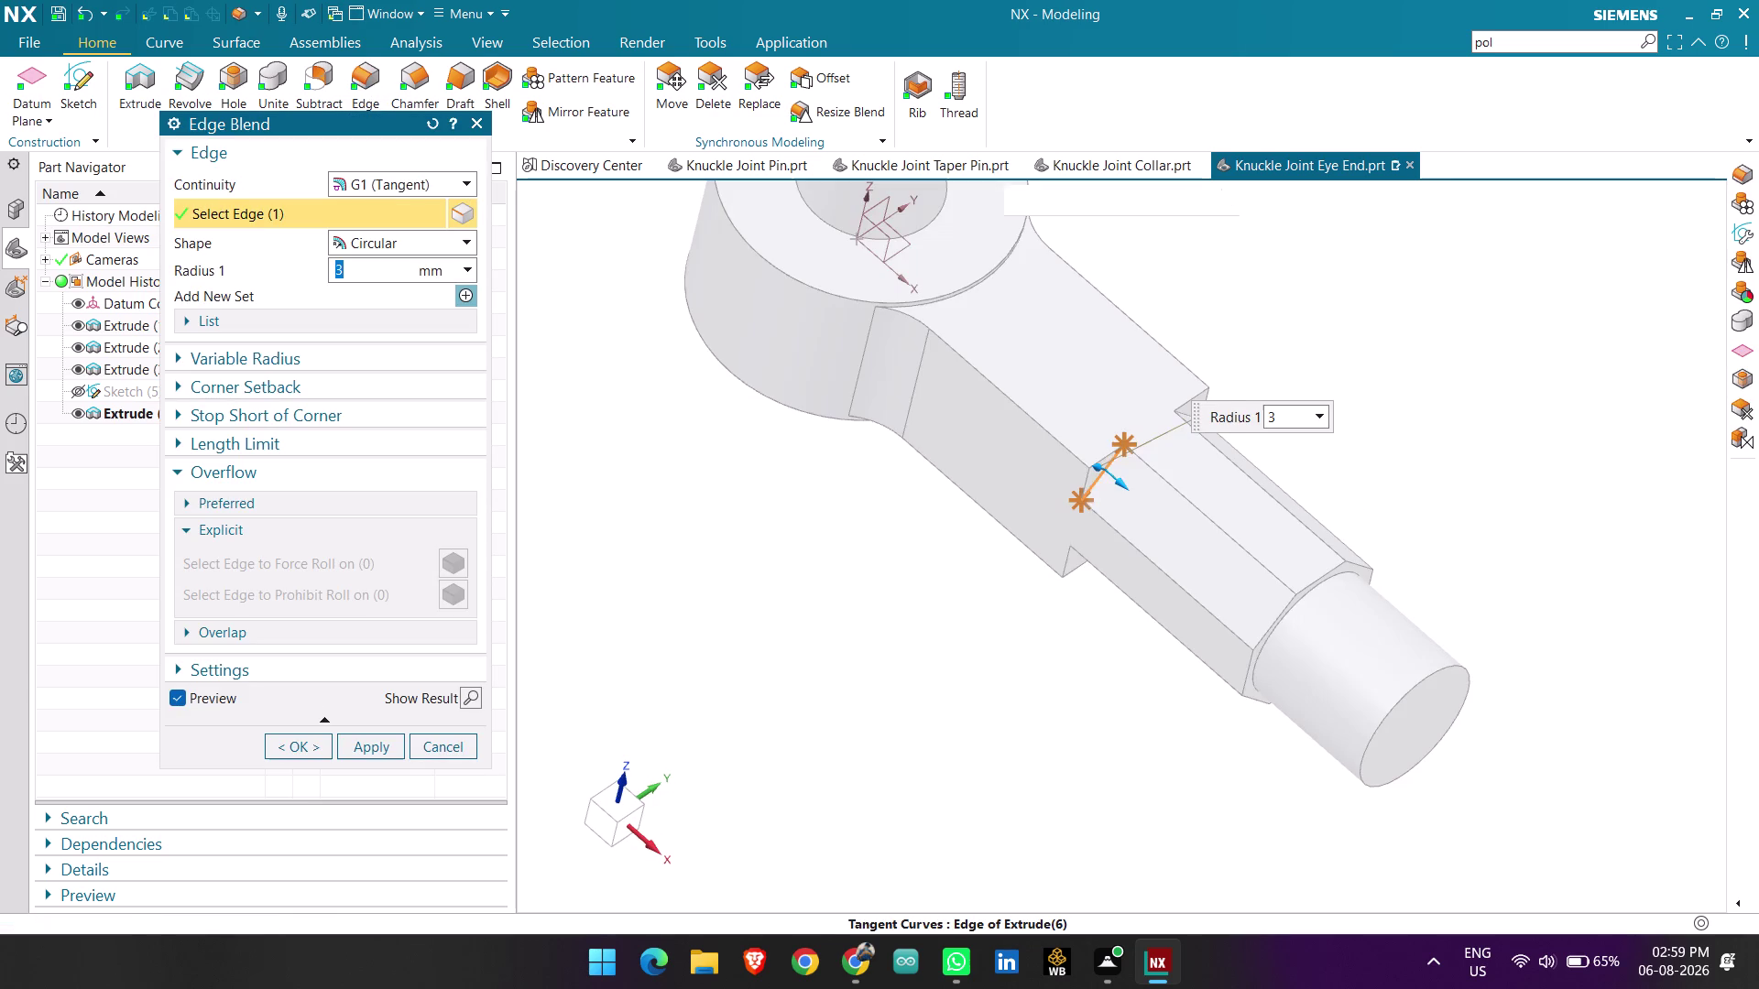
middle_drag(1429, 420, 1313, 494)
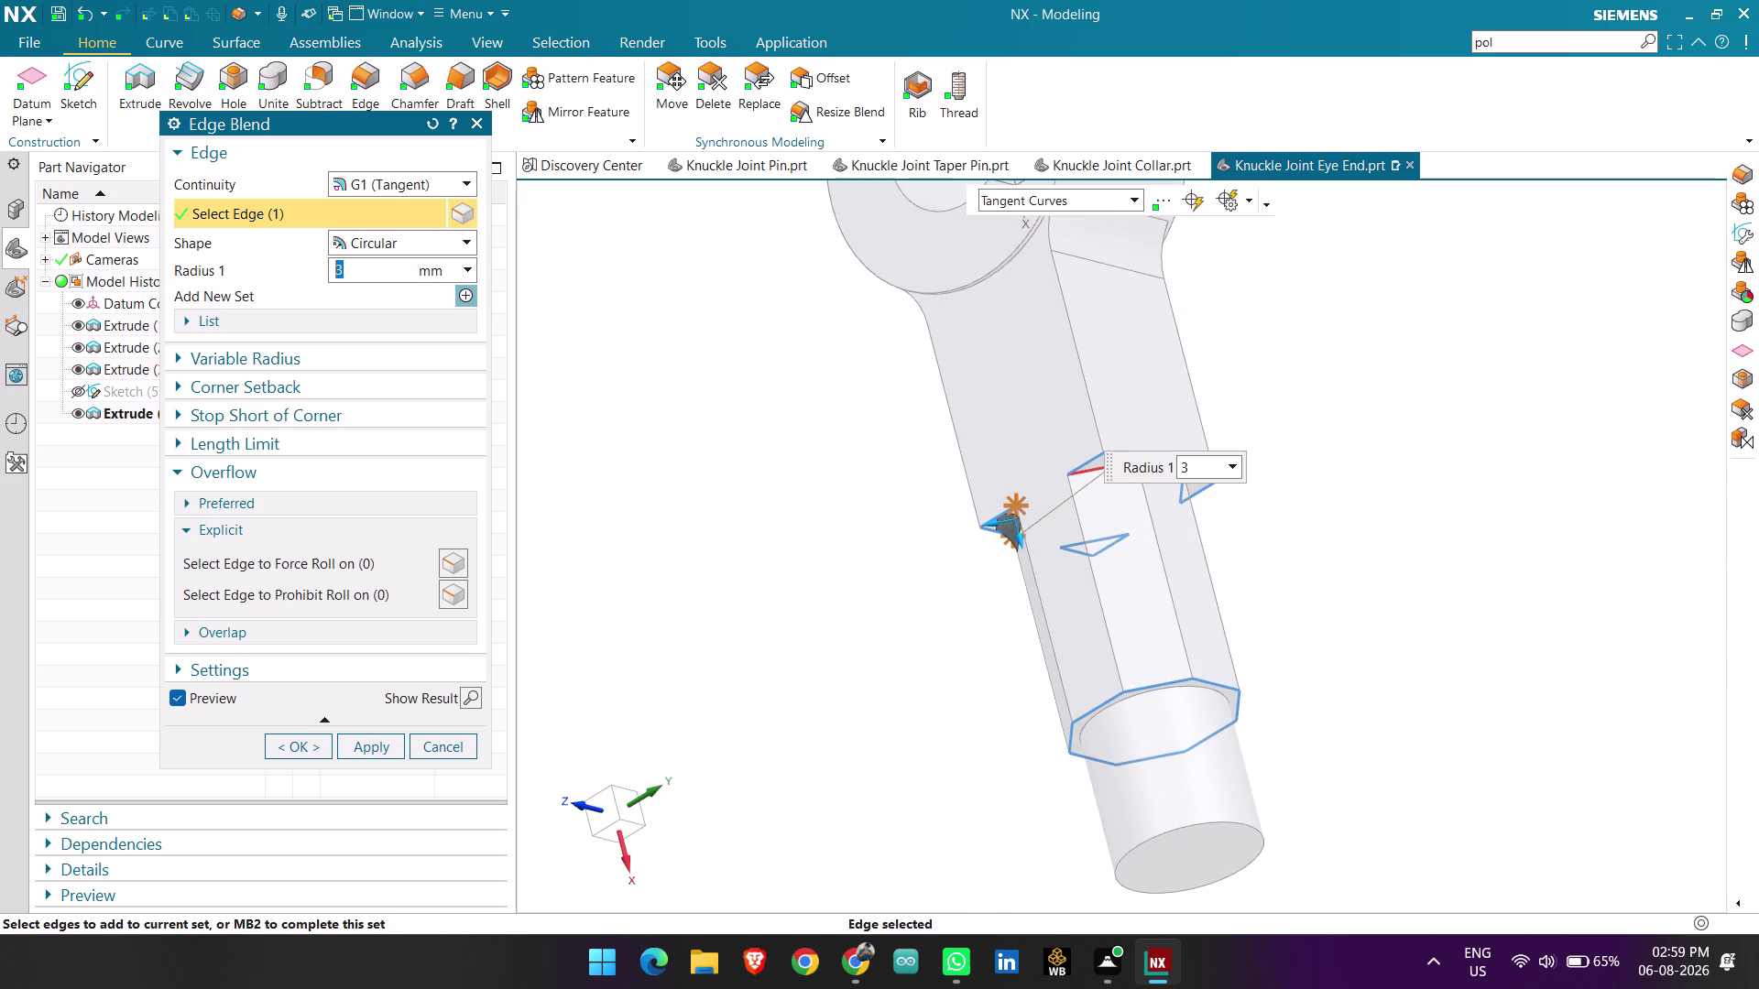
click(1097, 468)
middle_drag(1328, 531, 1218, 481)
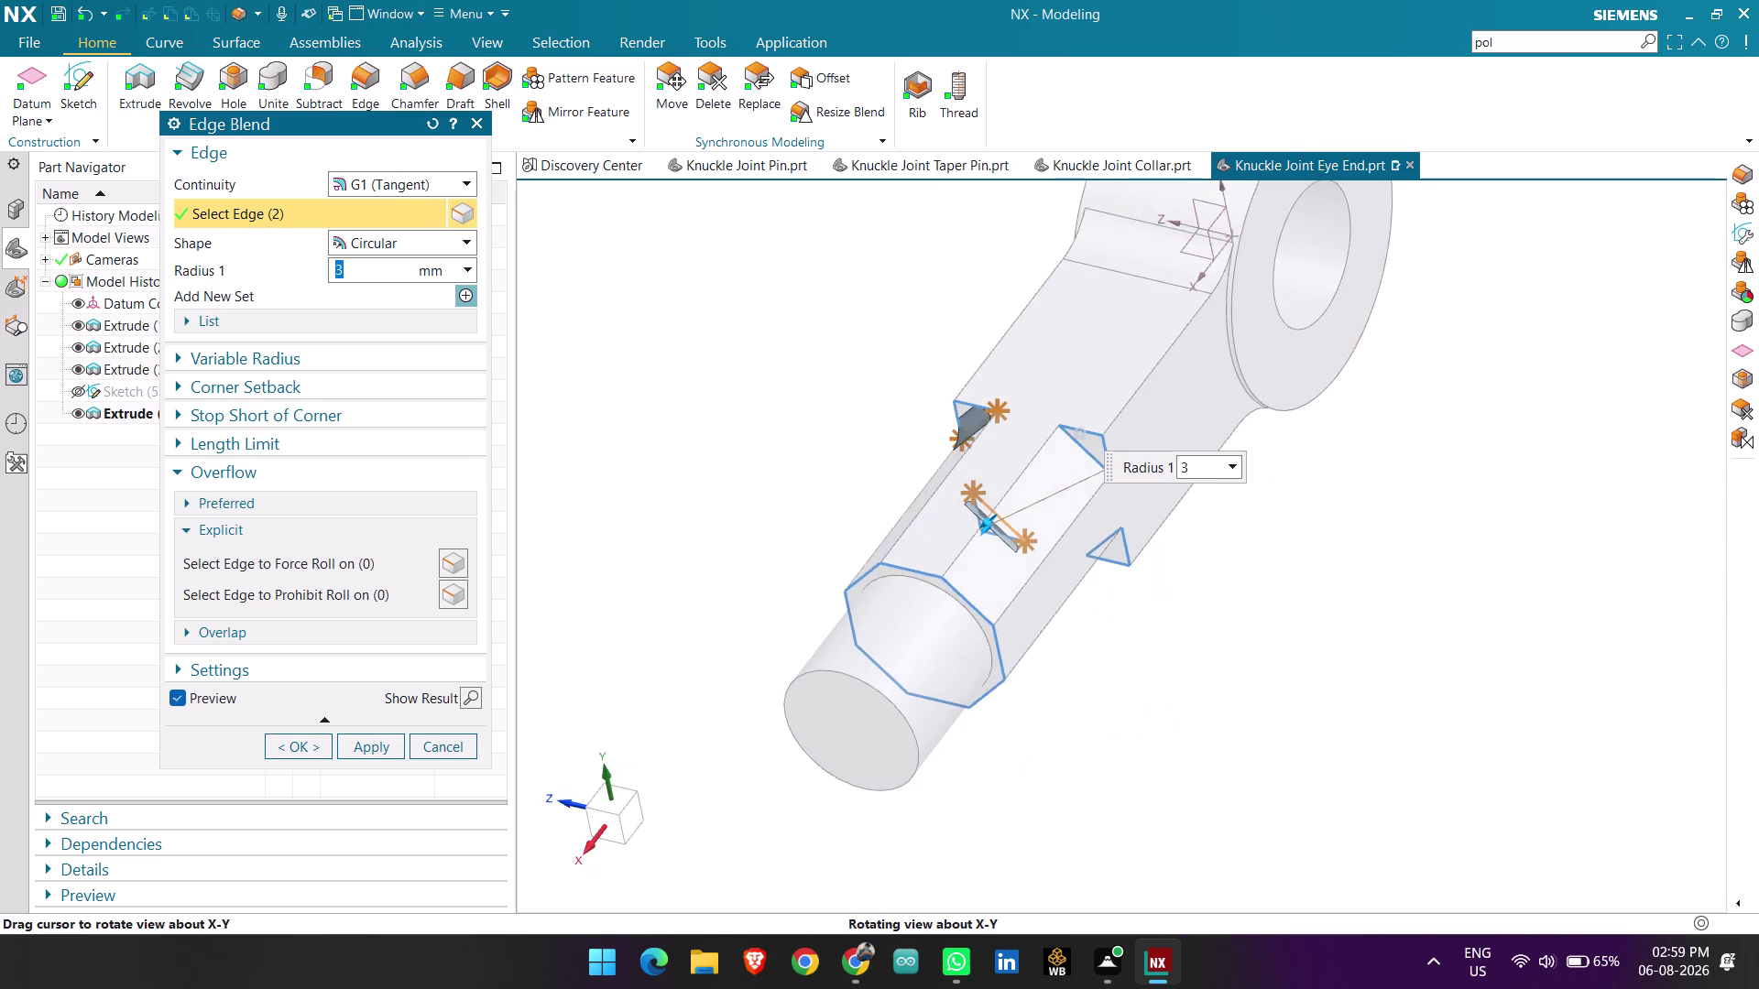
middle_drag(1218, 481, 1213, 476)
click(1076, 437)
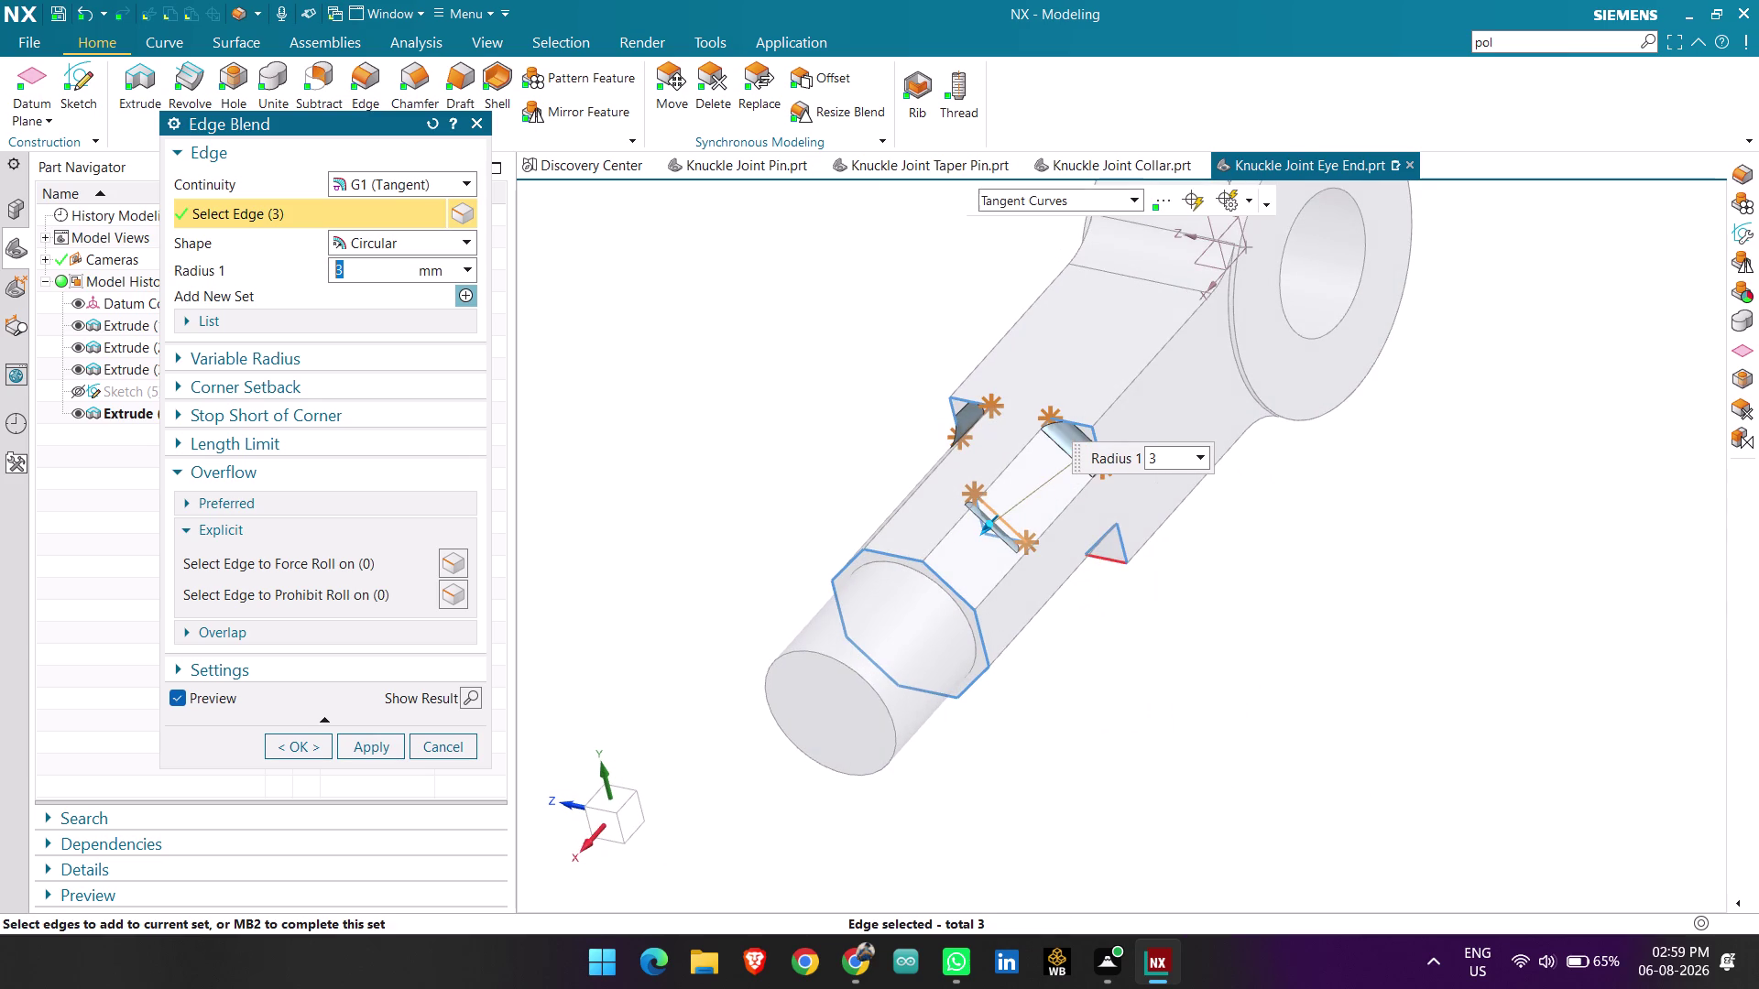
scroll(up, 3)
middle_drag(1173, 609, 1156, 564)
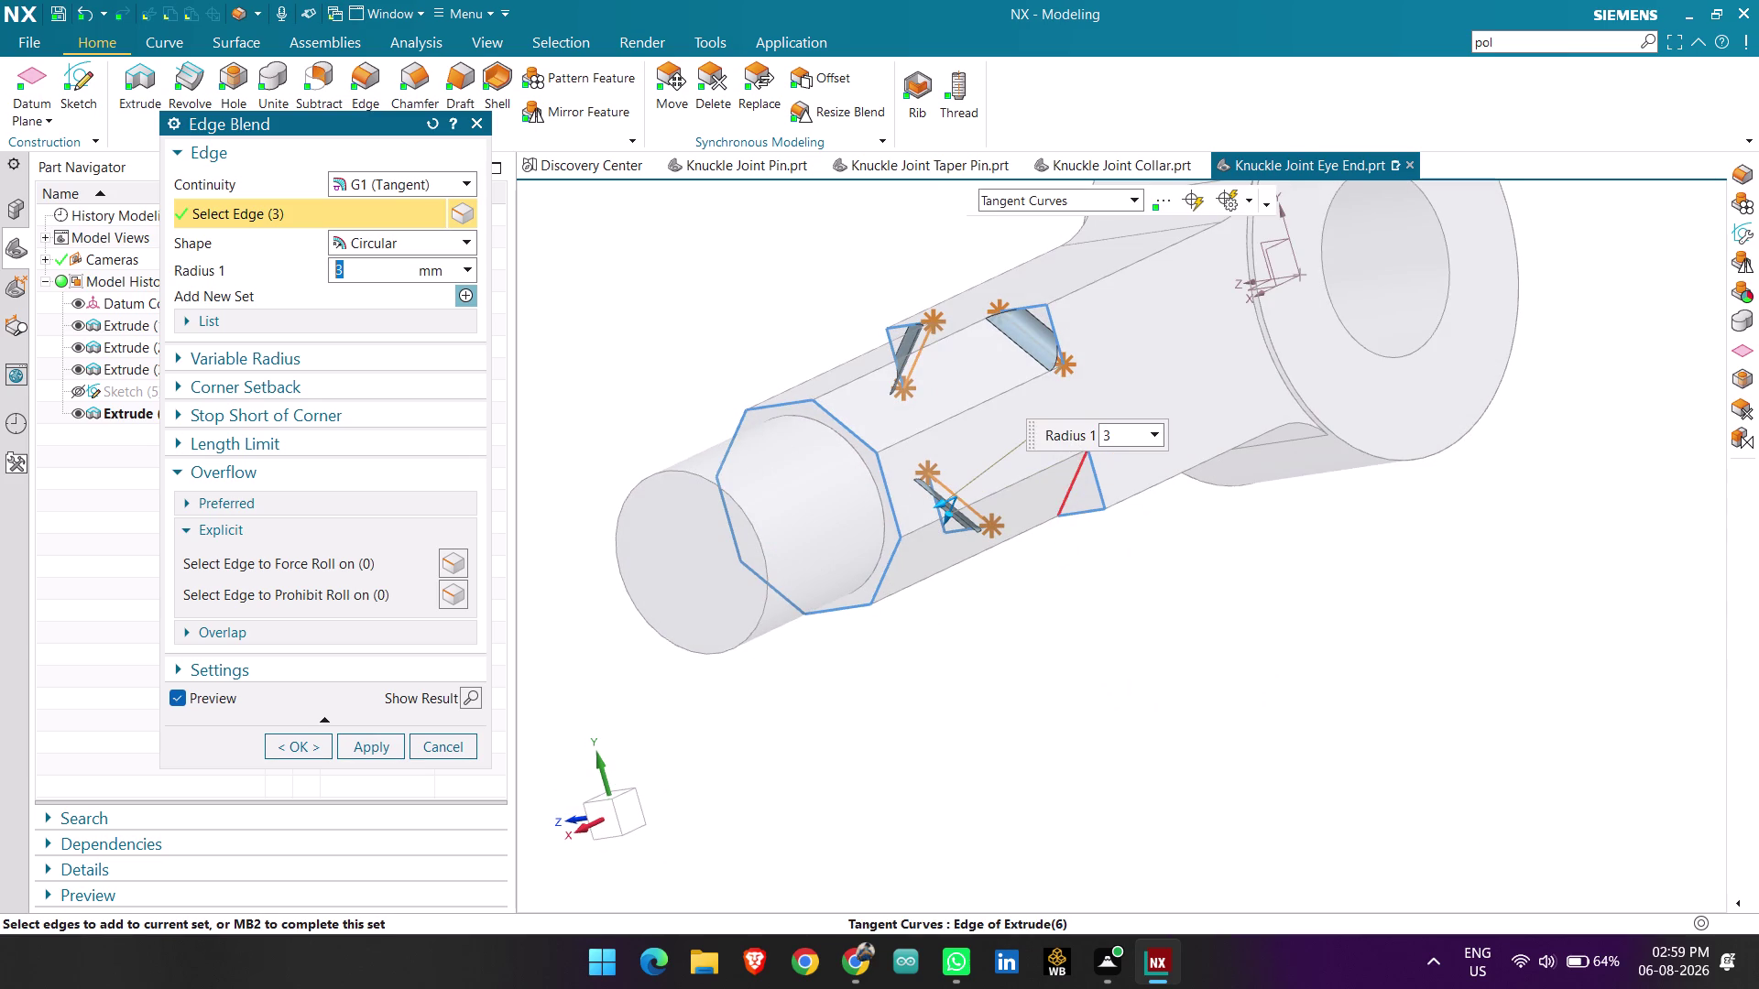
click(1074, 491)
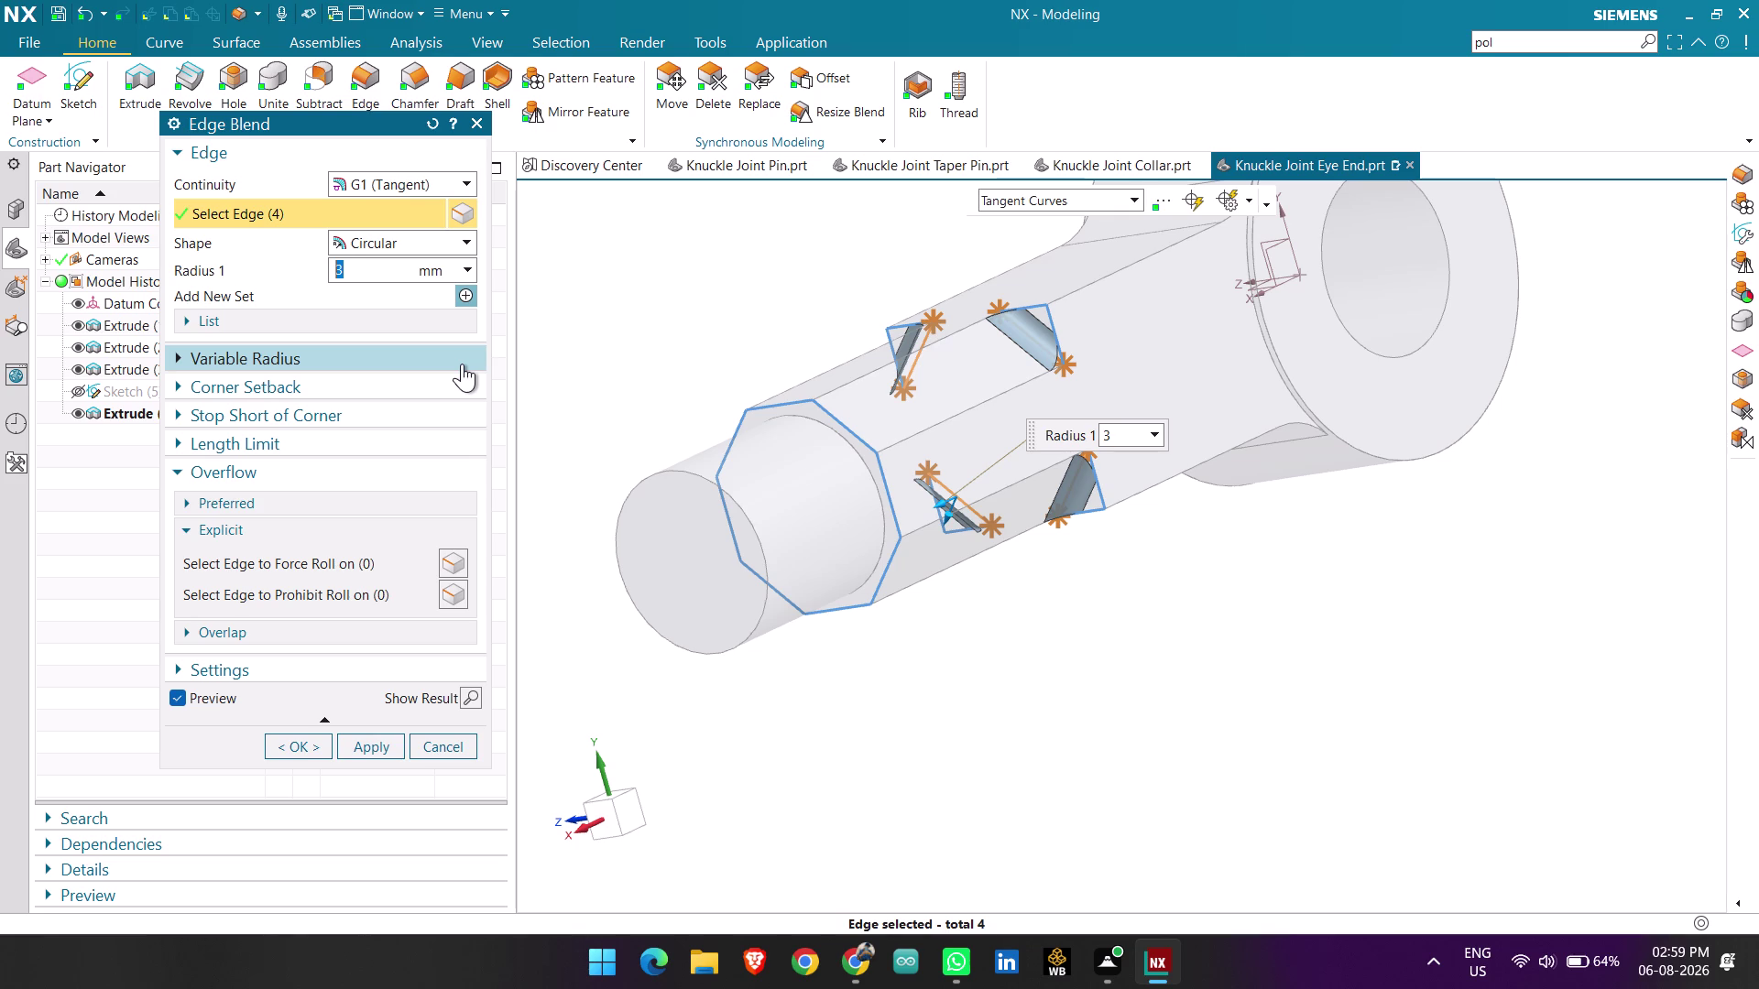
Set the blend radius to 6 mm and apply the fillets.
key(BackSpace)
key(6)
key(Return)
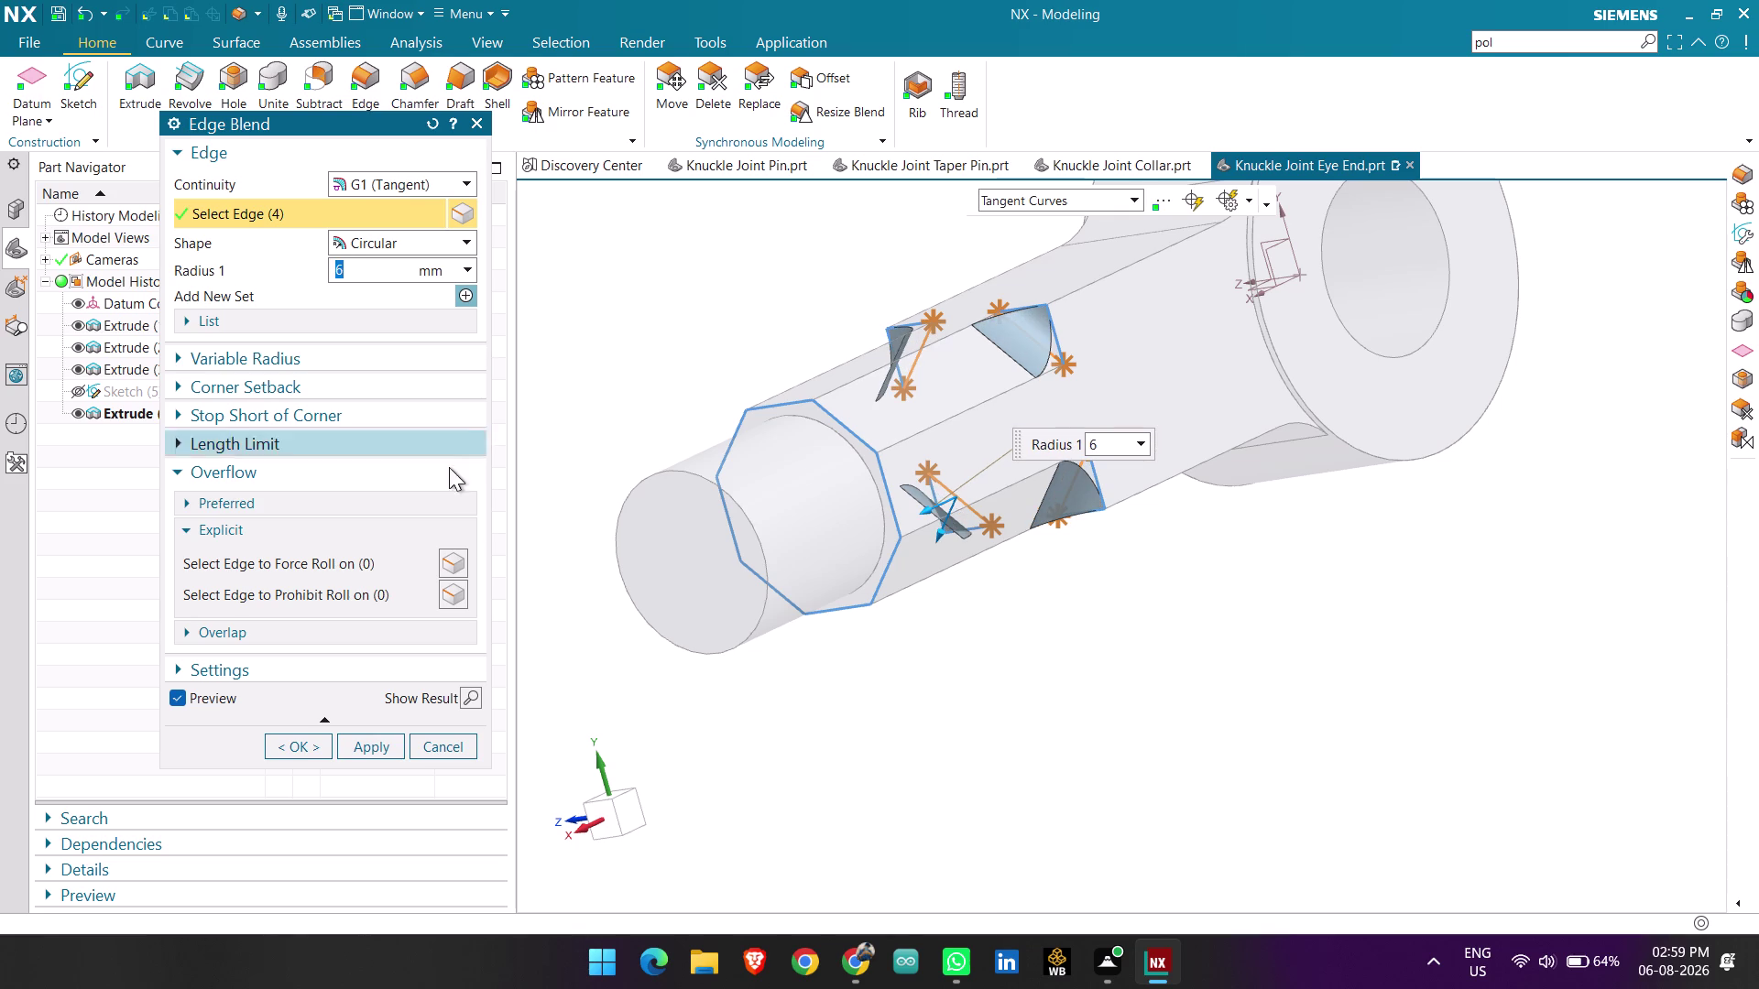
click(288, 748)
middle_drag(938, 661, 1050, 677)
scroll(down, 3)
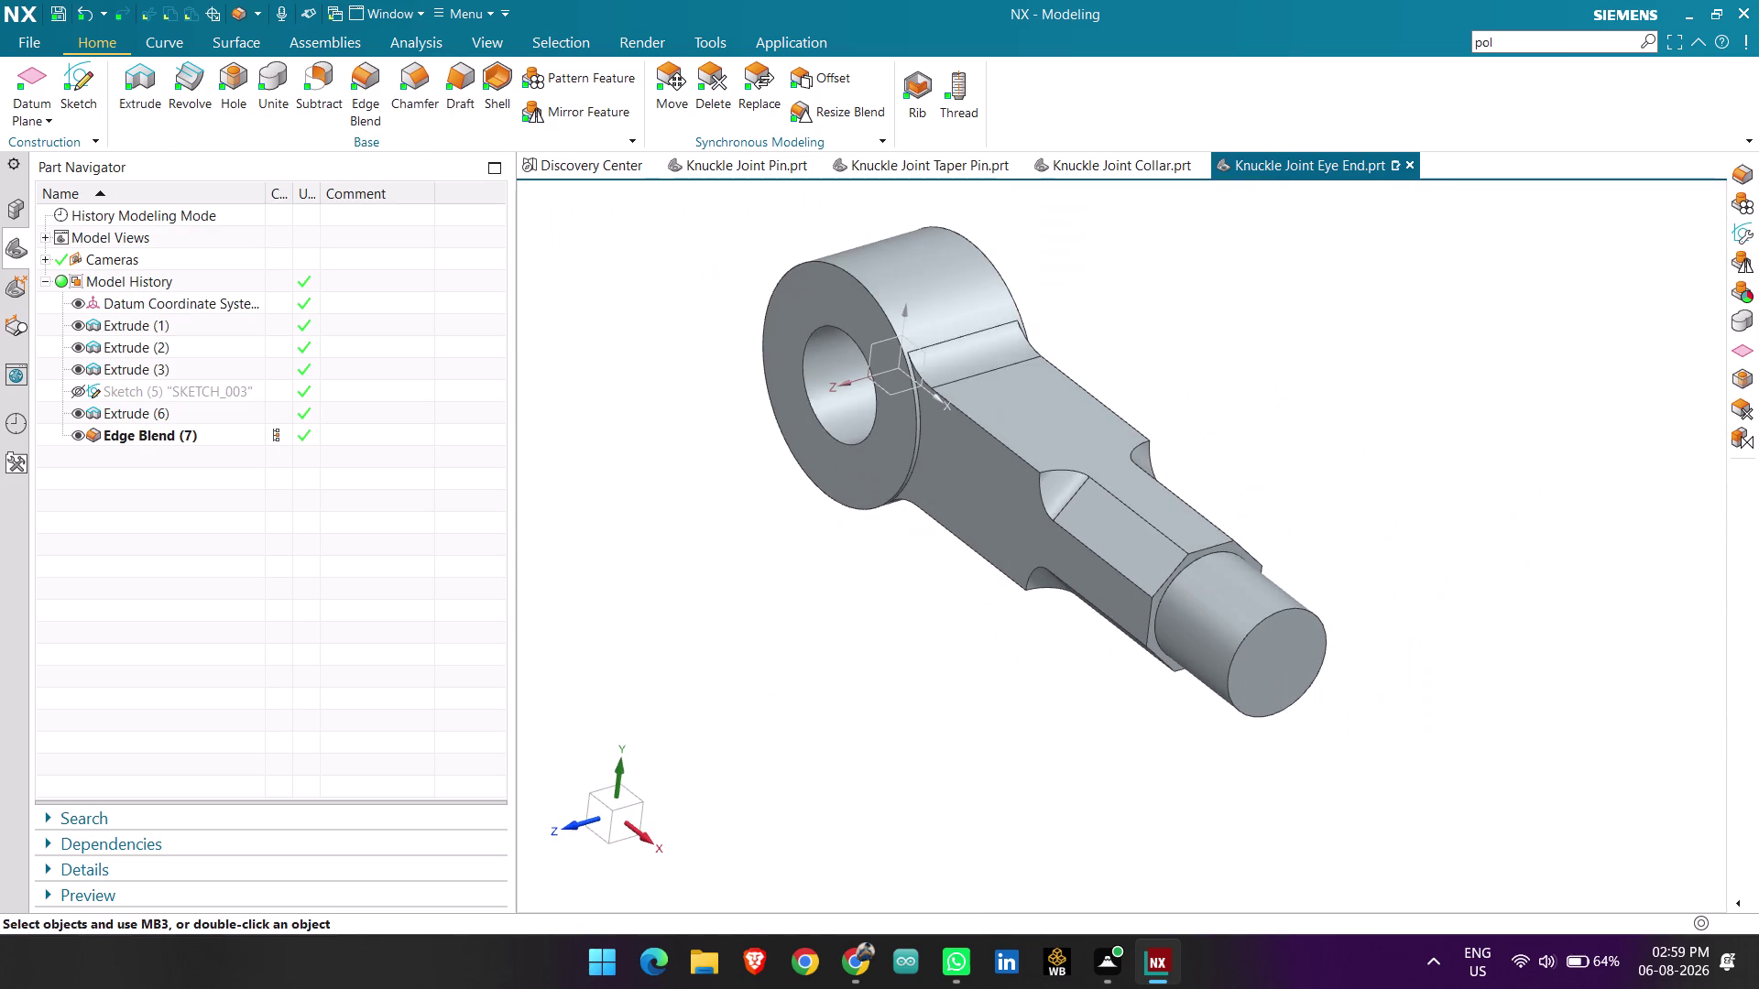
Orbit around the finished eye end to inspect the filleted cuts, then save the part.
middle_drag(1051, 677, 1013, 621)
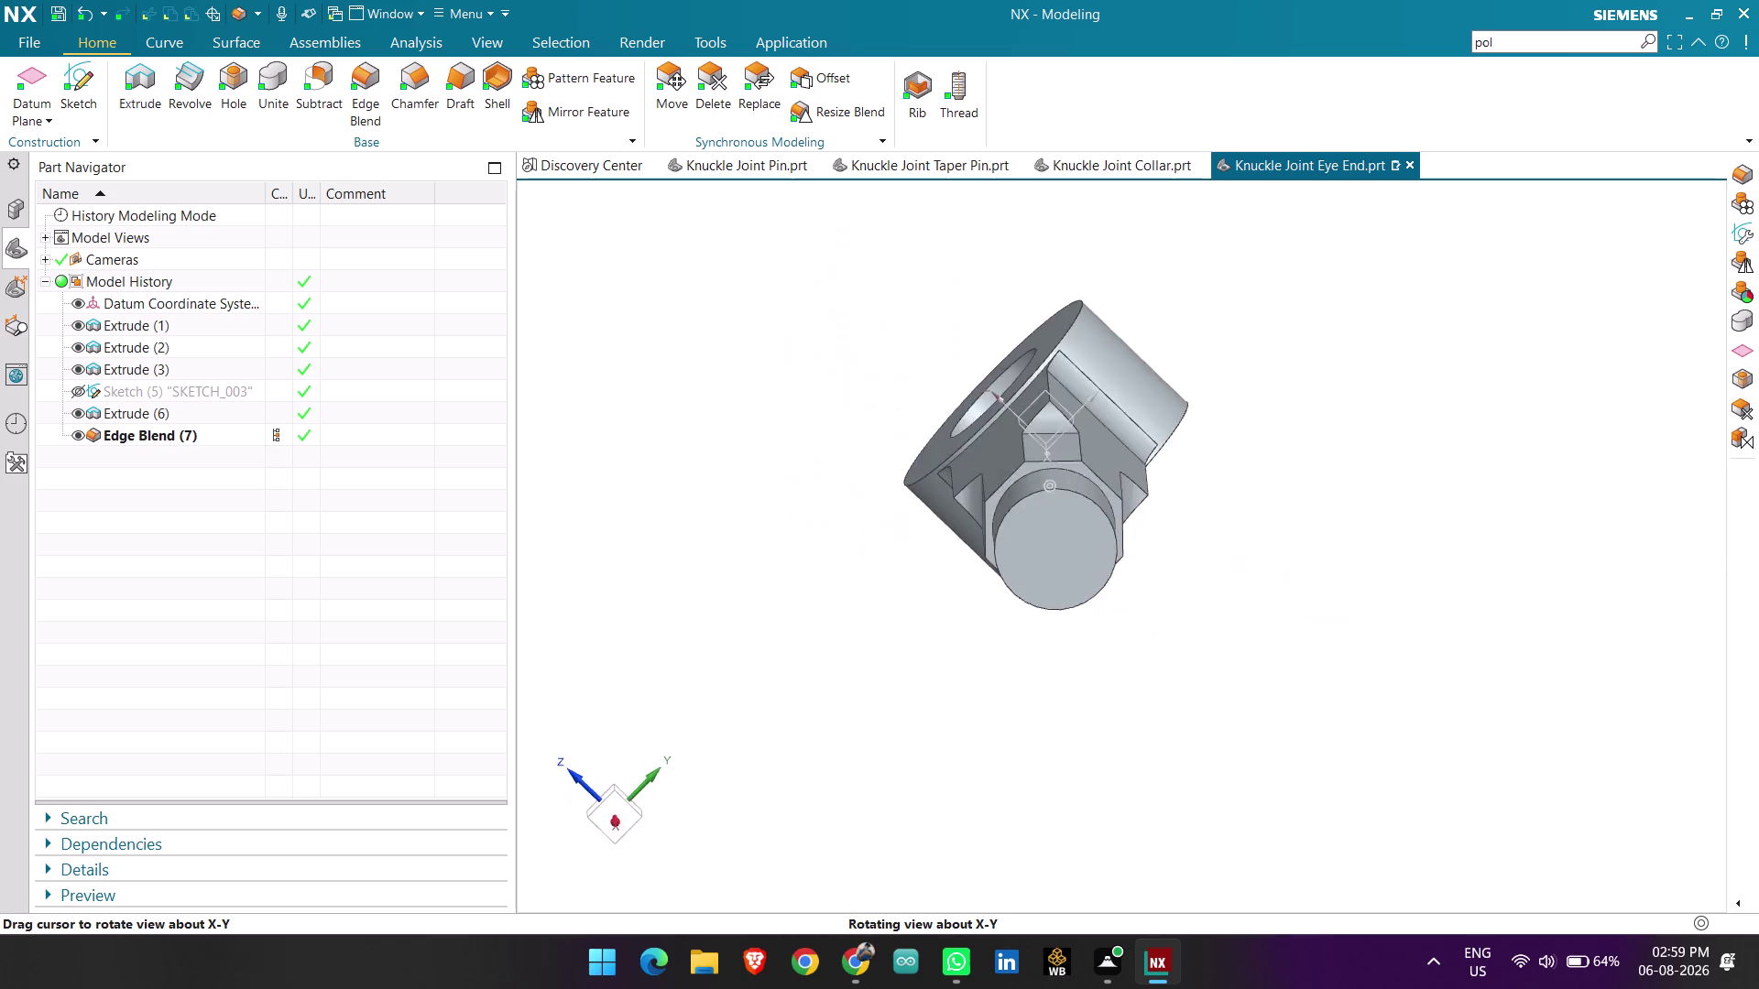
middle_drag(1013, 621, 1108, 625)
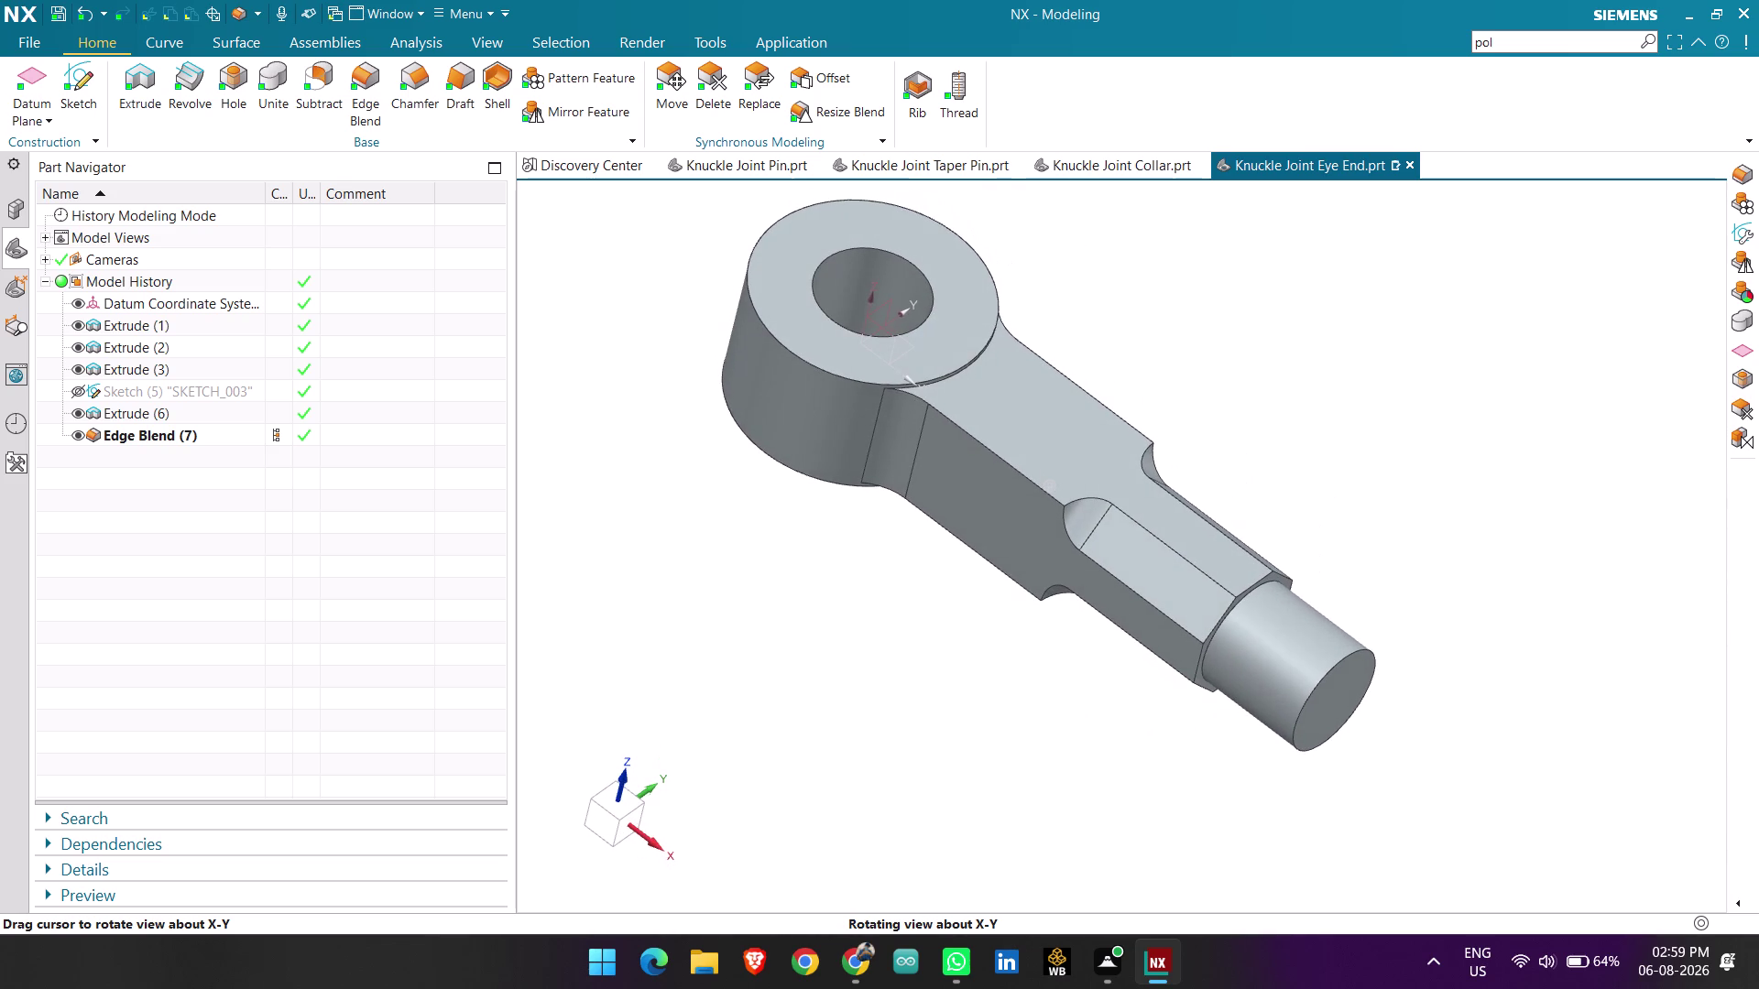
middle_drag(1108, 626, 1078, 577)
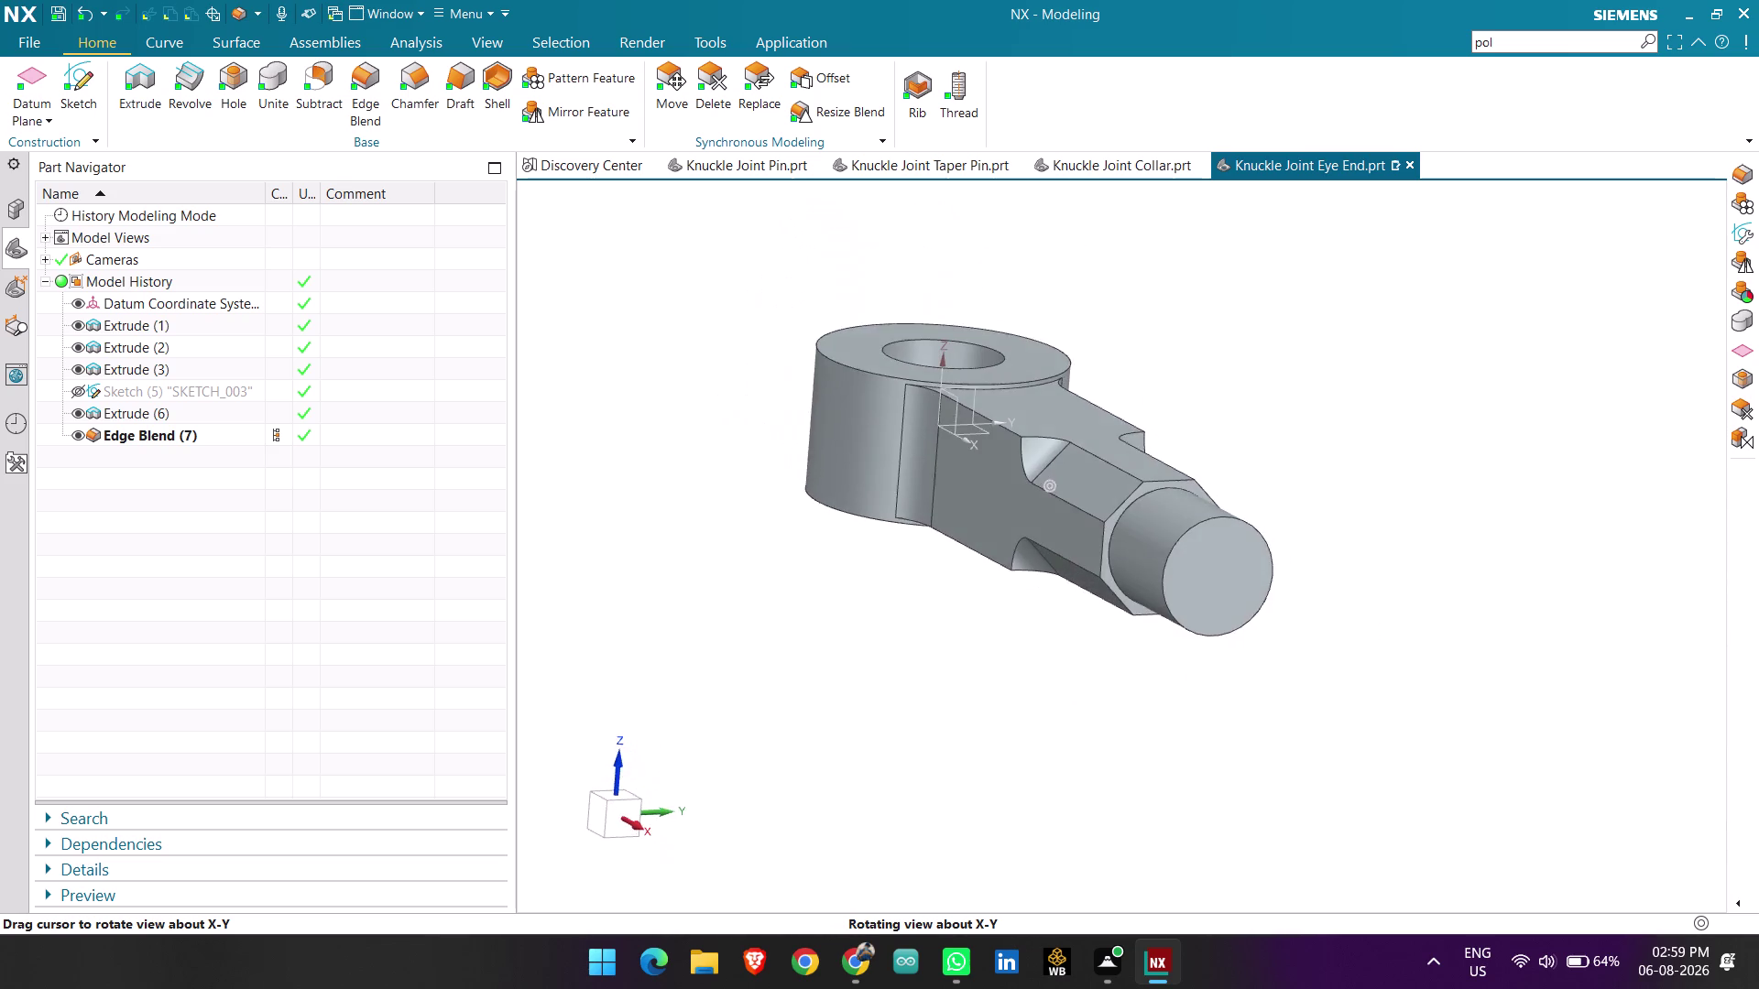
middle_drag(1078, 577, 1141, 625)
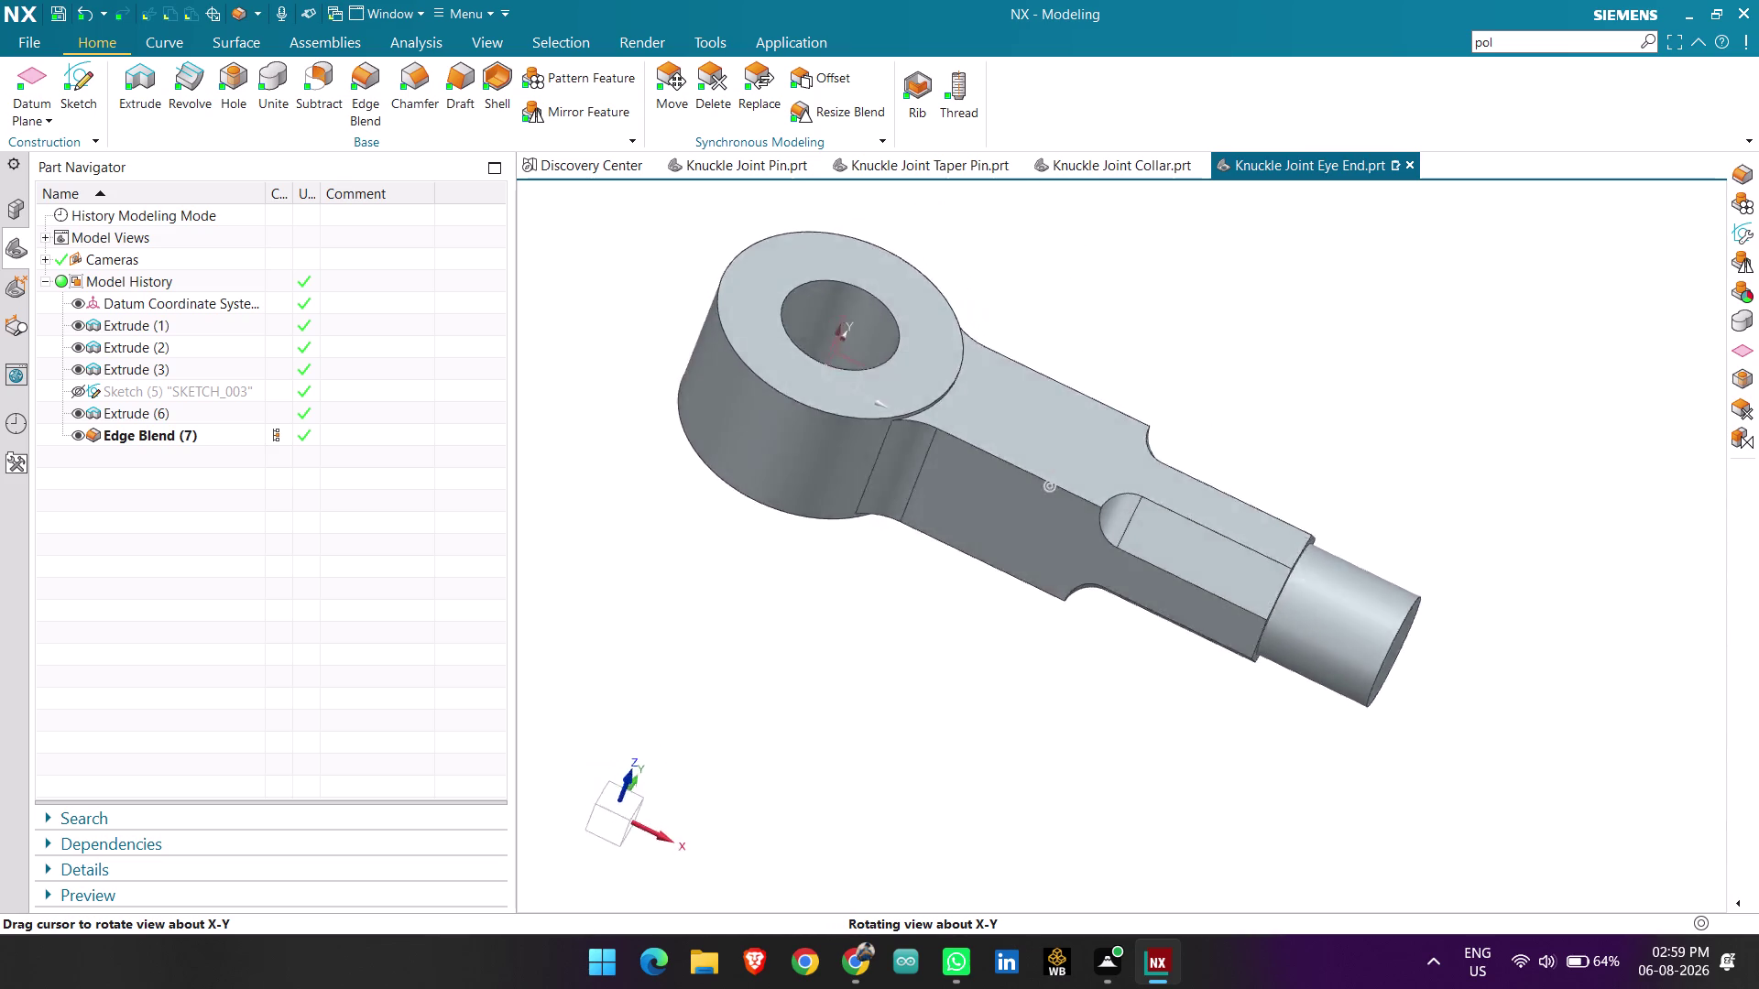
middle_drag(1140, 626, 1077, 557)
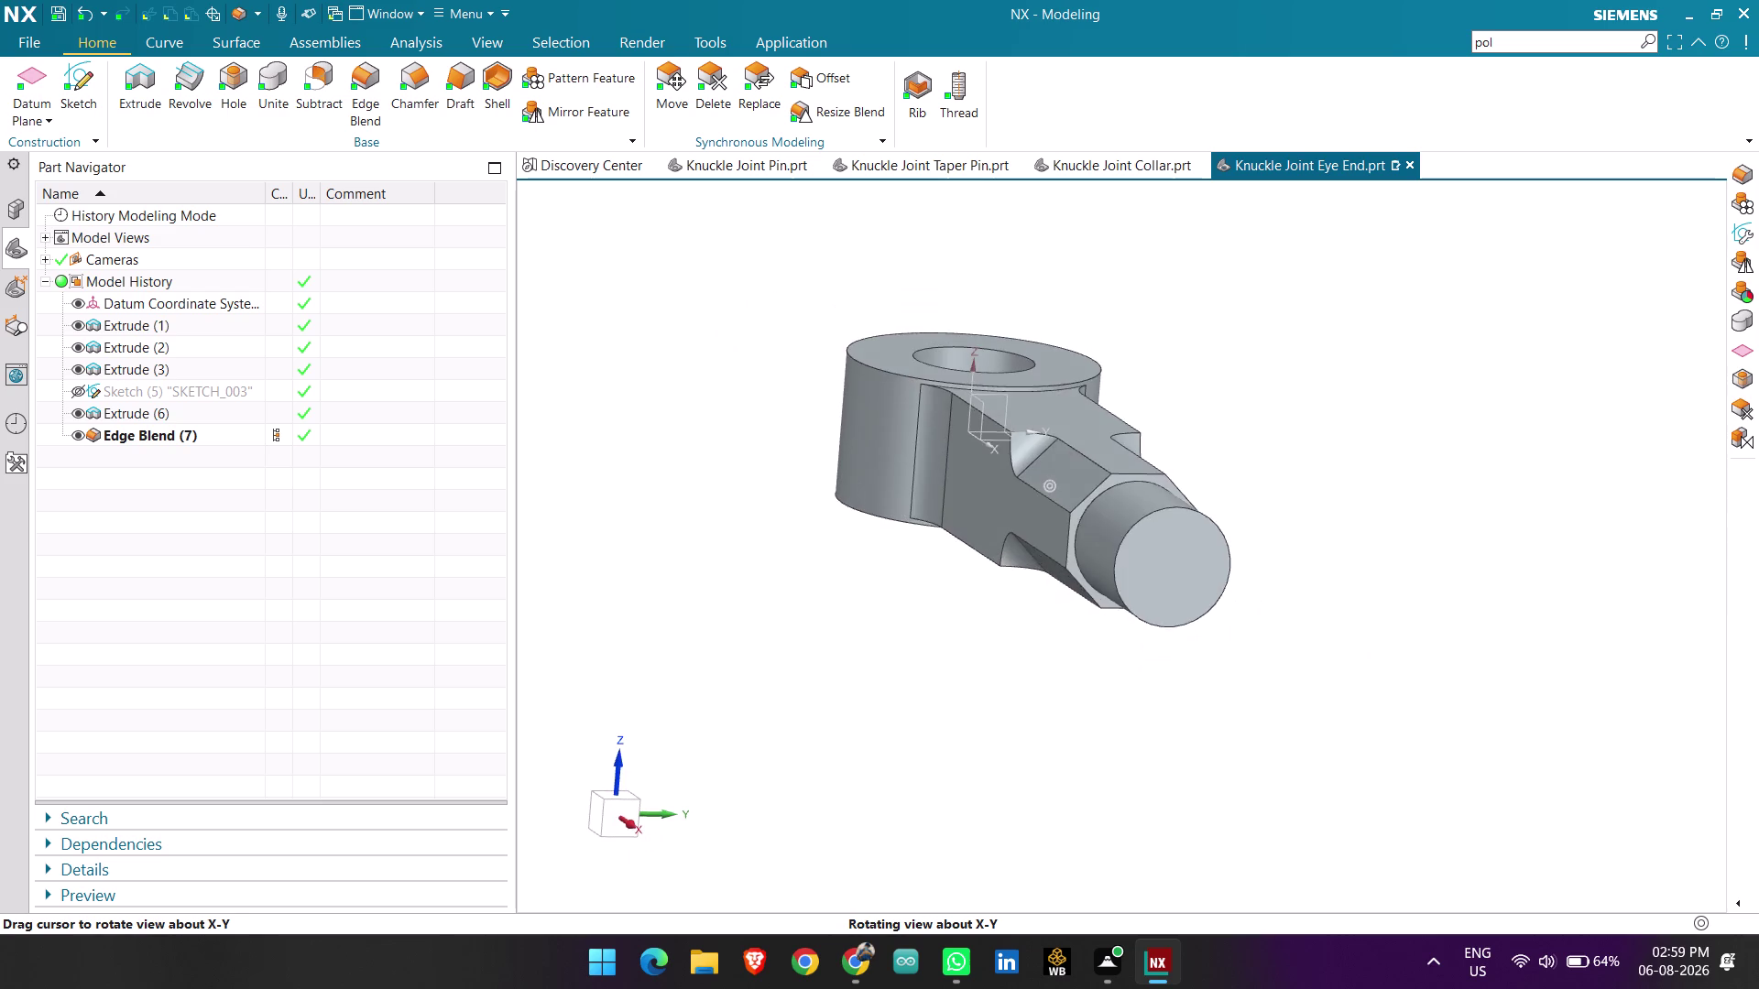
middle_drag(1077, 556, 1204, 599)
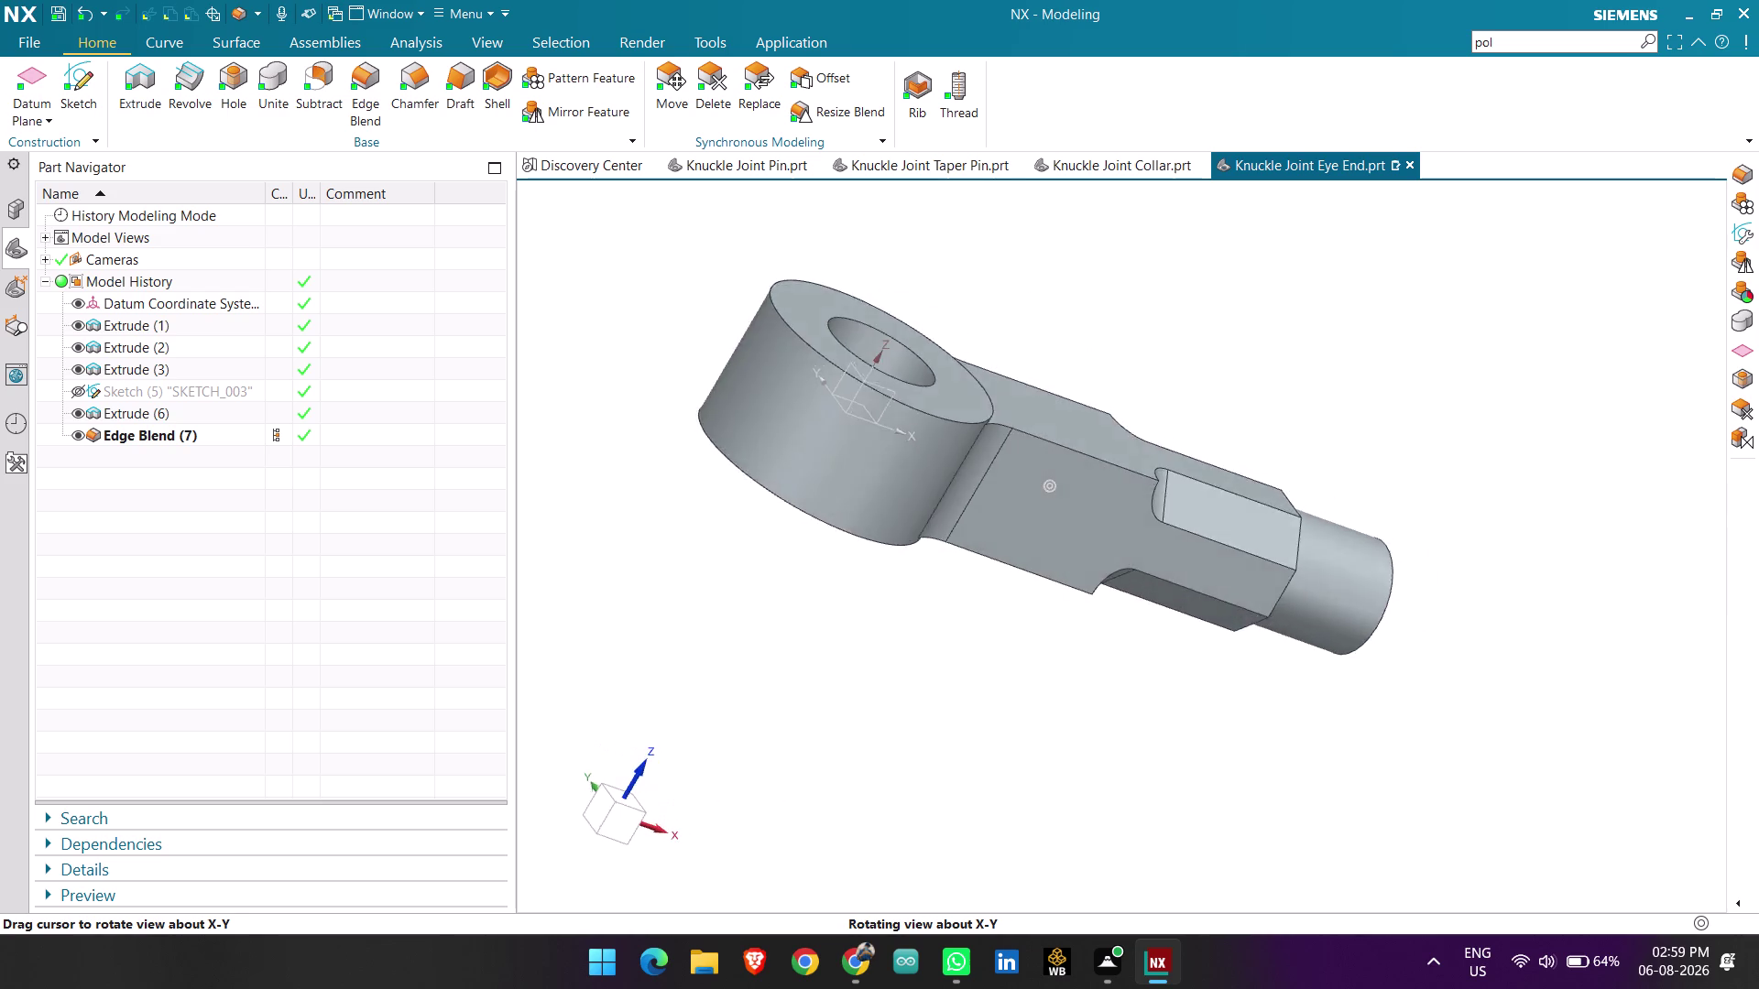
middle_drag(1205, 599, 1159, 611)
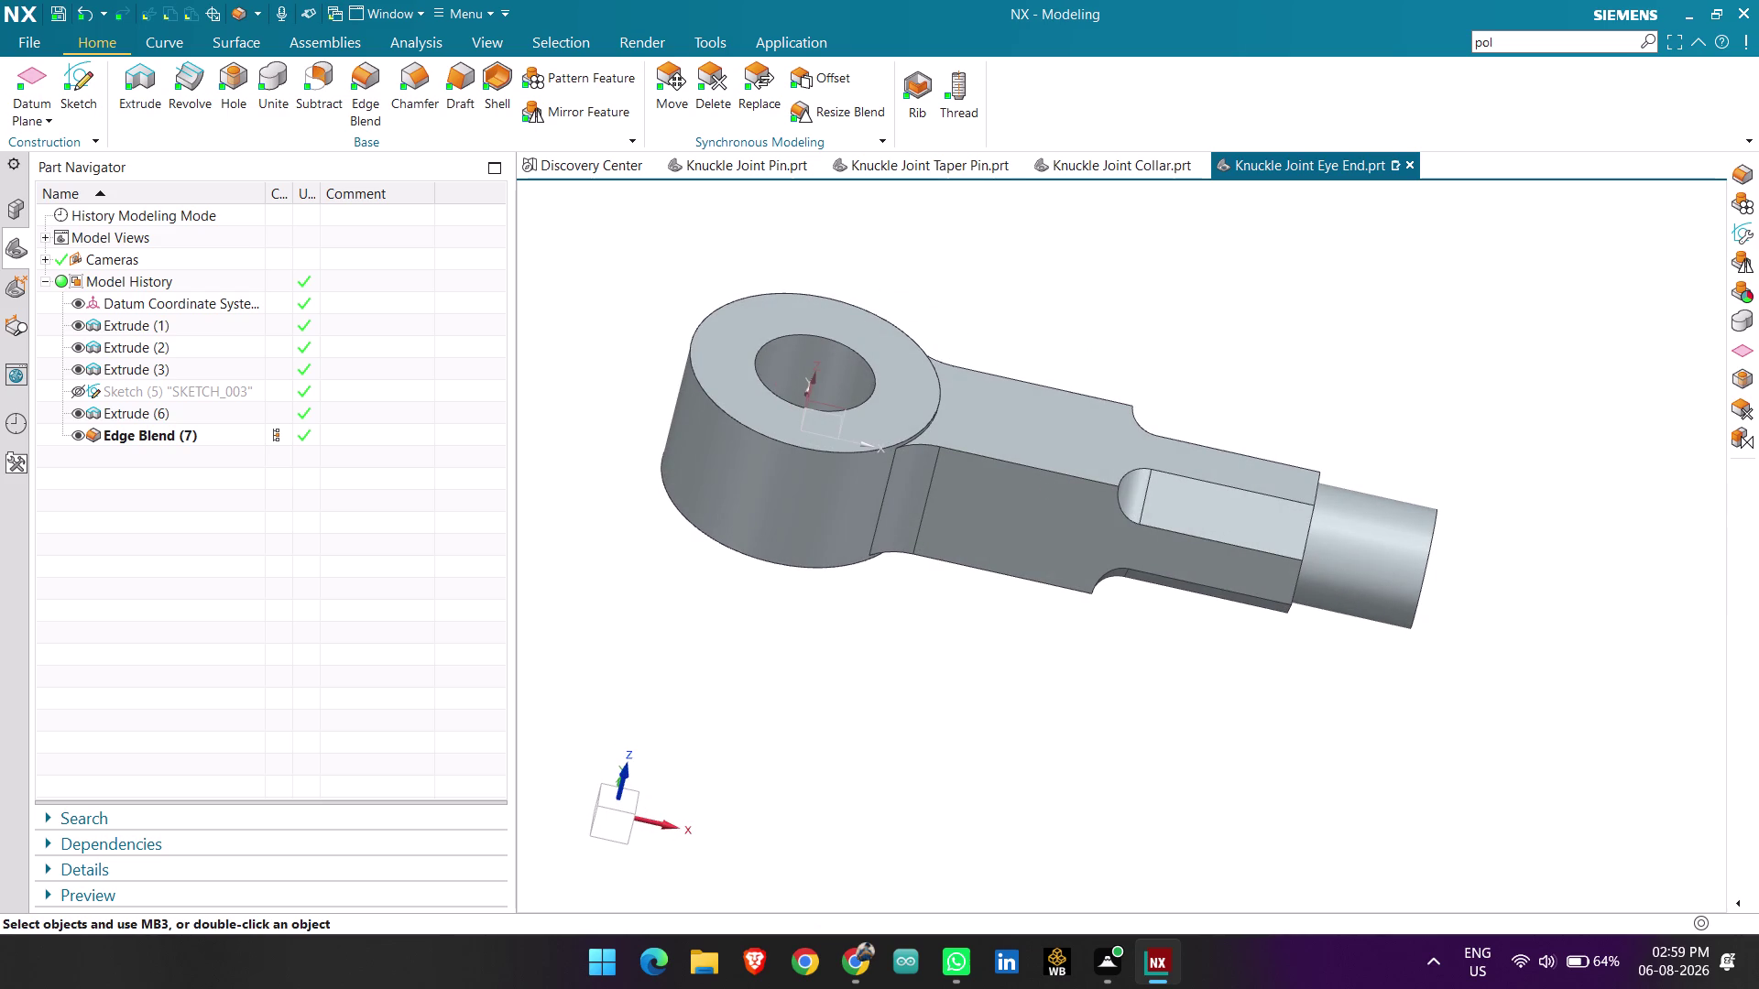
key(ctrl+s)
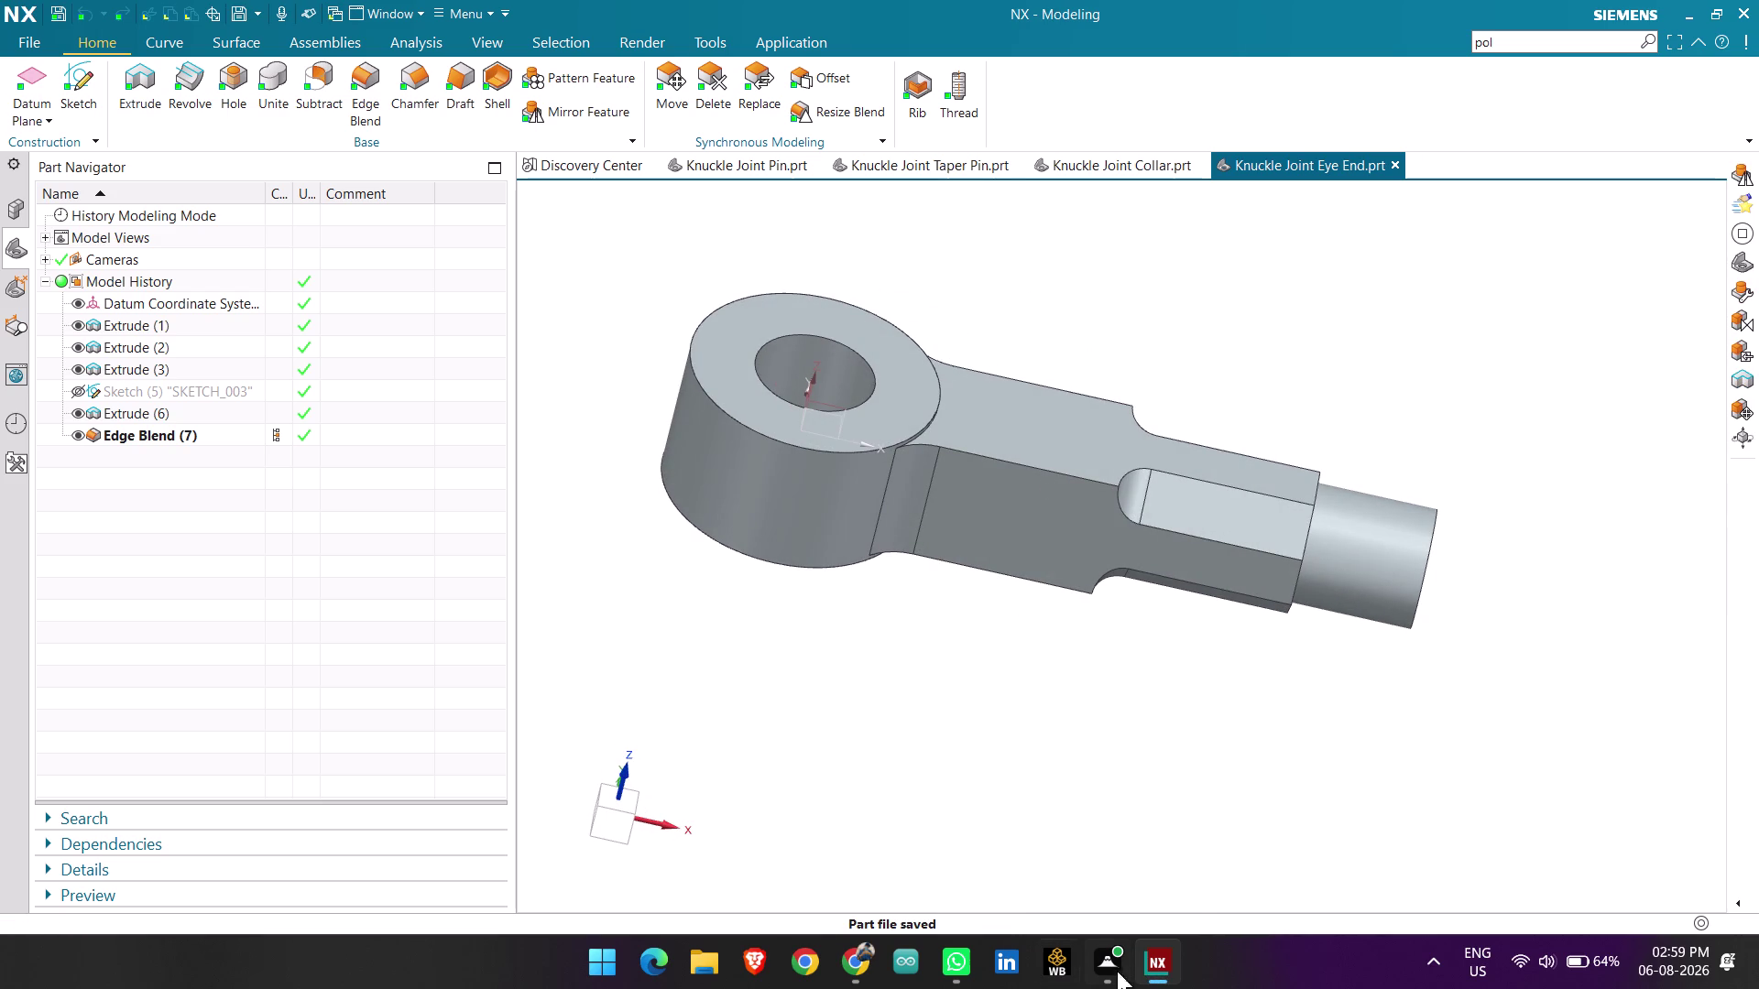